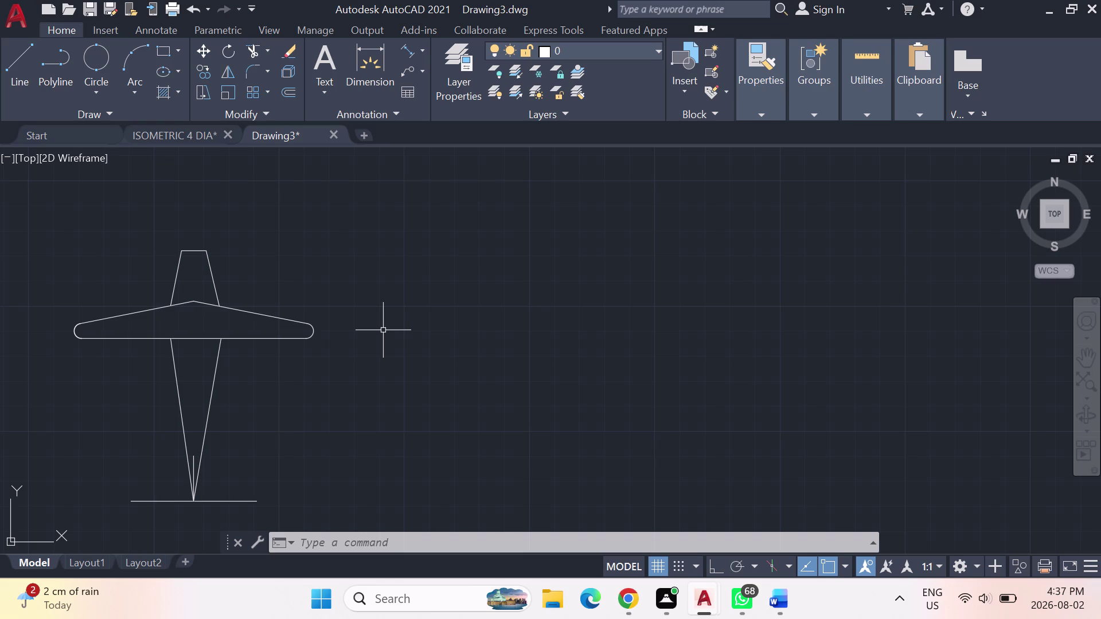
Pan the plane sketch toward the upper left and draw a multiline text box below it.
scroll(down, 3)
middle_drag(297, 377, 297, 378)
scroll(down, 3)
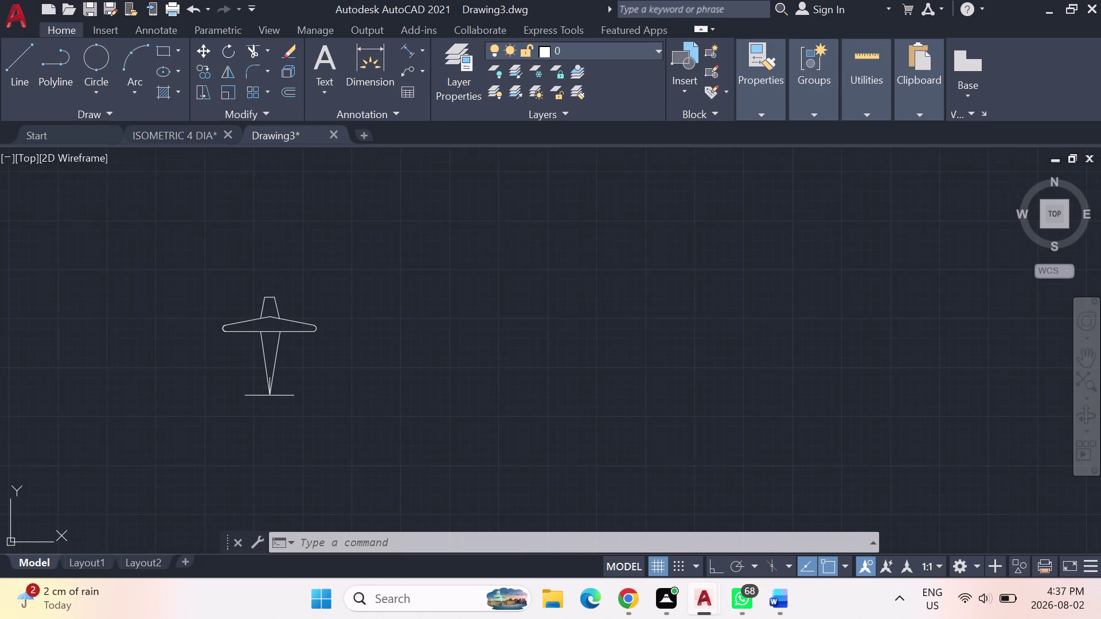
middle_drag(297, 378, 267, 300)
scroll(up, 3)
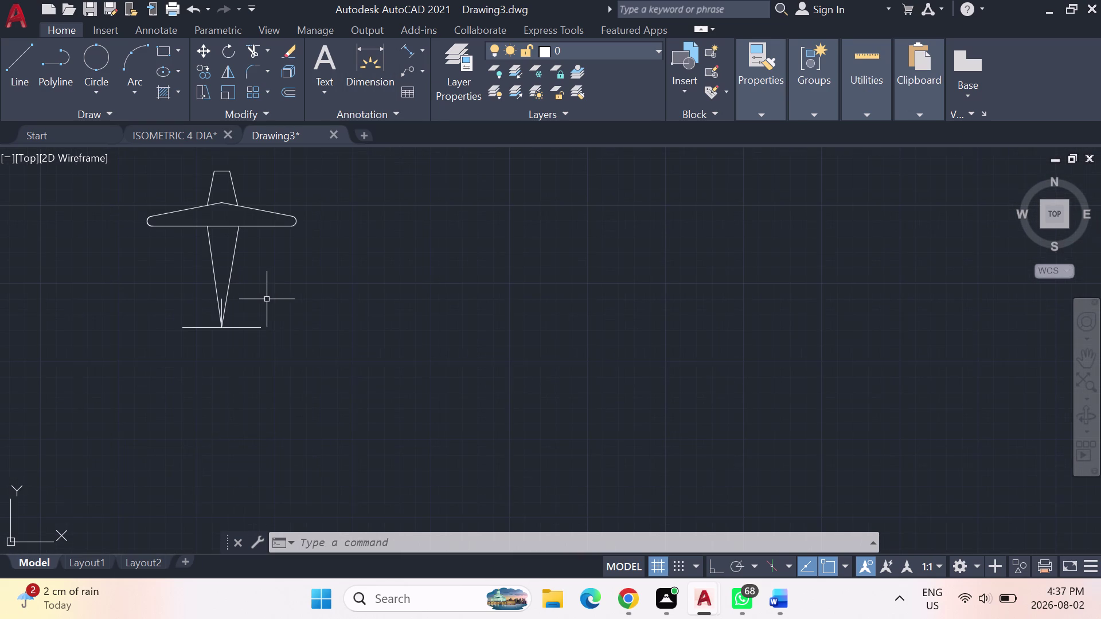
click(325, 53)
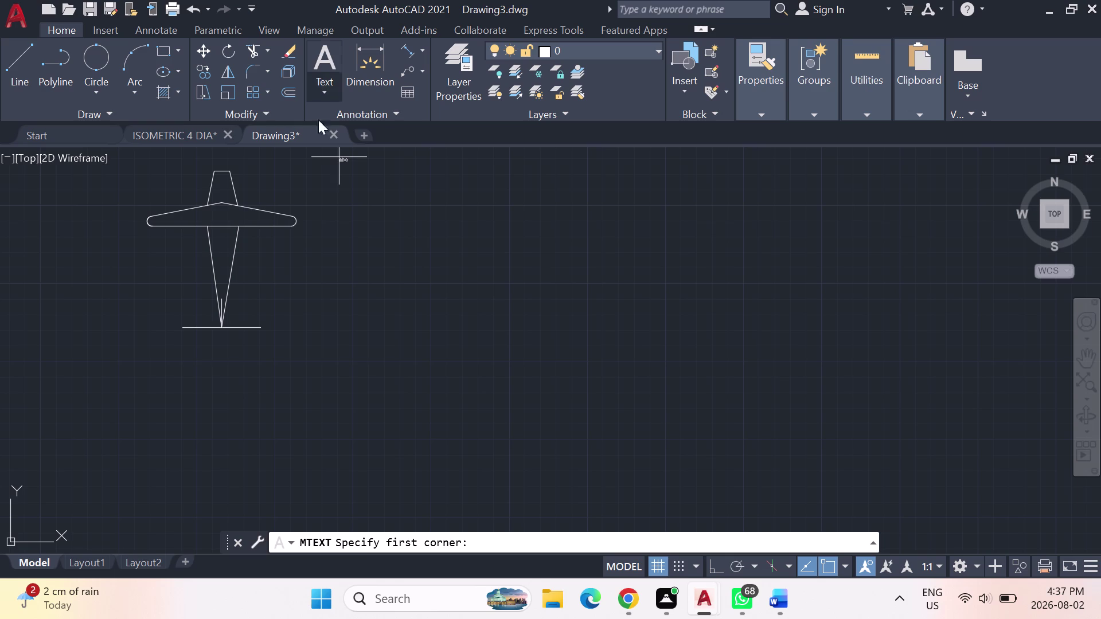
click(149, 352)
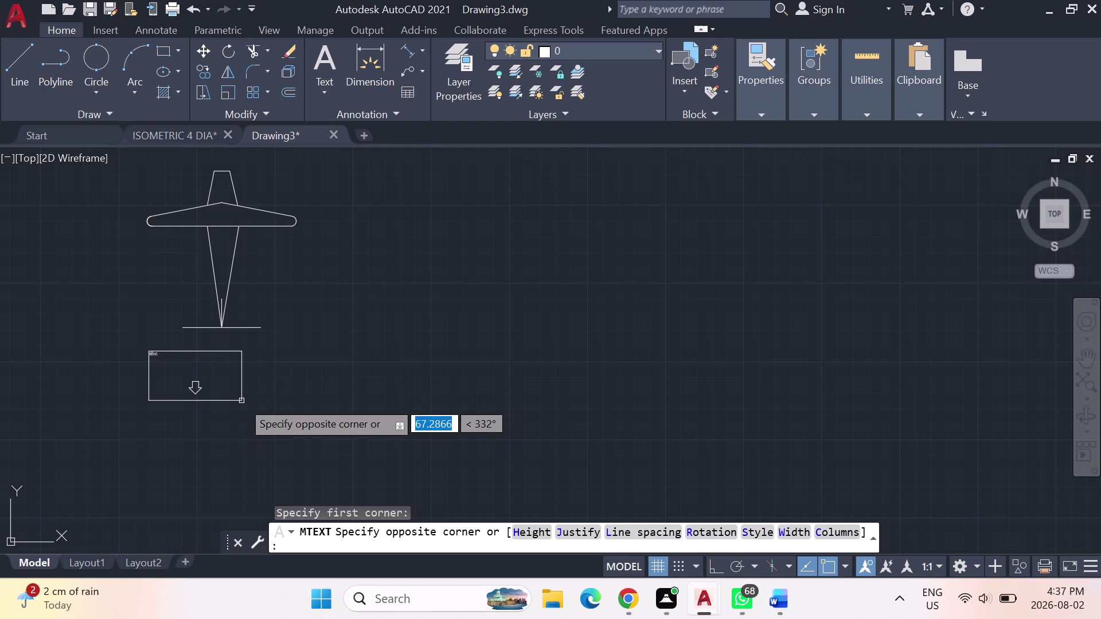
key(Return)
key(Return)
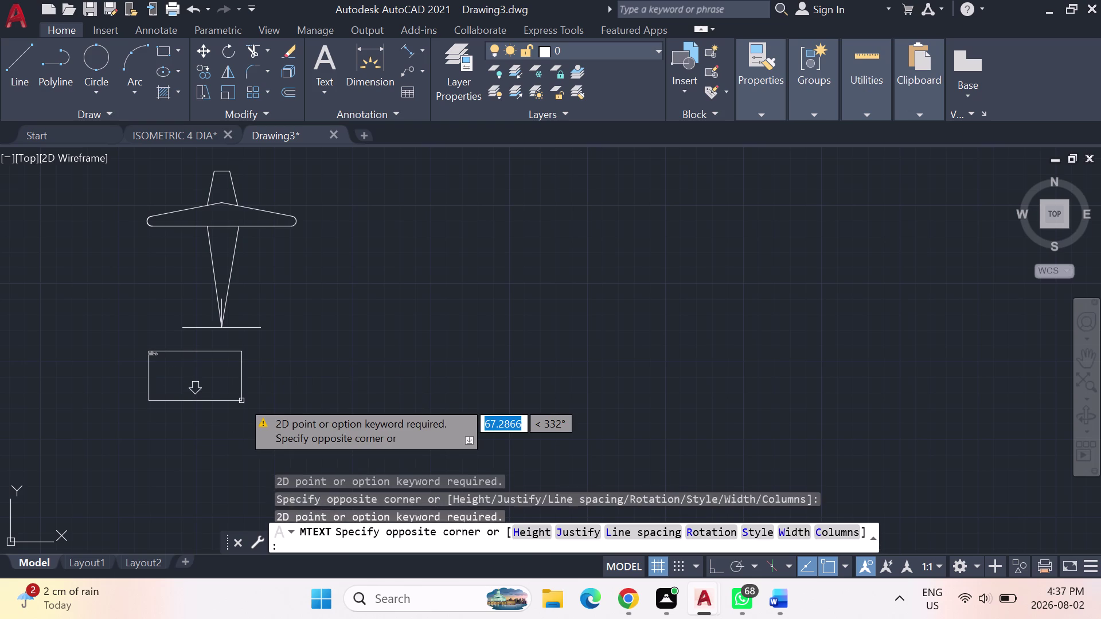
key(Return)
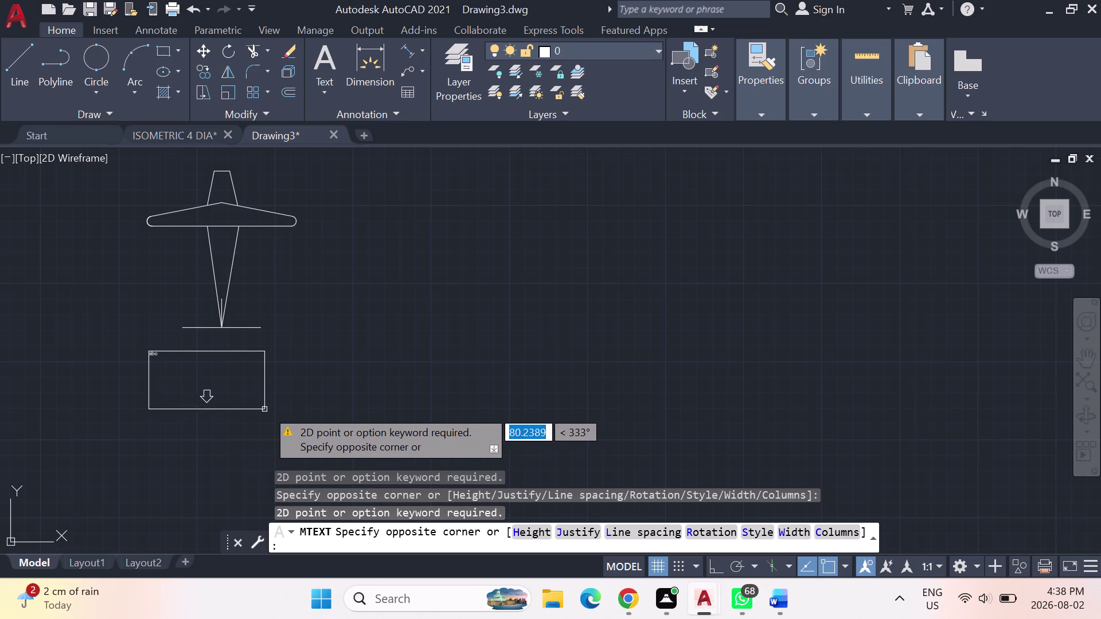
click(309, 413)
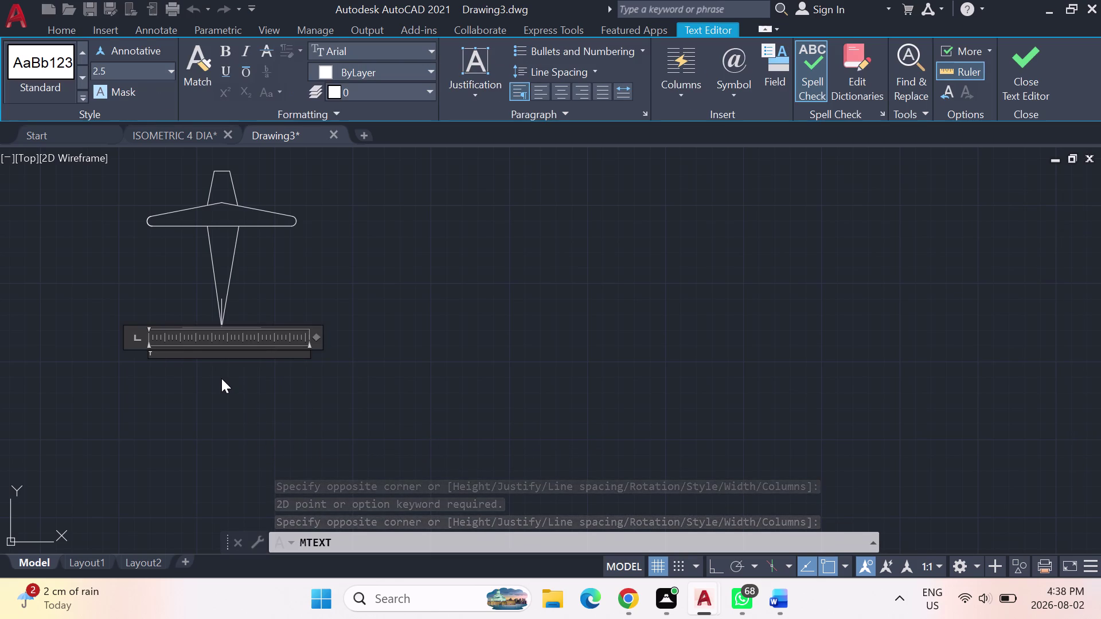
Abandon the unfinished label, discarding its text changes and cancelling the text command.
key(d)
key(Return)
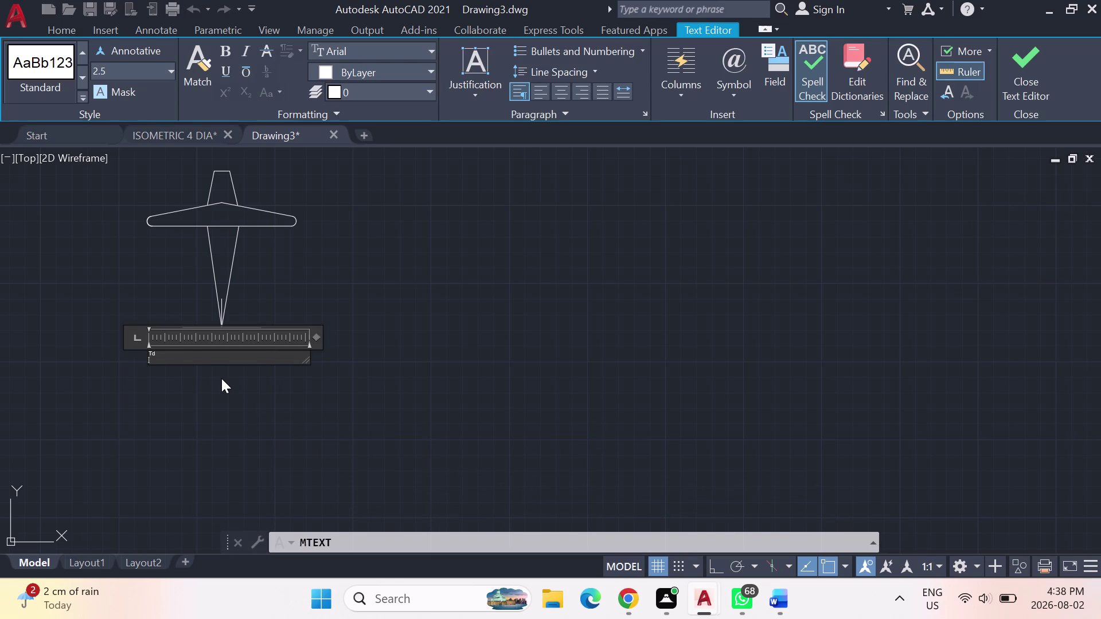
key(Escape)
key(Escape)
key(Escape)
key(Escape)
key(Escape)
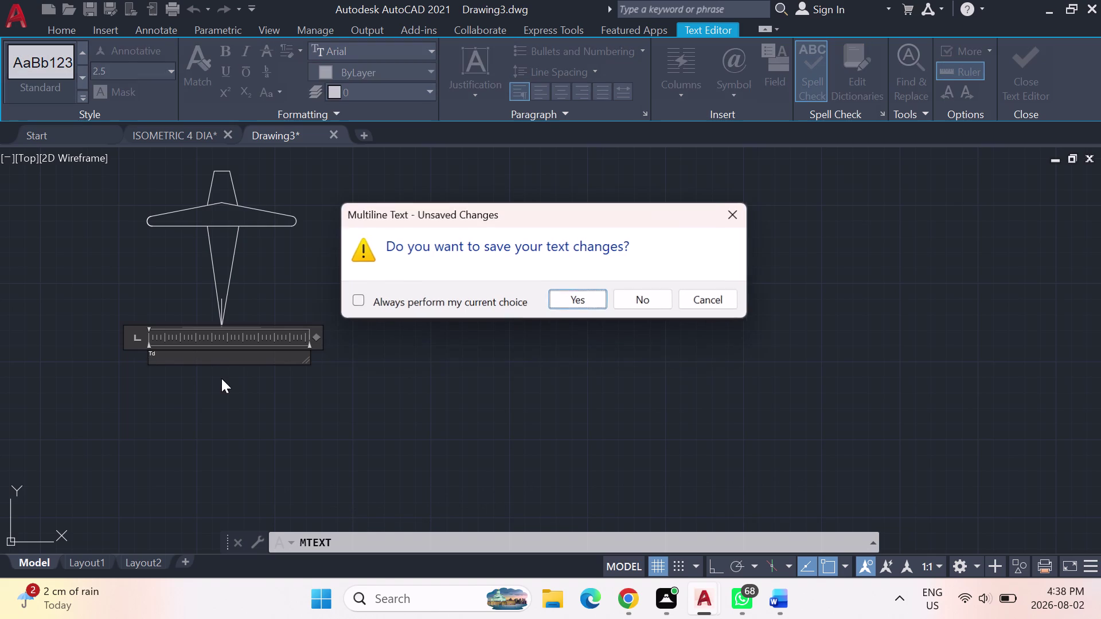
click(654, 304)
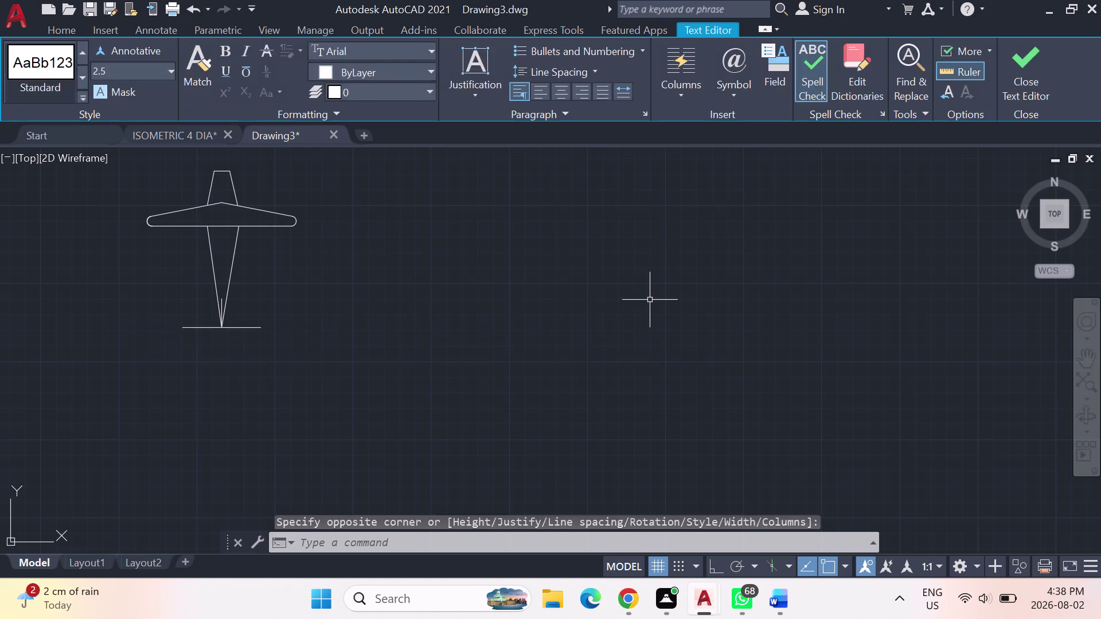
key(Escape)
key(Escape)
Set the ISO-25 dimension style's text height to 4 and make it current.
key(Escape)
key(d)
key(Return)
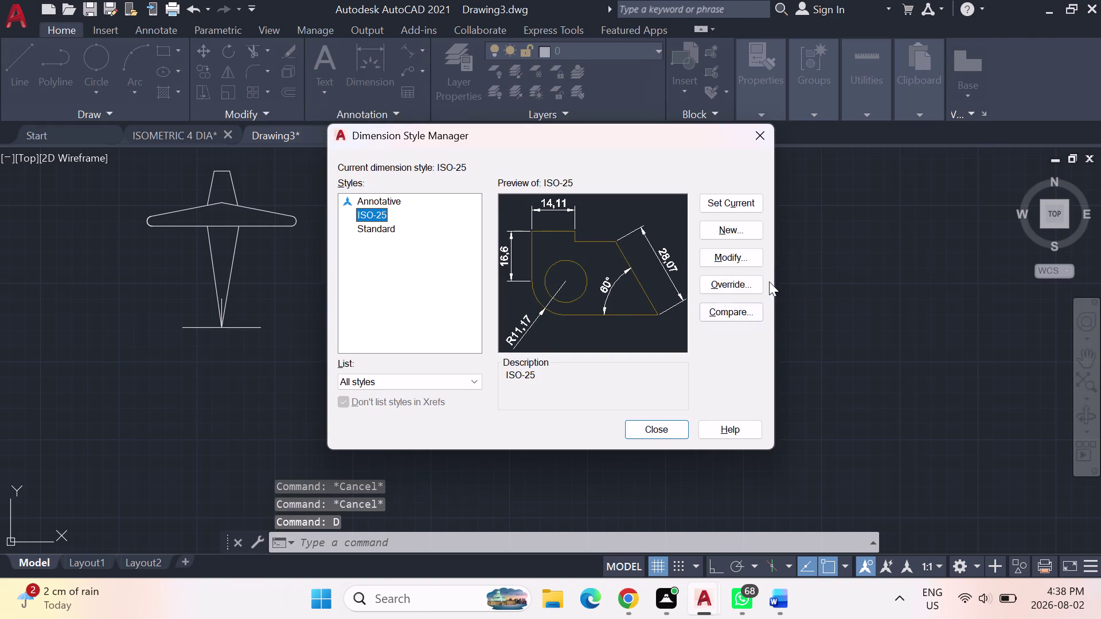
click(757, 252)
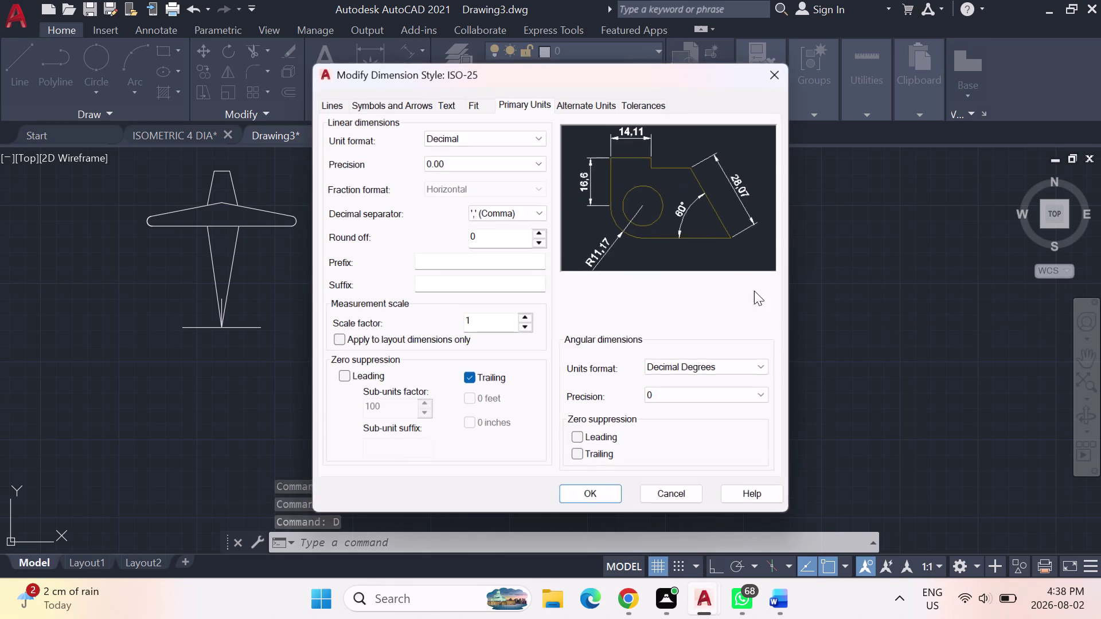
click(456, 103)
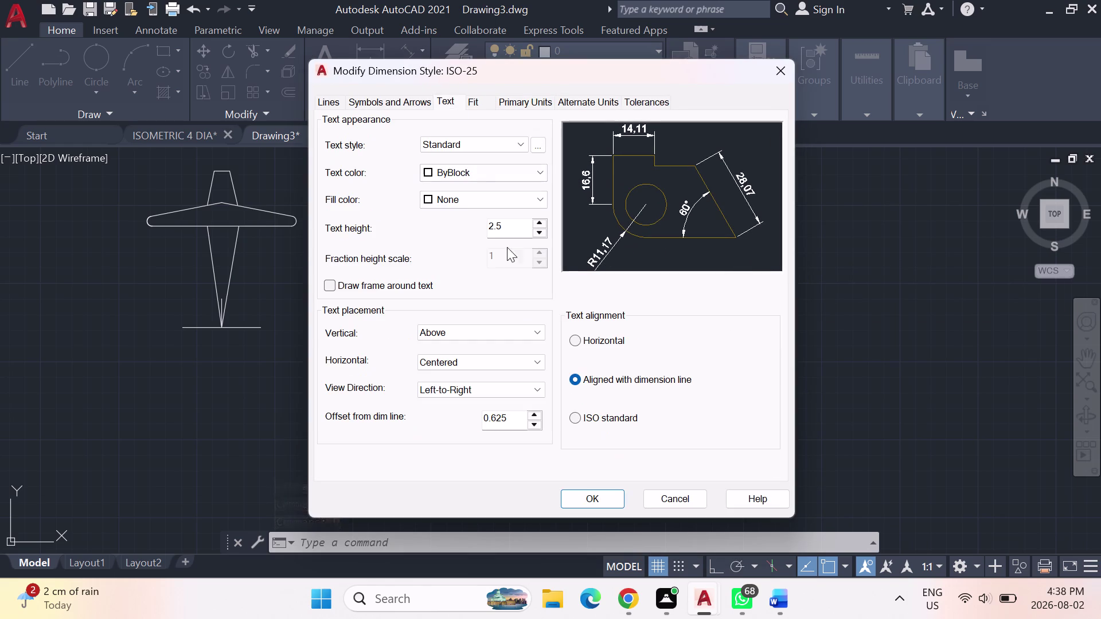
double_click(514, 227)
key(4)
click(586, 499)
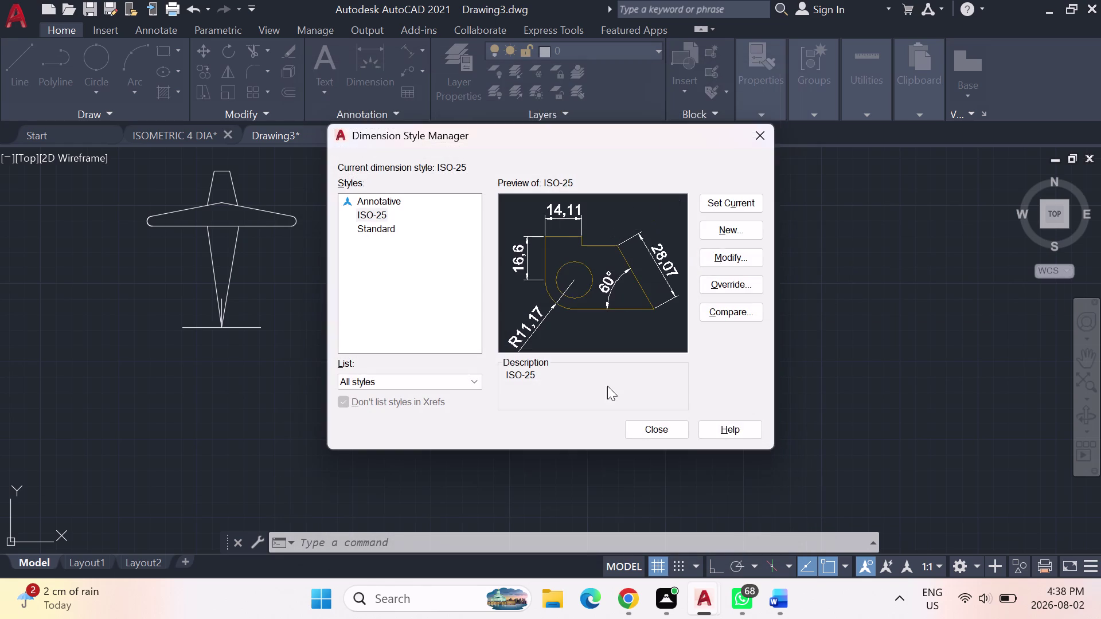
click(712, 202)
click(649, 430)
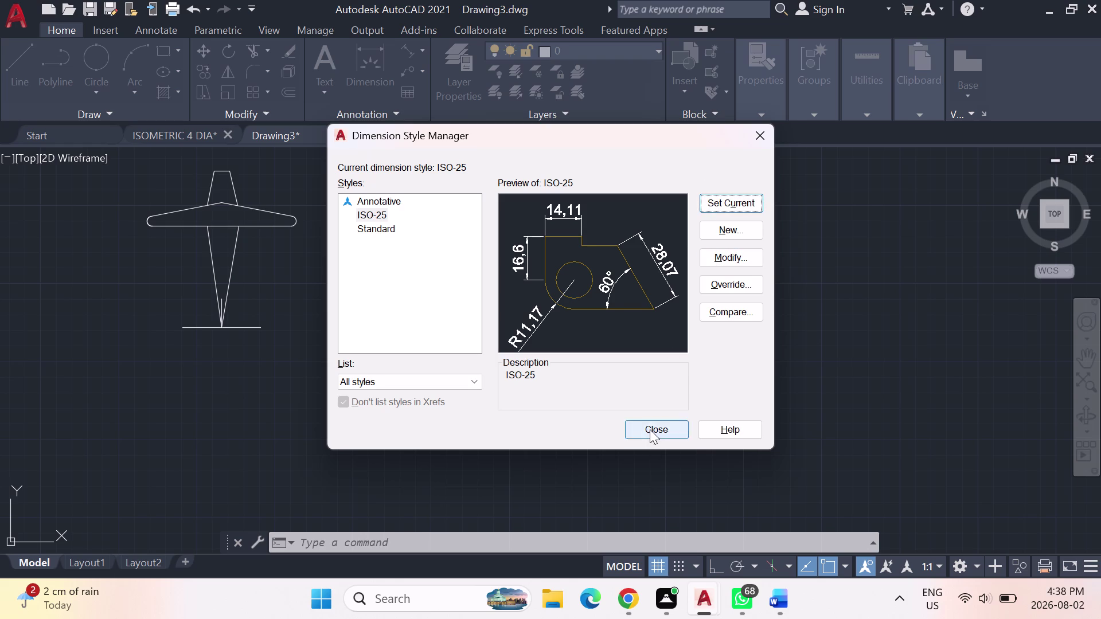
click(329, 47)
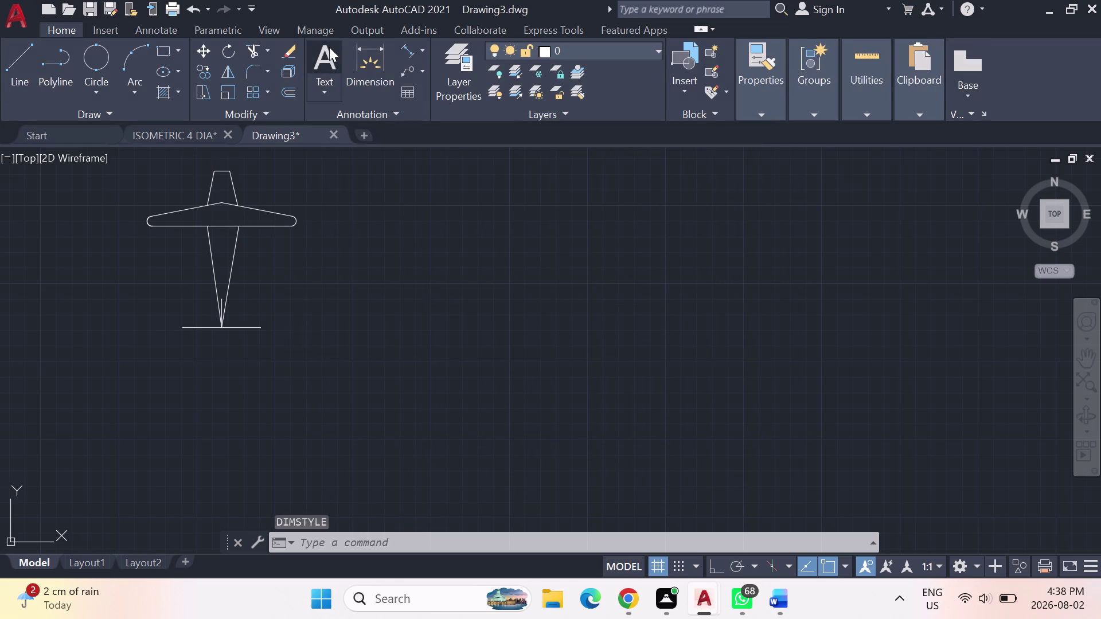
Draw a text box below the tail and type the first line 'Tapered leading edge'.
click(149, 349)
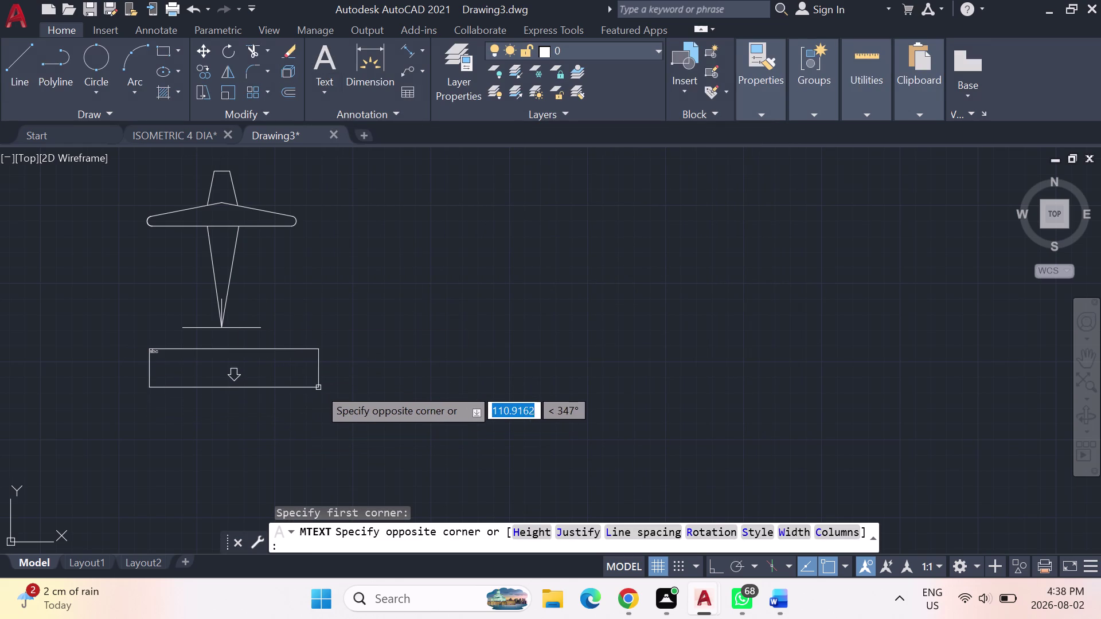
click(320, 392)
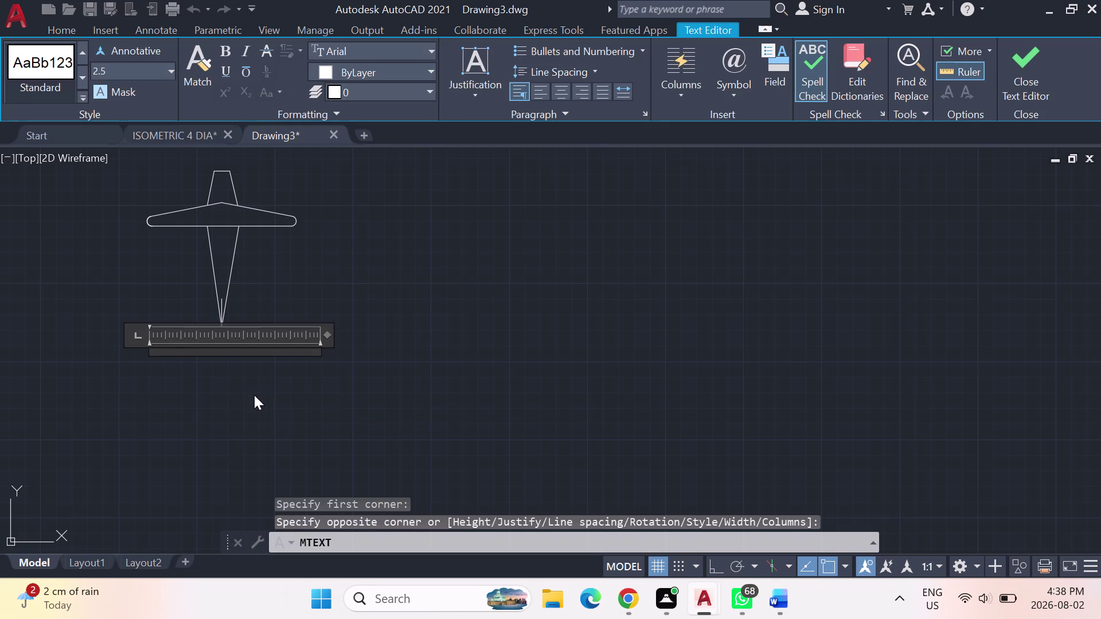
key(t)
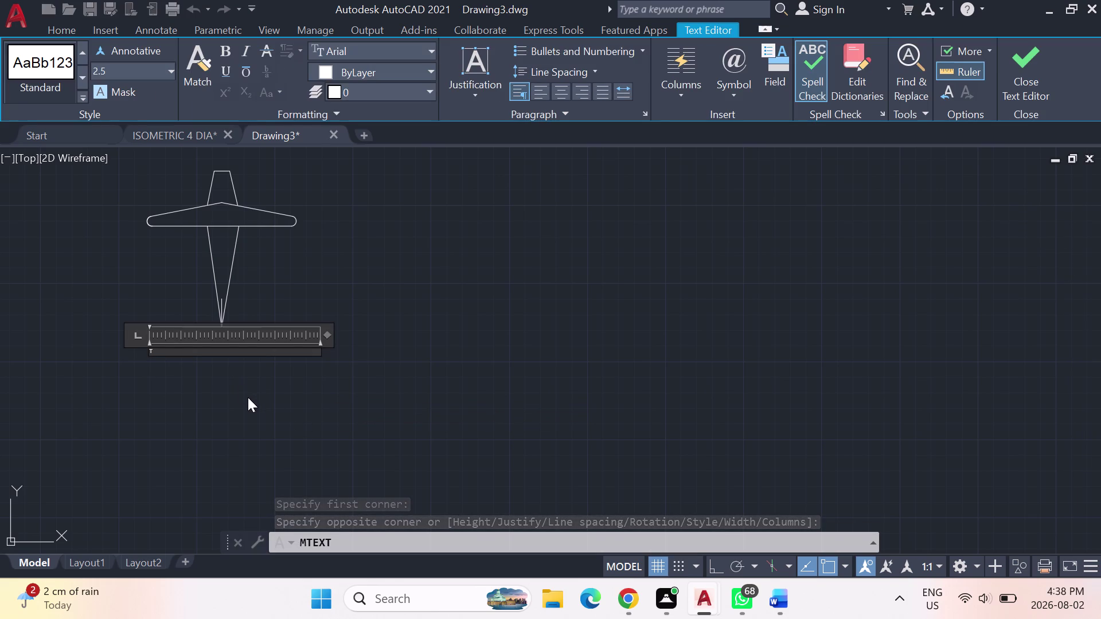
text(a)
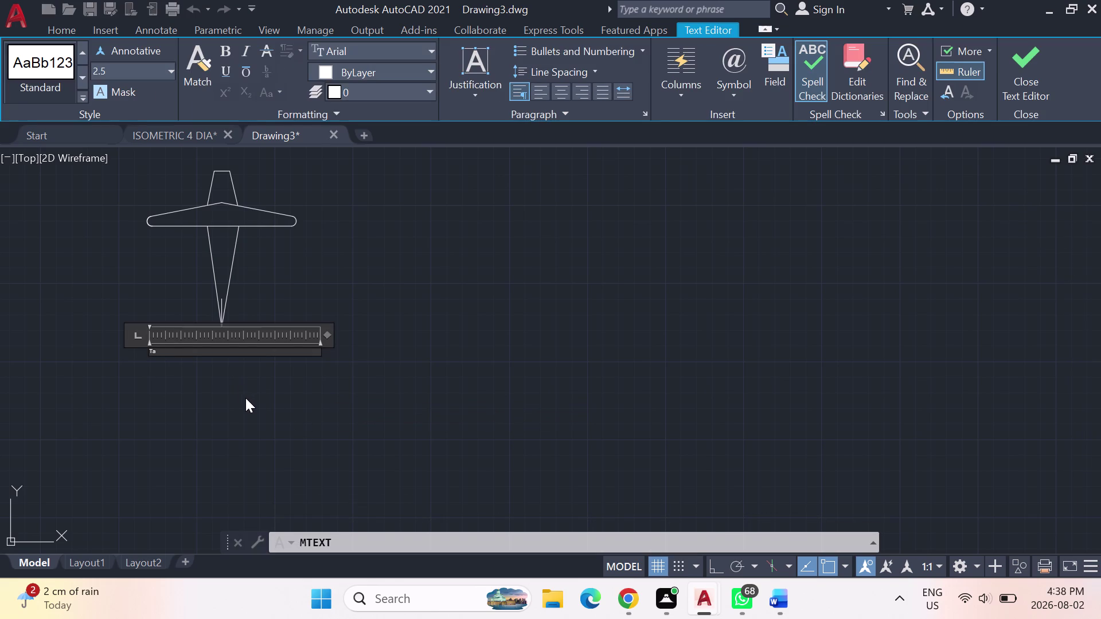
text(p)
key(e)
key(r)
text(ed)
key(space)
text(ladin)
text(g)
key(space)
key(e)
text(dge)
key(Return)
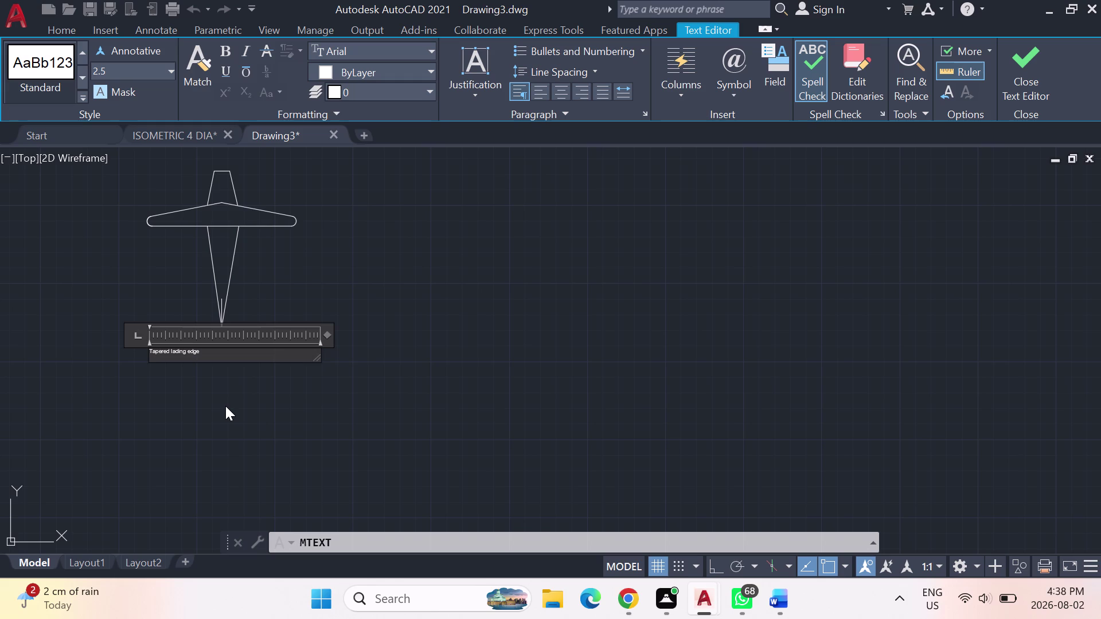
Type the second line 'straight trailing edge', correcting typos along the way.
text(stra)
text(u)
key(BackSpace)
text(ig)
text(h)
text(t)
key(space)
text(tra)
text(in)
key(BackSpace)
text(li)
text(ng)
key(space)
text(edge)
scroll(up, 3)
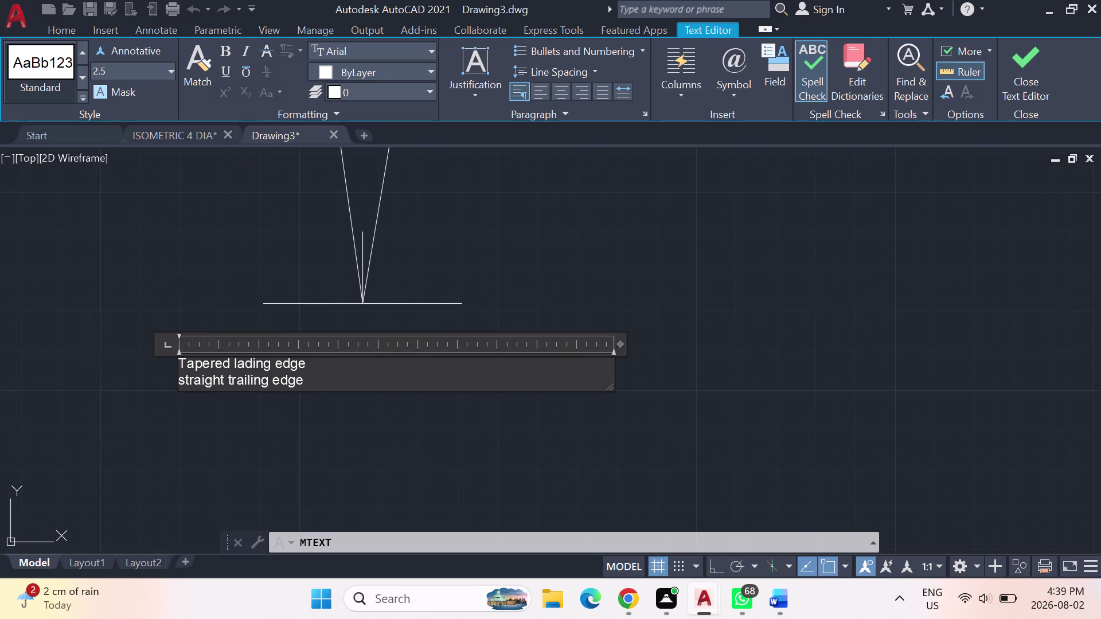
Fix the misspelling of 'leading' and close the text editor.
click(238, 364)
key(e)
click(357, 404)
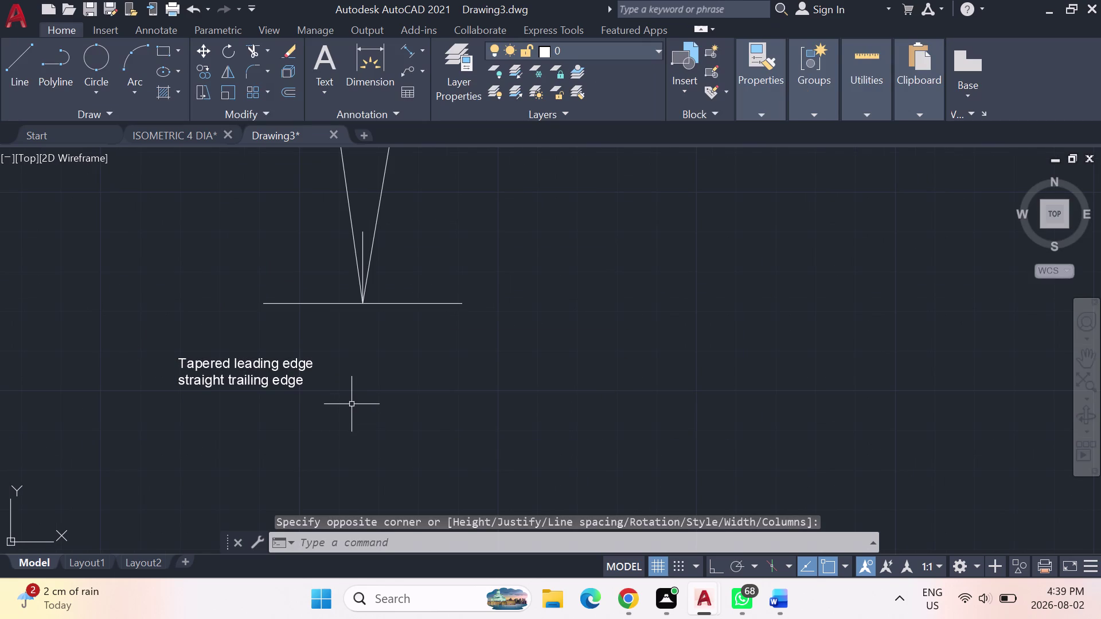
Move the label to sit just under the tail line.
click(208, 366)
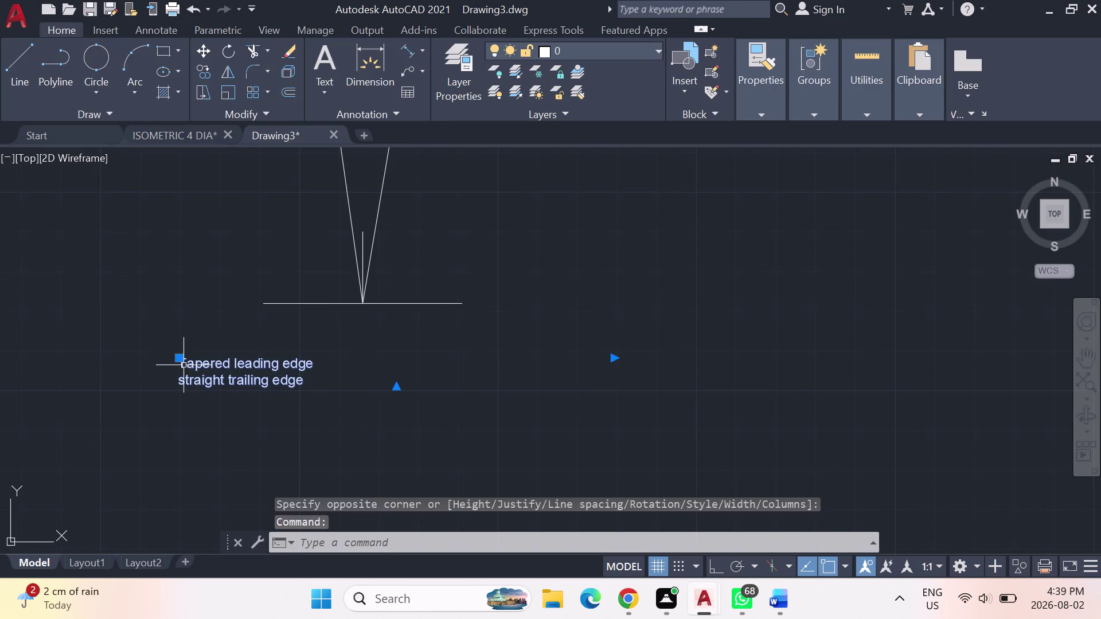
click(174, 357)
drag(177, 355, 228, 363)
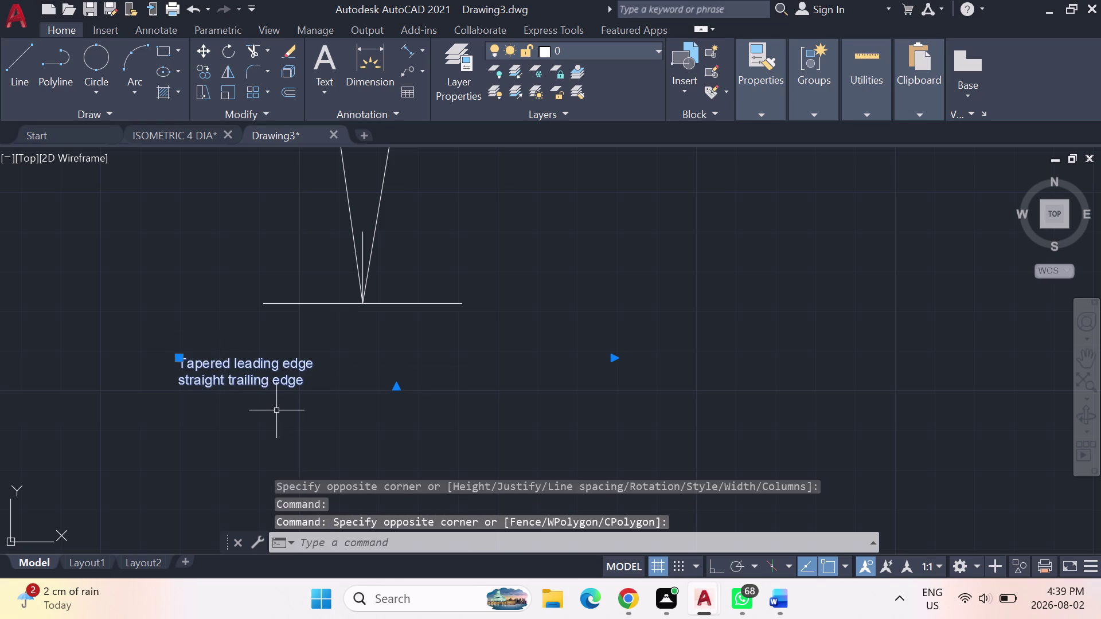
key(m)
key(Return)
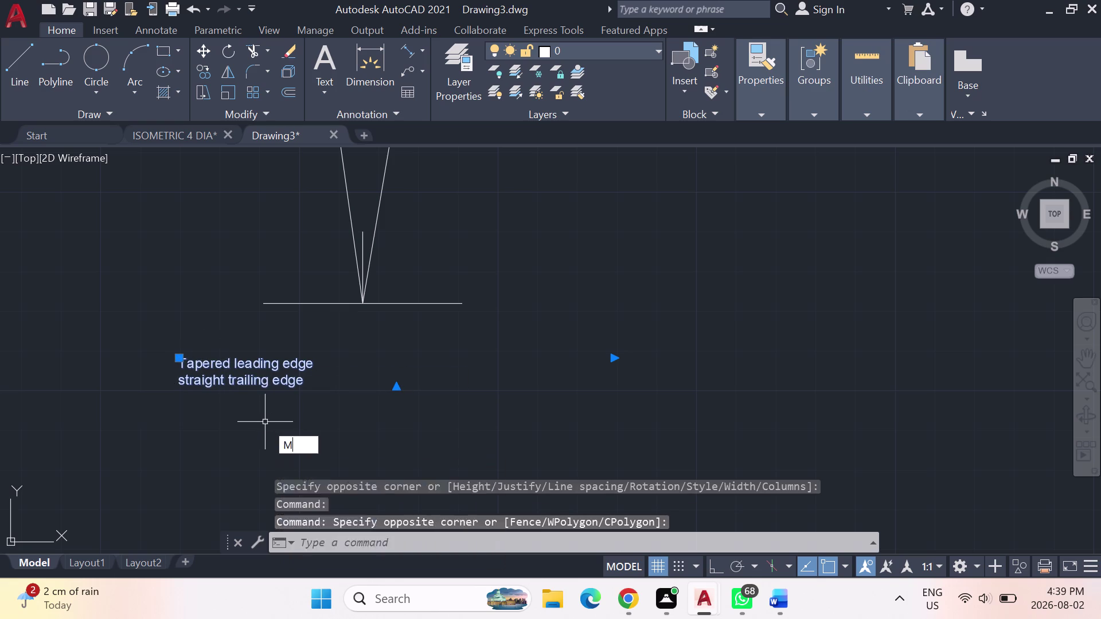
click(176, 353)
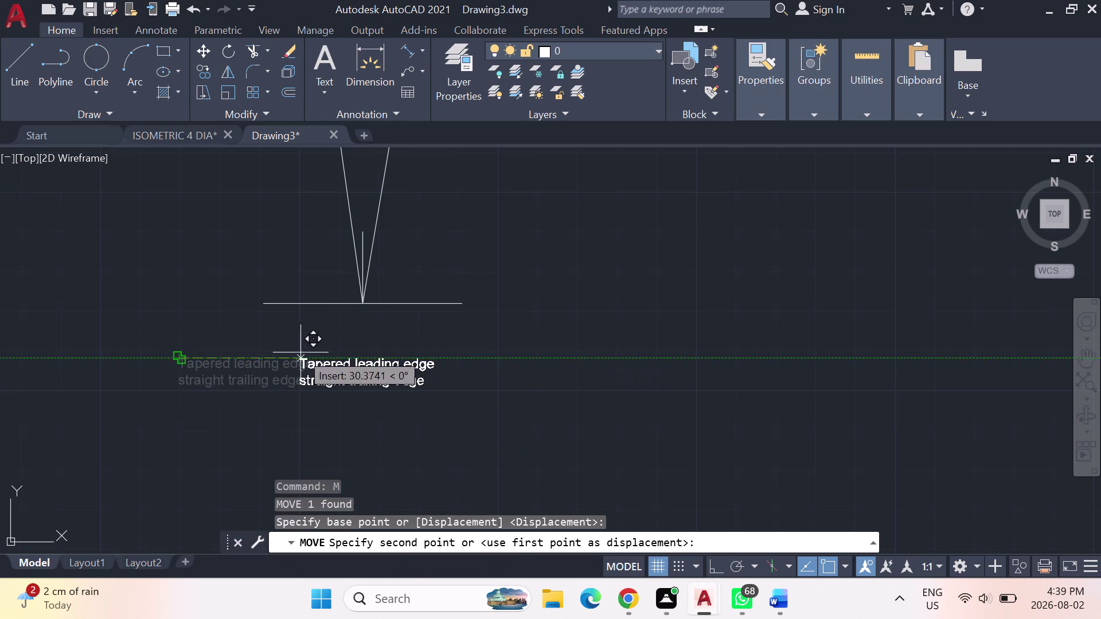
click(298, 328)
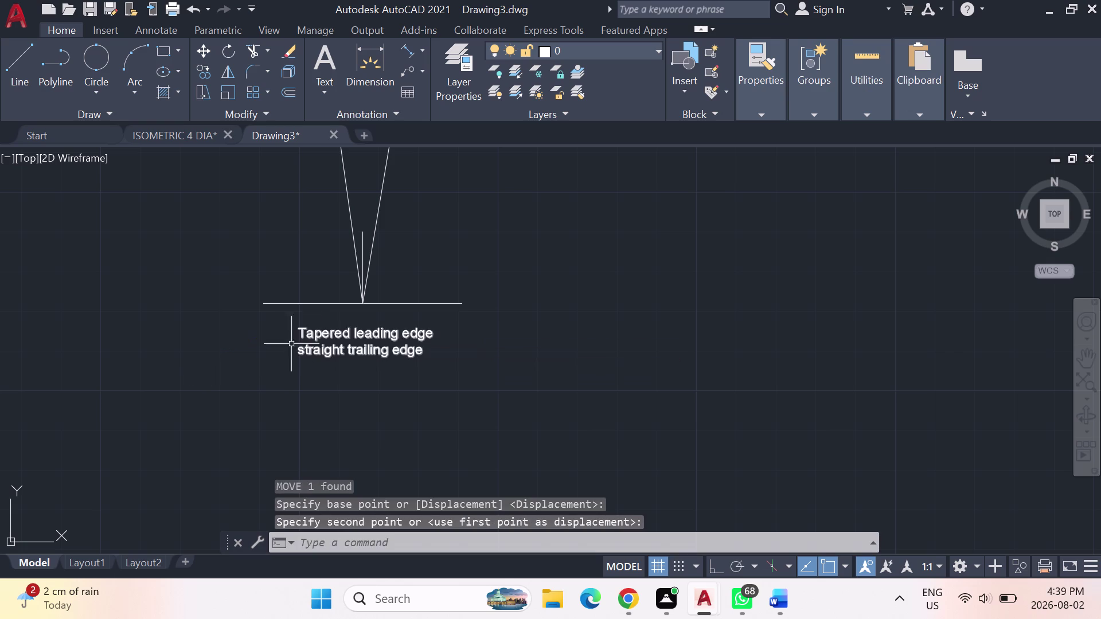
Reposition the label centred below the sketch, then pan the sketch toward the left.
scroll(down, 3)
scroll(up, 3)
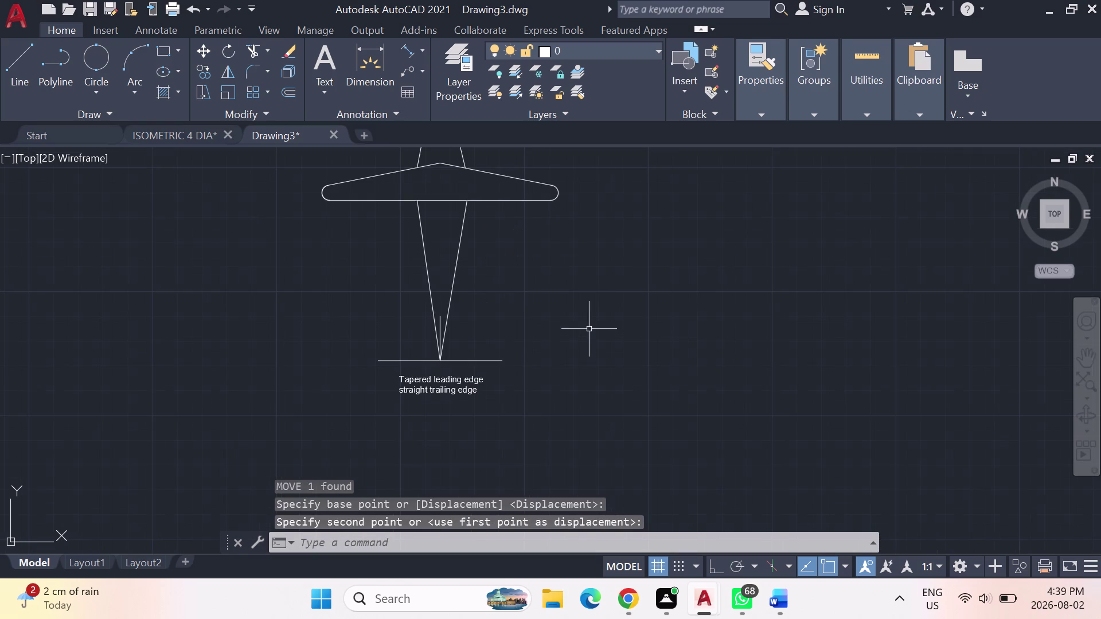
scroll(up, 3)
click(340, 400)
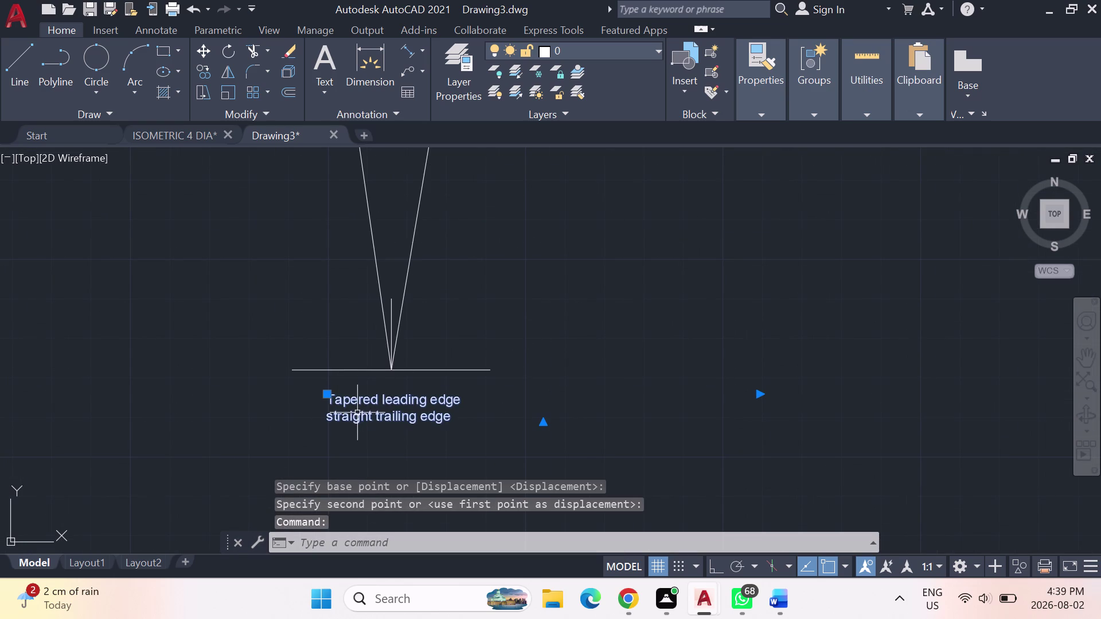
click(358, 411)
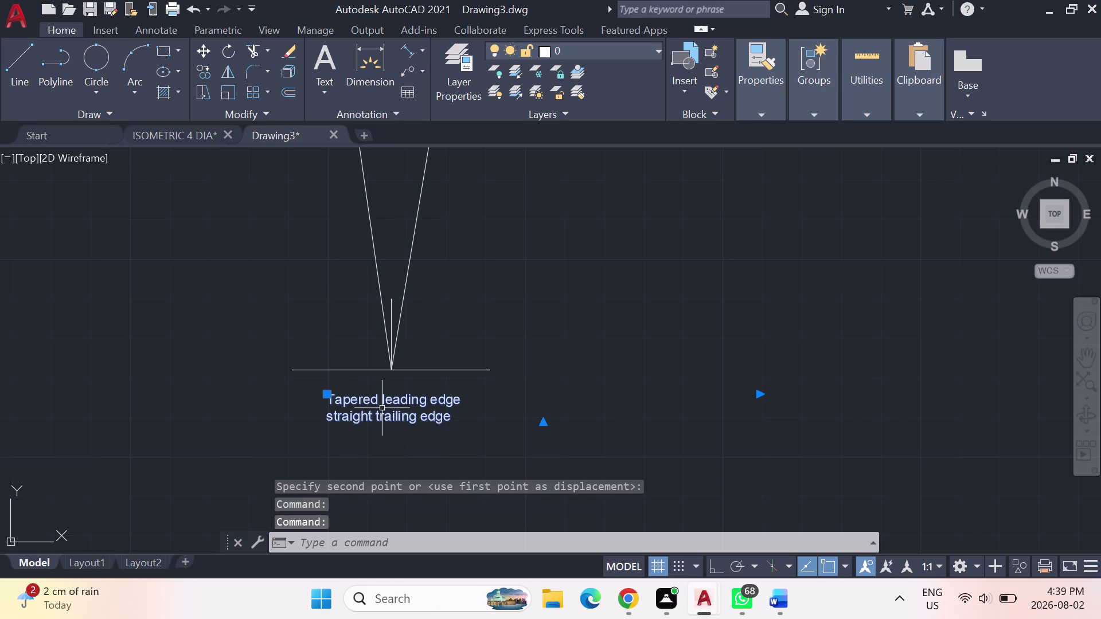
key(Escape)
scroll(down, 3)
middle_drag(661, 340, 482, 409)
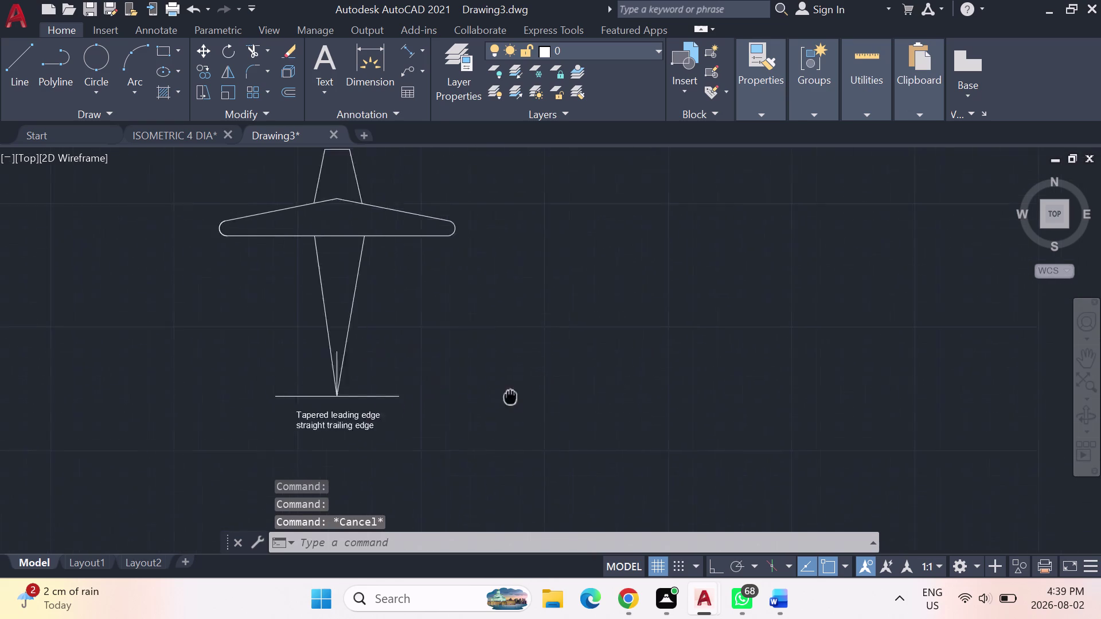
middle_drag(481, 409, 364, 434)
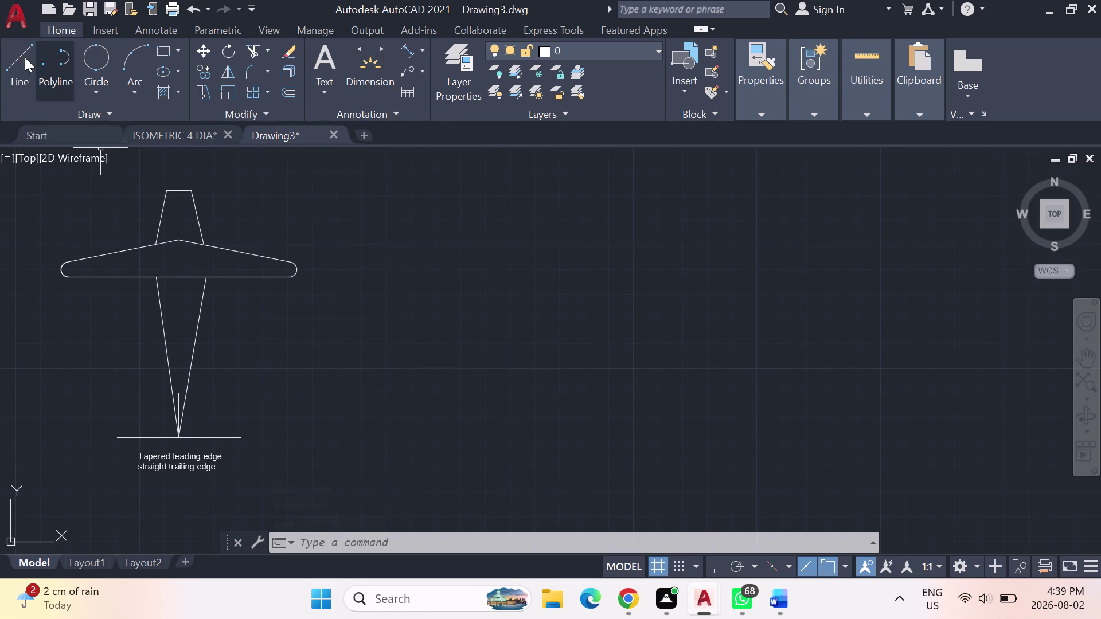
Draw long horizontal lines extending right from the sketch's top corner and base line.
click(12, 57)
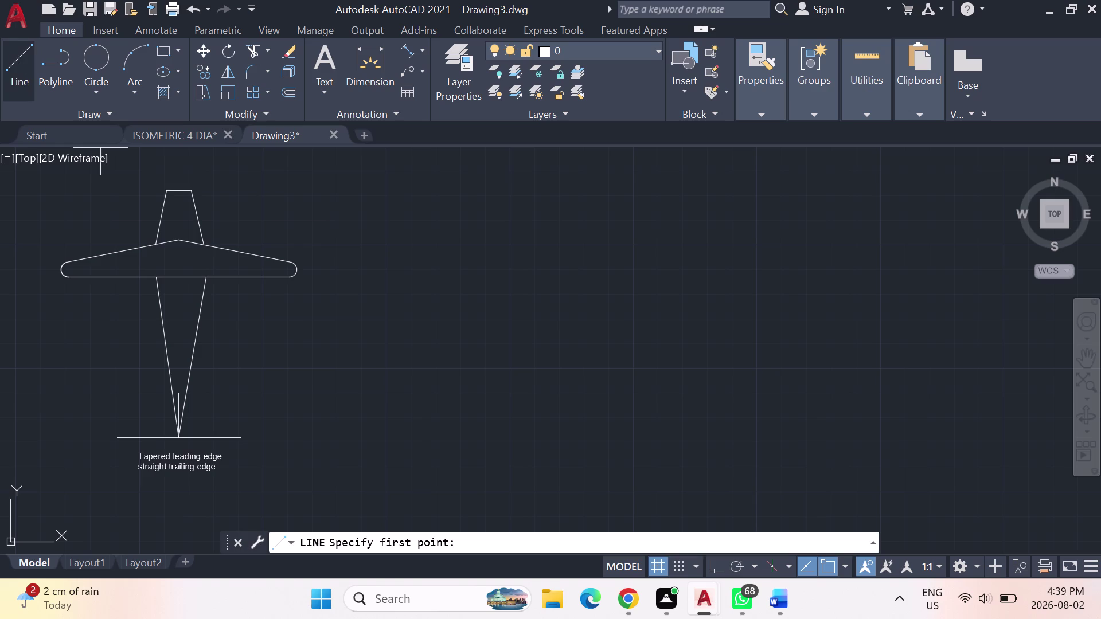
click(170, 194)
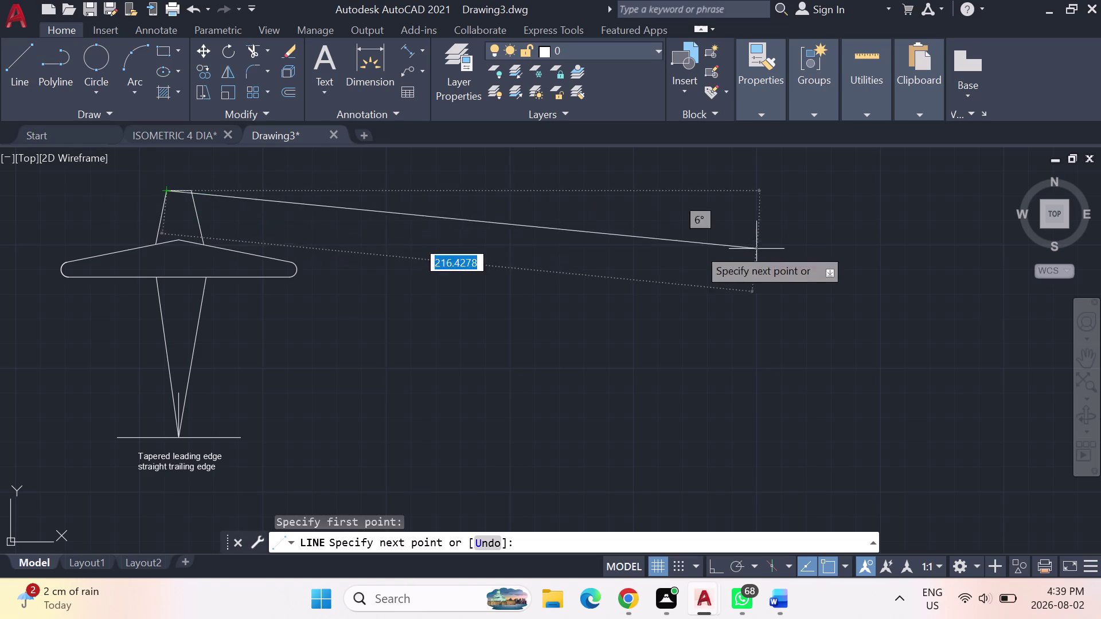
click(999, 190)
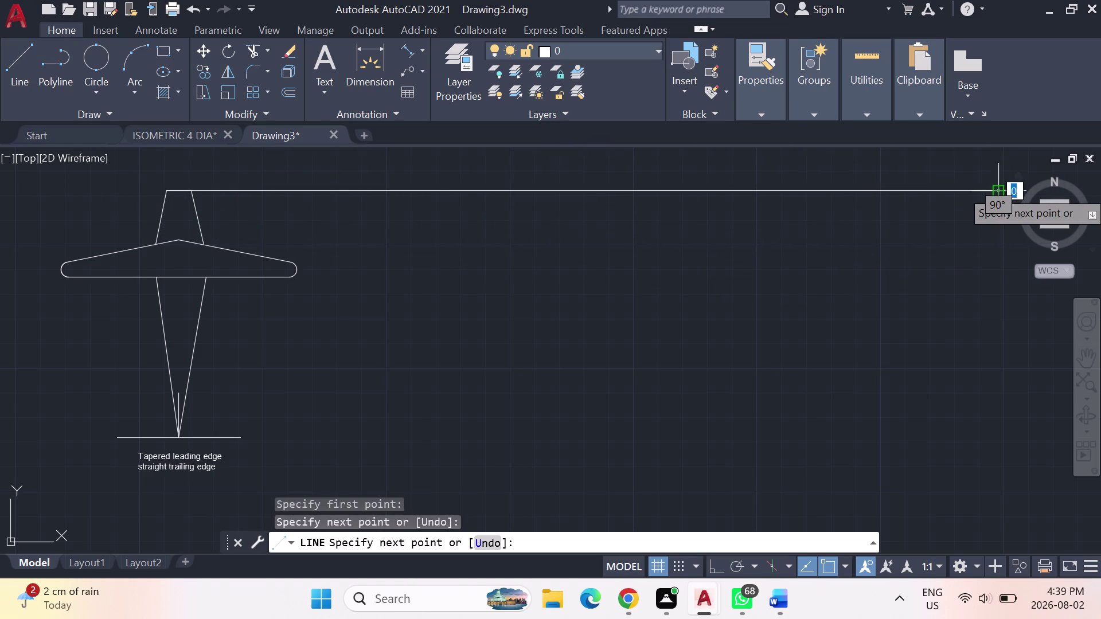
key(Escape)
click(15, 55)
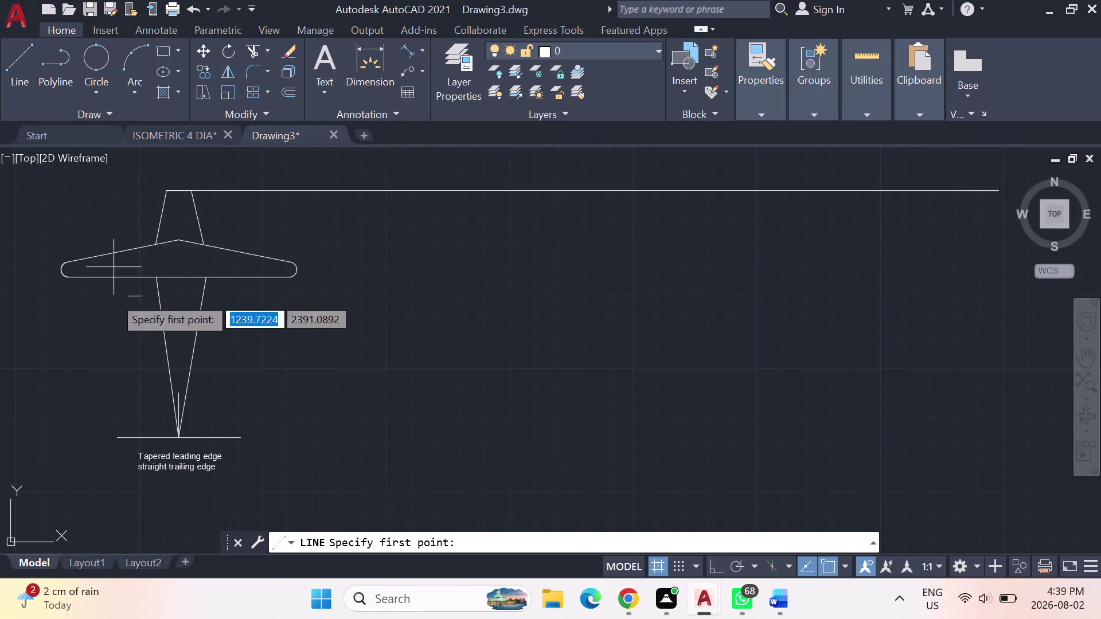
click(118, 438)
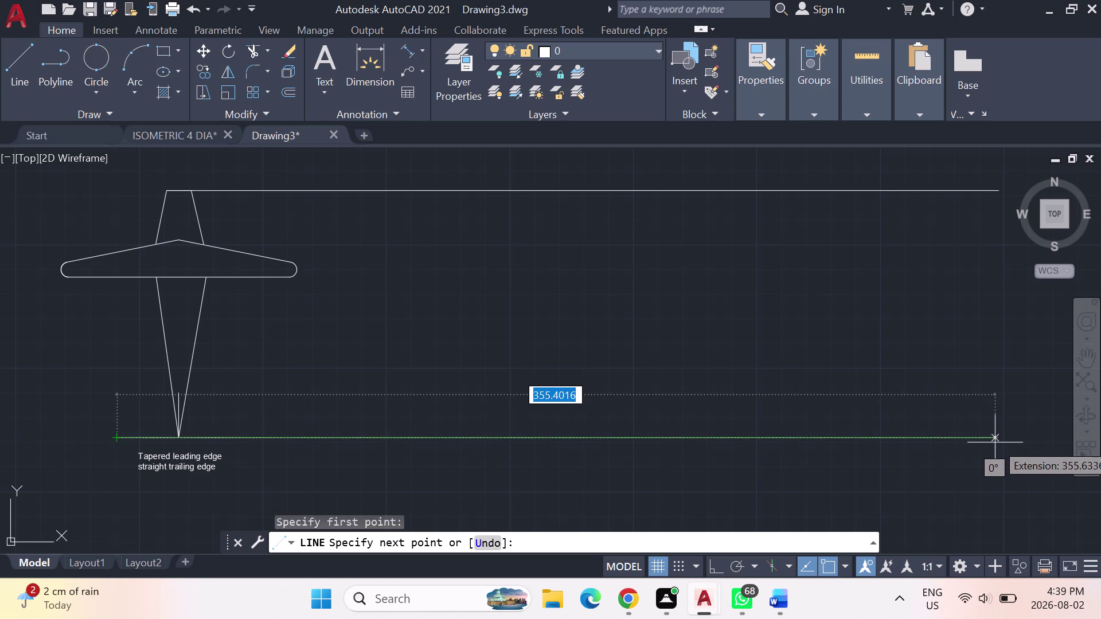
click(995, 443)
key(Escape)
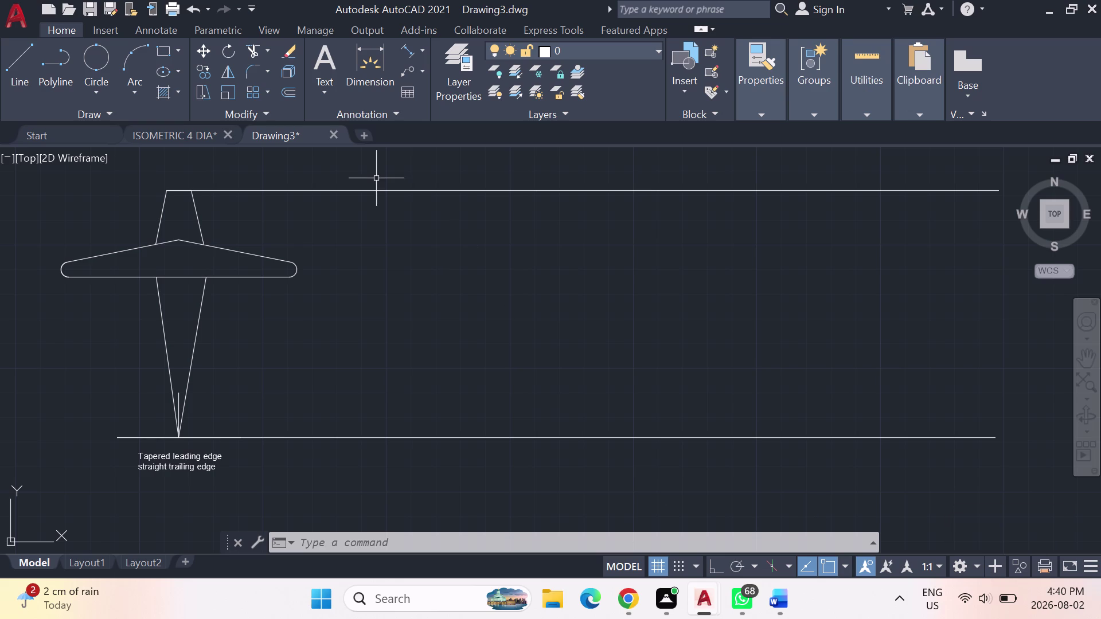
Turn on Ortho and draw a 100-unit line down from the top line.
click(14, 55)
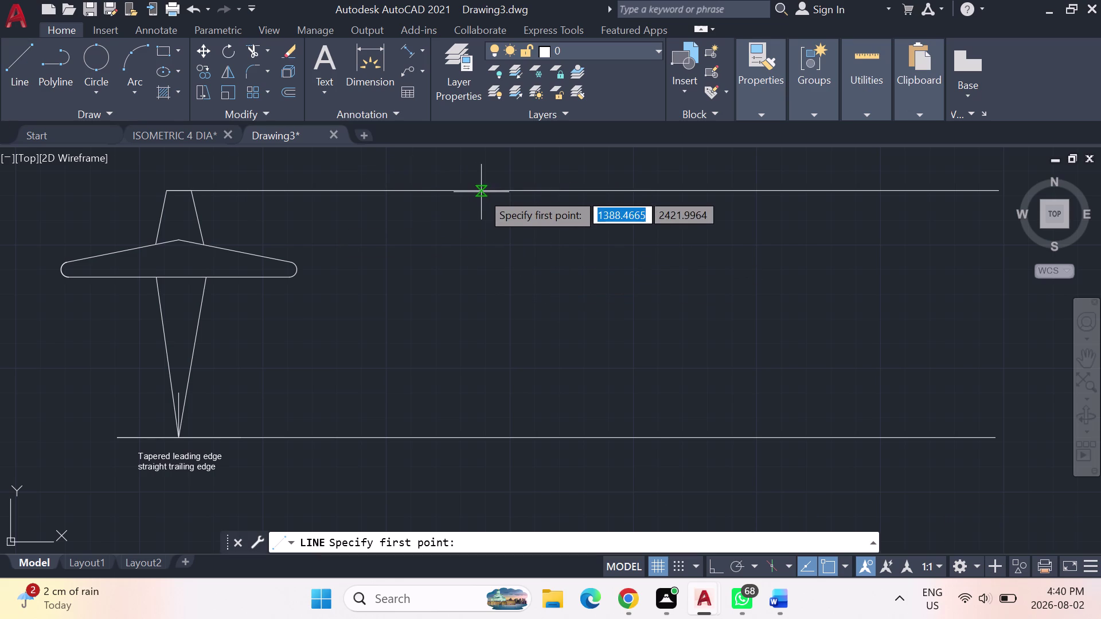
click(472, 191)
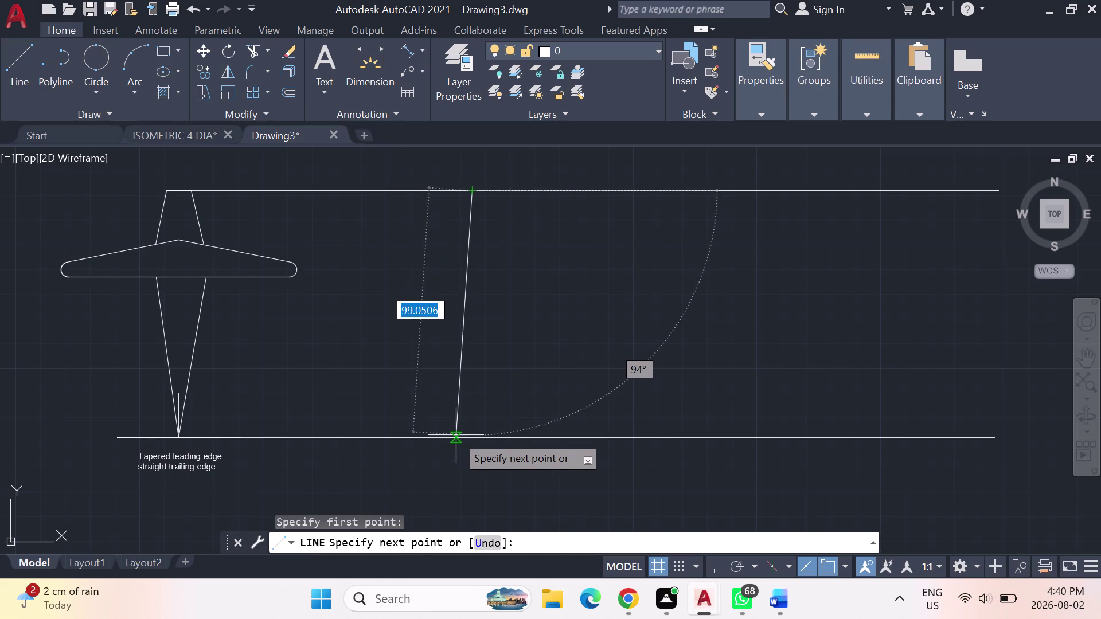
text(100)
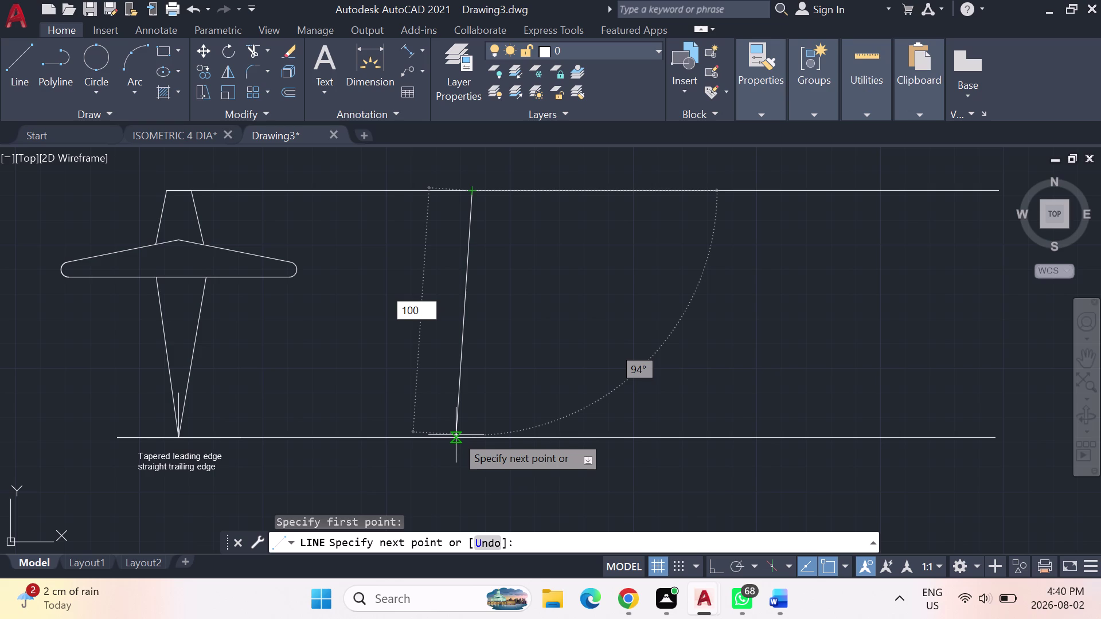
click(710, 574)
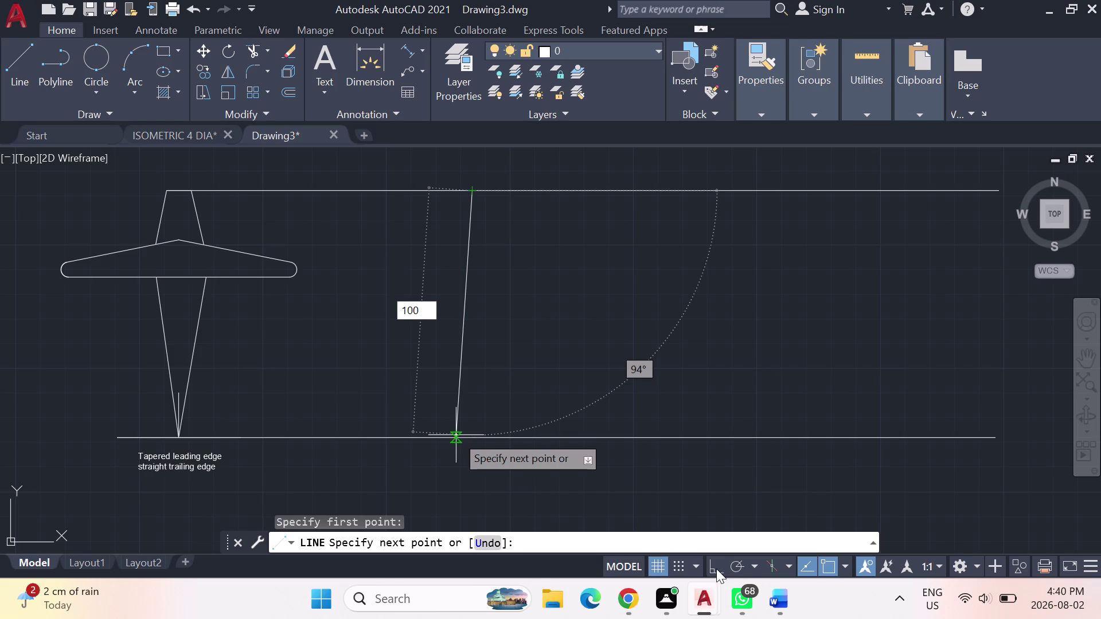
click(717, 569)
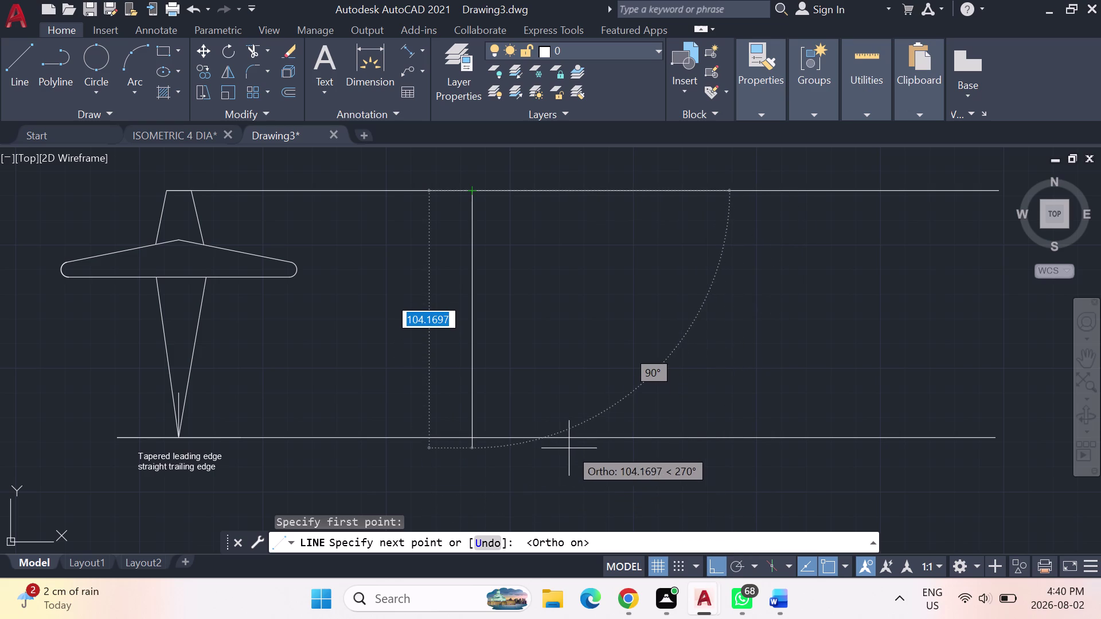
text(100)
key(Return)
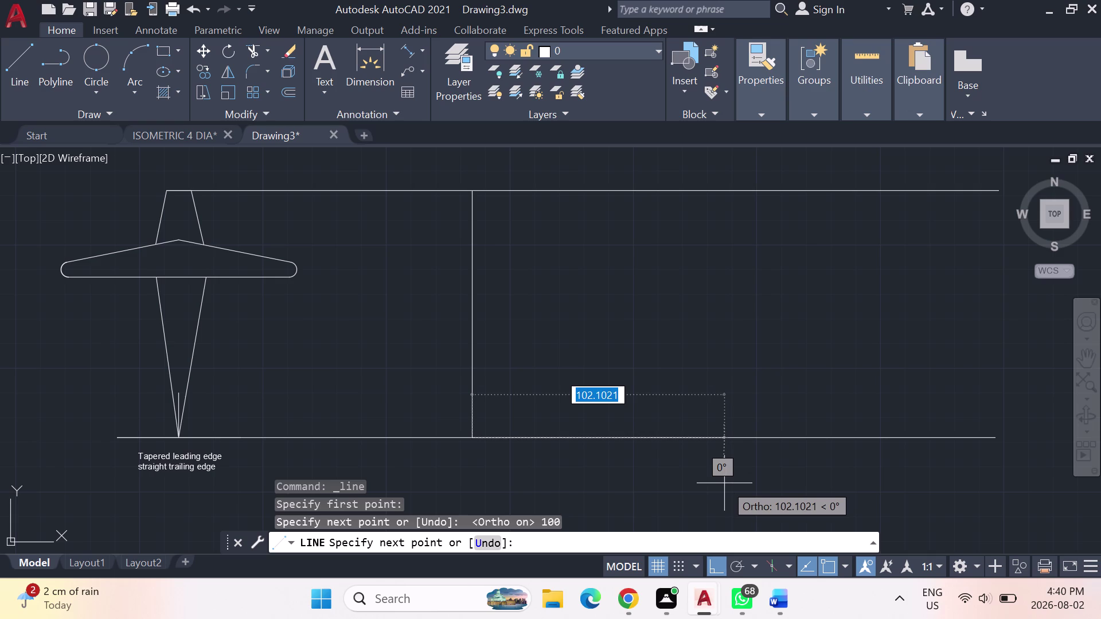
Close the rectangle with lines of 50 right, 100 up and 50 left.
text(50)
key(Return)
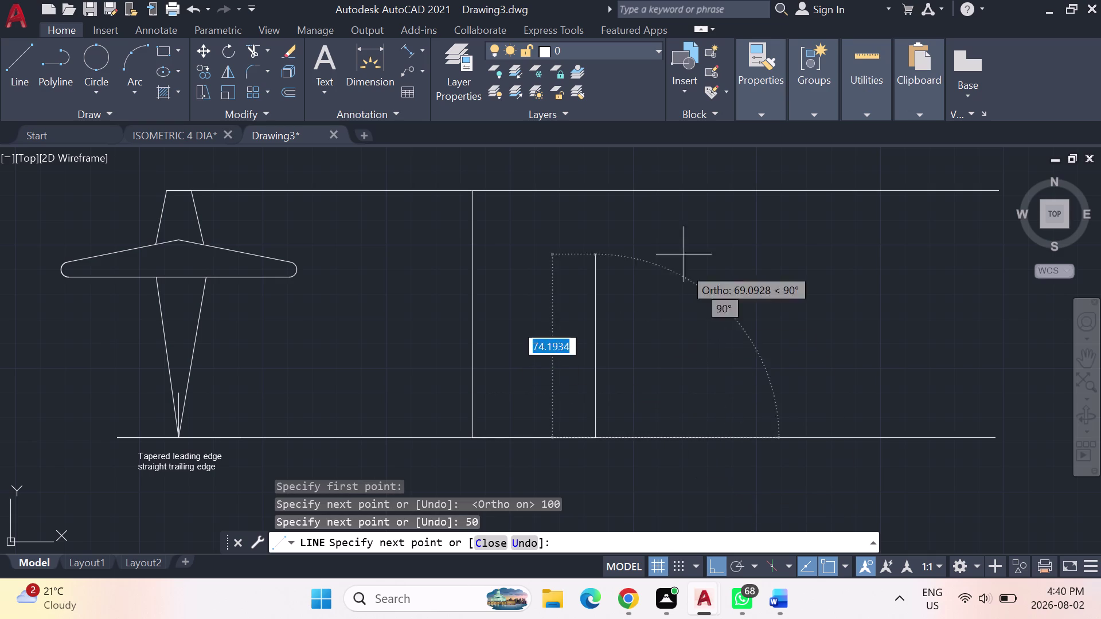
key(1)
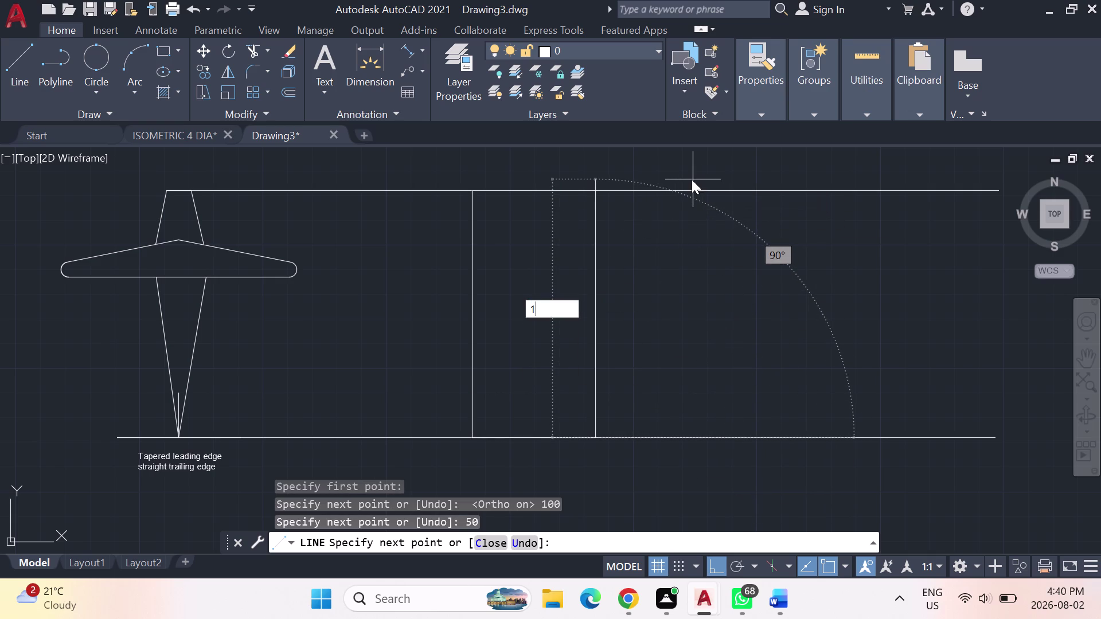
key(0)
key(0)
key(Return)
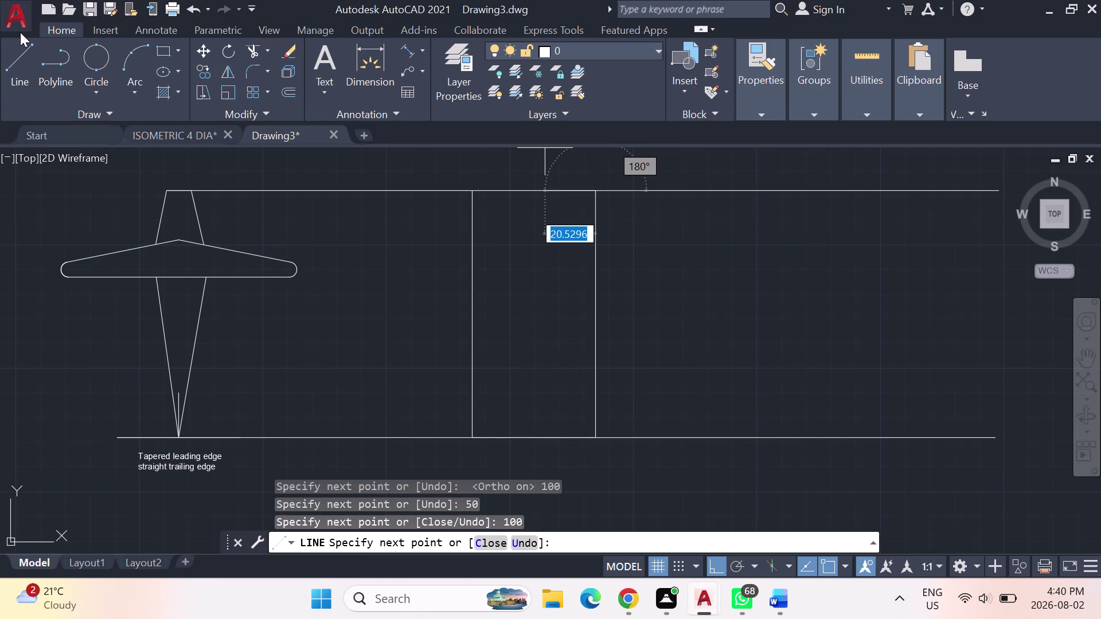
text(50)
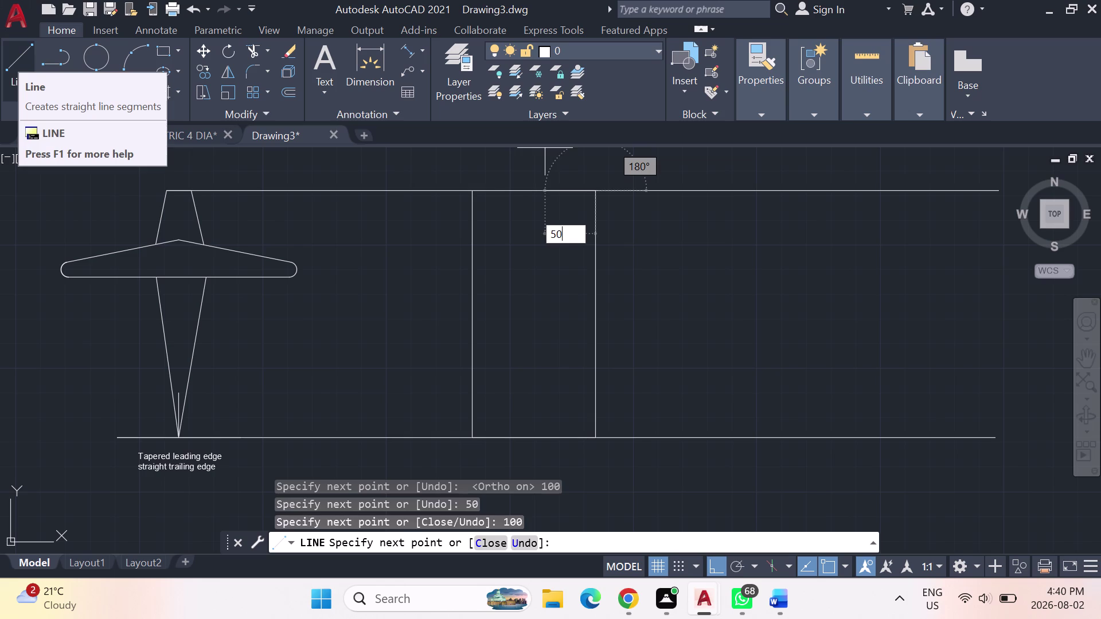
key(Return)
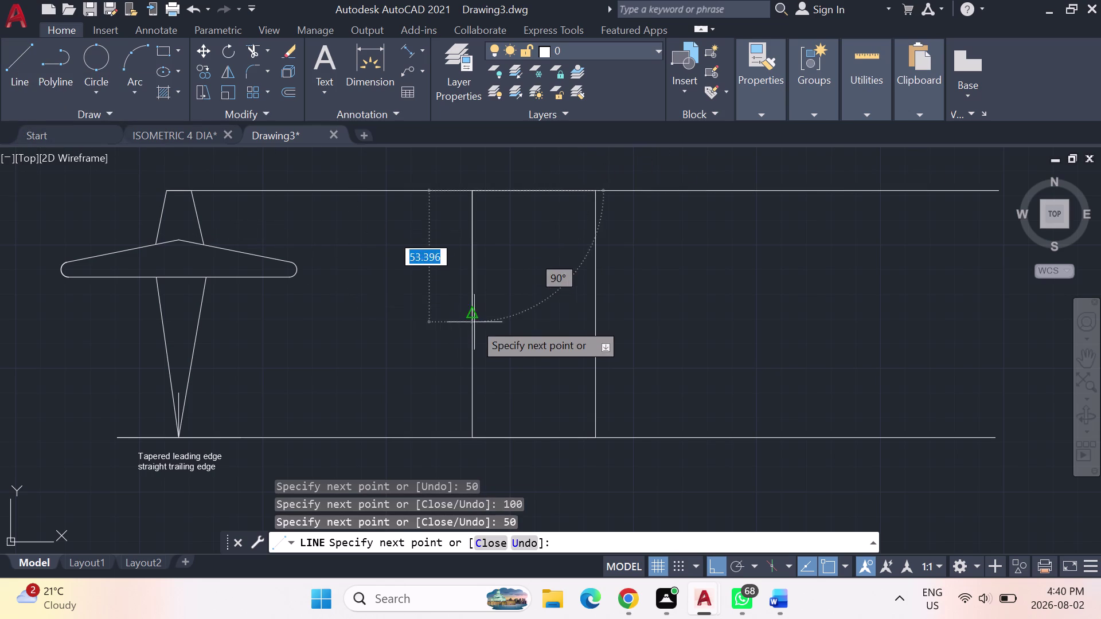
key(Escape)
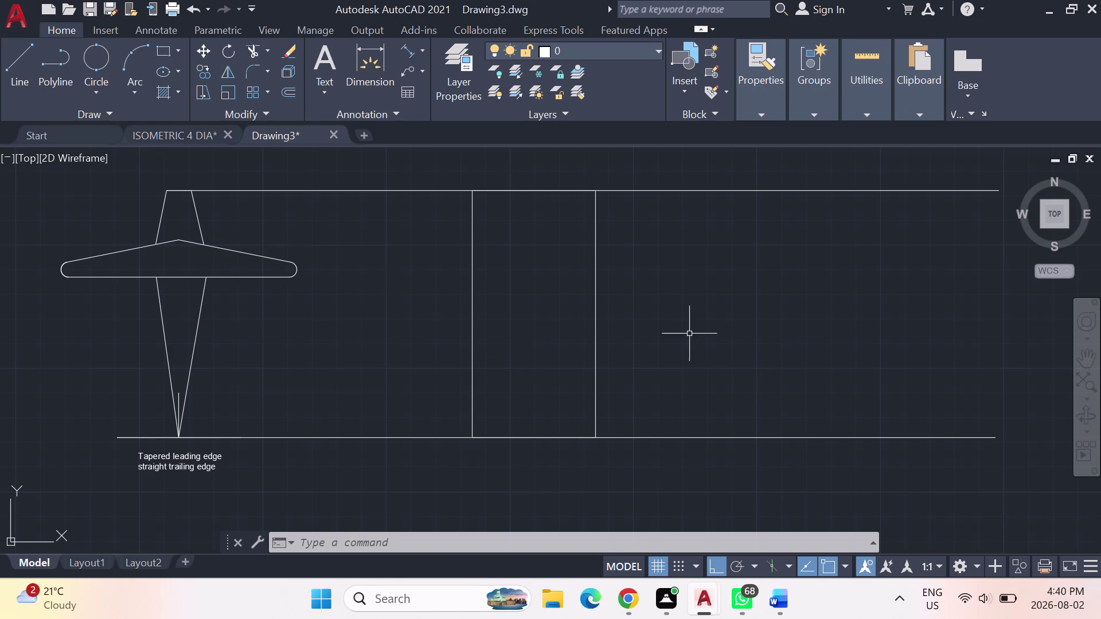
Draw a vertical centre line from the rectangle's top edge to its bottom edge.
click(16, 59)
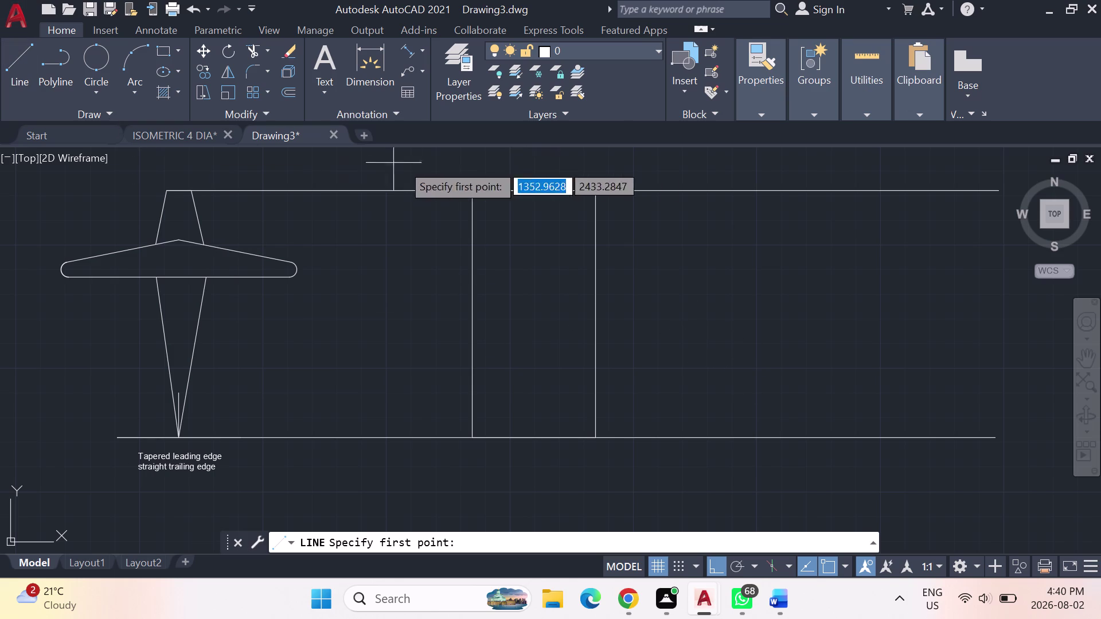
click(20, 57)
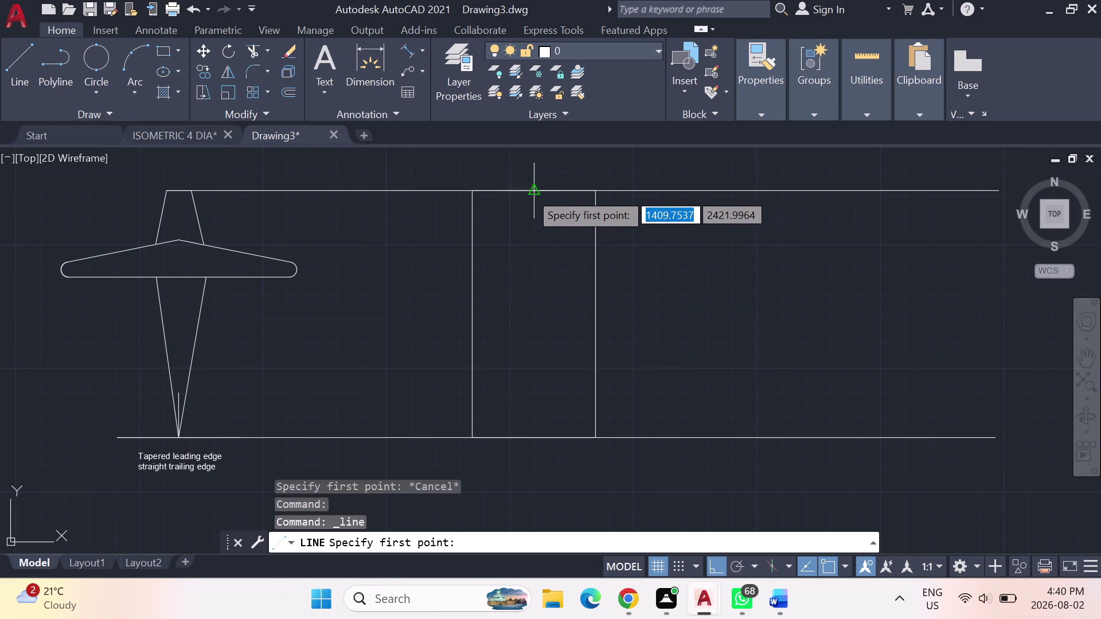
click(534, 192)
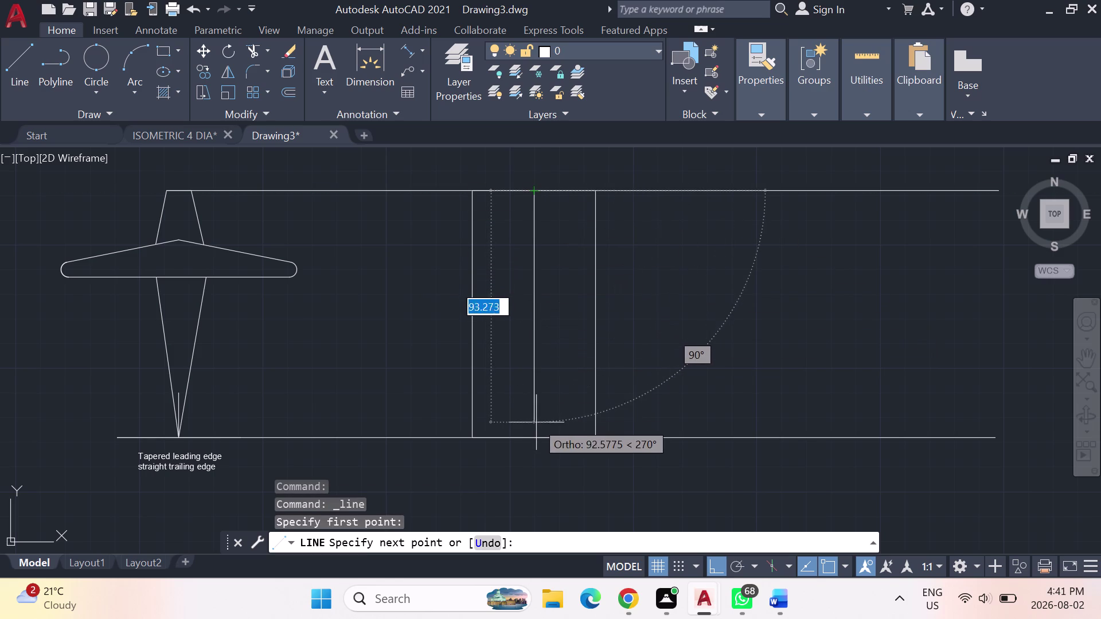
click(538, 435)
key(Escape)
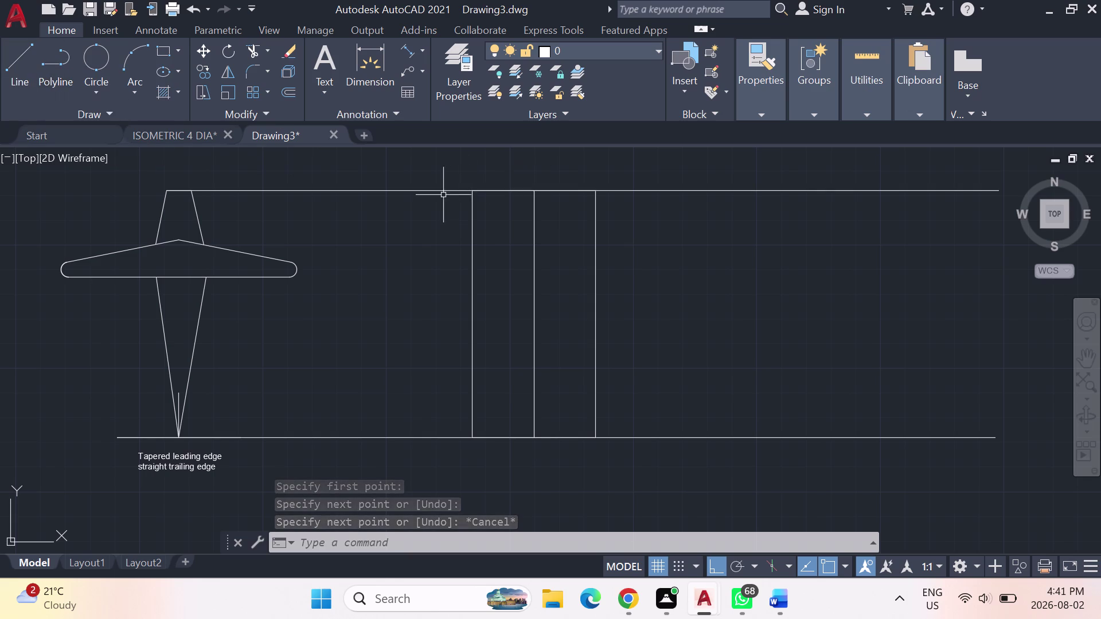
Delete the long top and bottom horizontal guide lines.
click(428, 191)
key(Delete)
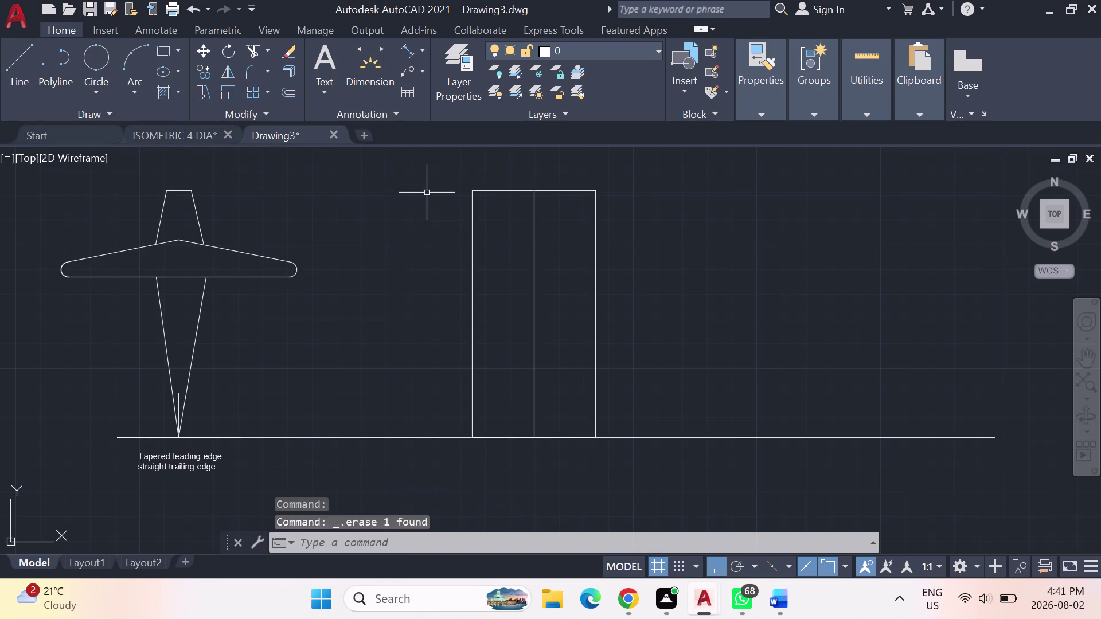
click(374, 439)
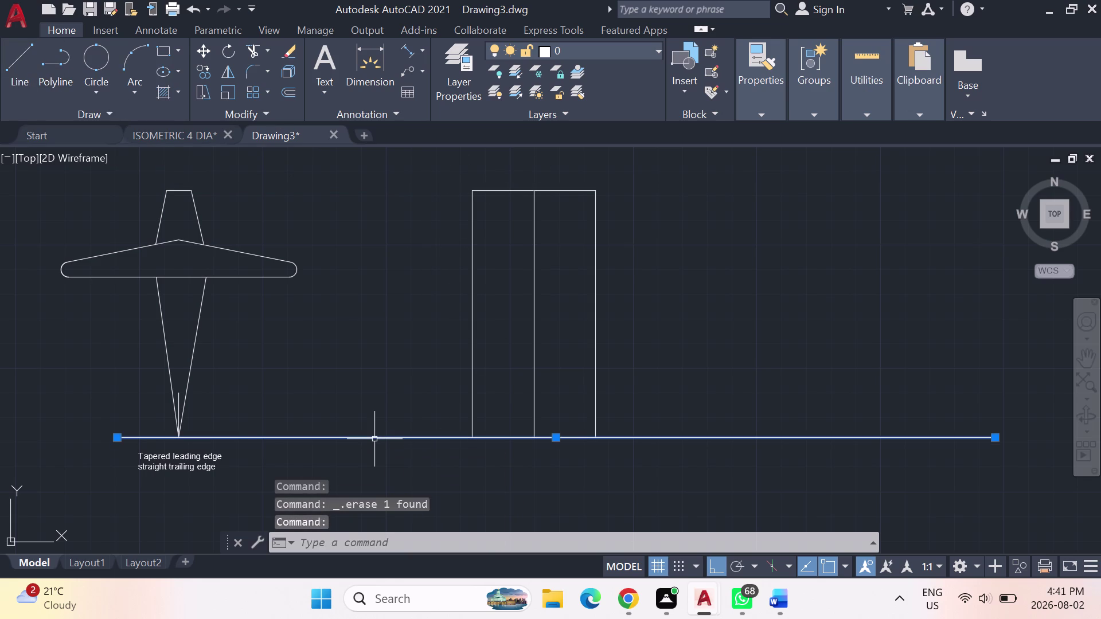
key(Delete)
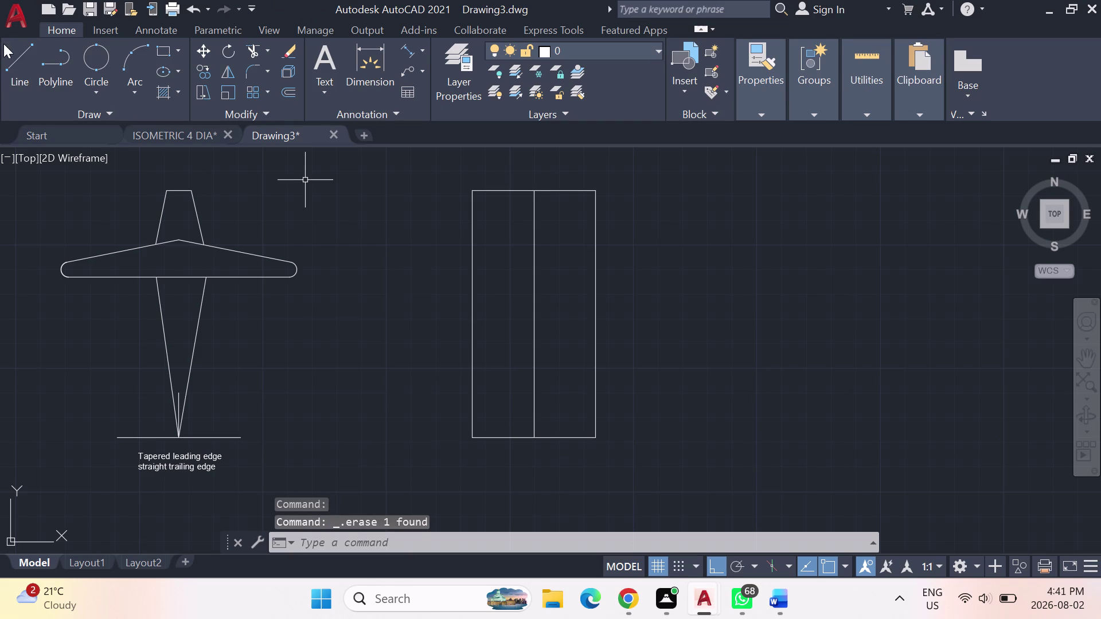
click(7, 51)
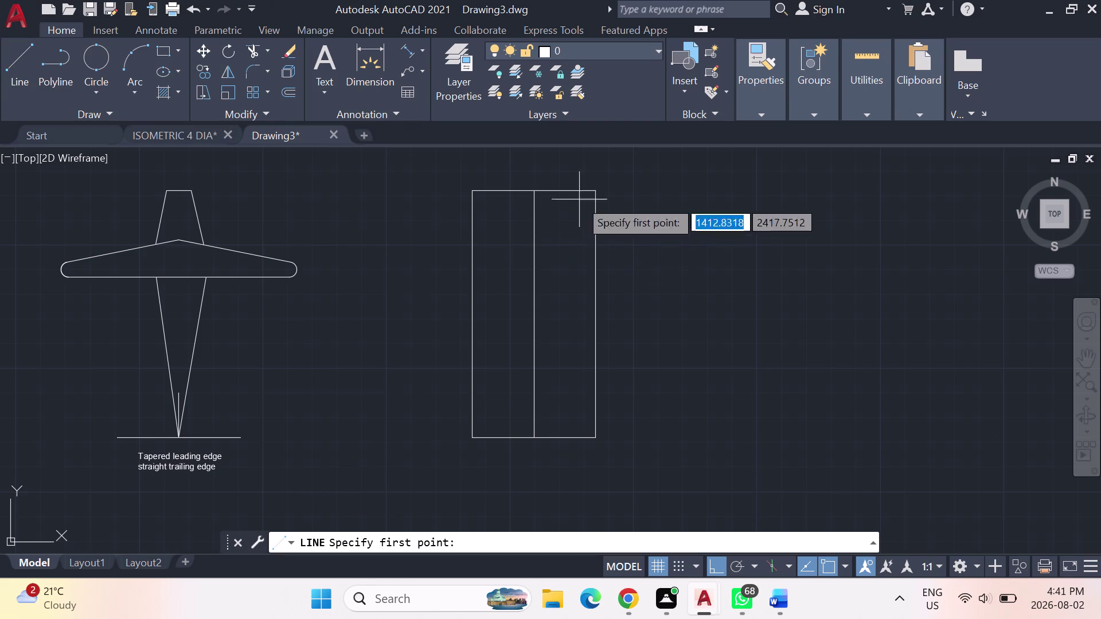
middle_drag(635, 337, 519, 372)
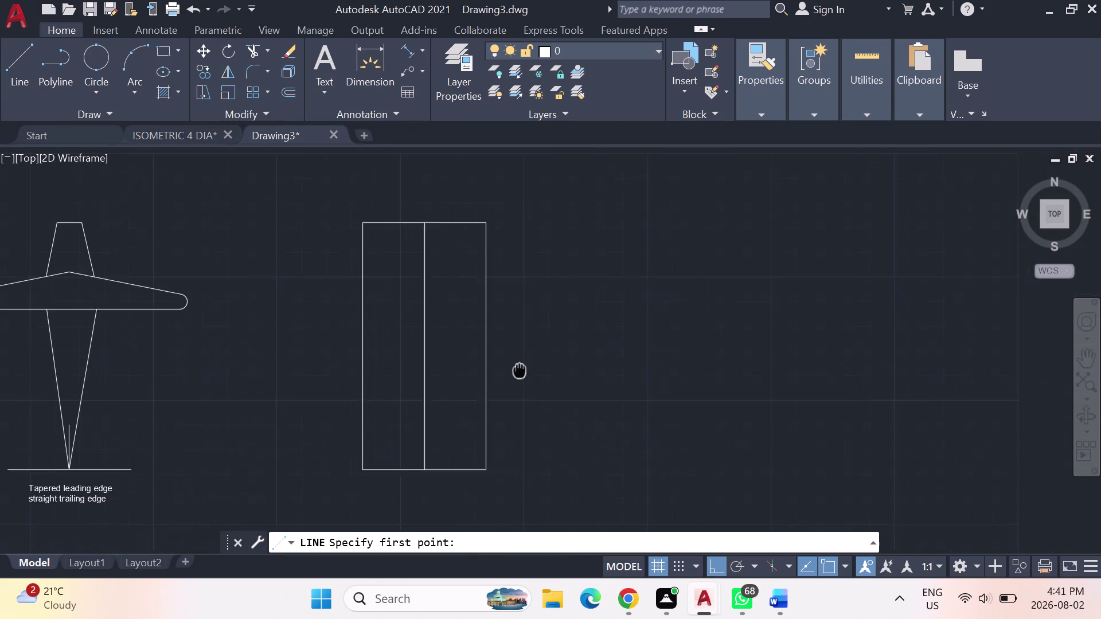
Erase the stray short line at the top of the rectangle.
middle_drag(518, 371, 517, 373)
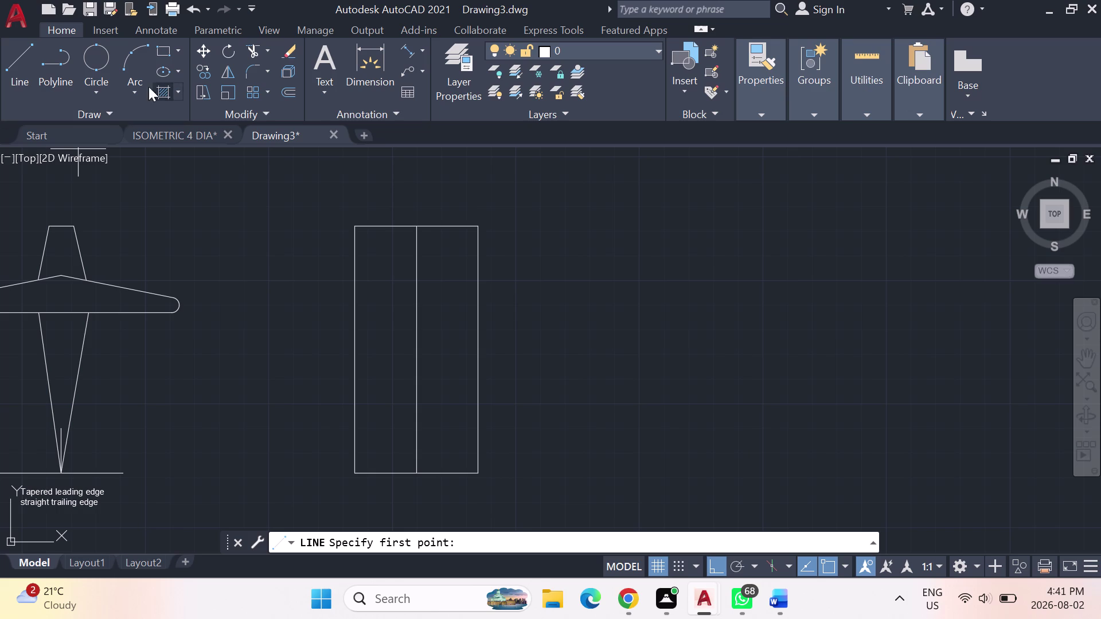
click(391, 226)
key(Escape)
key(Escape)
key(Escape)
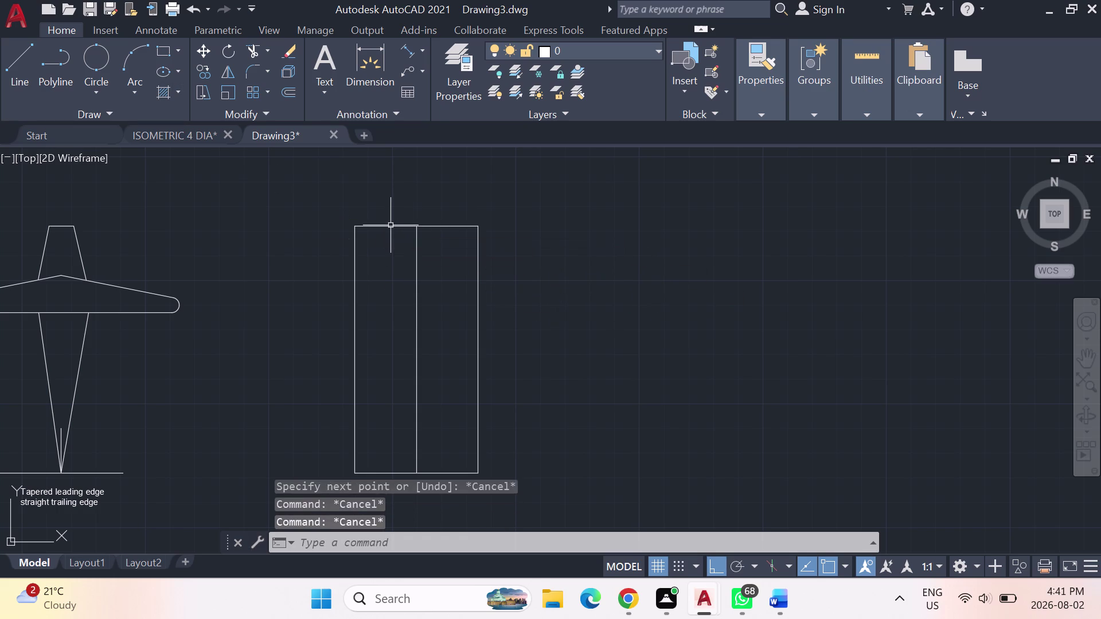
click(391, 225)
key(Delete)
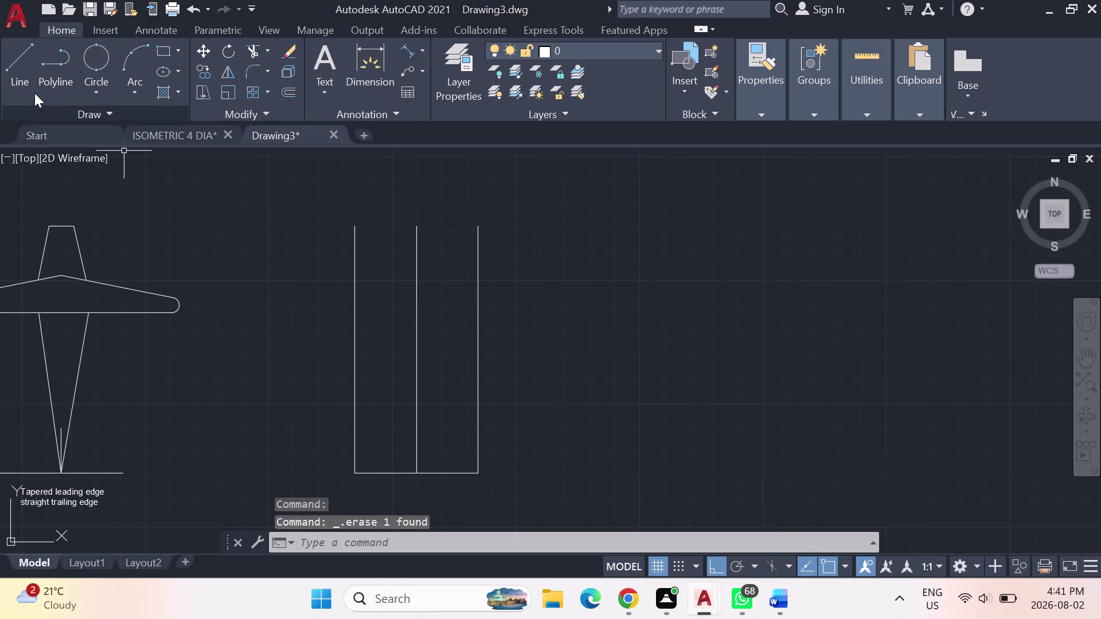
Draw three 5-unit horizontal stubs from the top of the centre line.
click(7, 51)
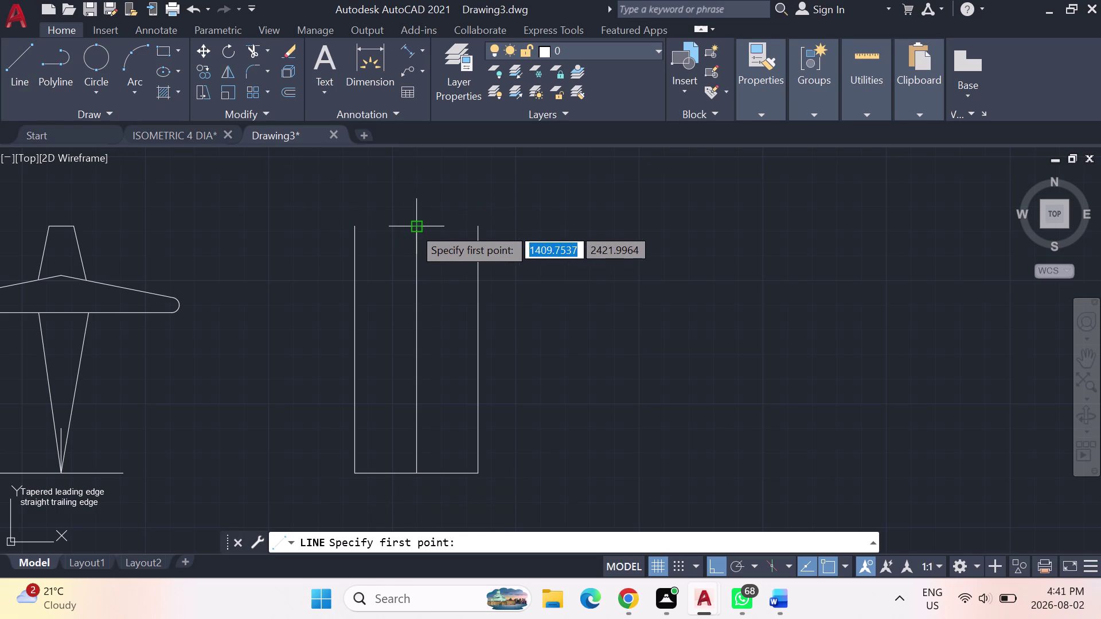
click(413, 227)
key(5)
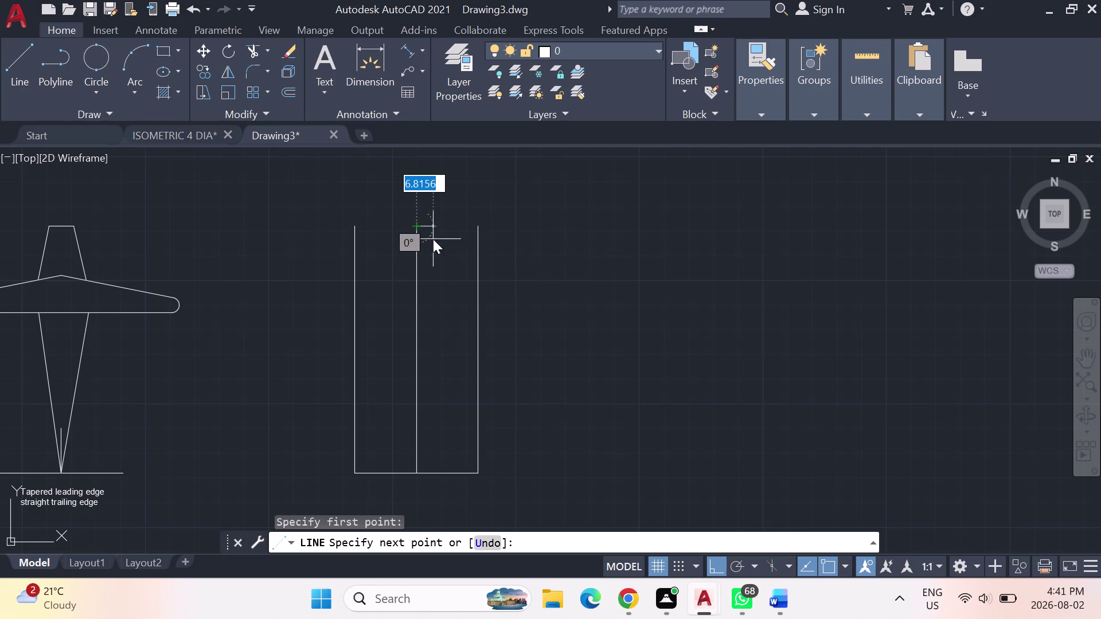
key(Return)
key(Escape)
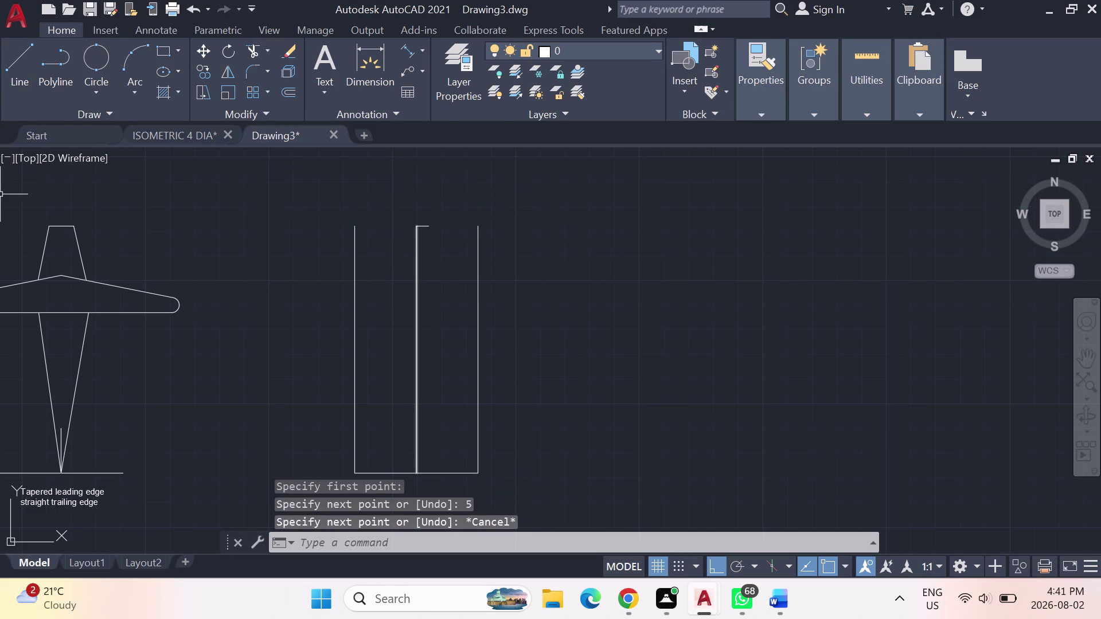
click(7, 77)
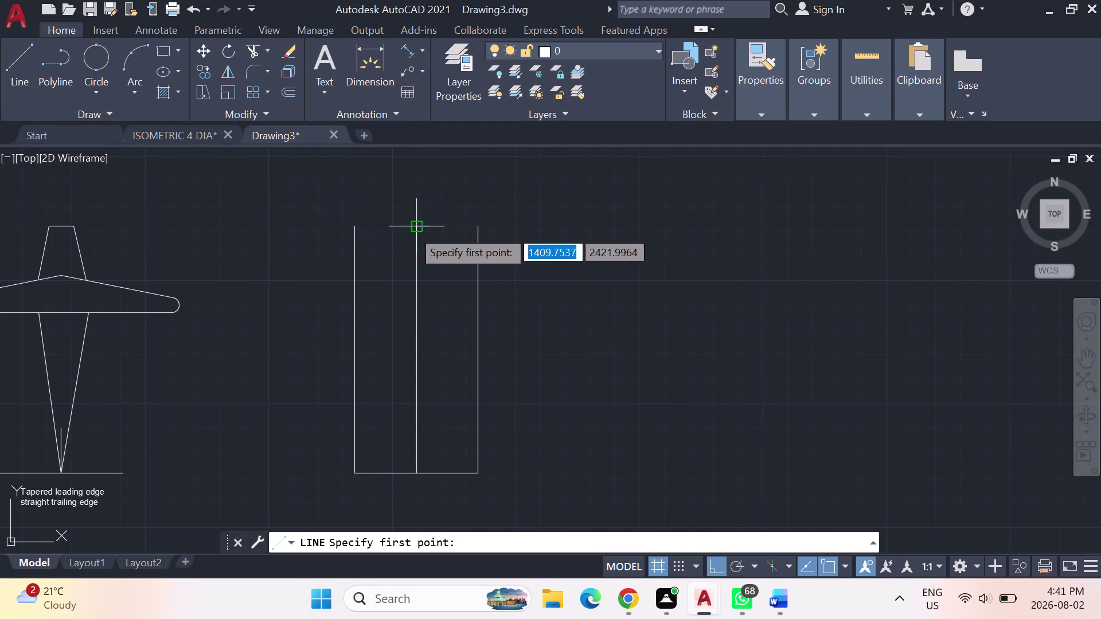
click(416, 231)
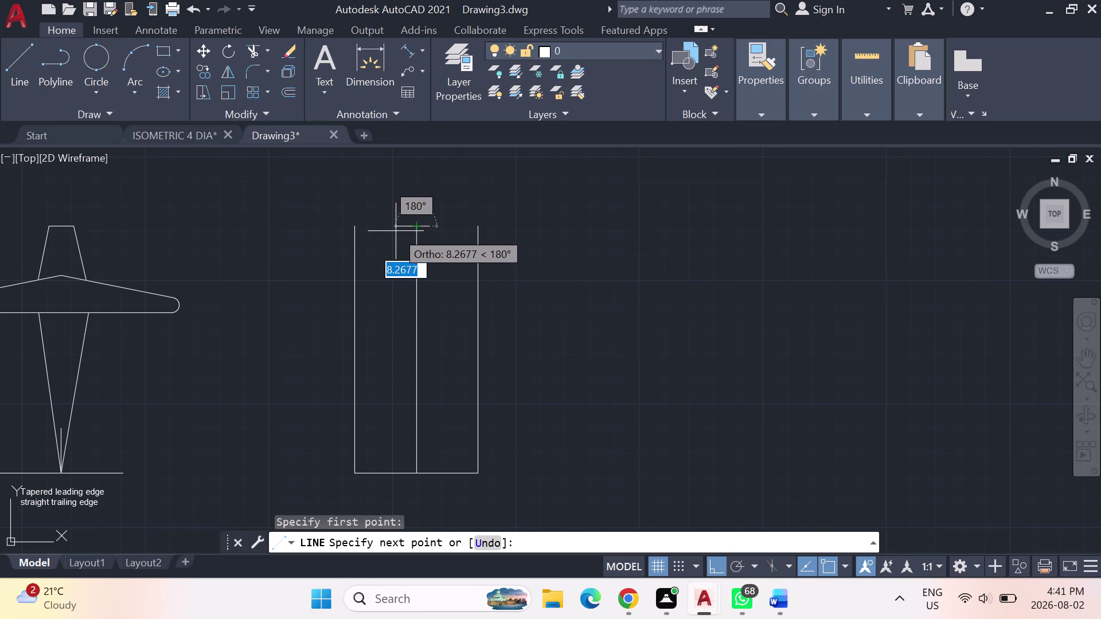
key(5)
key(Return)
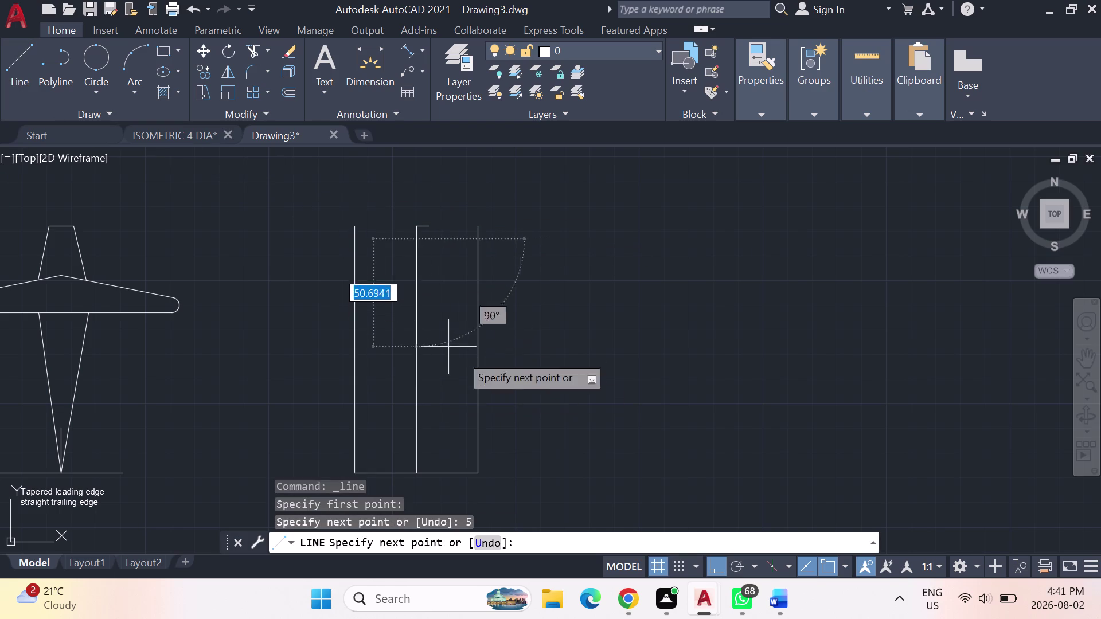
key(Escape)
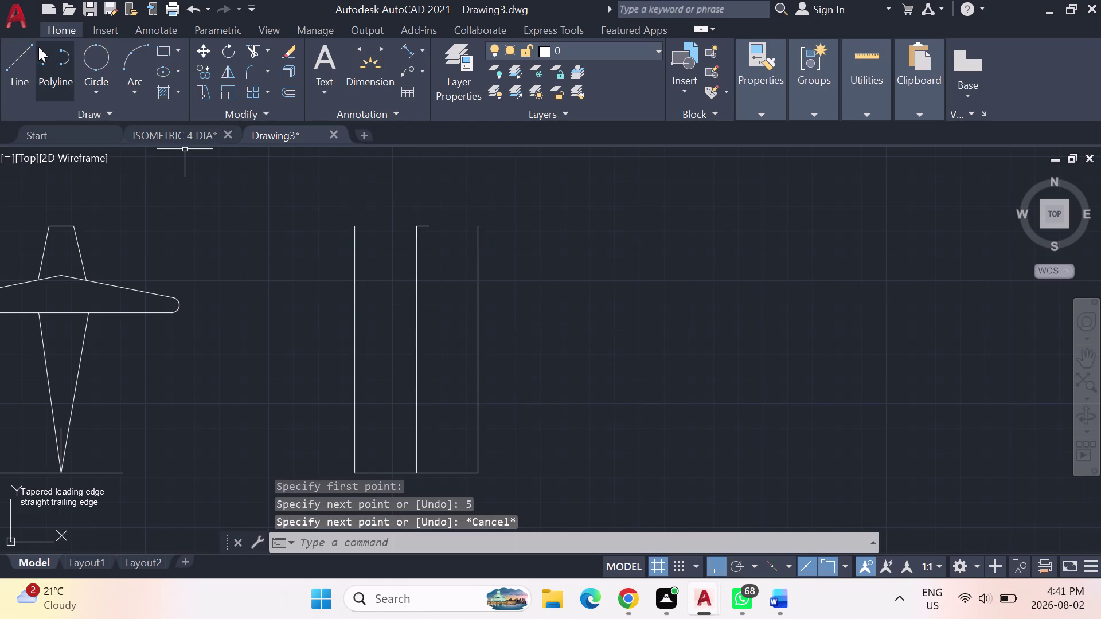
click(4, 73)
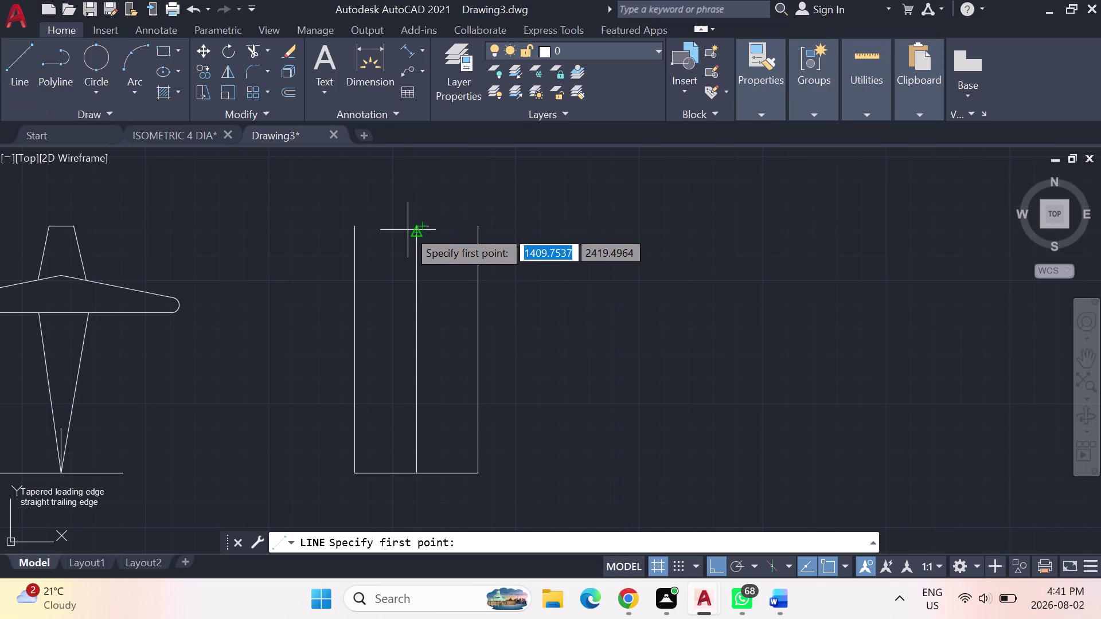
click(417, 229)
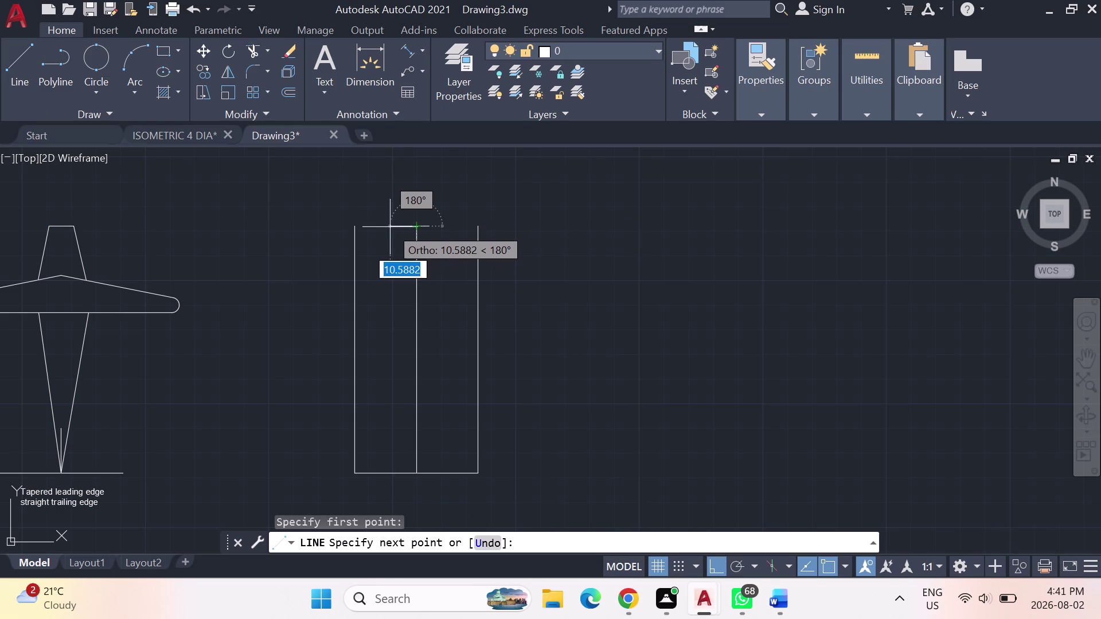
key(5)
key(Return)
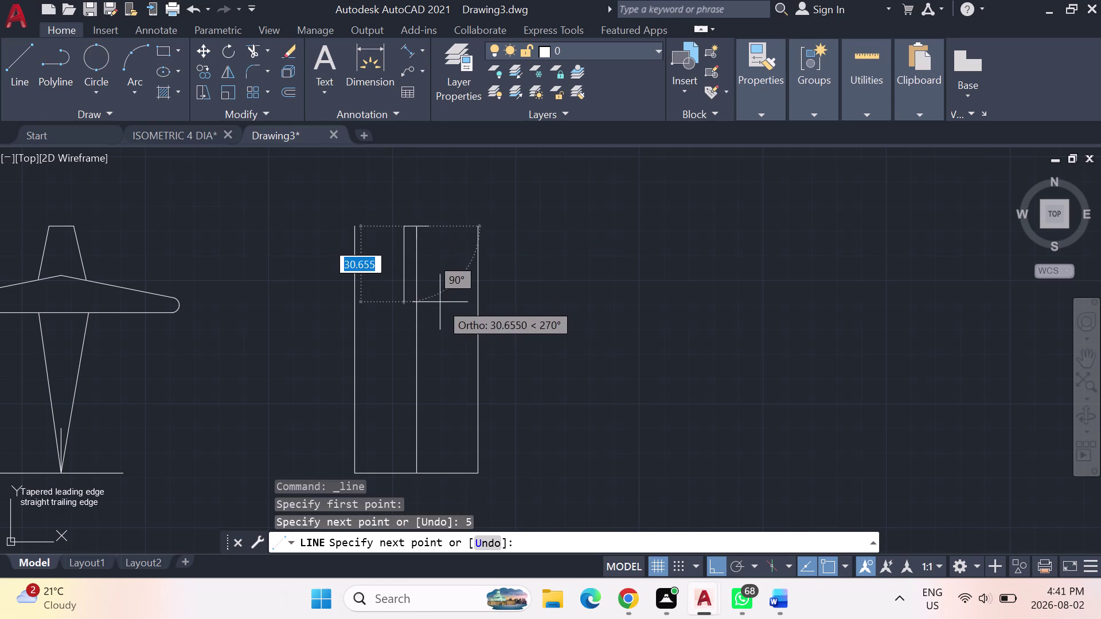
key(Escape)
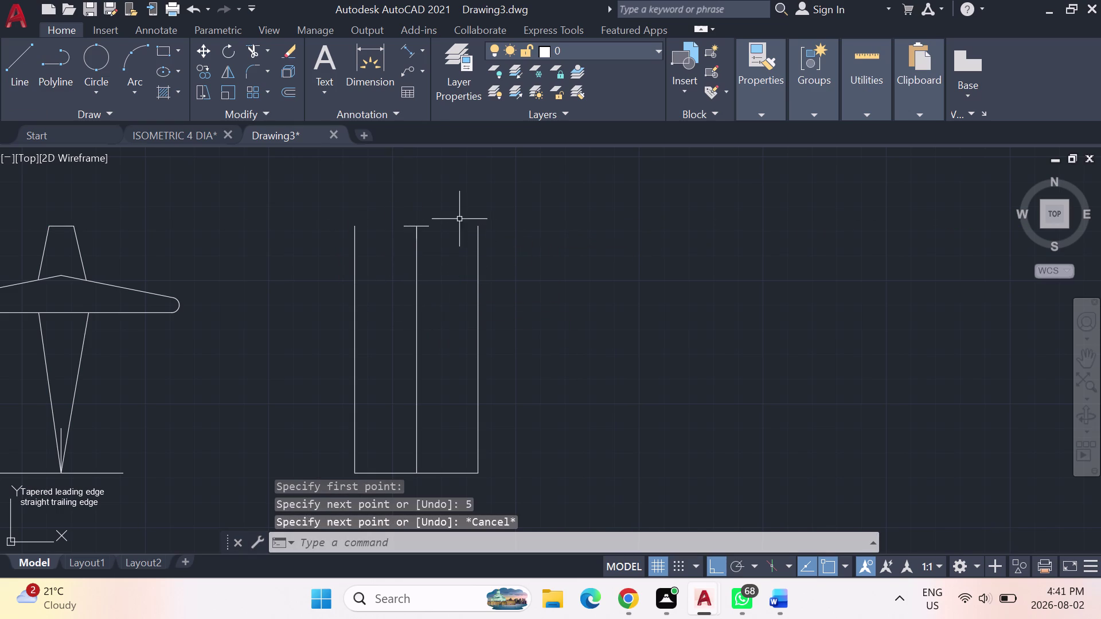
Draw the top edge line joining the rectangle's top-left and top-right corners.
scroll(up, 3)
scroll(up, 3)
scroll(down, 3)
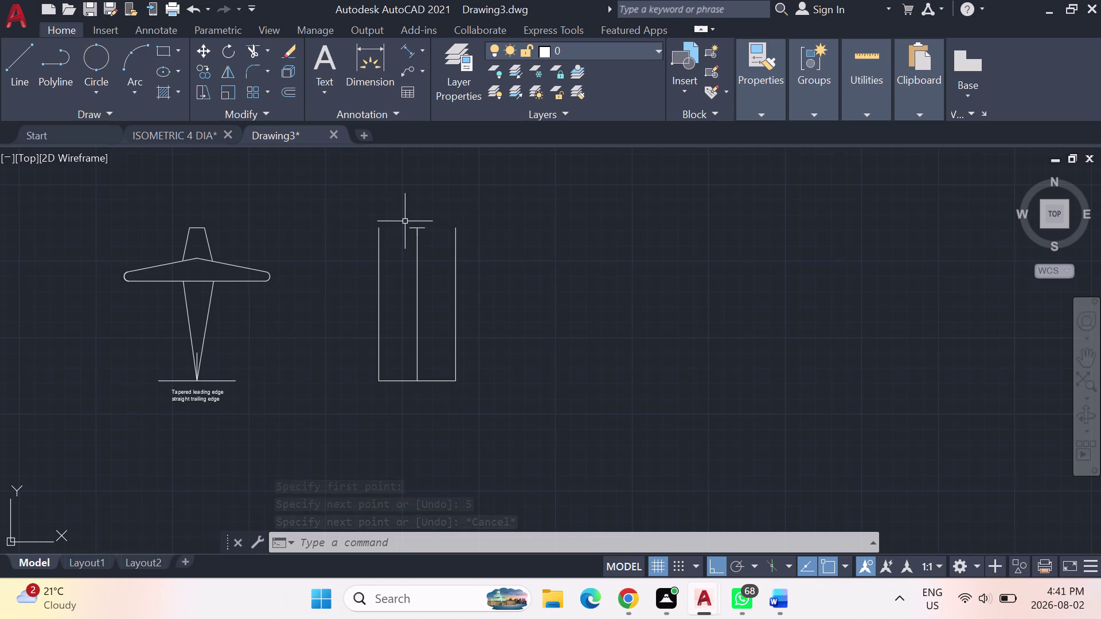
scroll(up, 3)
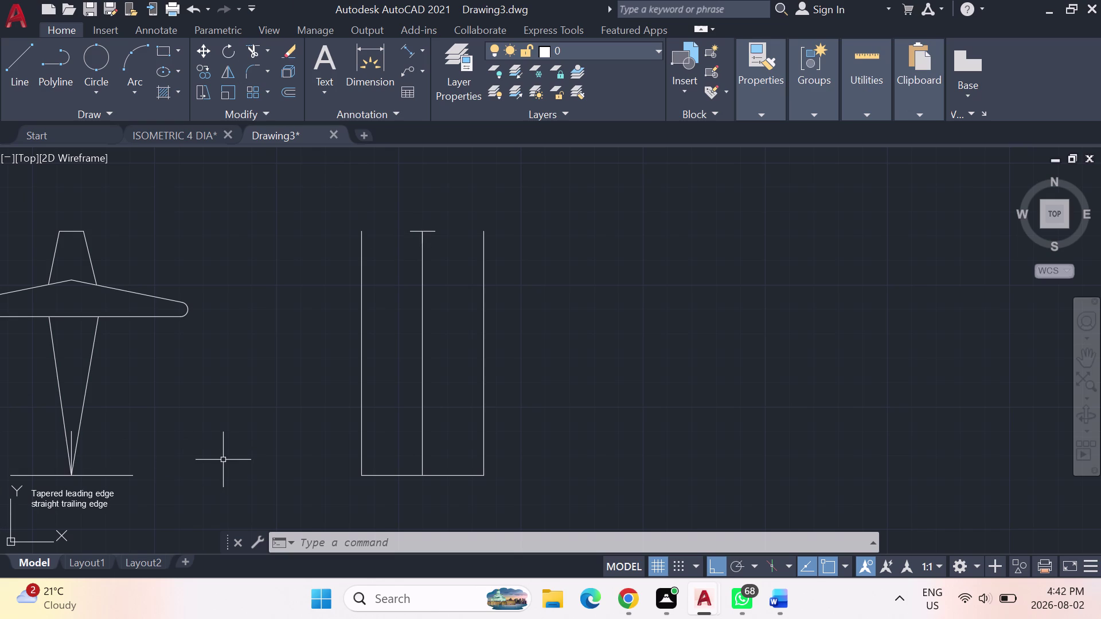
click(24, 63)
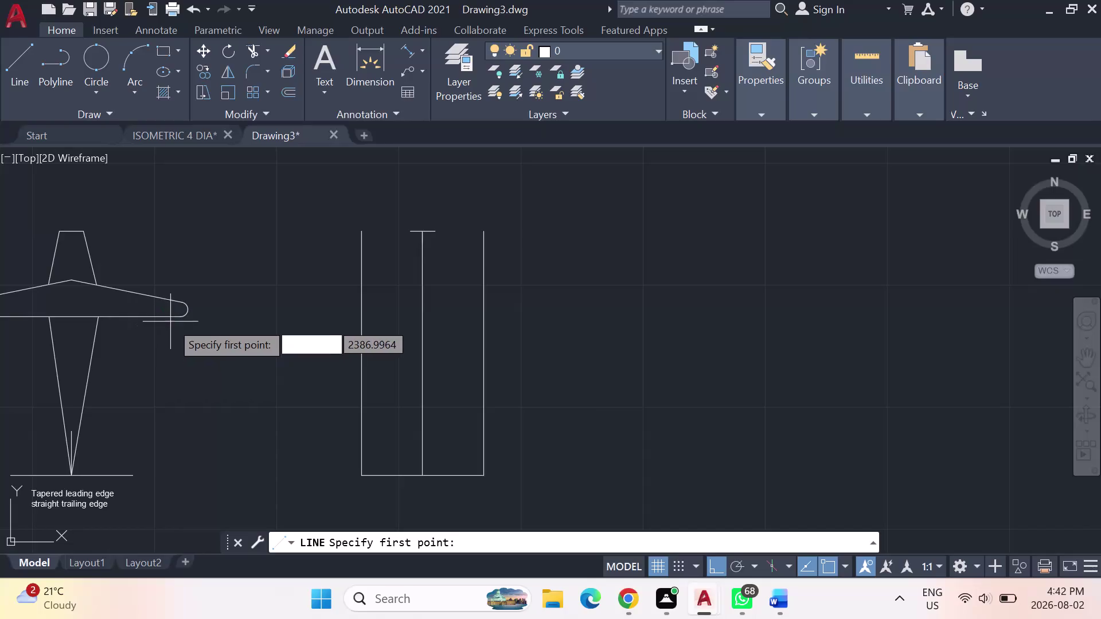
key(Escape)
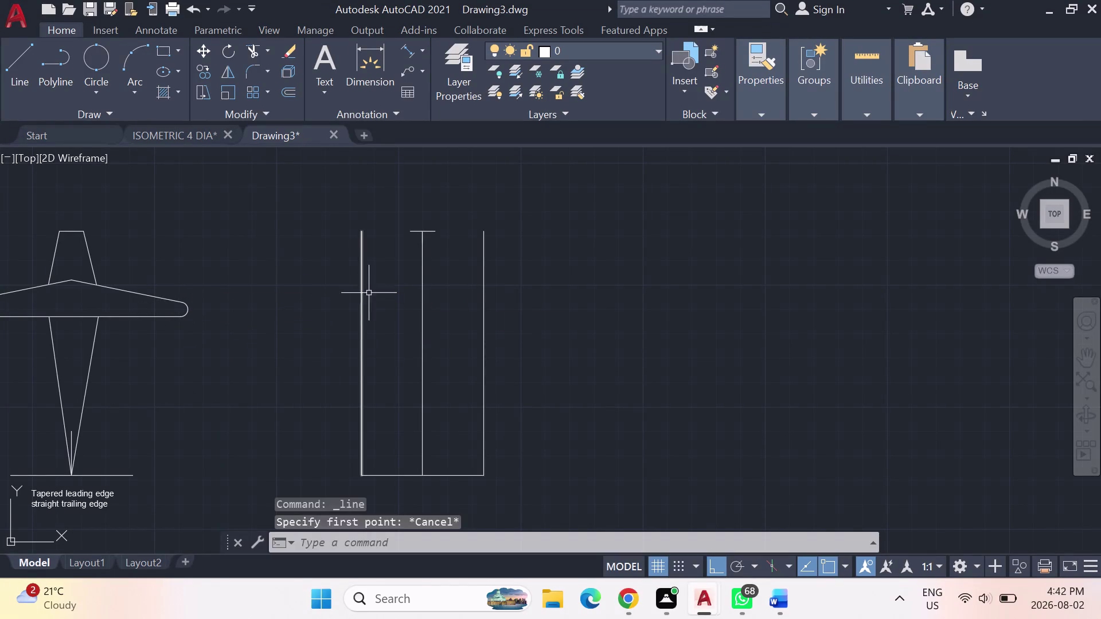
key(Escape)
key(Escape)
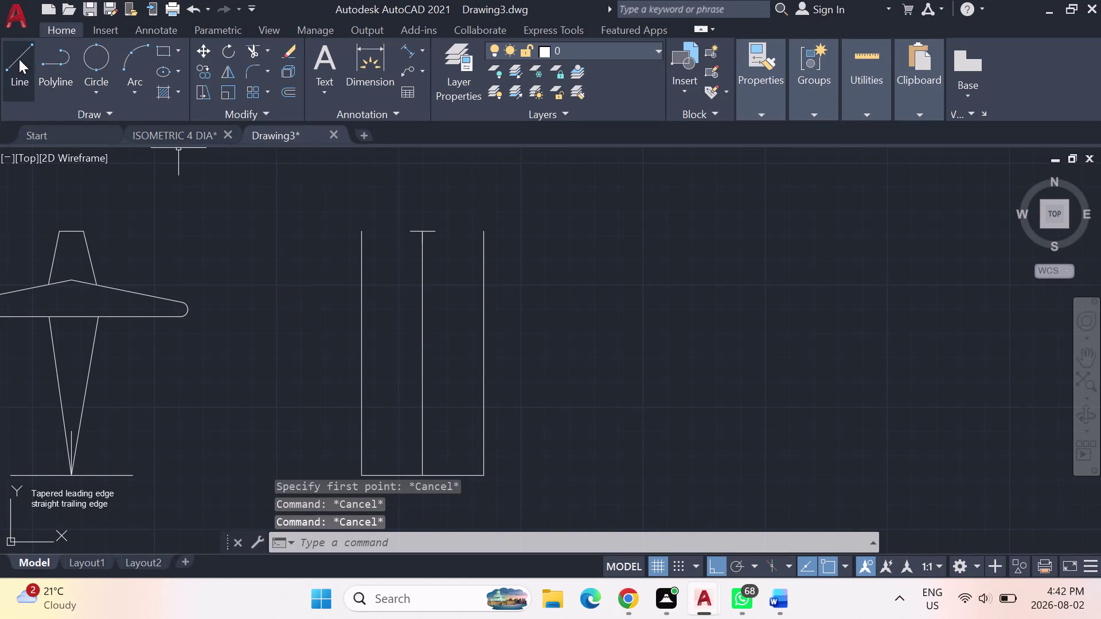
click(9, 55)
click(360, 235)
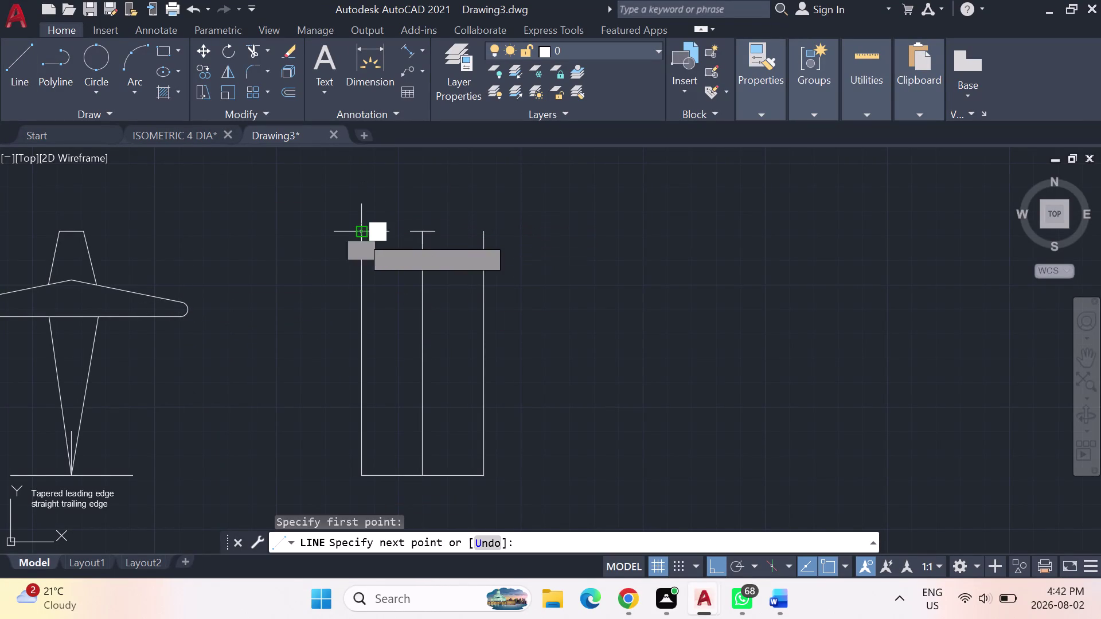
click(480, 234)
key(Escape)
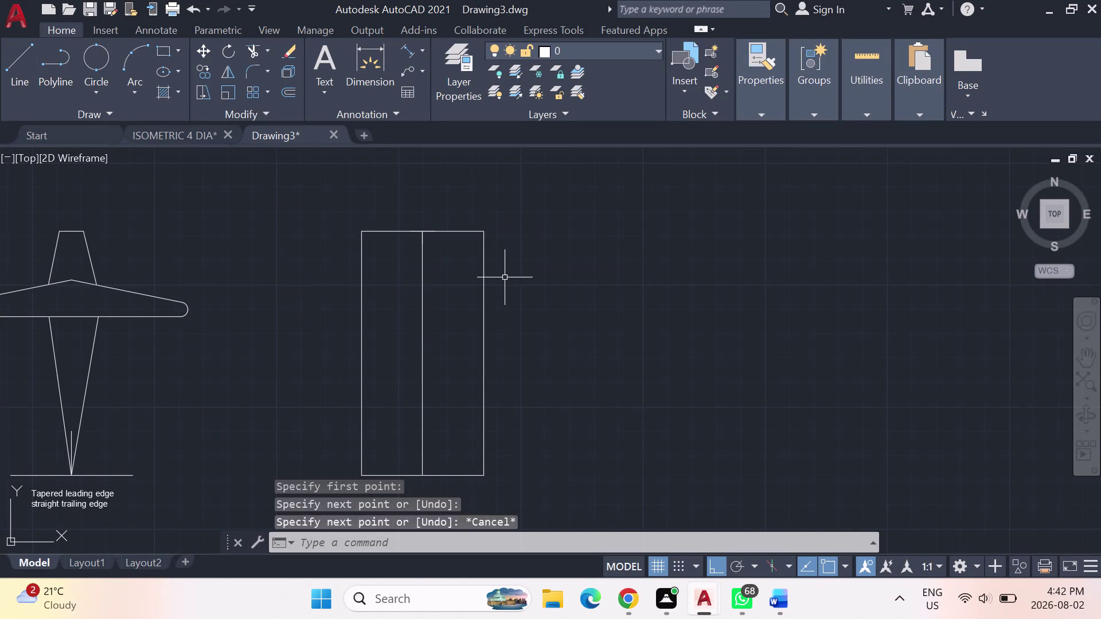
key(Escape)
key(Escape)
text(off)
key(Return)
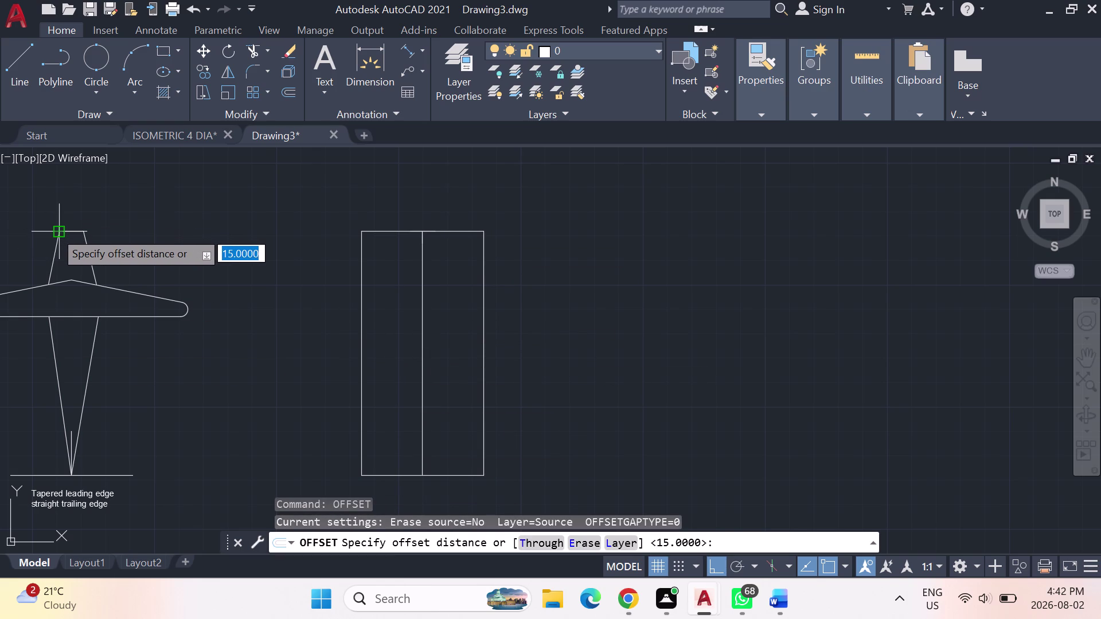
Make a first Offset attempt with the default distance, then cancel it.
click(773, 115)
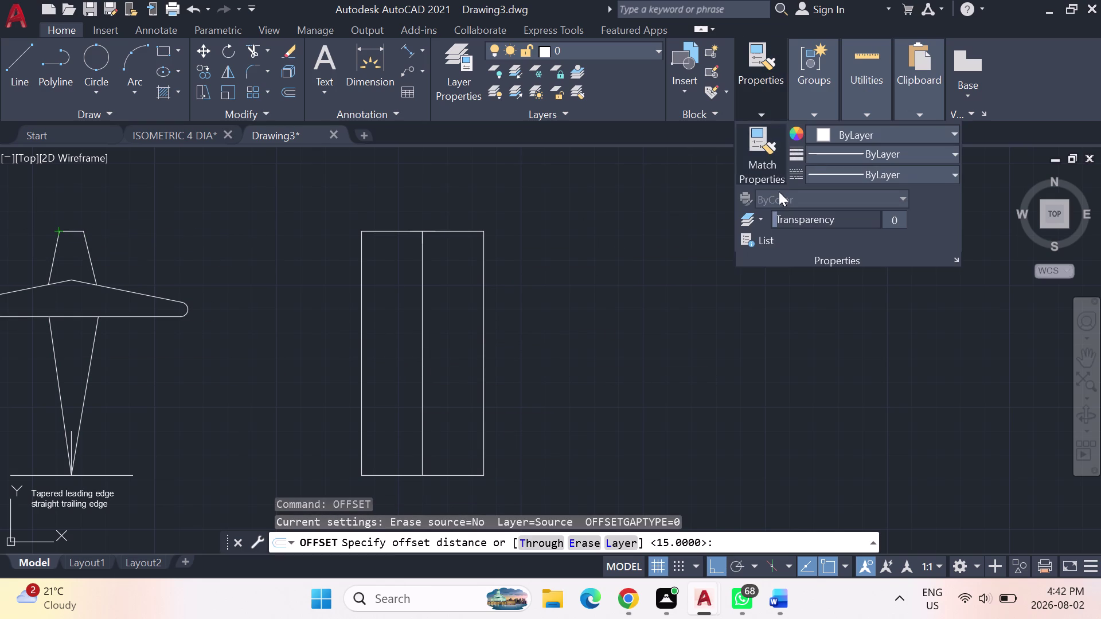
click(678, 377)
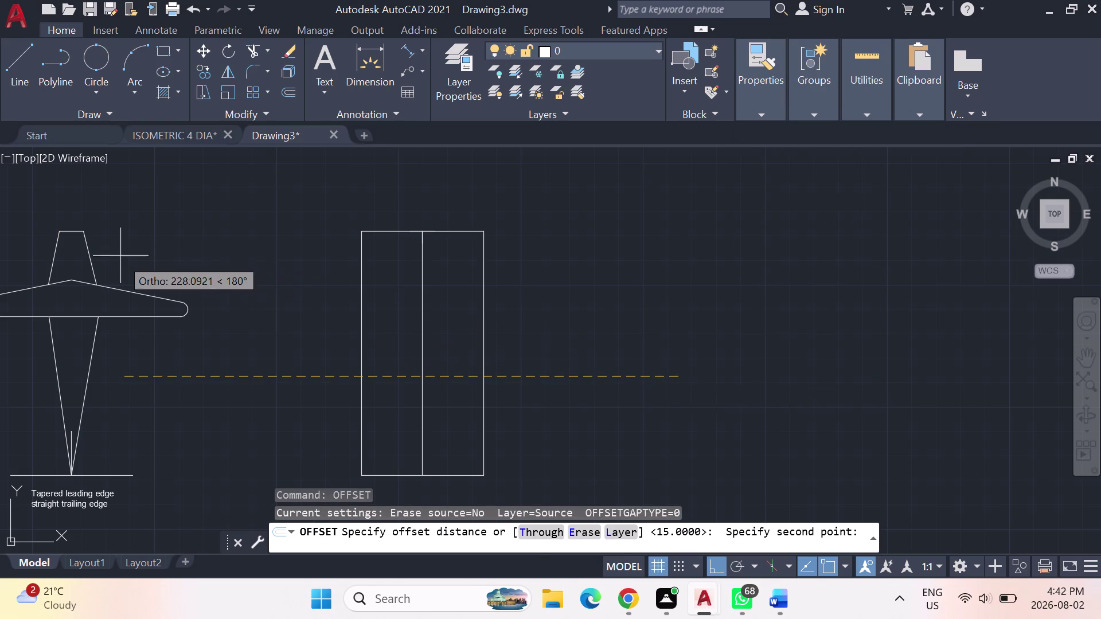
key(Escape)
key(Escape)
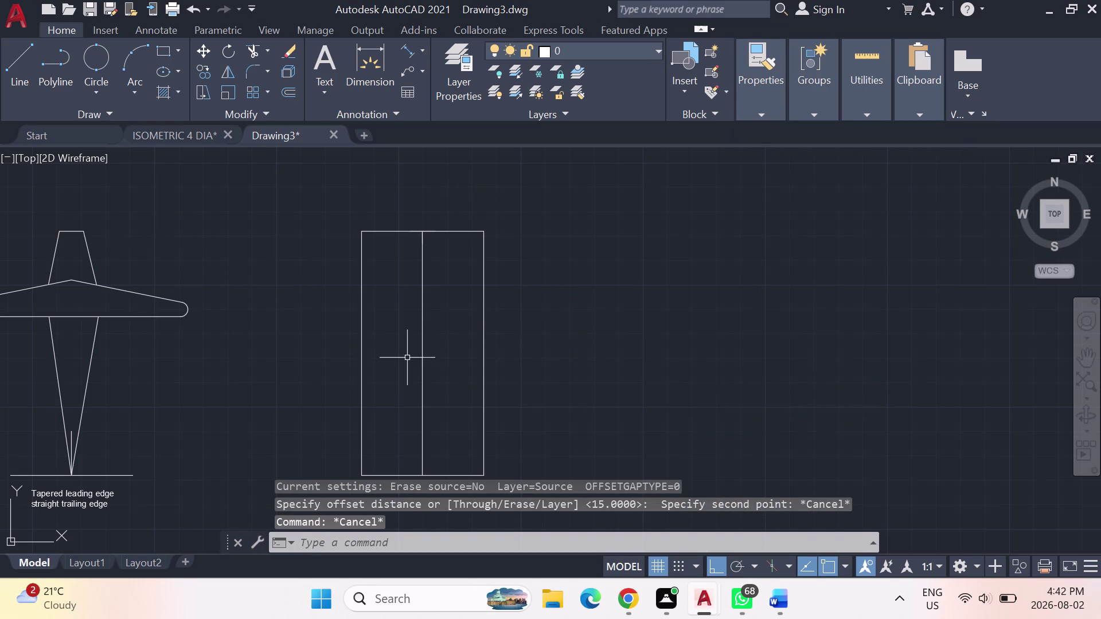
key(o)
key(f)
key(f)
key(Return)
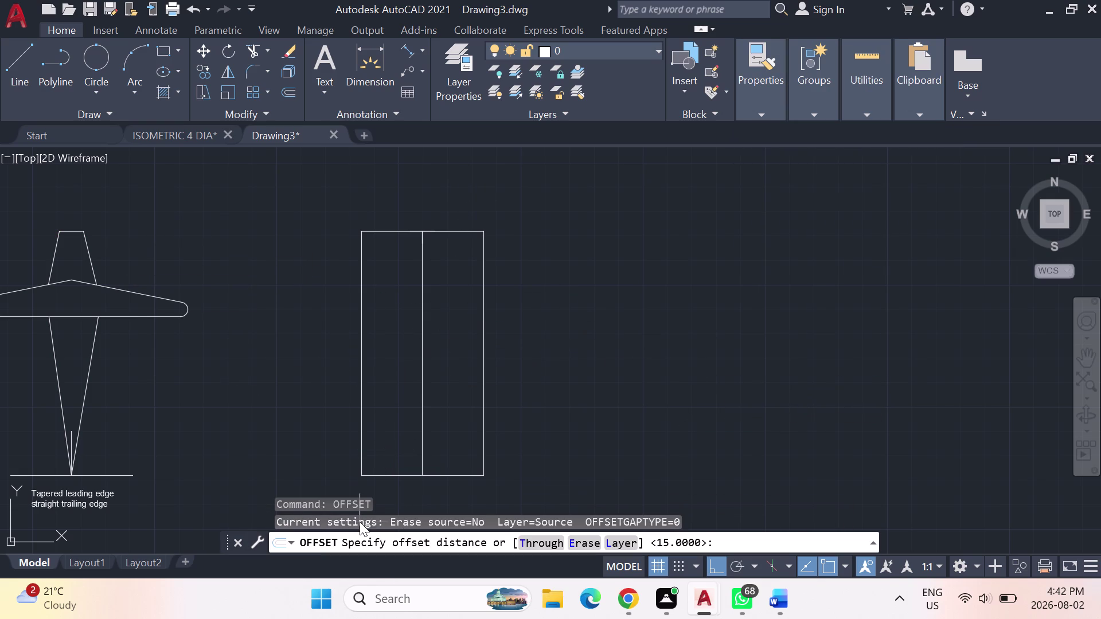
key(Return)
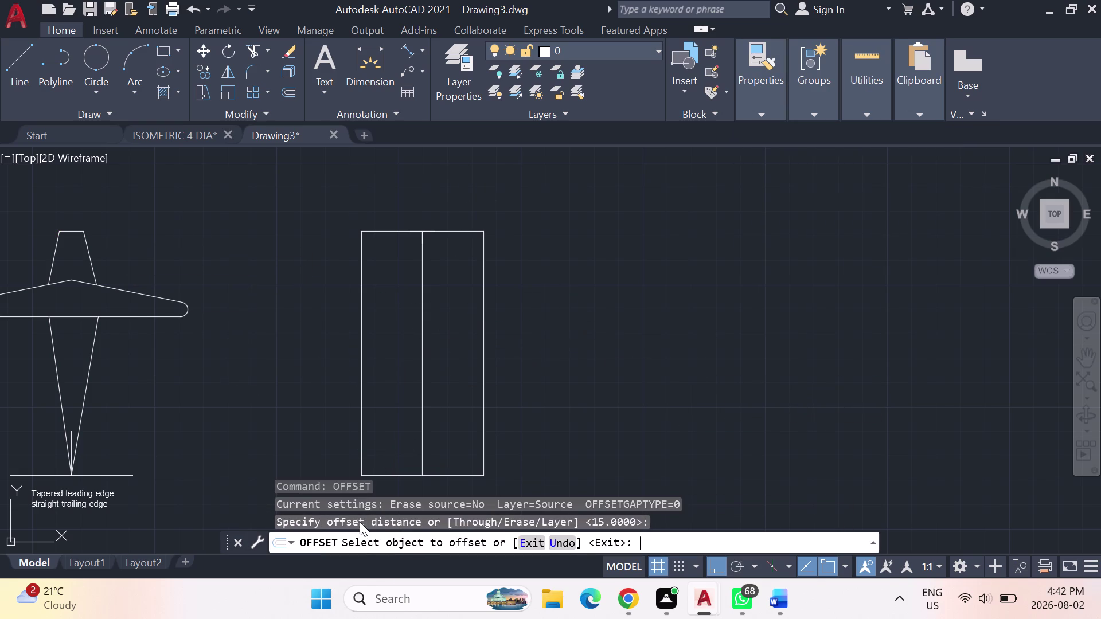
key(Escape)
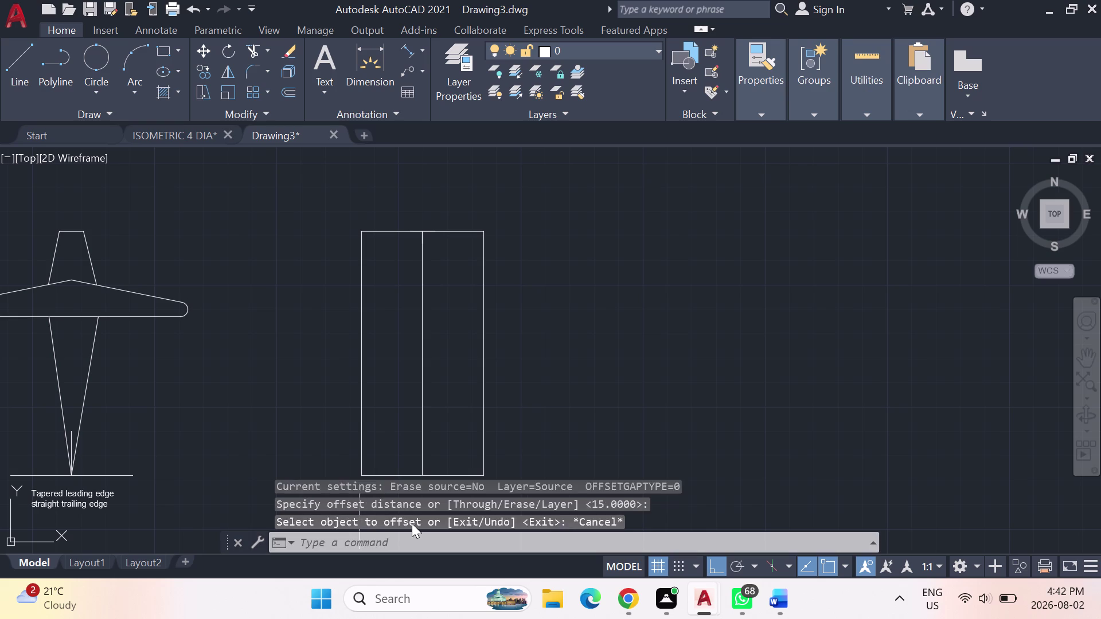
Offset the rectangle's top edge 20 units downward.
key(Escape)
key(Escape)
key(Escape)
key(o)
key(f)
key(f)
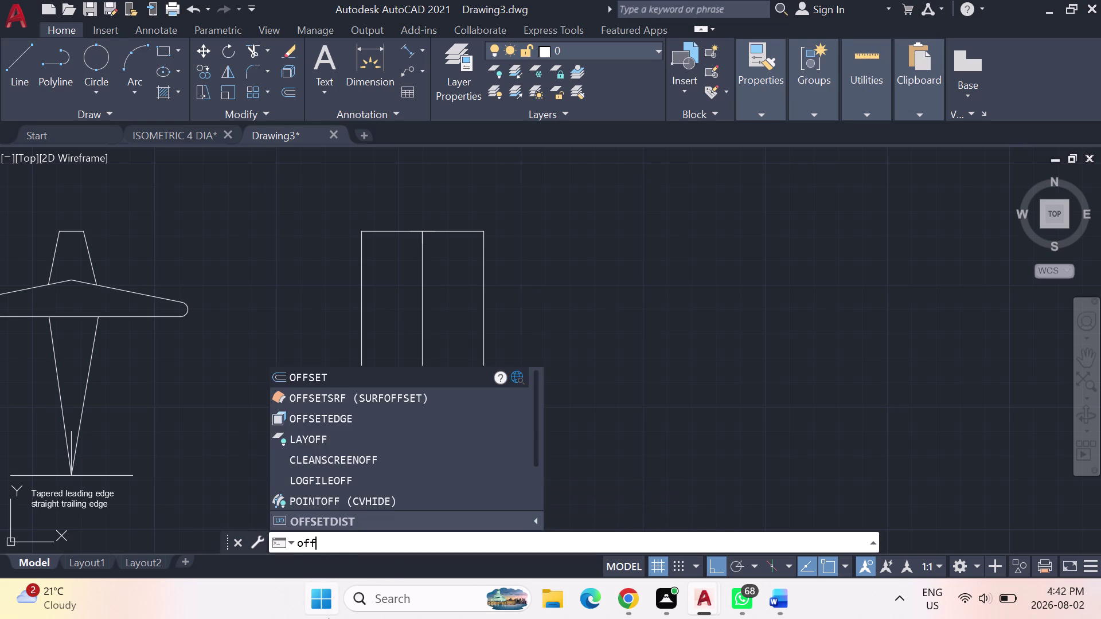
key(Return)
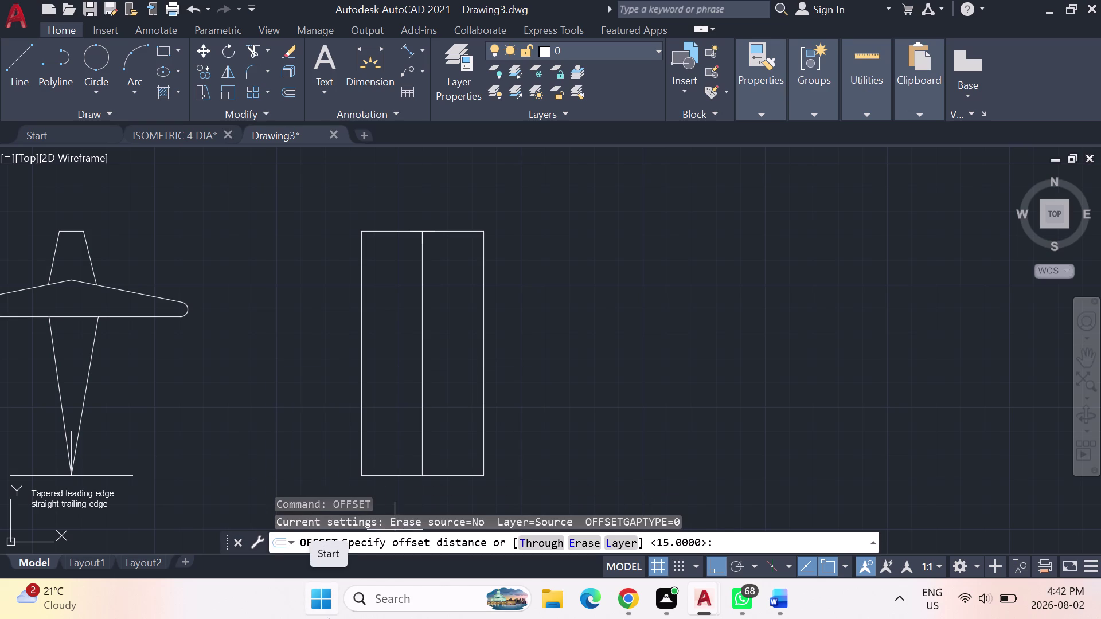
text(20)
key(Return)
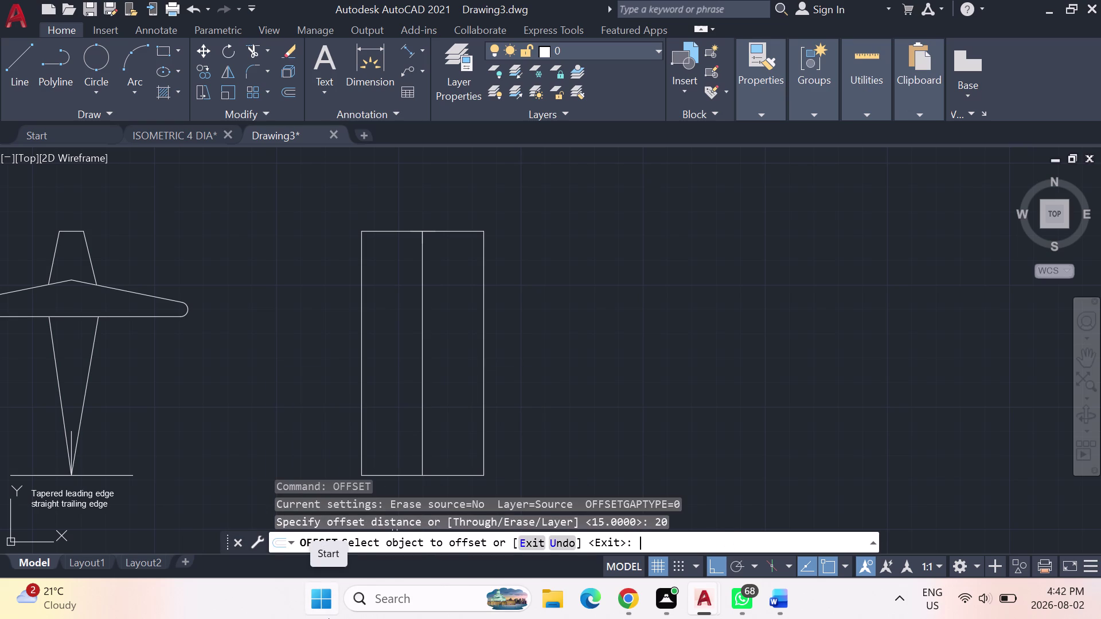
click(456, 233)
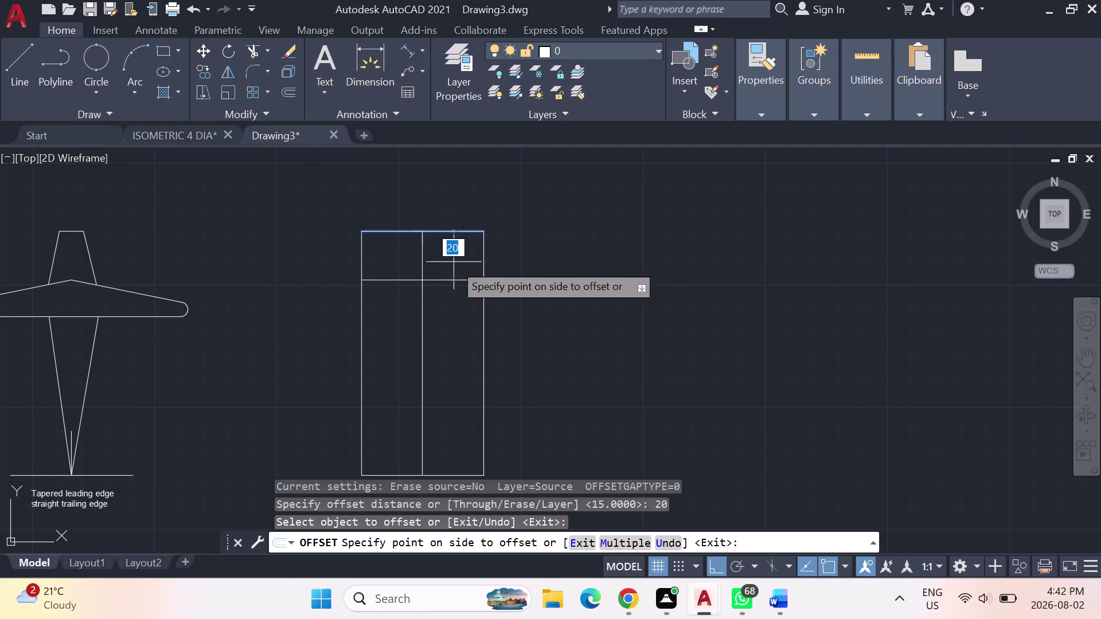
click(456, 295)
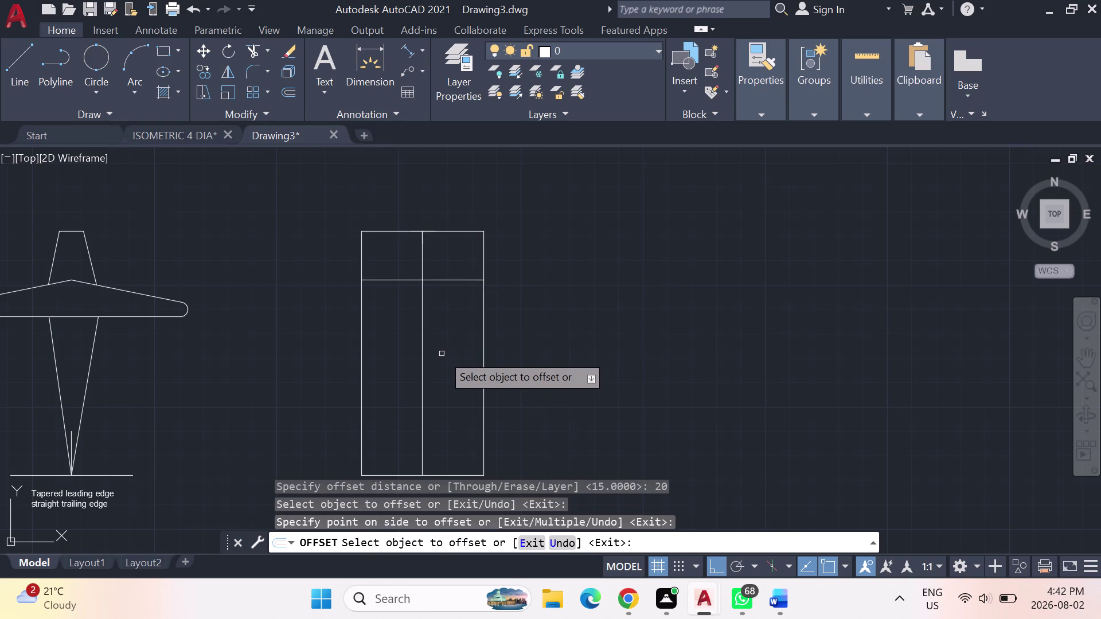
key(Escape)
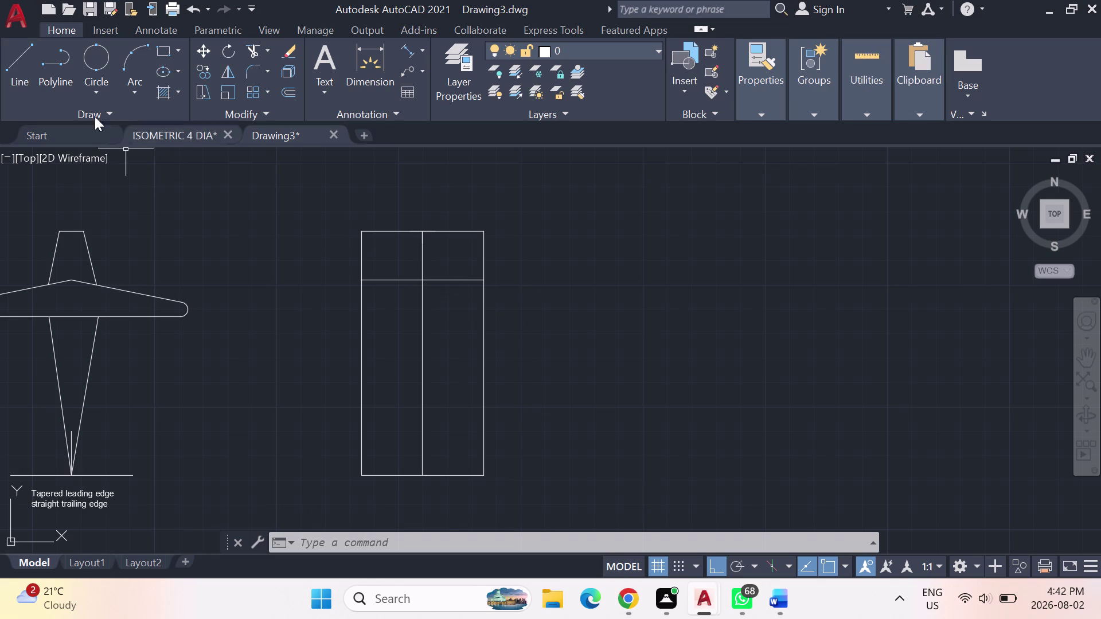
Abandon a stray line and start Offset with a distance of 5.
click(13, 55)
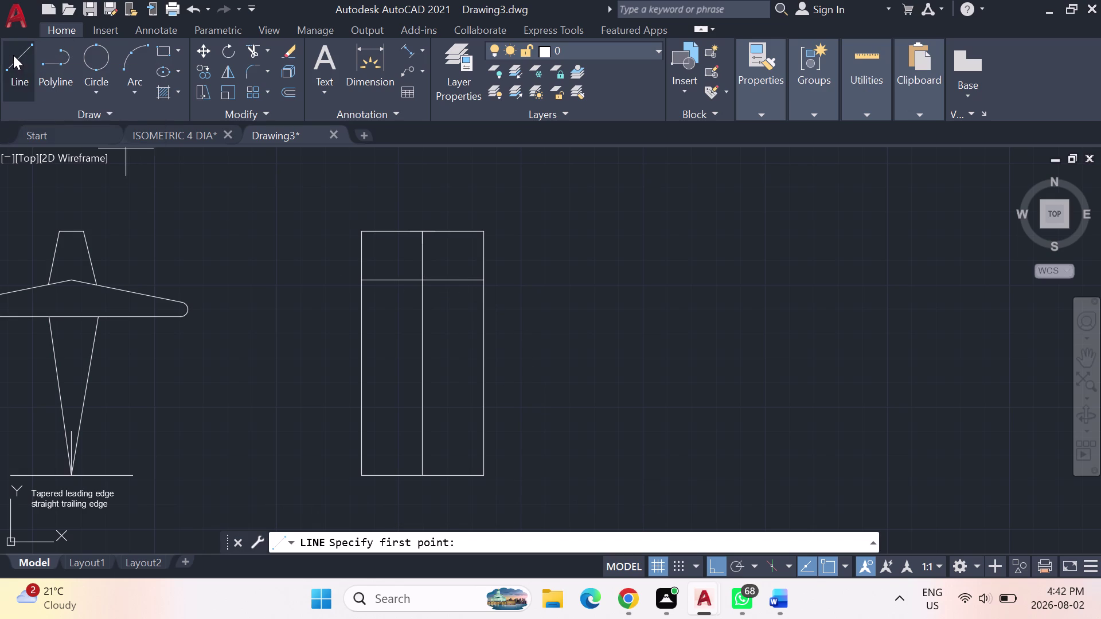
click(421, 278)
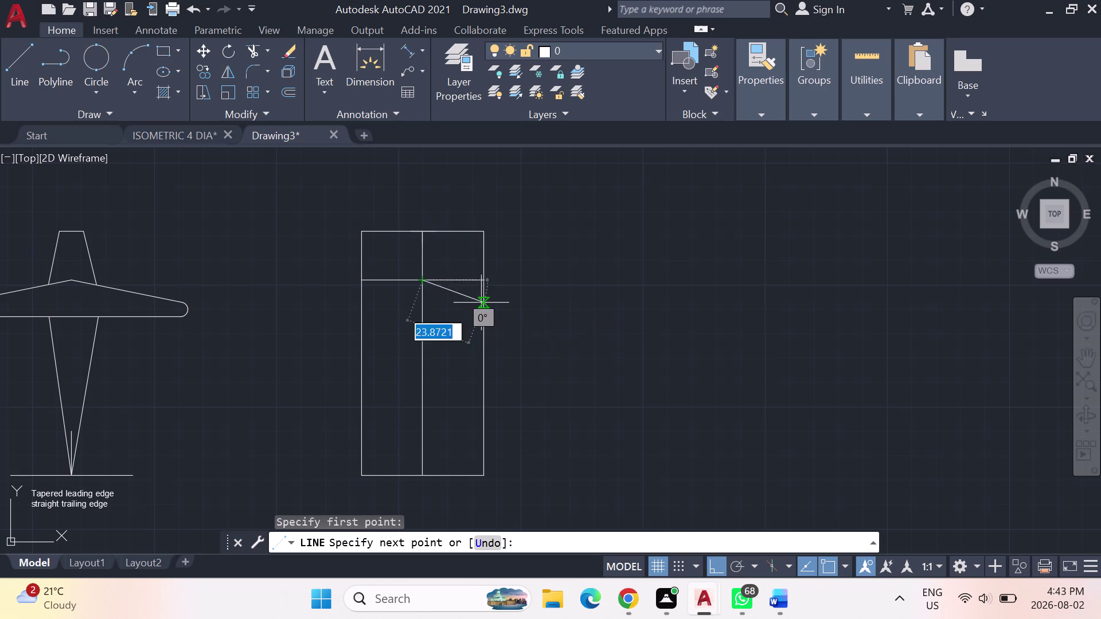
key(Escape)
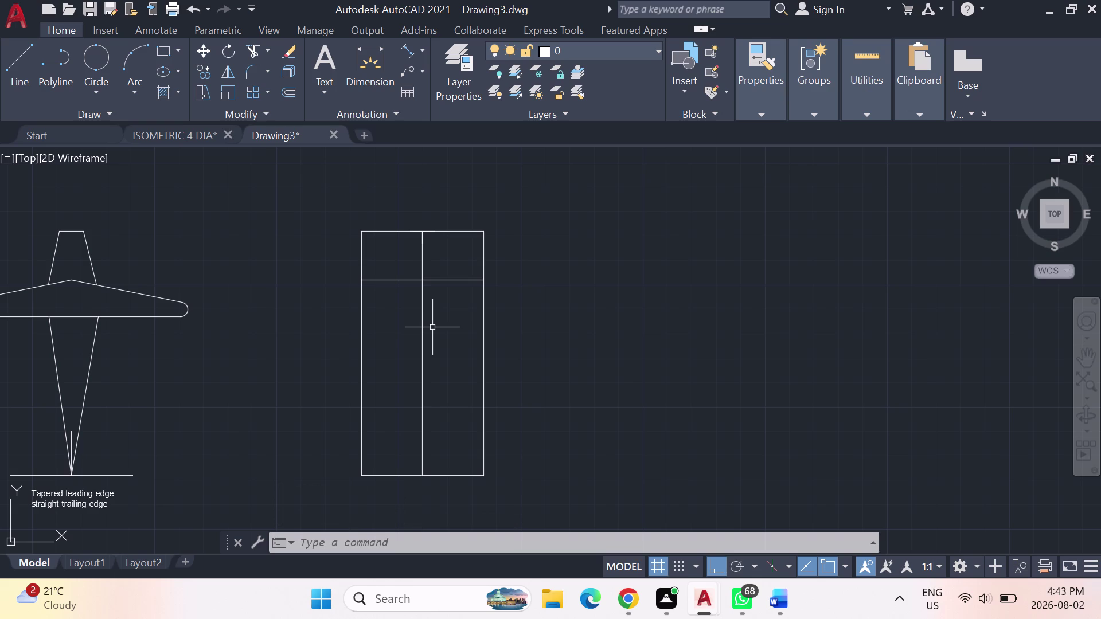
key(Escape)
text(of)
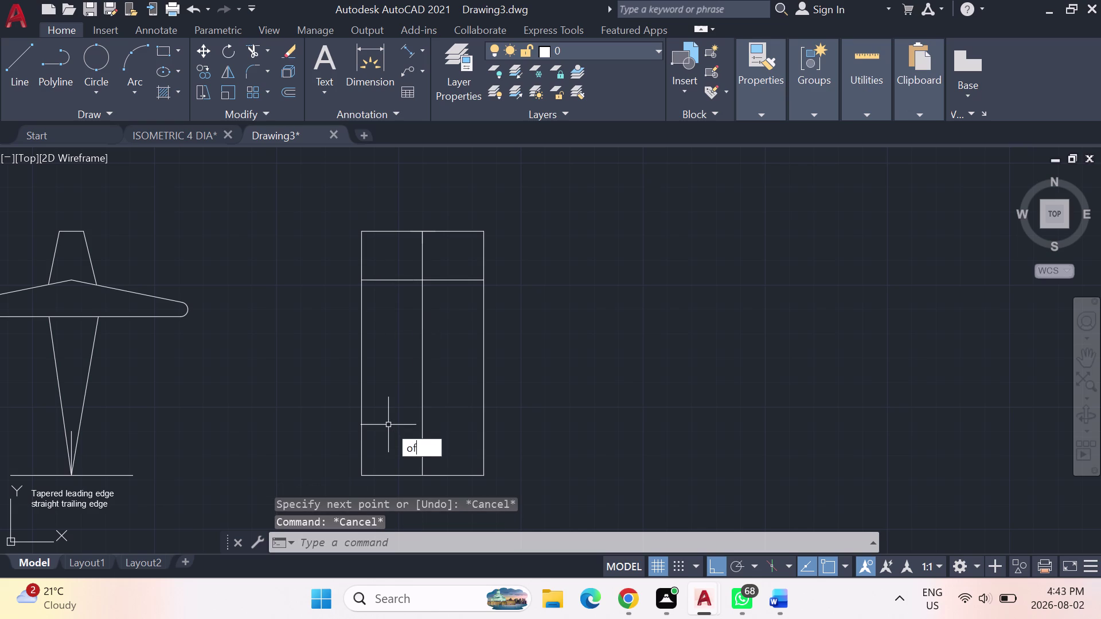
text(f)
key(Return)
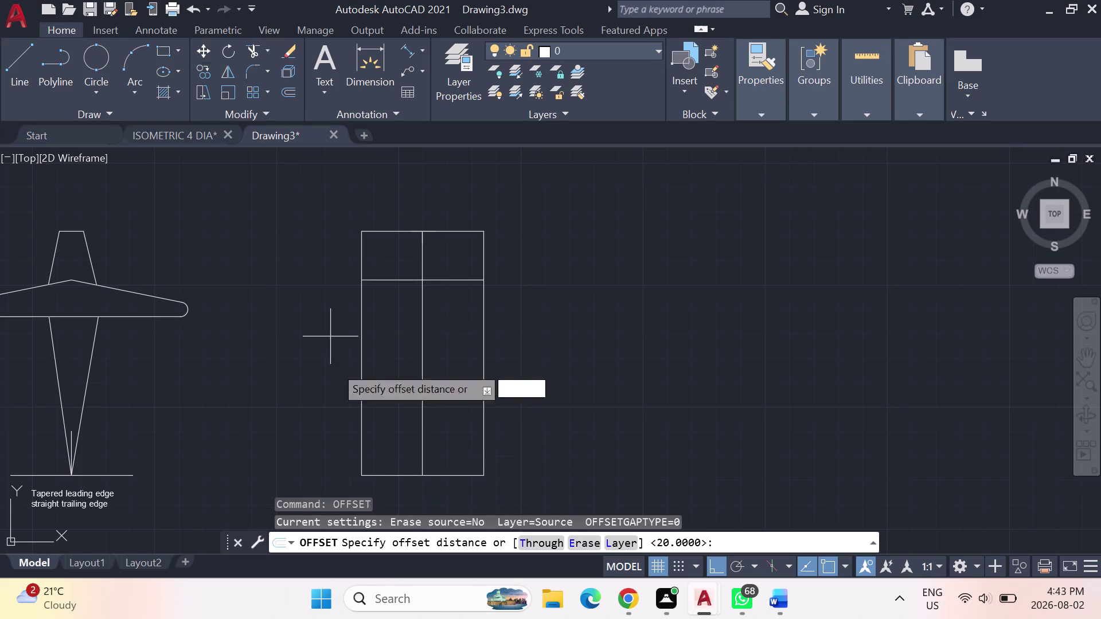
key(5)
key(Return)
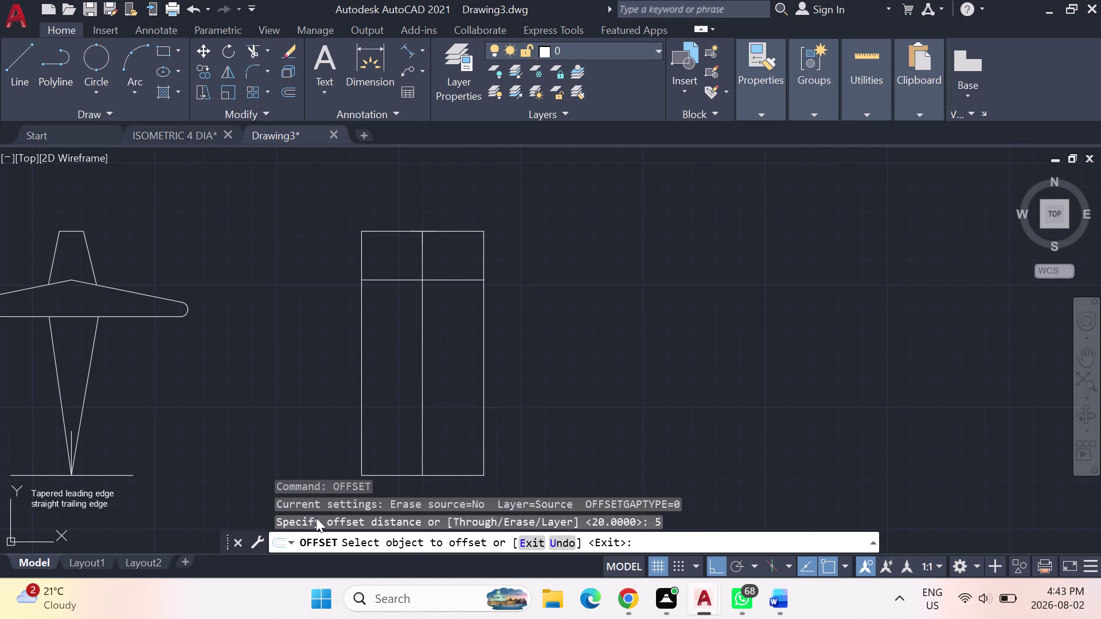
Offset three successive horizontal lines, each 5 units below the previous one.
click(390, 281)
click(390, 299)
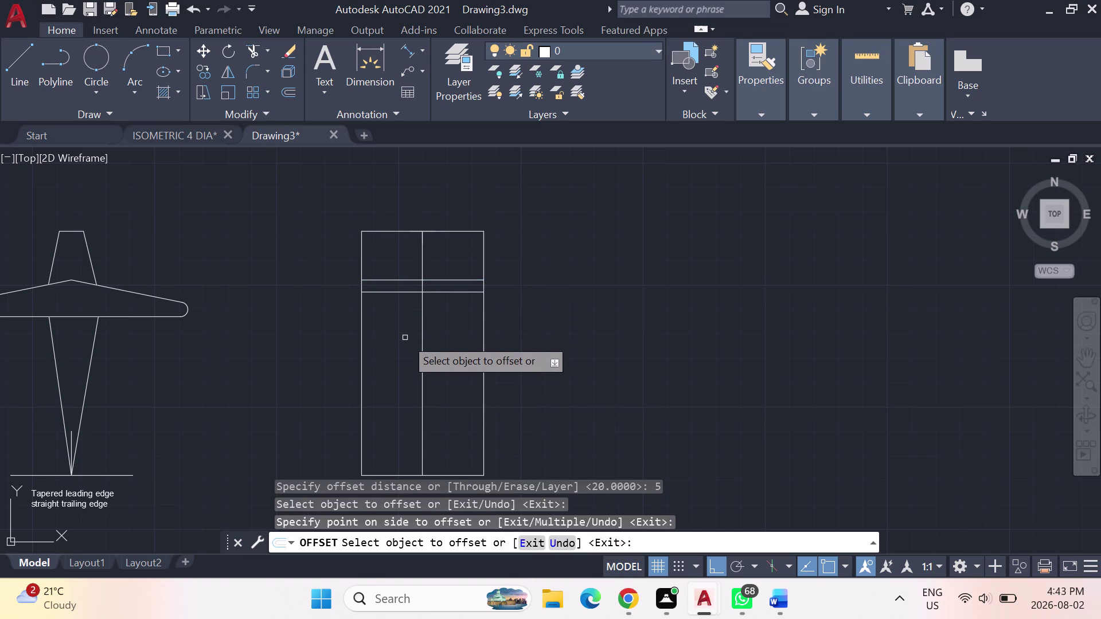
click(374, 293)
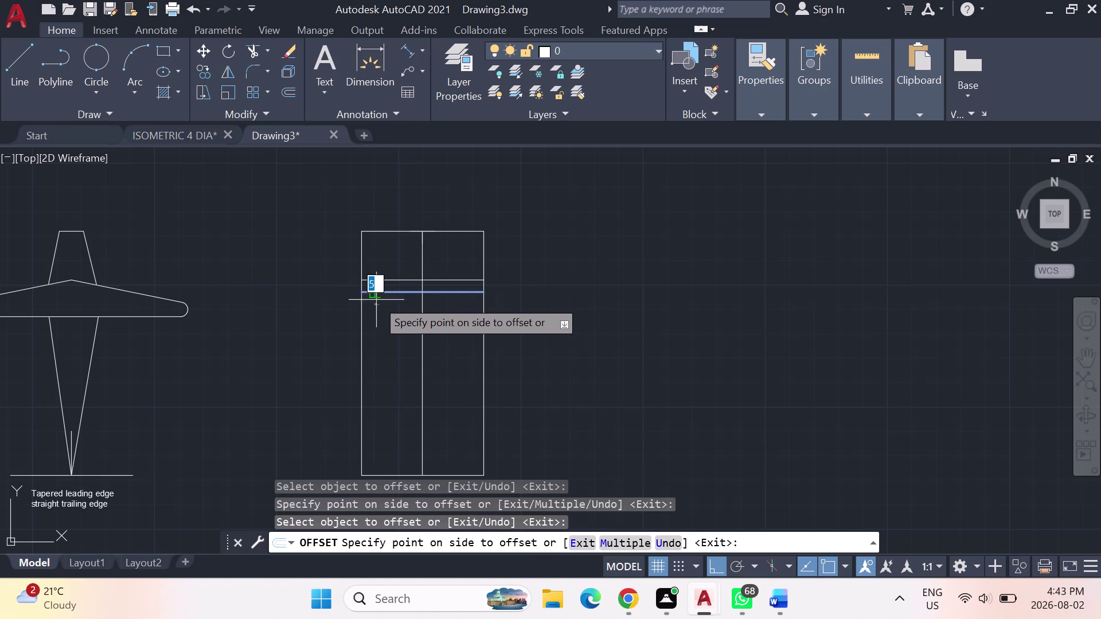
click(381, 319)
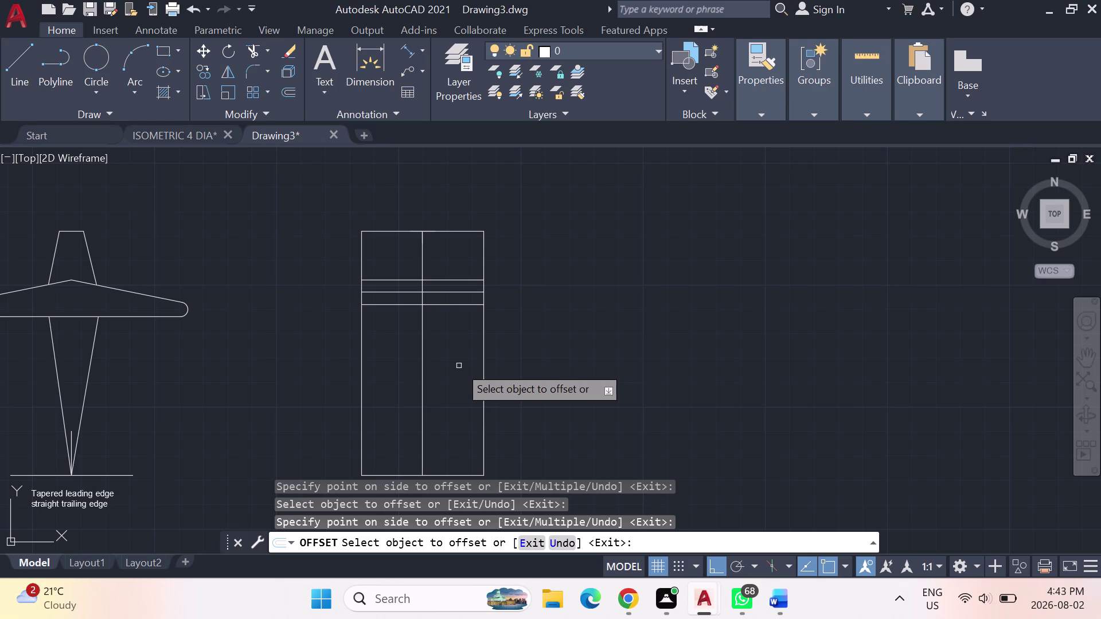
click(403, 306)
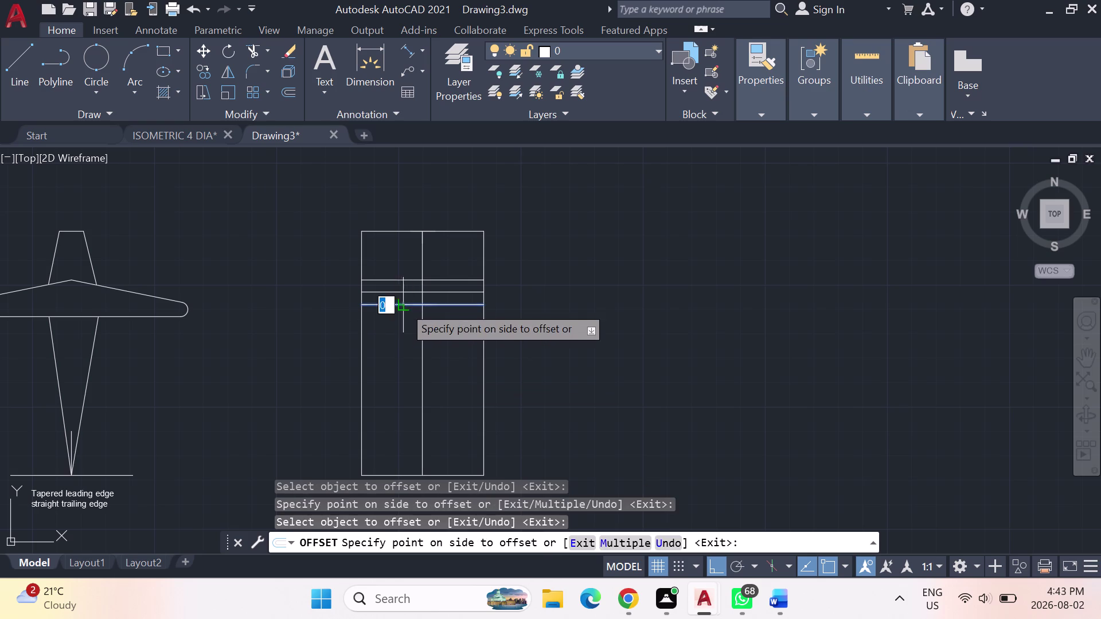
click(402, 321)
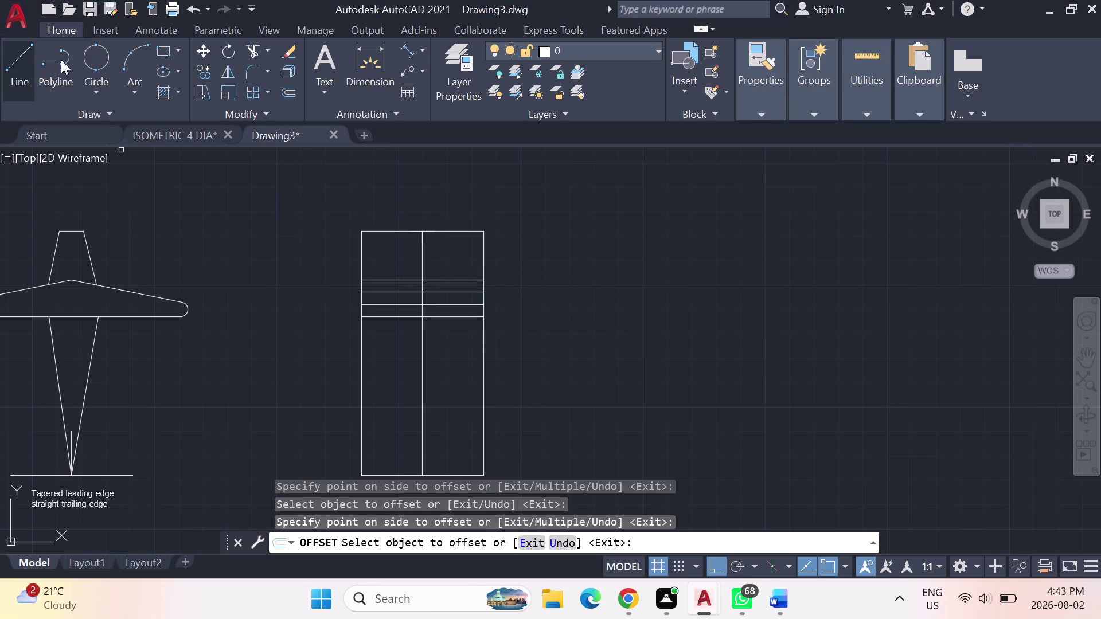
key(Escape)
key(Escape)
key(Escape)
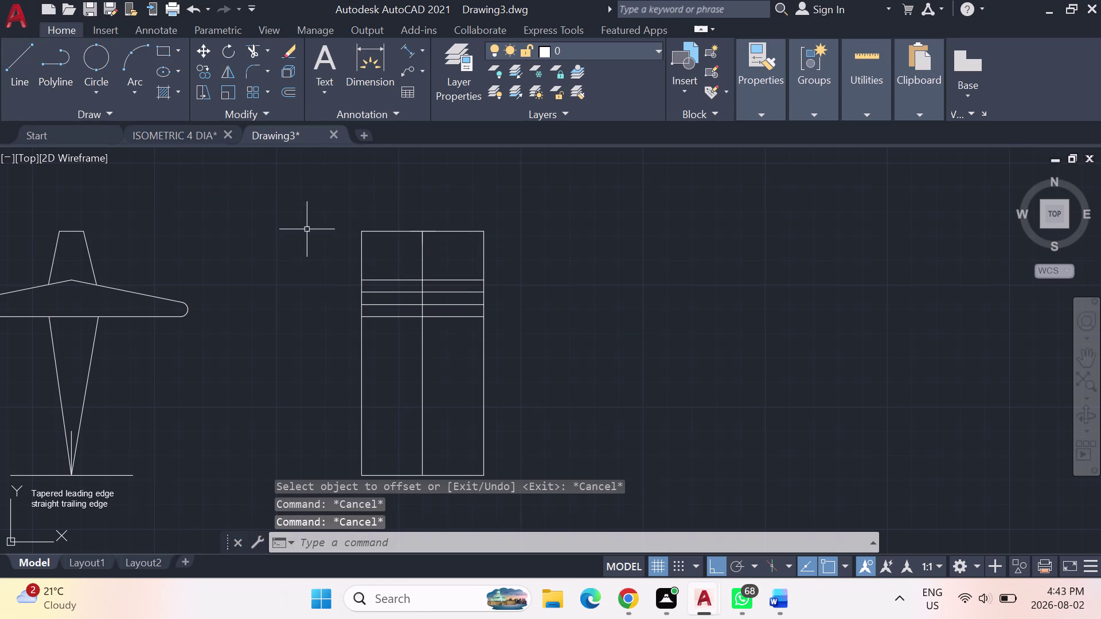
Draw a short vertical stub up from the bottom centre of the box.
click(12, 70)
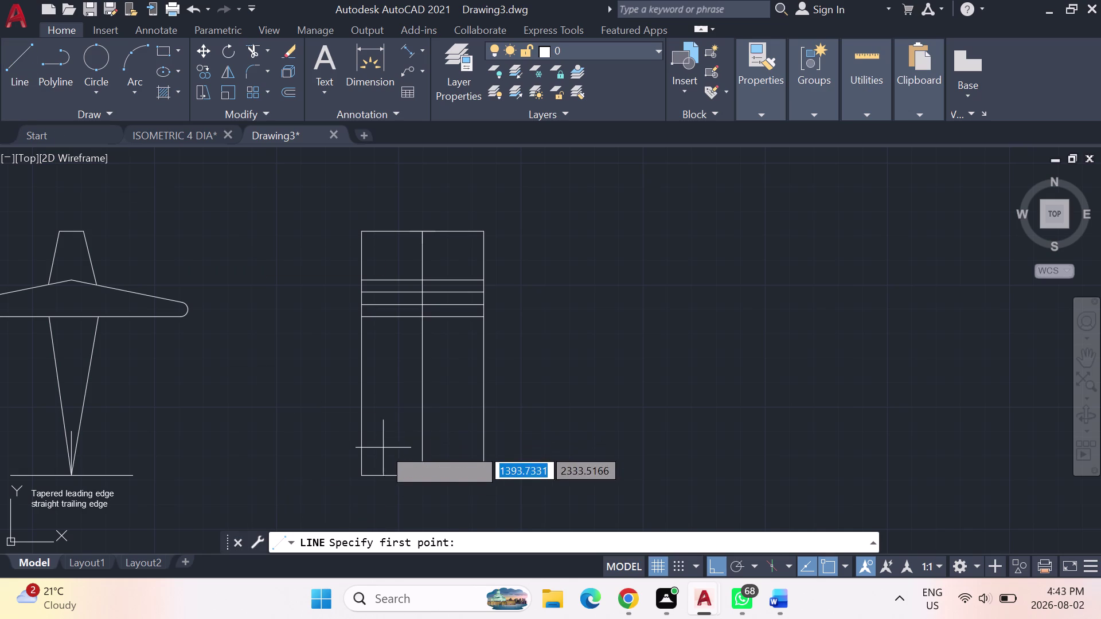
click(425, 471)
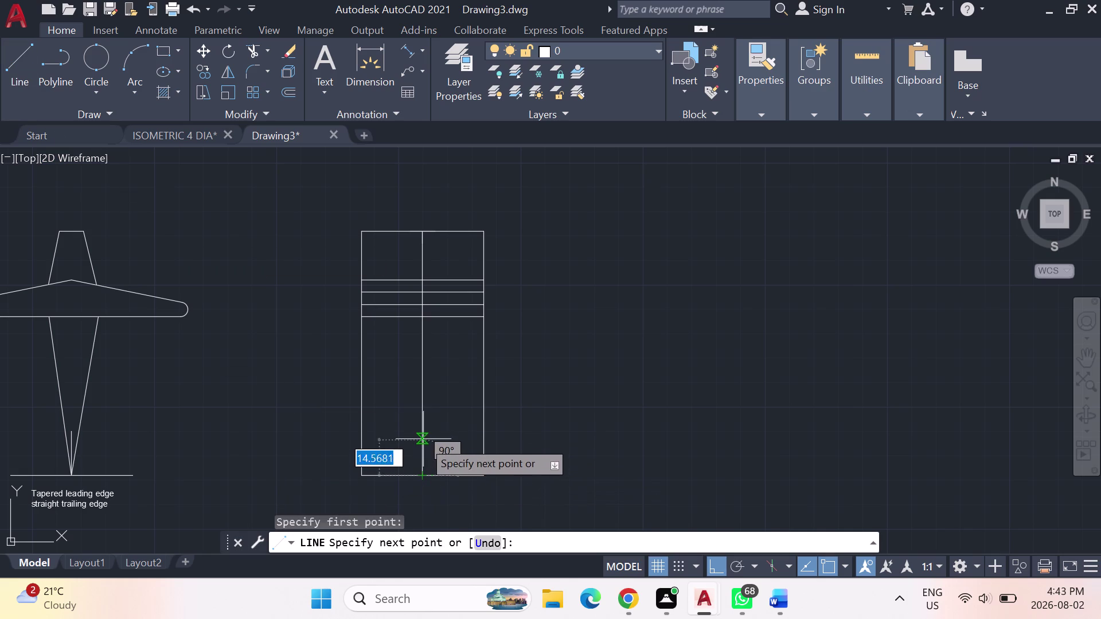
click(425, 431)
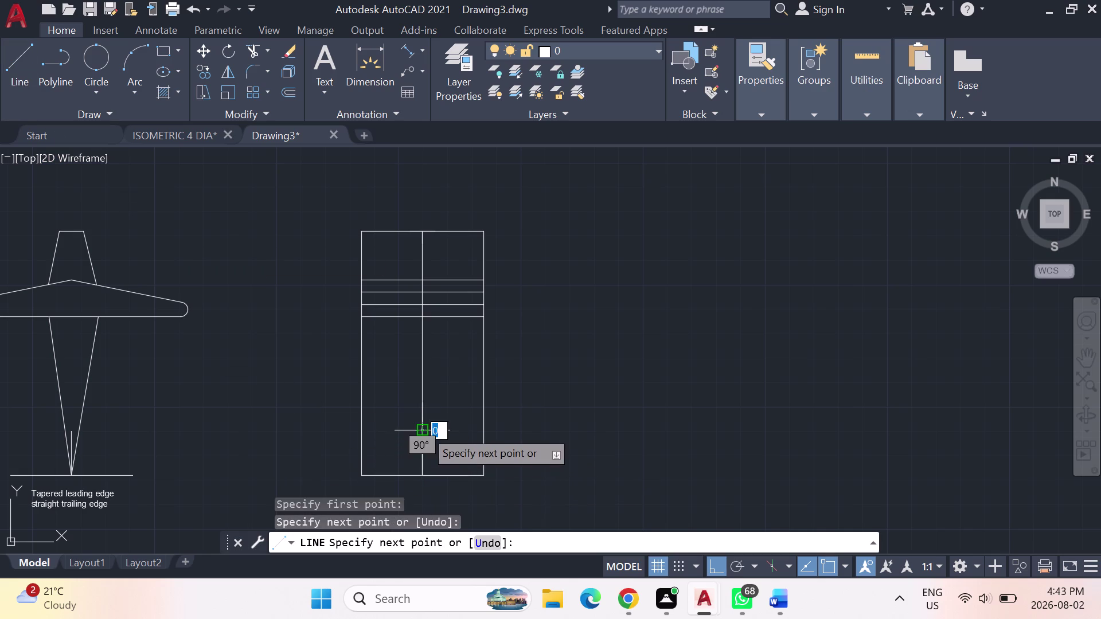
key(Escape)
Erase the long centre line and the rectangle's top edge.
click(423, 367)
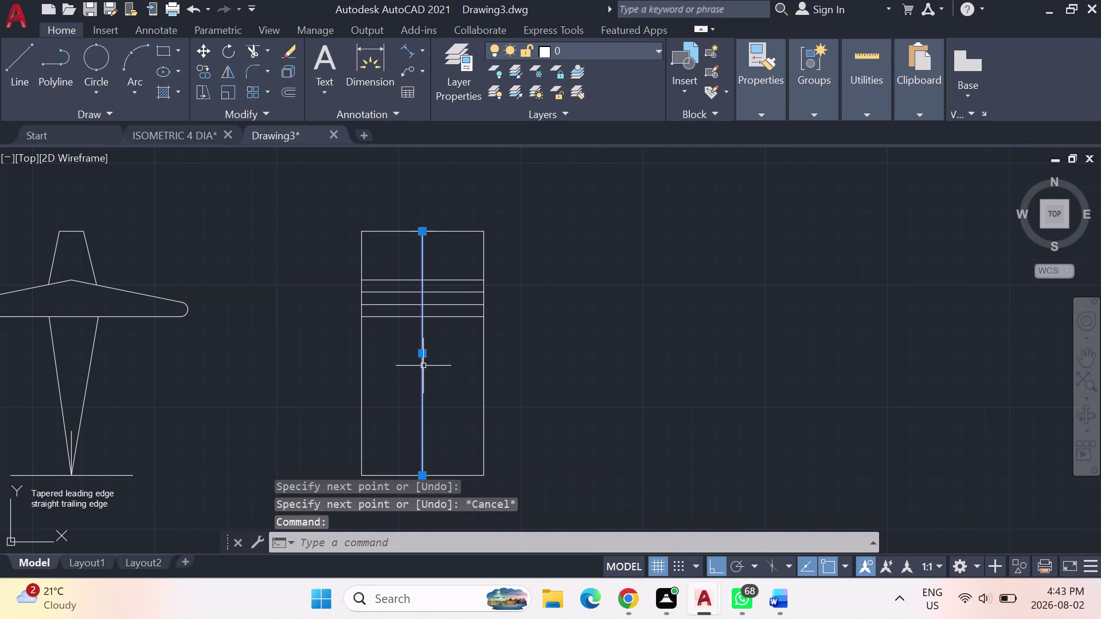
key(Delete)
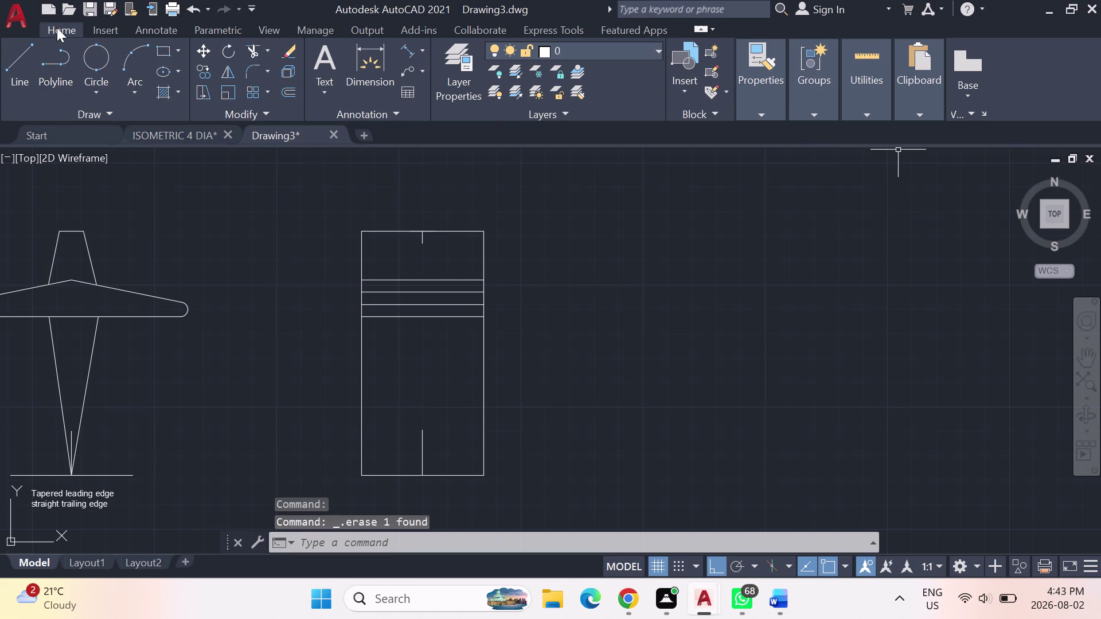
click(365, 231)
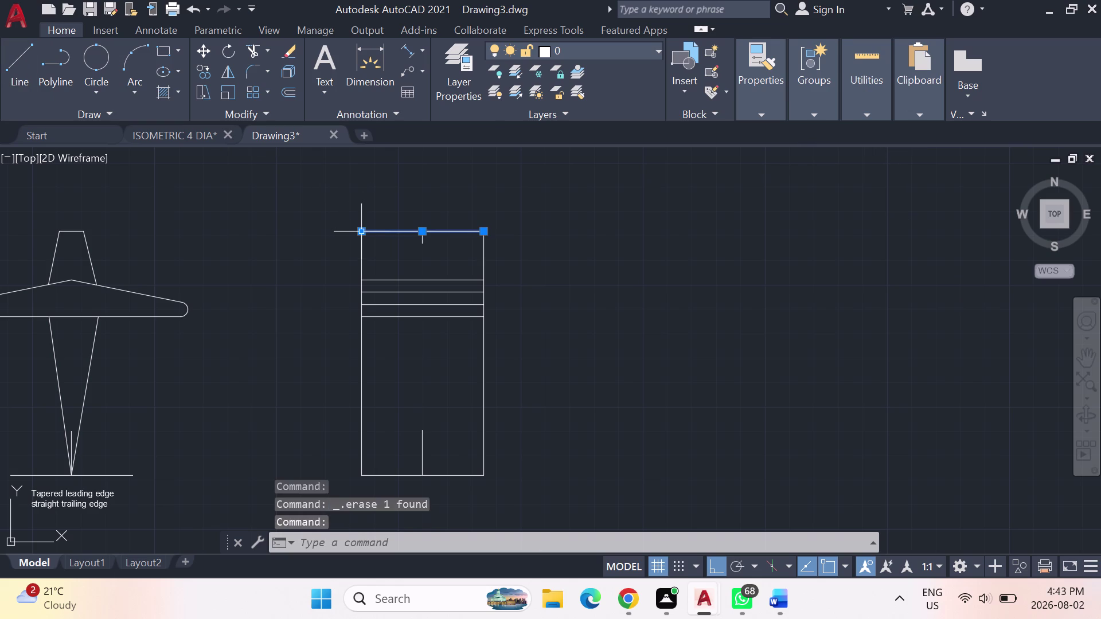
key(Delete)
key(Delete)
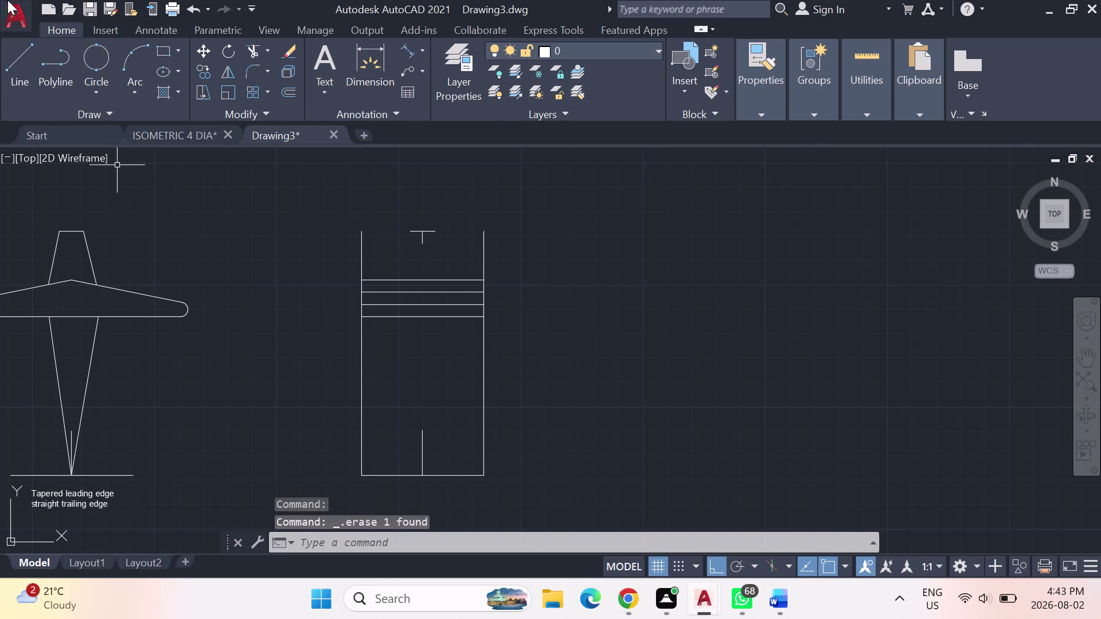
click(18, 56)
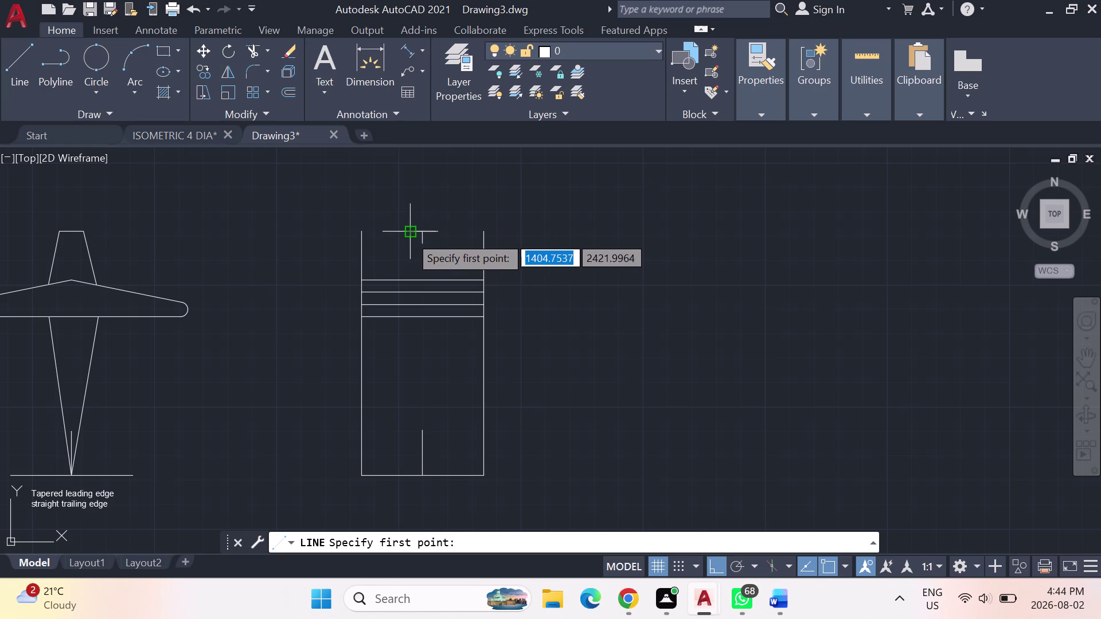
Draw left and right slanted lines from the top marks down to the first cross line.
click(409, 235)
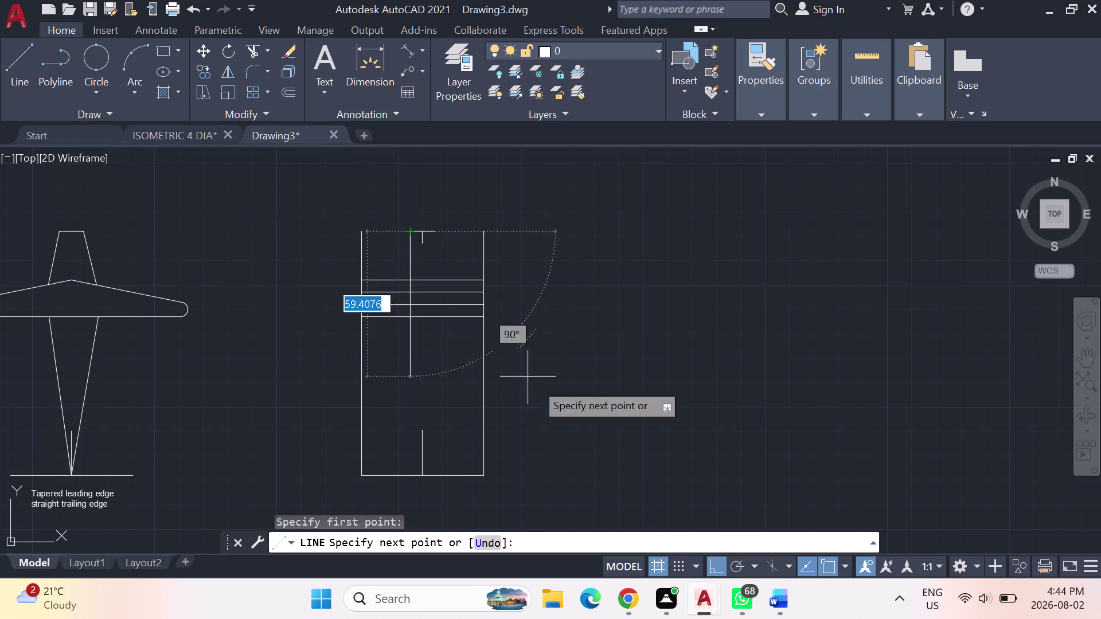
click(722, 571)
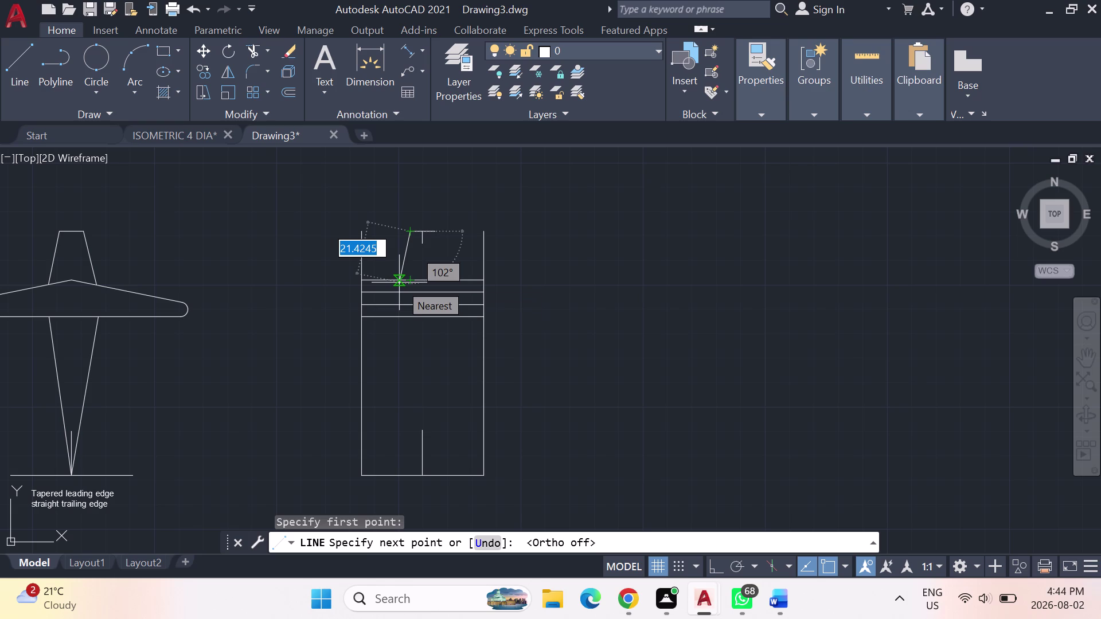
click(399, 283)
key(Escape)
click(25, 61)
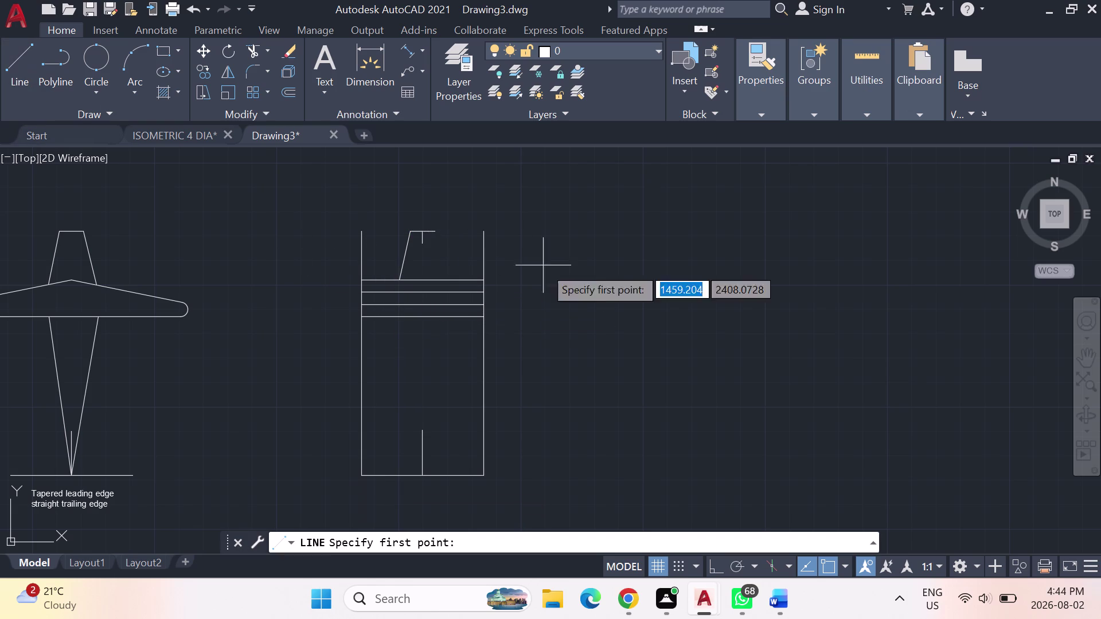
click(435, 235)
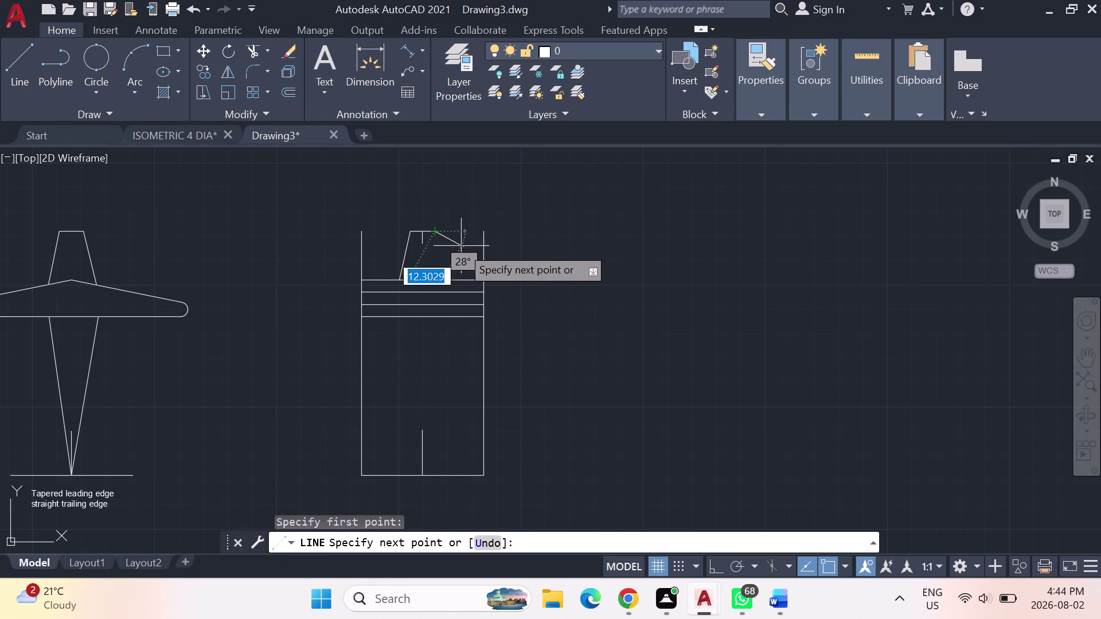
click(449, 280)
key(Escape)
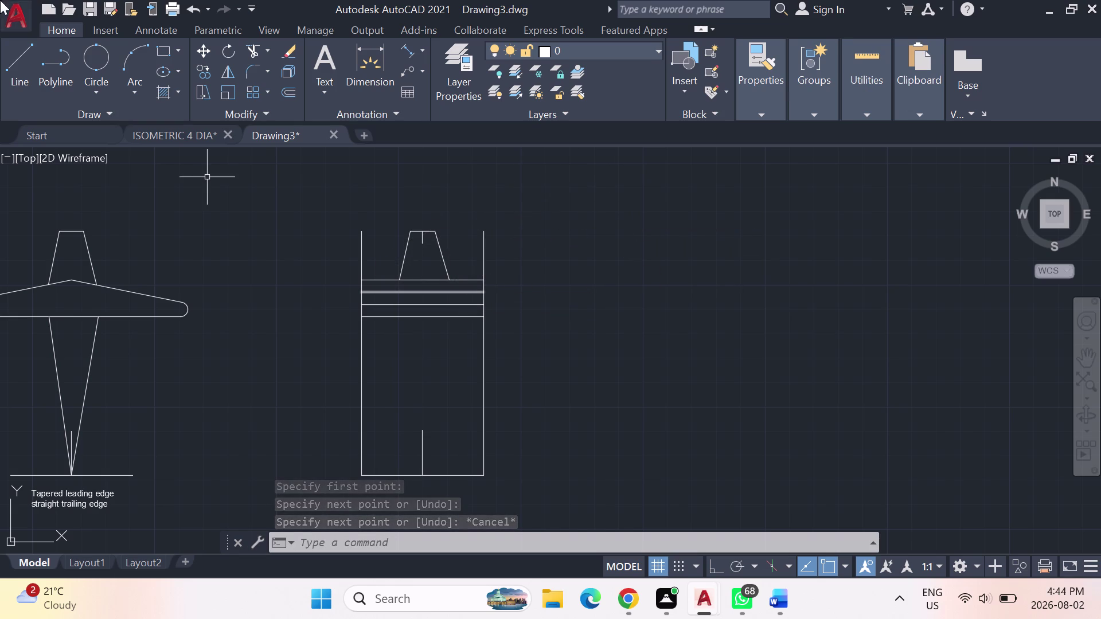
click(16, 74)
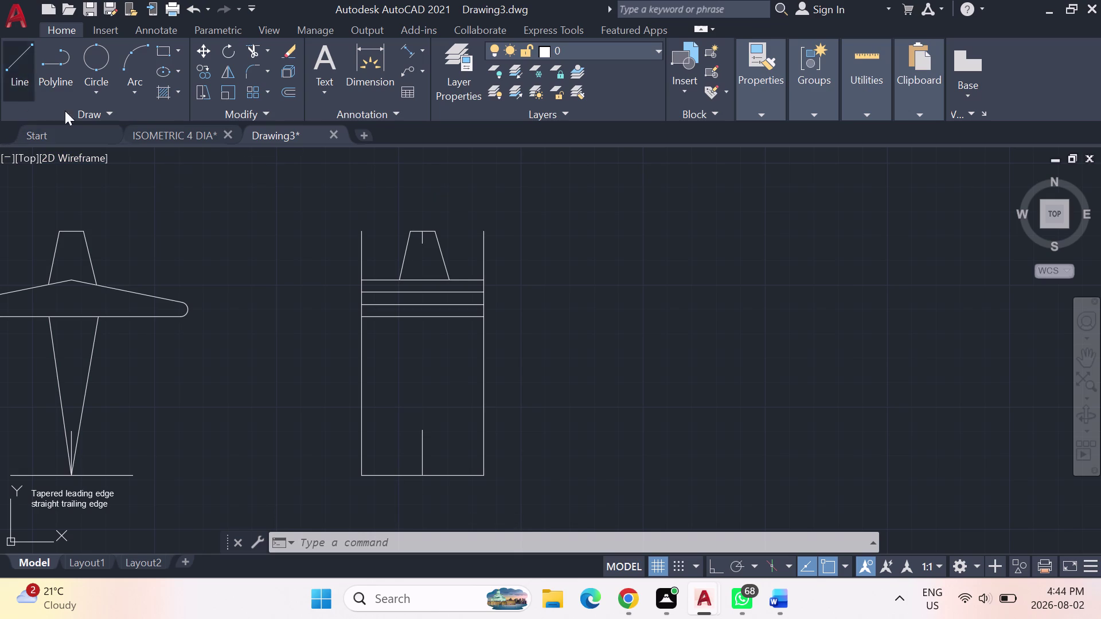
Draw the upper wing edges from the centre of the first cross line out to both sides.
key(Escape)
key(Escape)
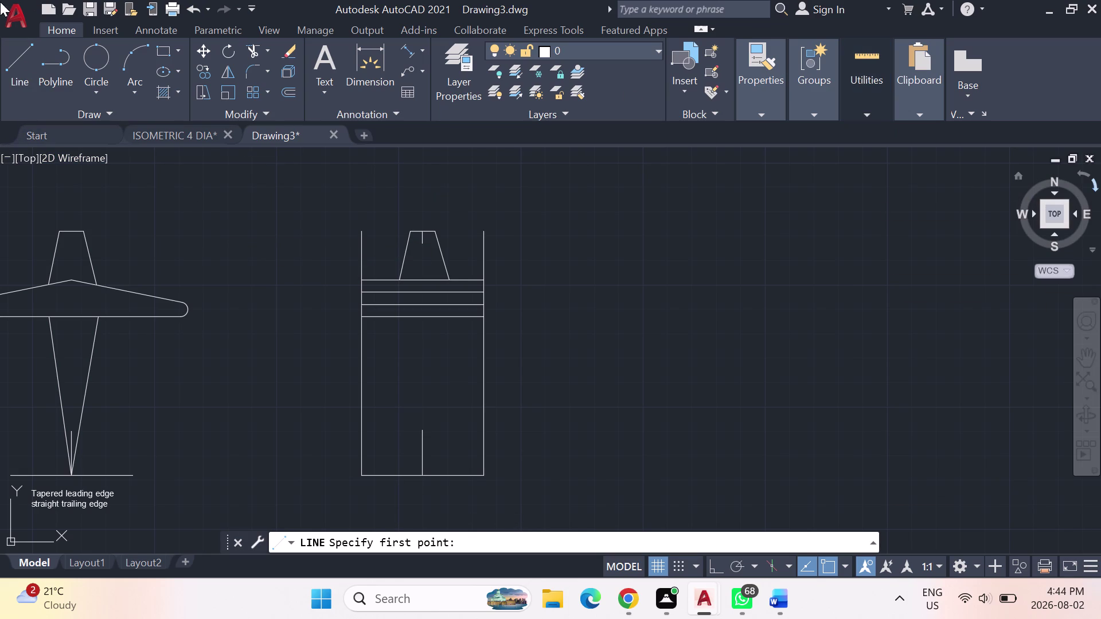
key(Escape)
click(23, 55)
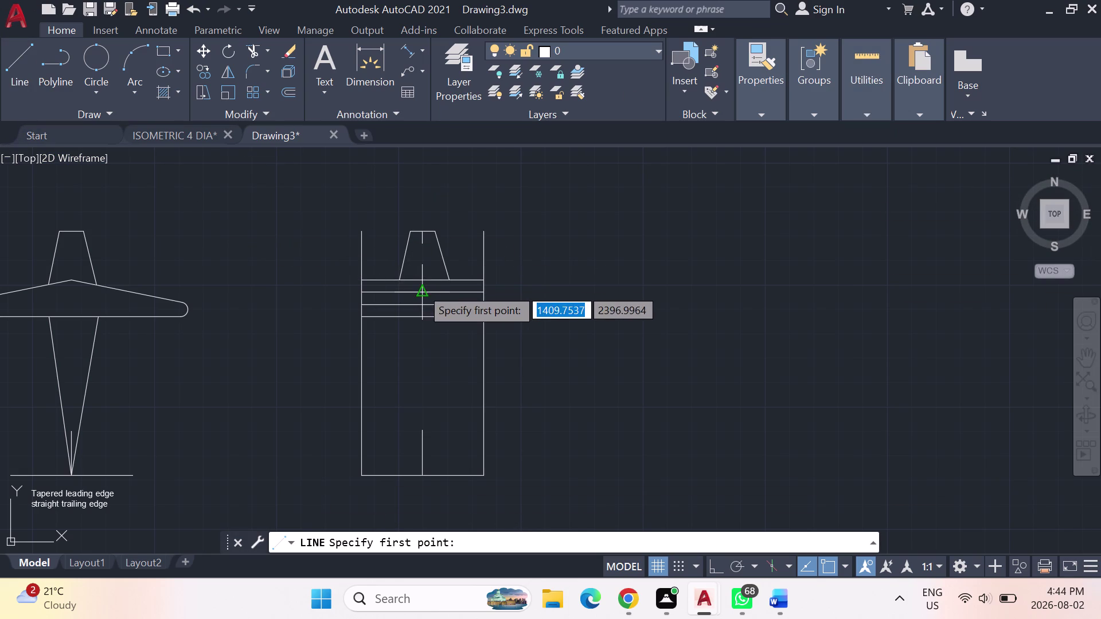
click(423, 280)
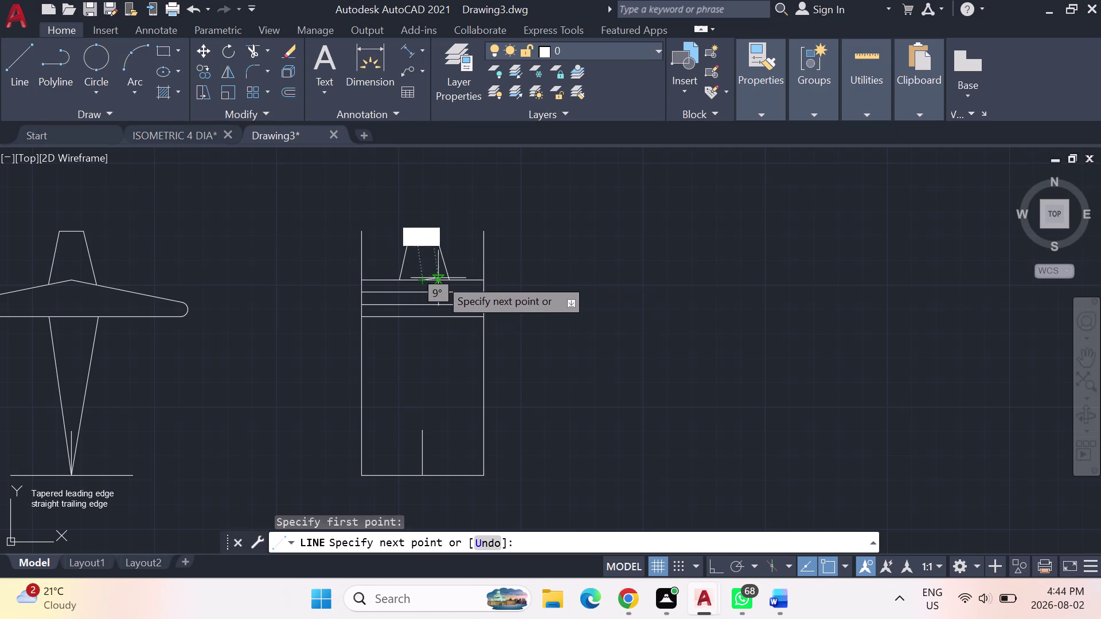
click(481, 293)
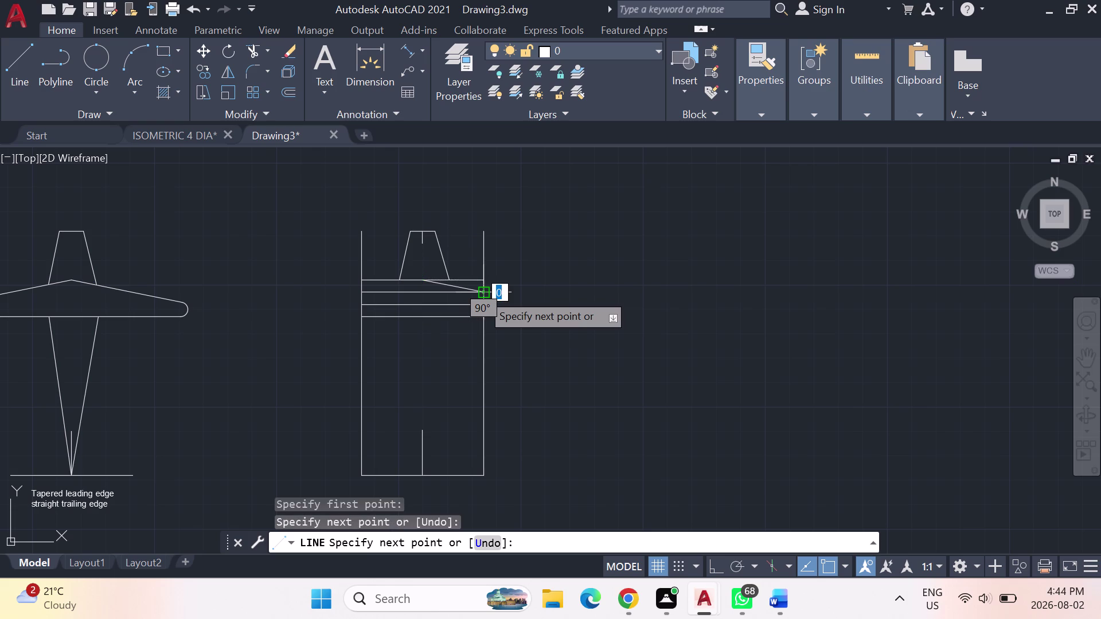
key(Escape)
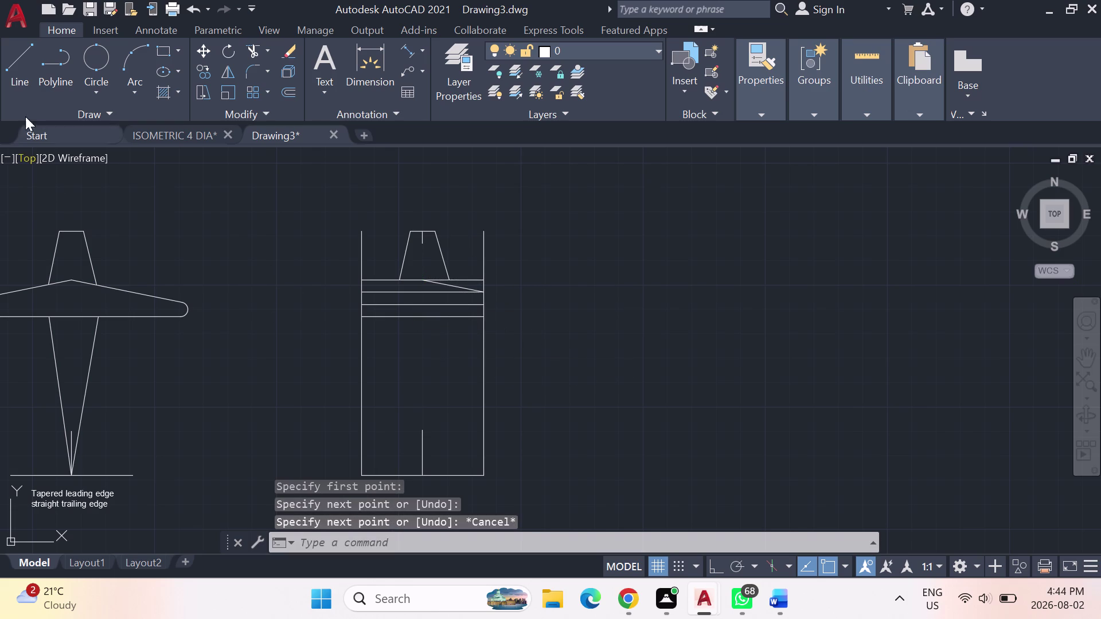
click(16, 59)
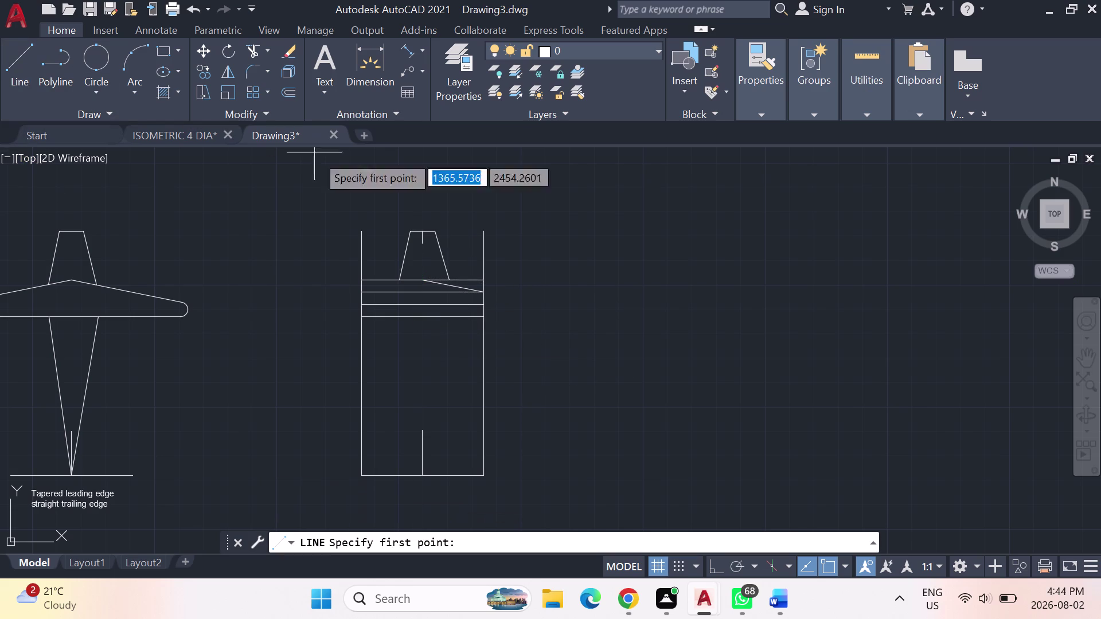
click(418, 283)
click(366, 298)
key(Escape)
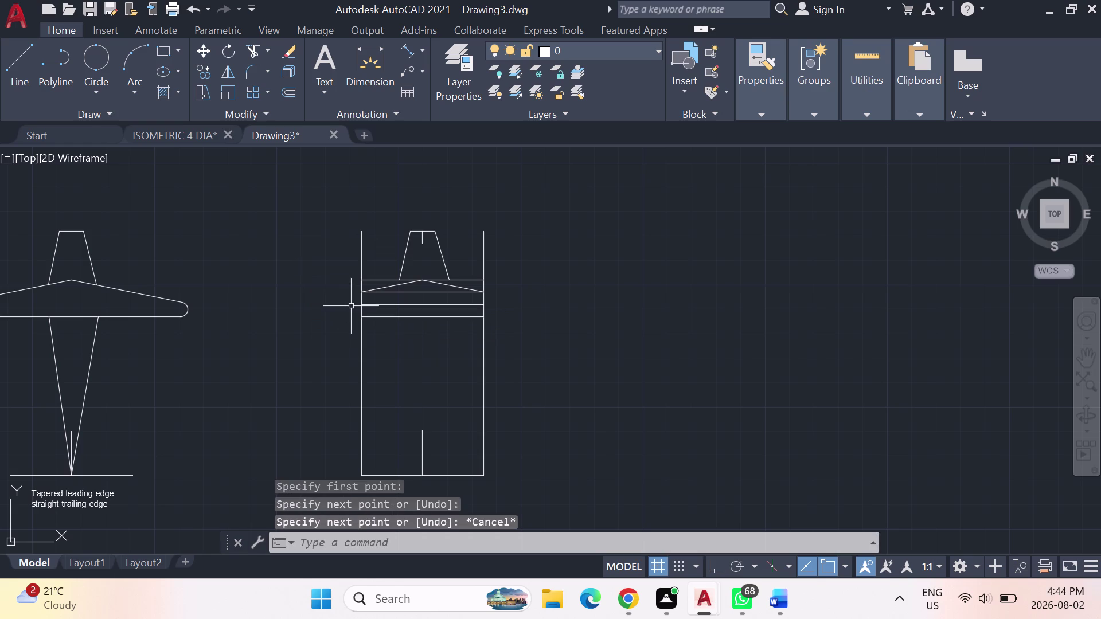
Draw the lower wing edges from the centre of the lower guide out to both sides.
click(27, 65)
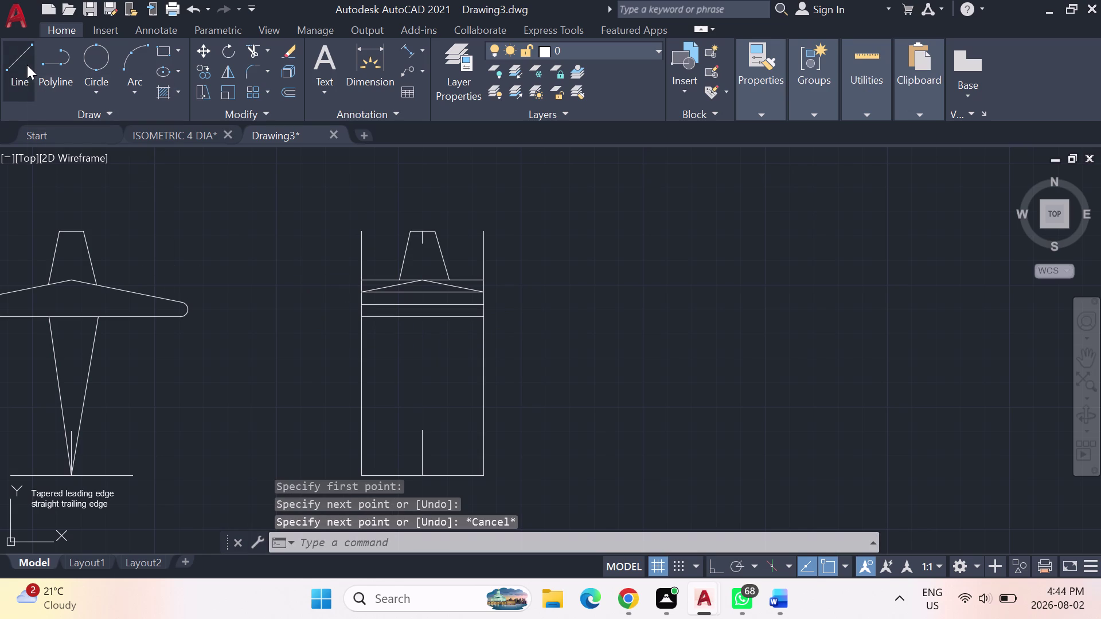
click(419, 319)
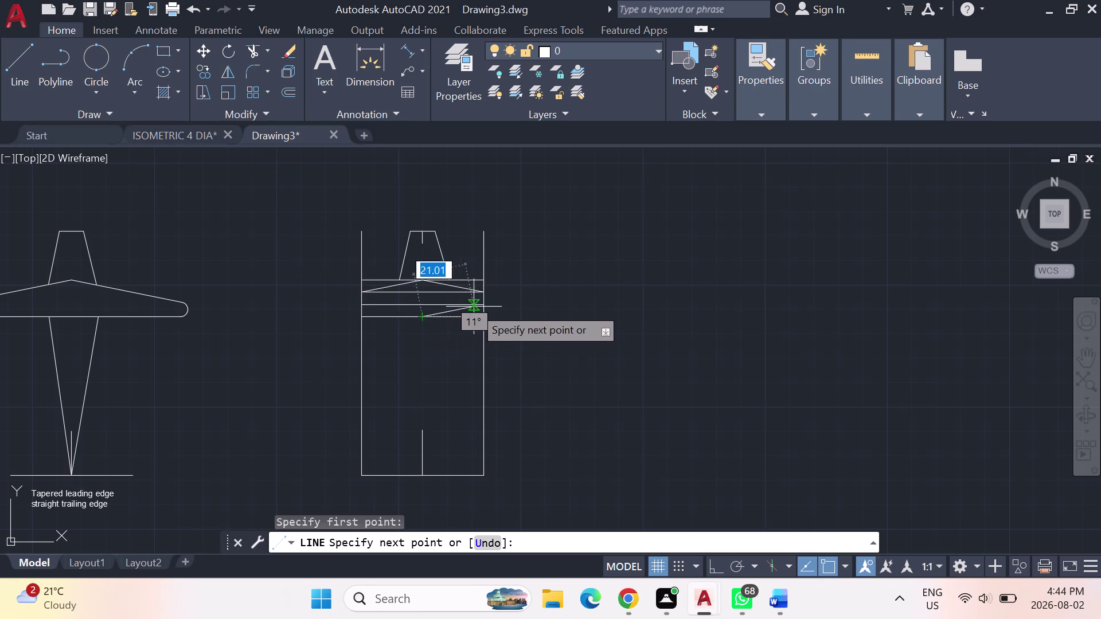
click(478, 305)
key(Escape)
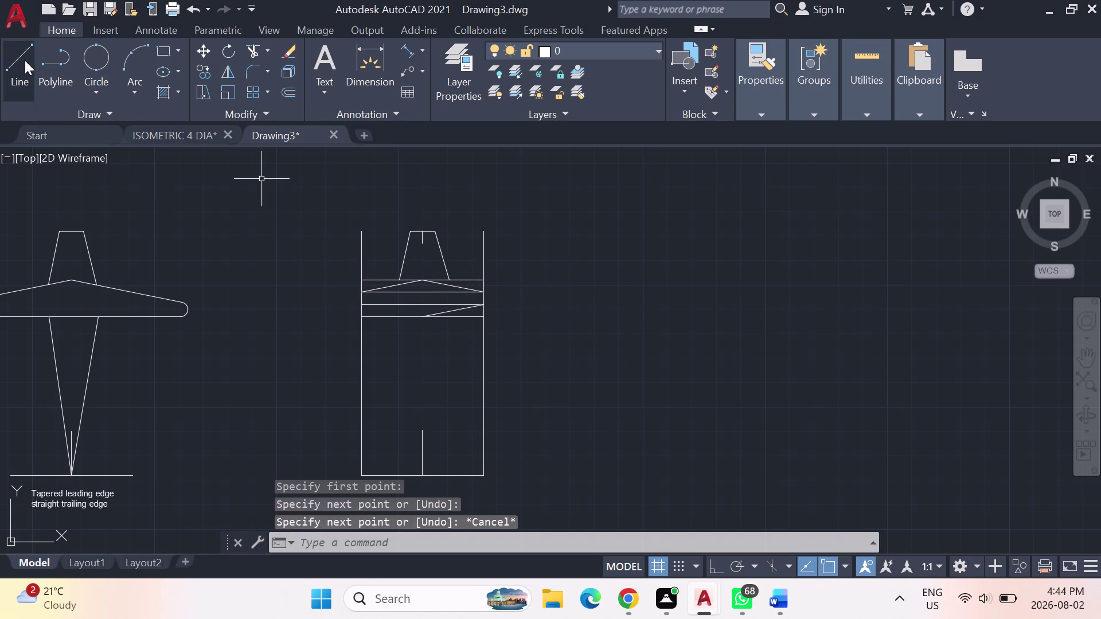
click(32, 64)
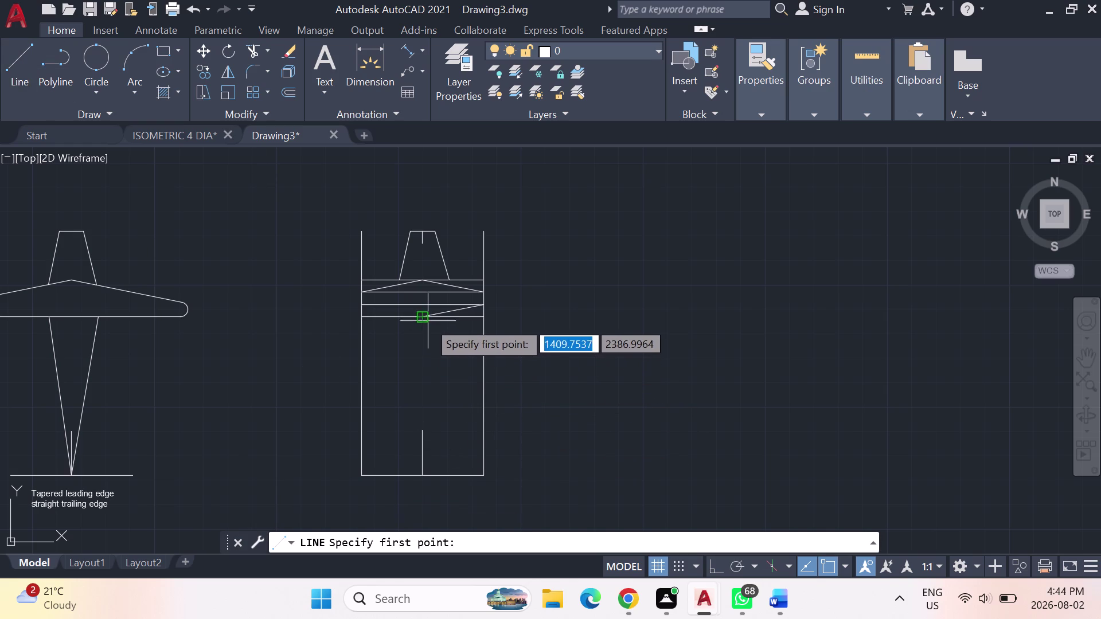
click(427, 320)
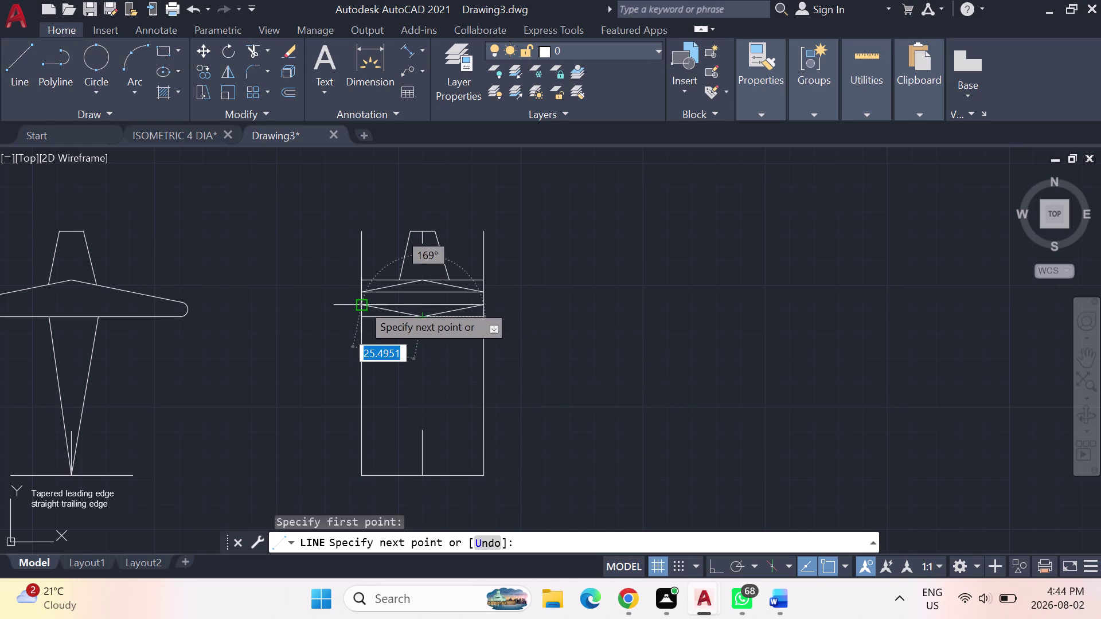
click(362, 305)
key(Escape)
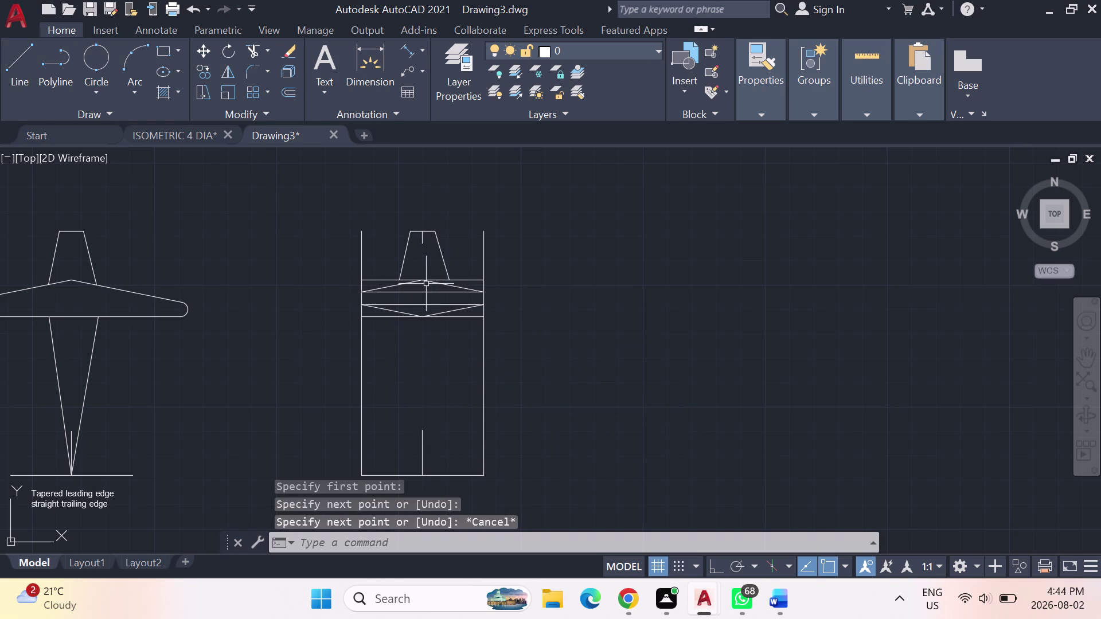
Erase the four horizontal guide lines inside the box.
click(424, 293)
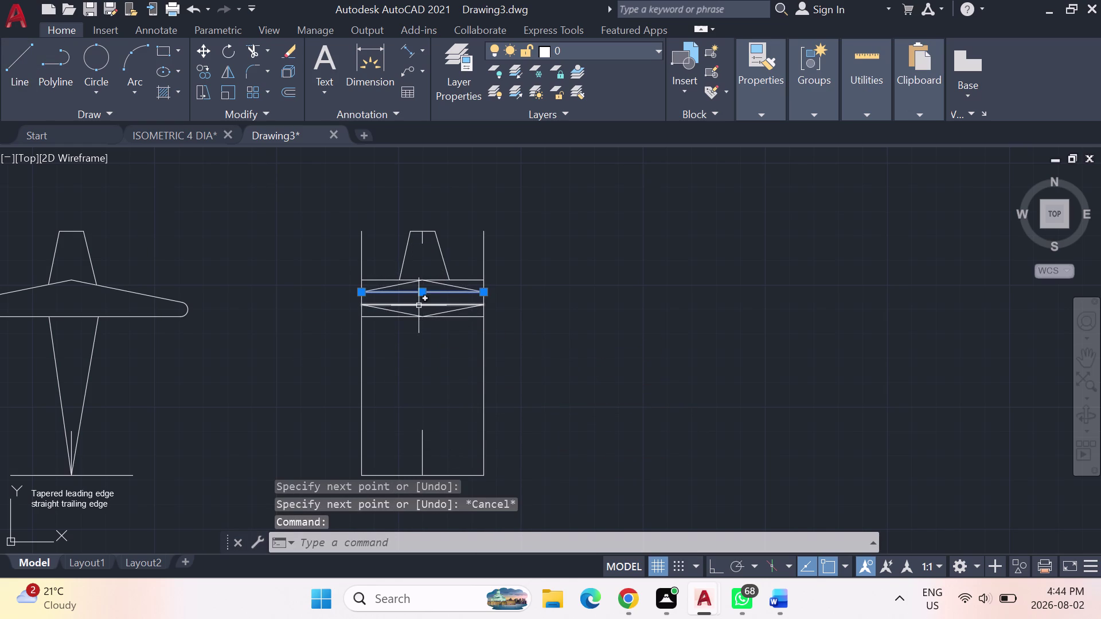
click(419, 306)
key(Delete)
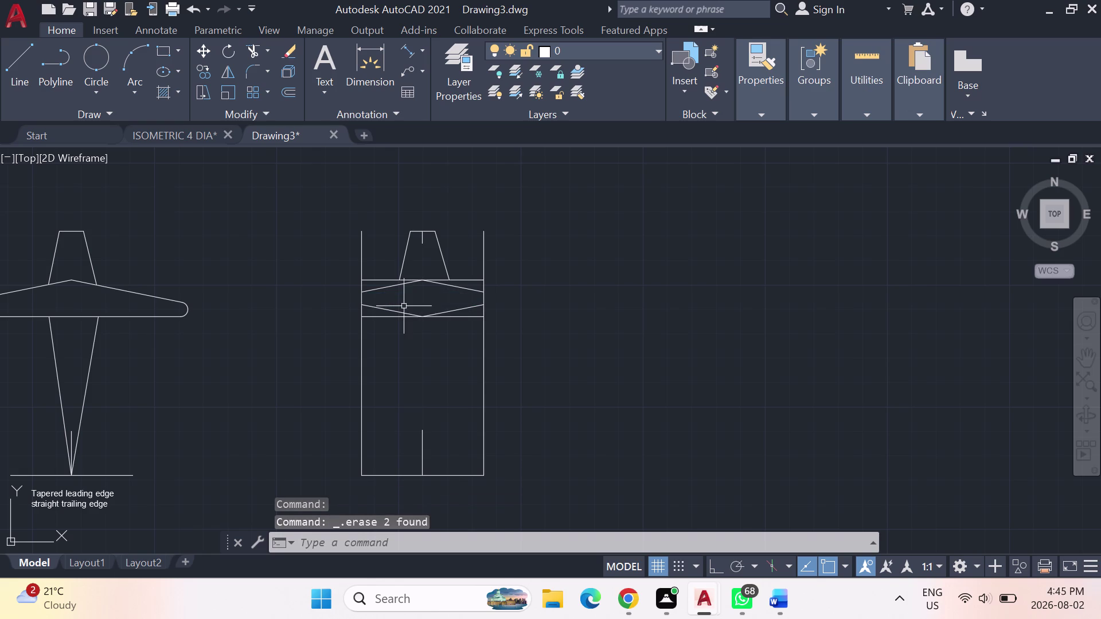
click(390, 280)
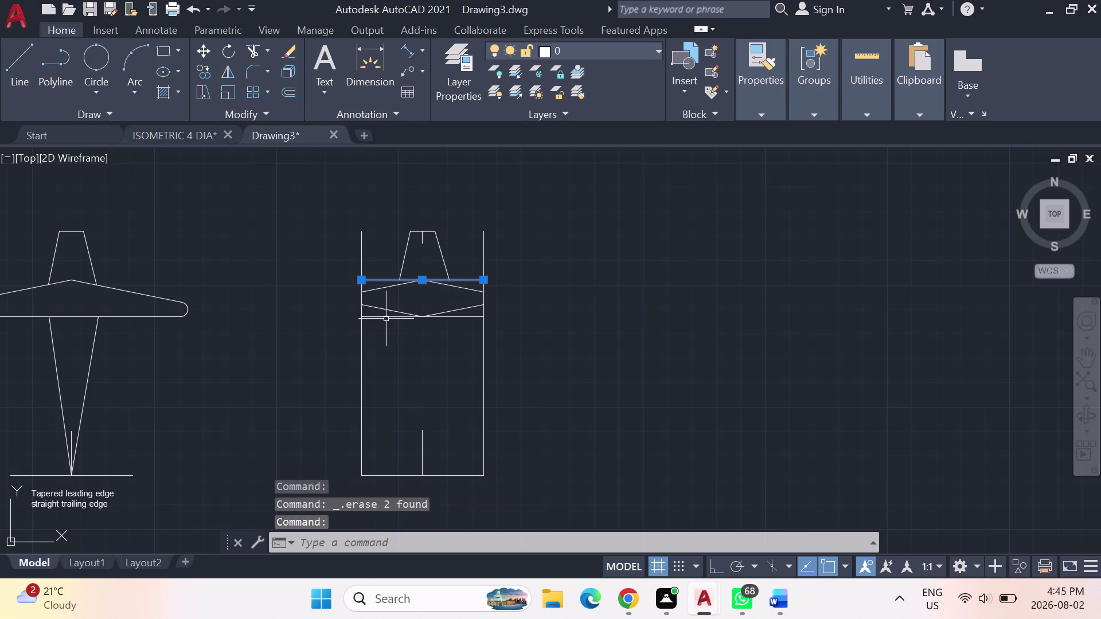
click(381, 317)
key(Delete)
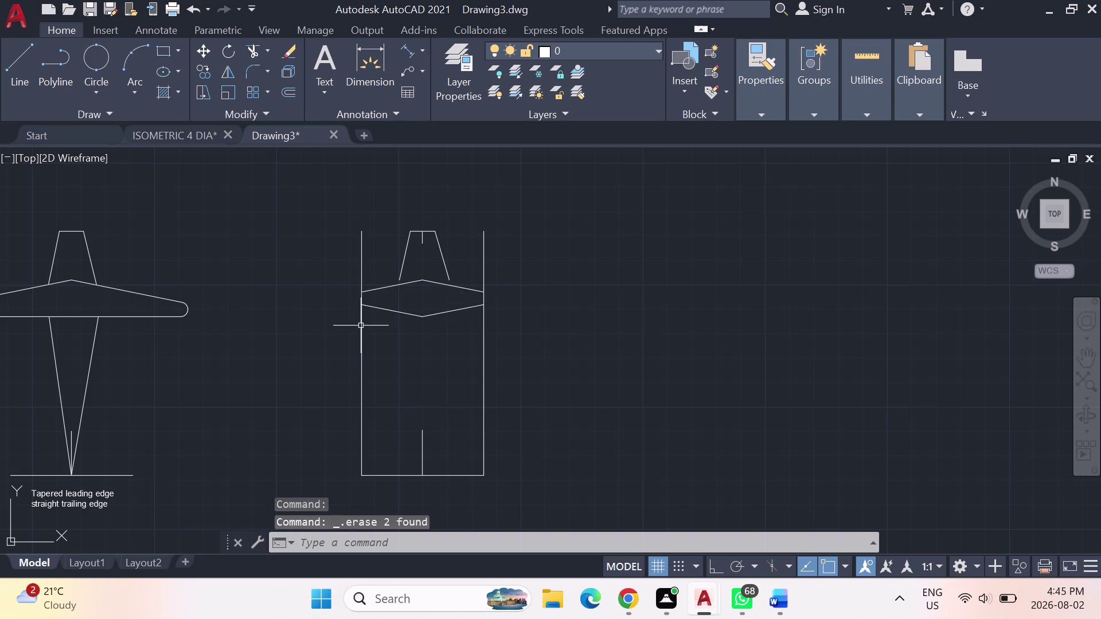
key(Escape)
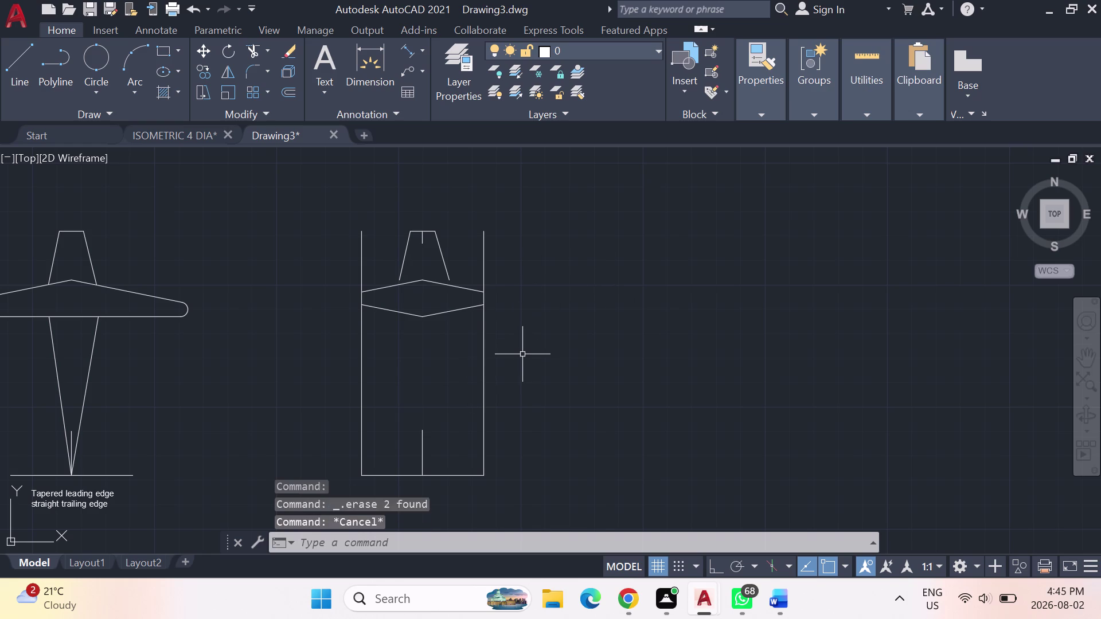
Fillet the right and left wing tips with 3-unit rounds where upper and lower edges meet.
key(Escape)
text(fillet)
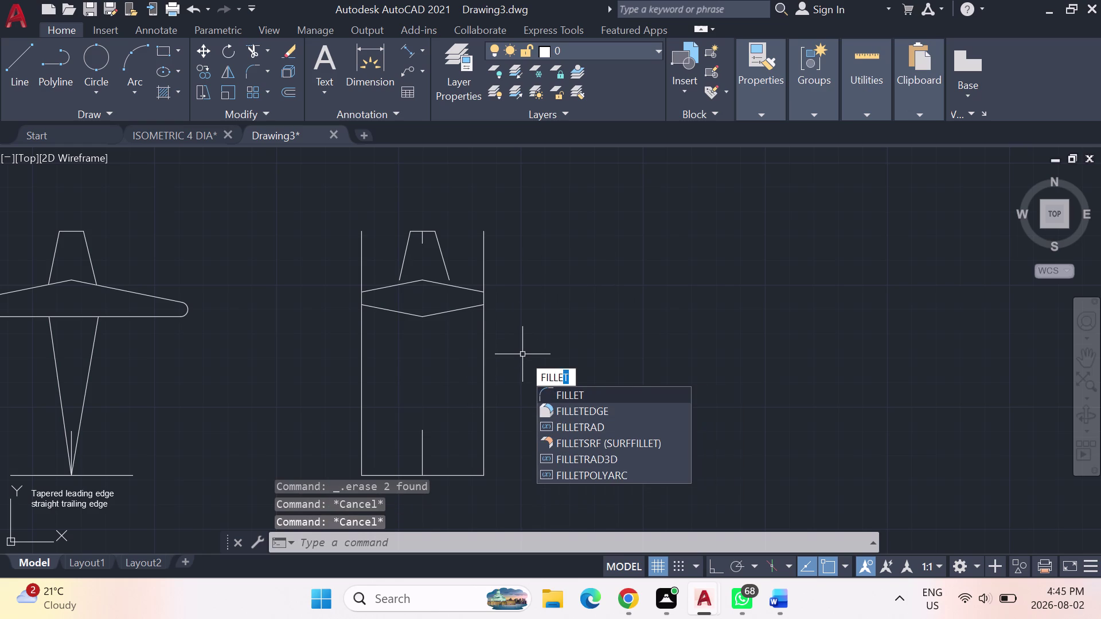
key(Return)
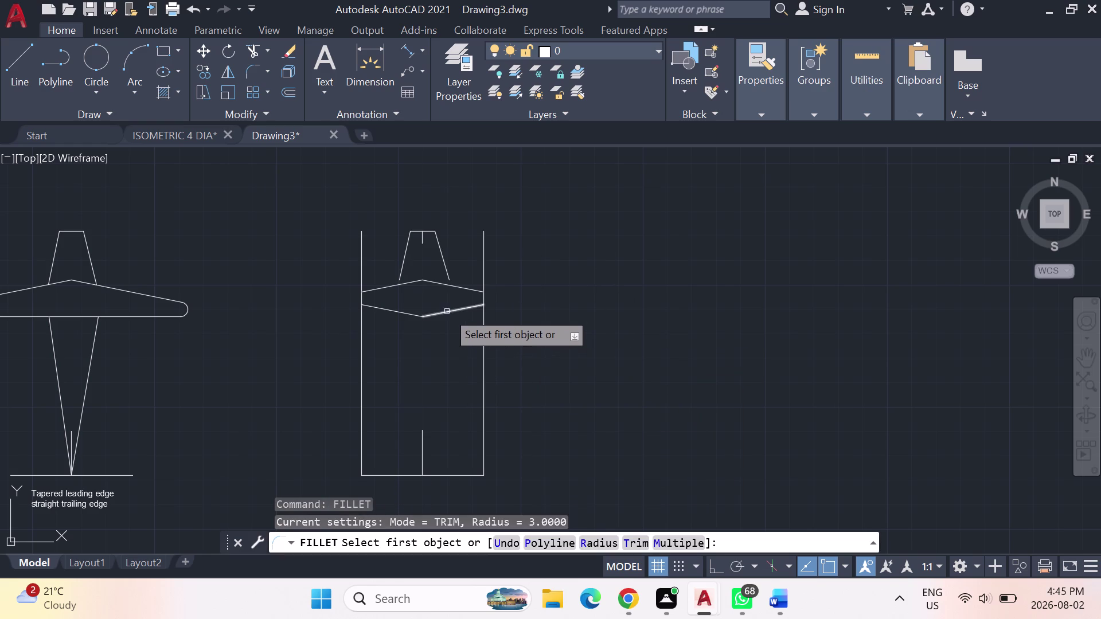
click(448, 314)
click(460, 287)
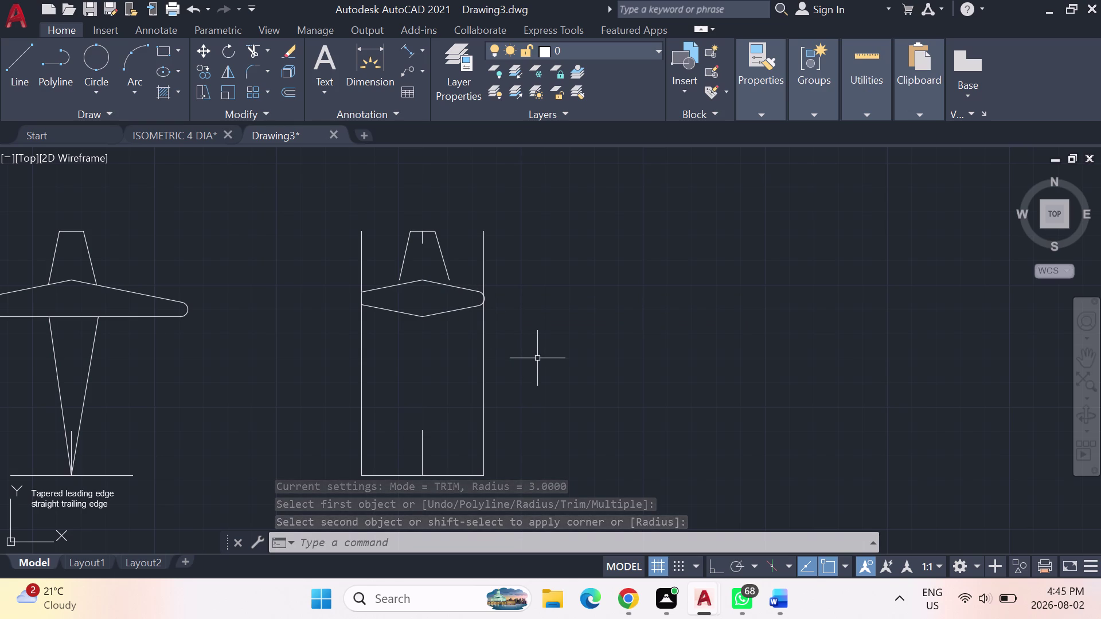
key(Return)
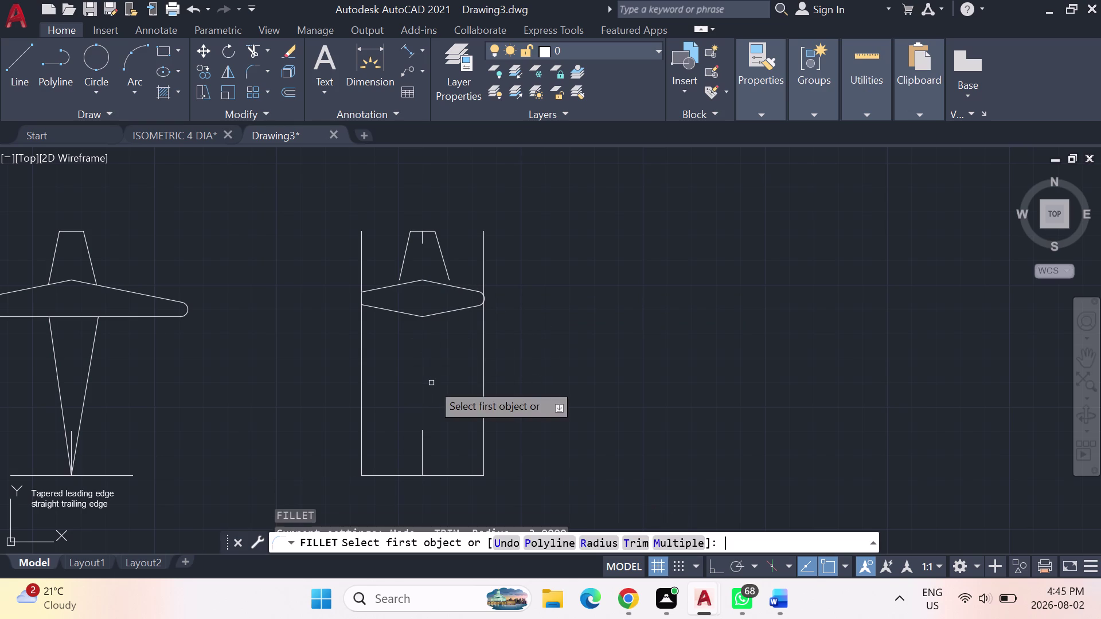
click(393, 312)
click(383, 290)
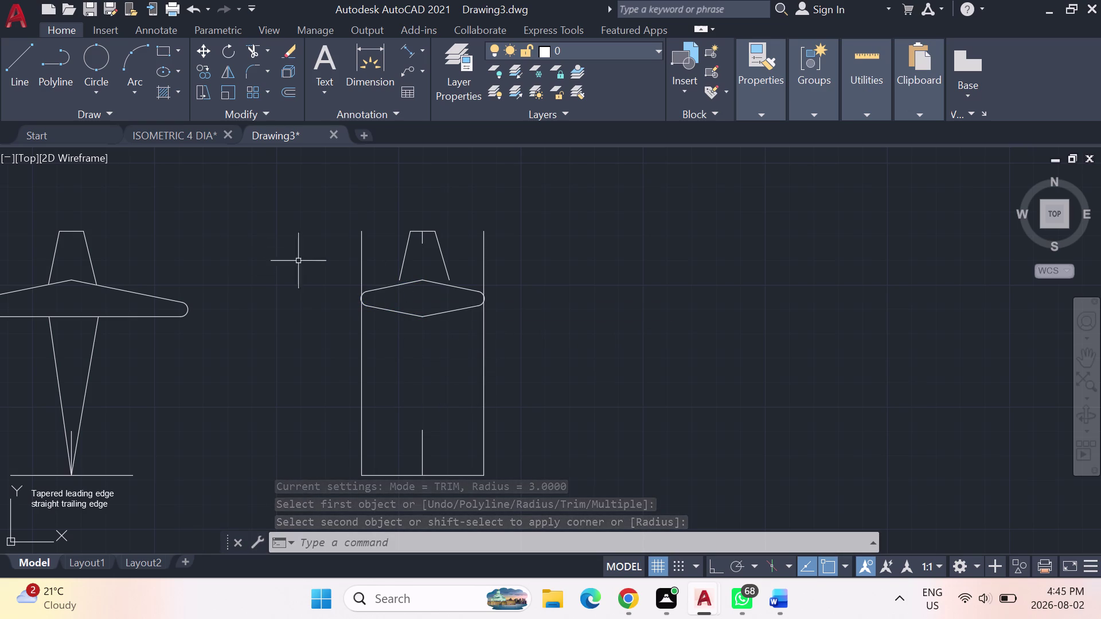
Extend the left and right nose lines down to the wing.
text(ex)
key(Return)
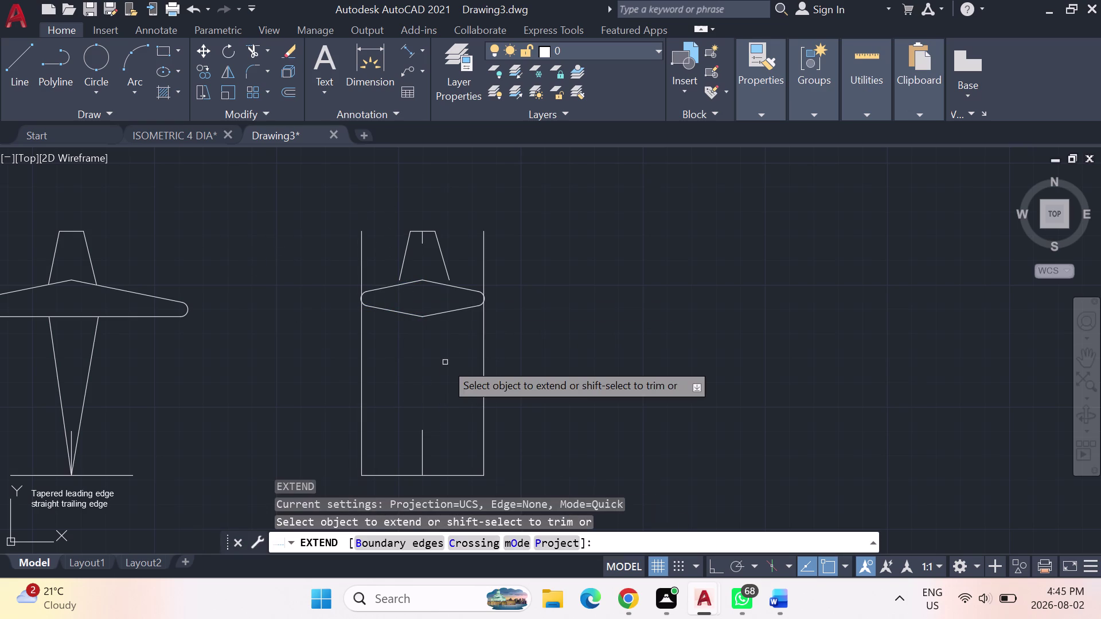
click(400, 267)
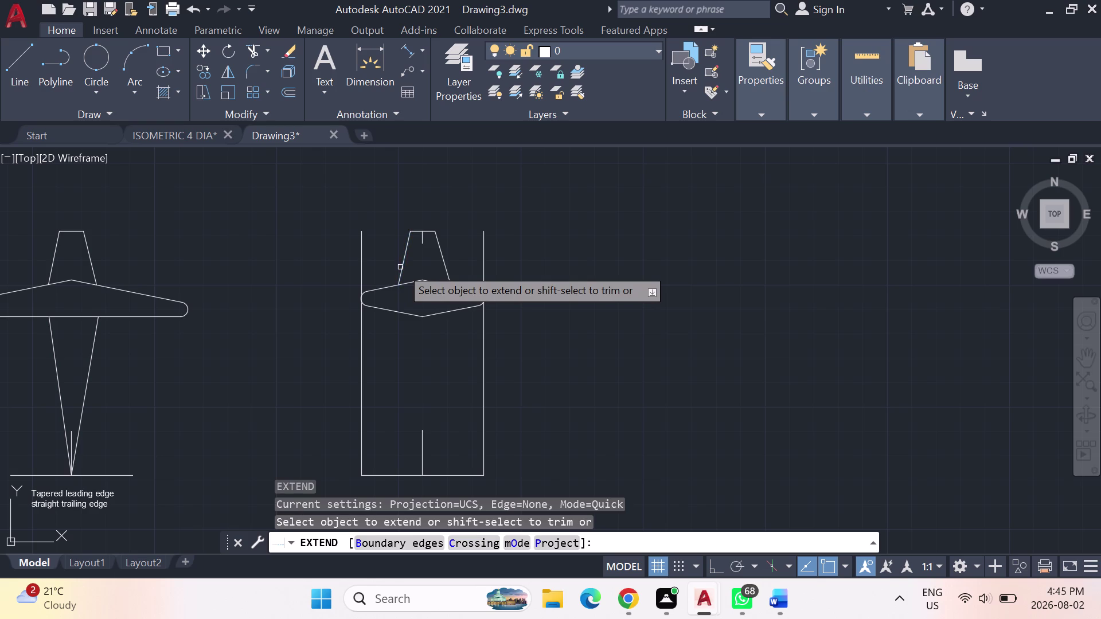
click(443, 264)
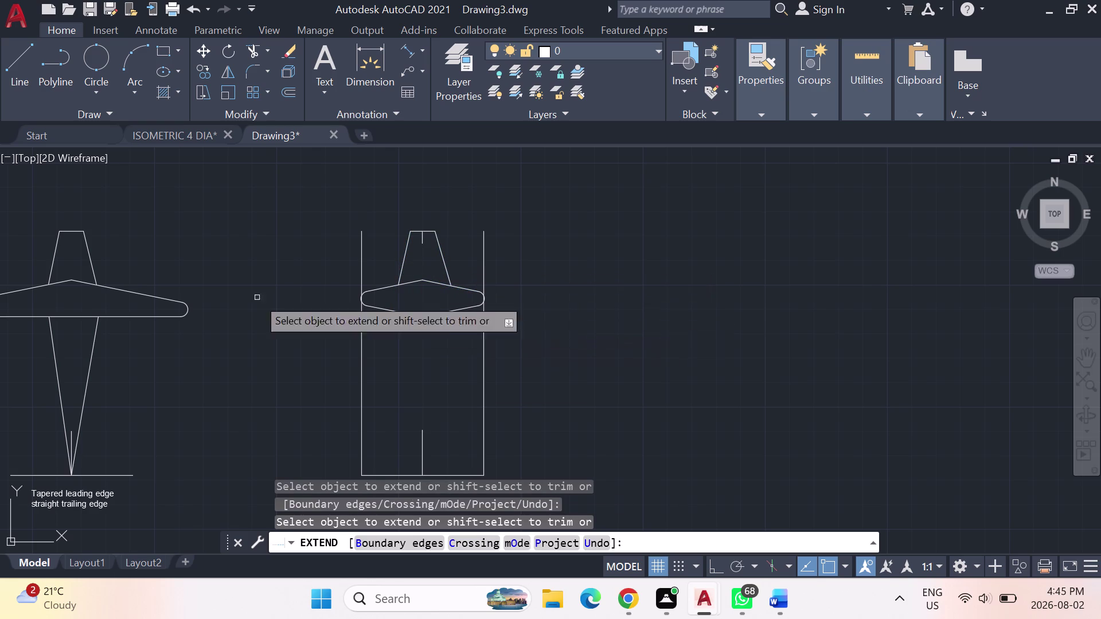
Draw the tapered fuselage edges from under the wing to the bottom-centre tail point.
click(9, 69)
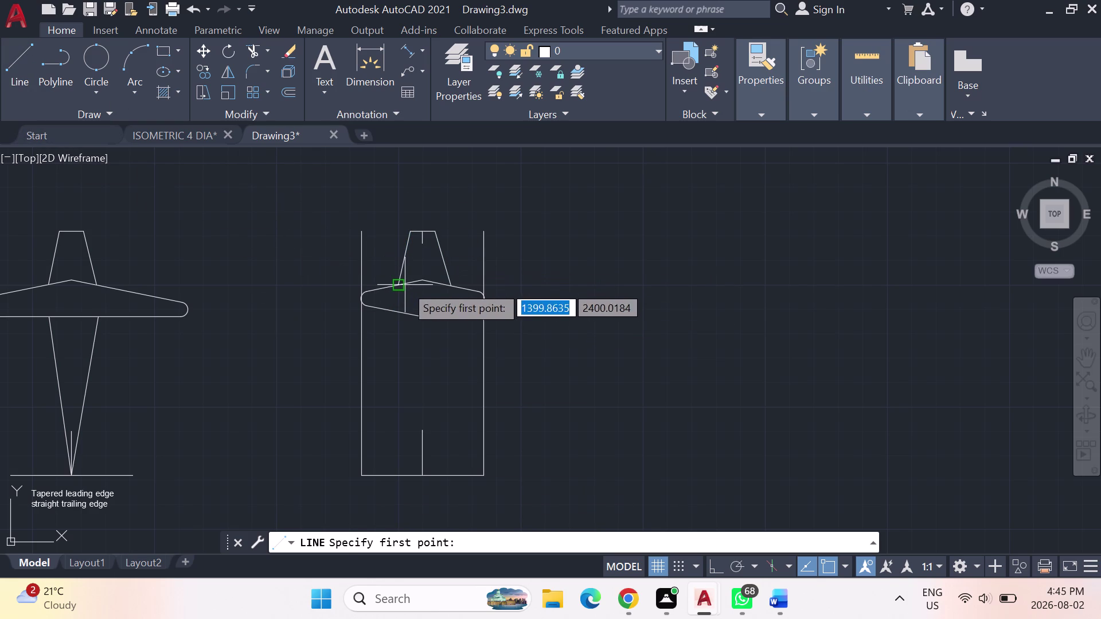
click(401, 314)
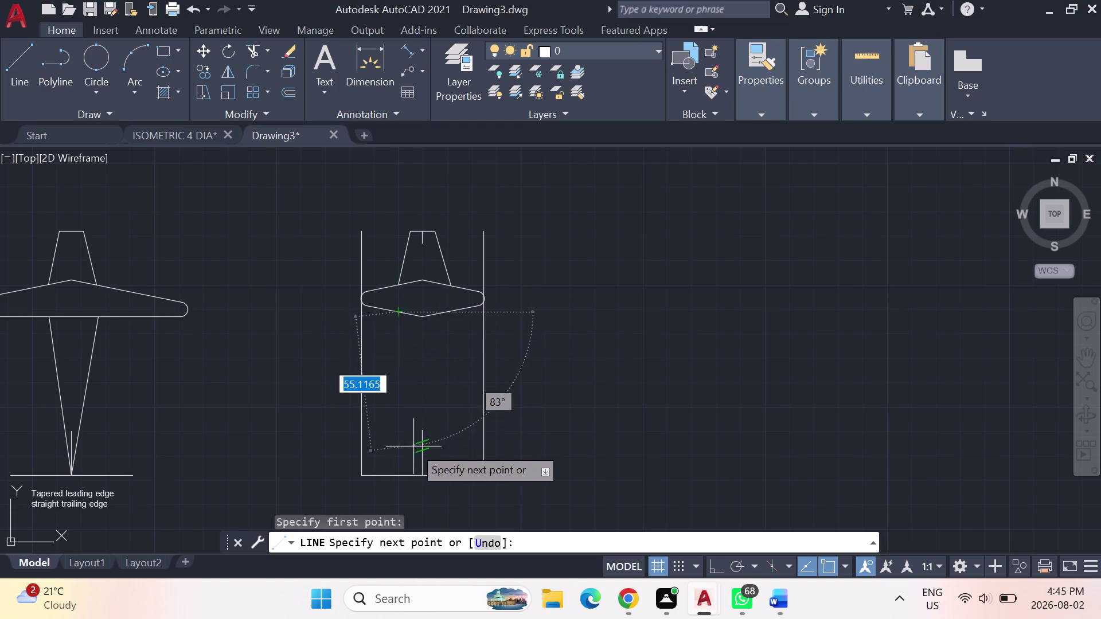
click(420, 471)
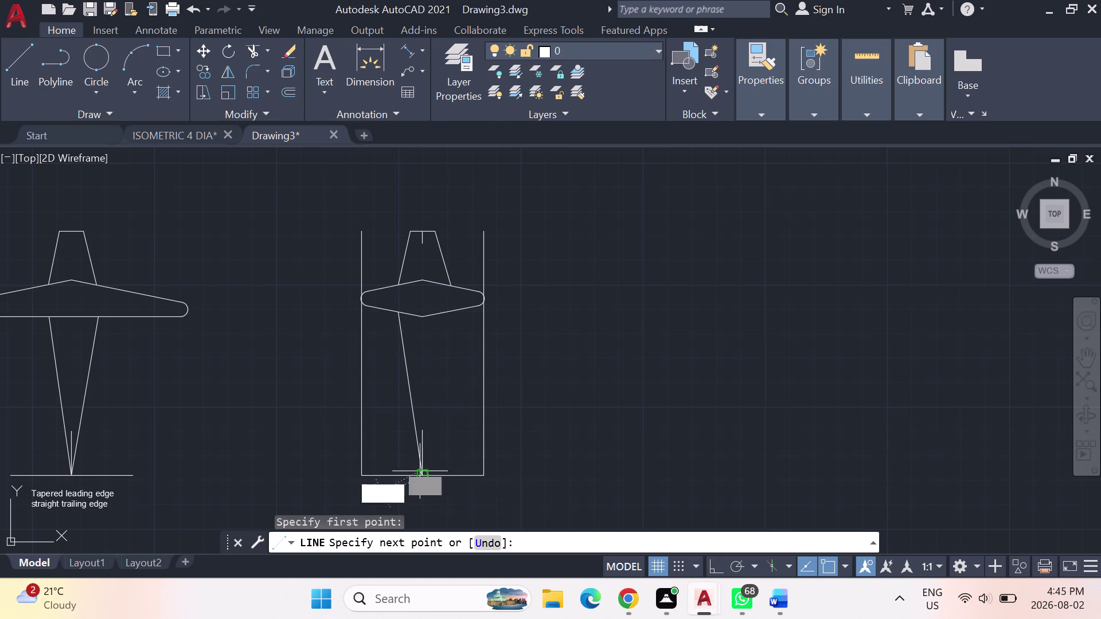
click(452, 312)
key(Escape)
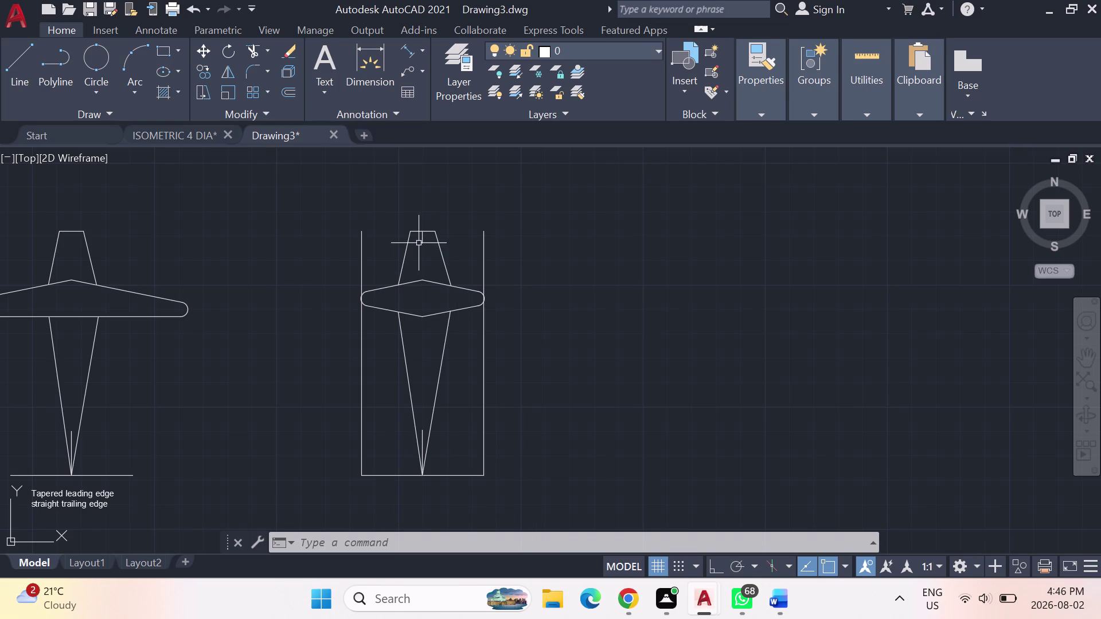
click(421, 241)
key(Delete)
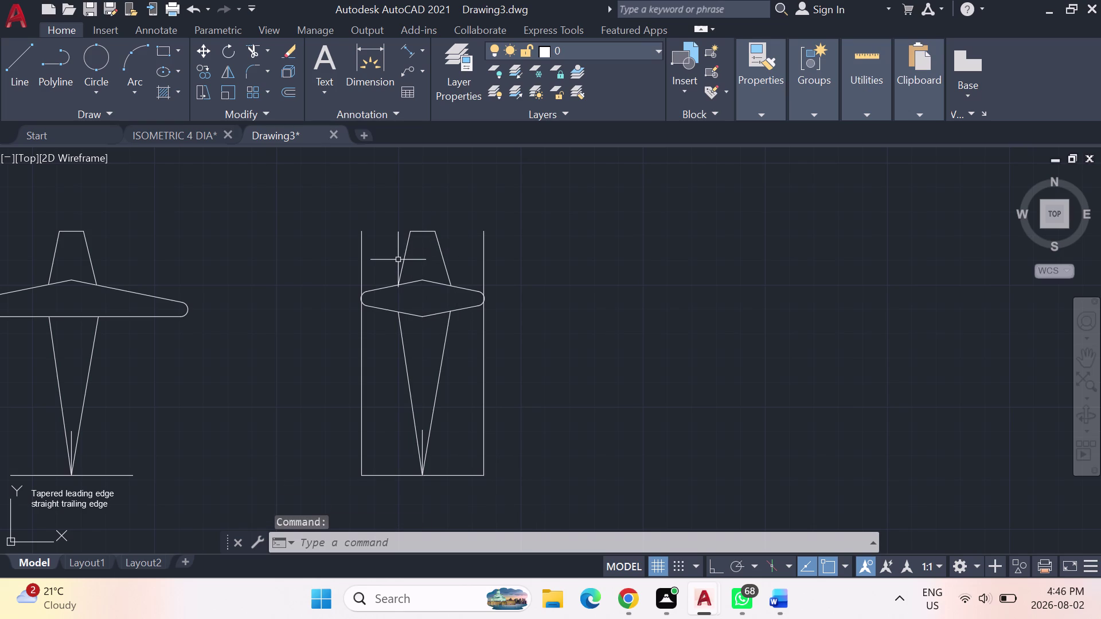
click(361, 254)
key(Delete)
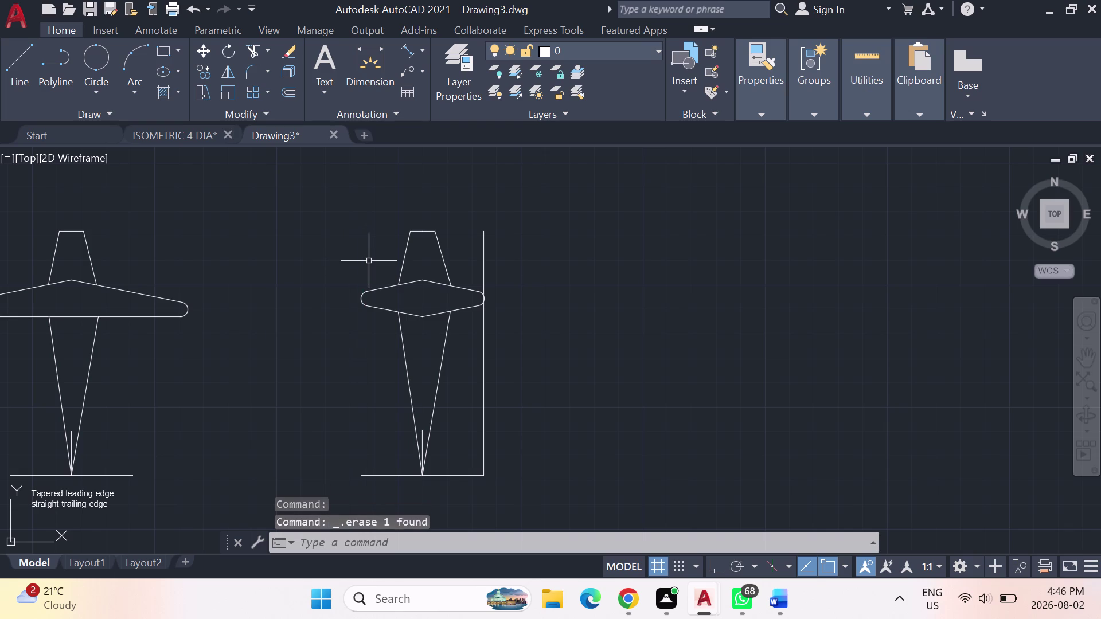
click(484, 259)
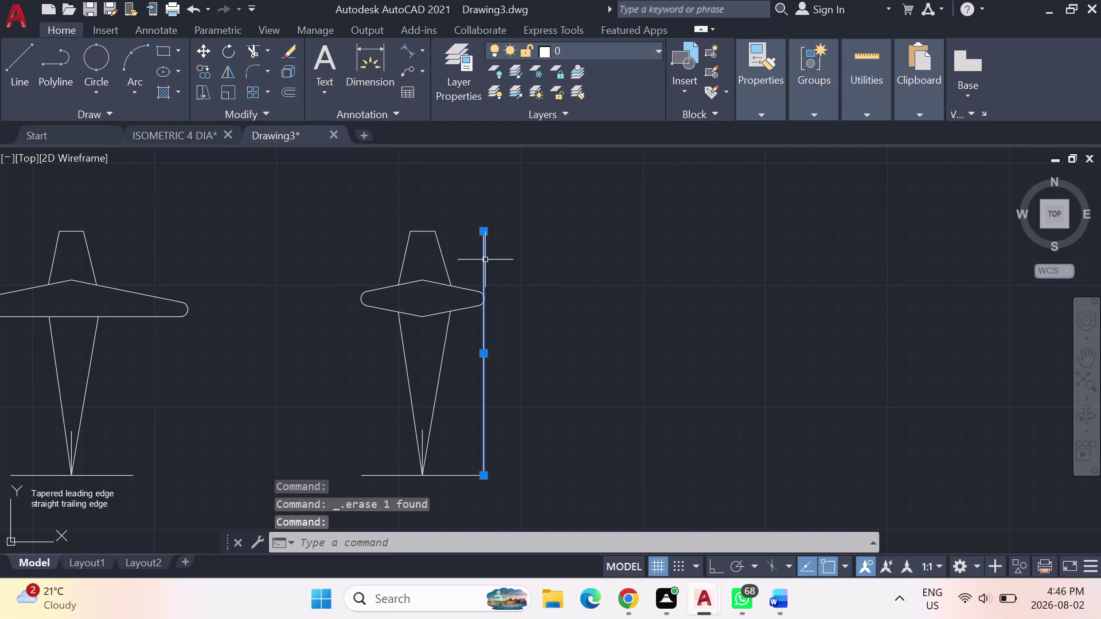
key(Delete)
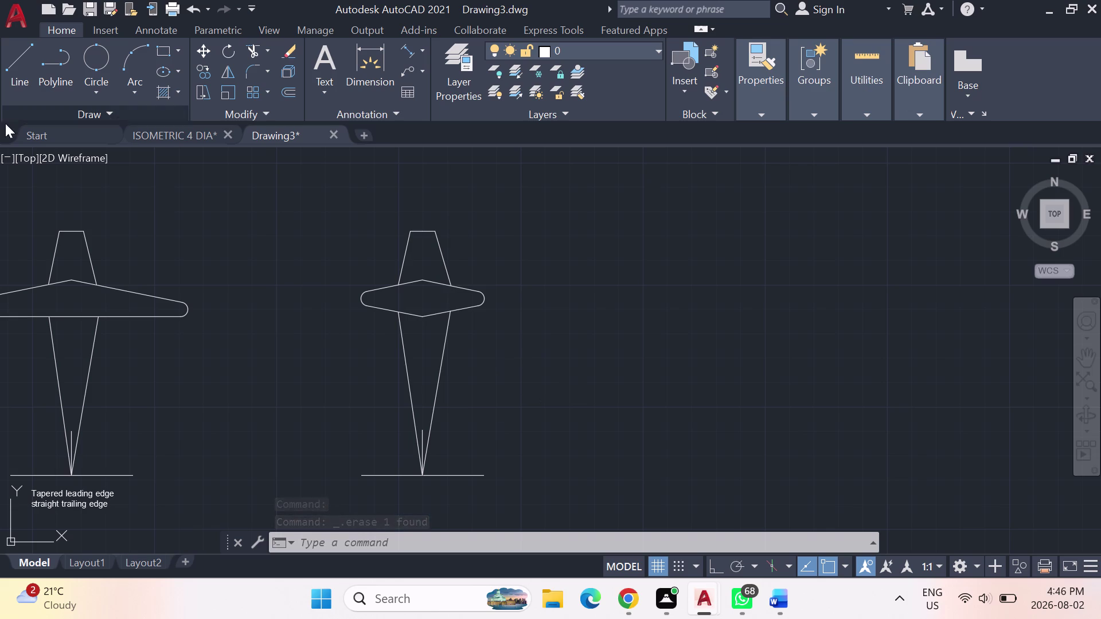
middle_drag(114, 404, 220, 360)
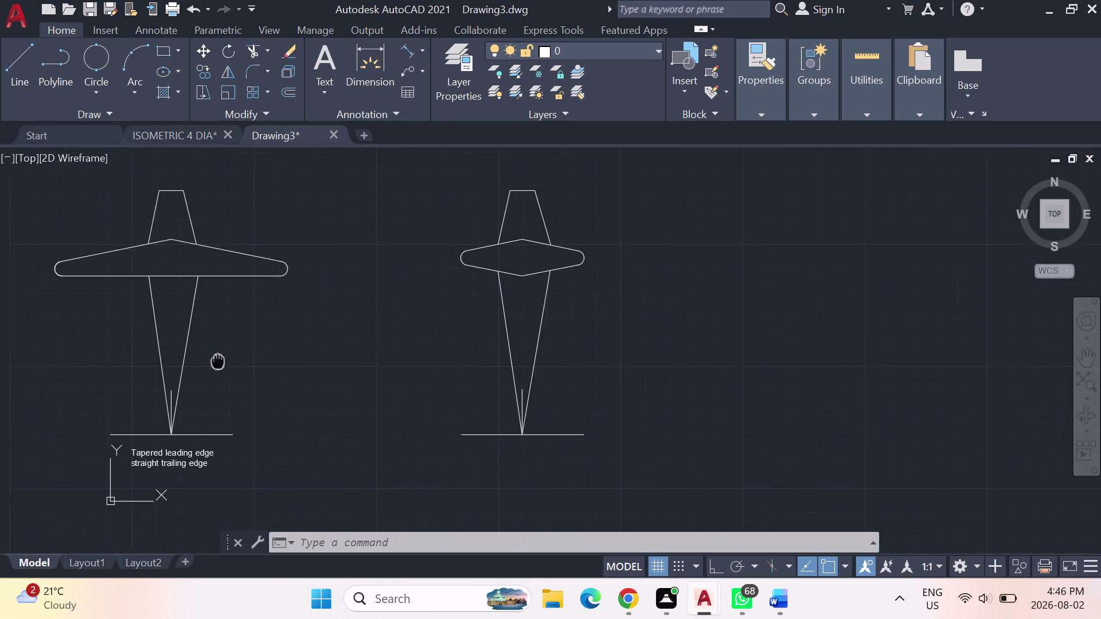
middle_drag(220, 360, 240, 355)
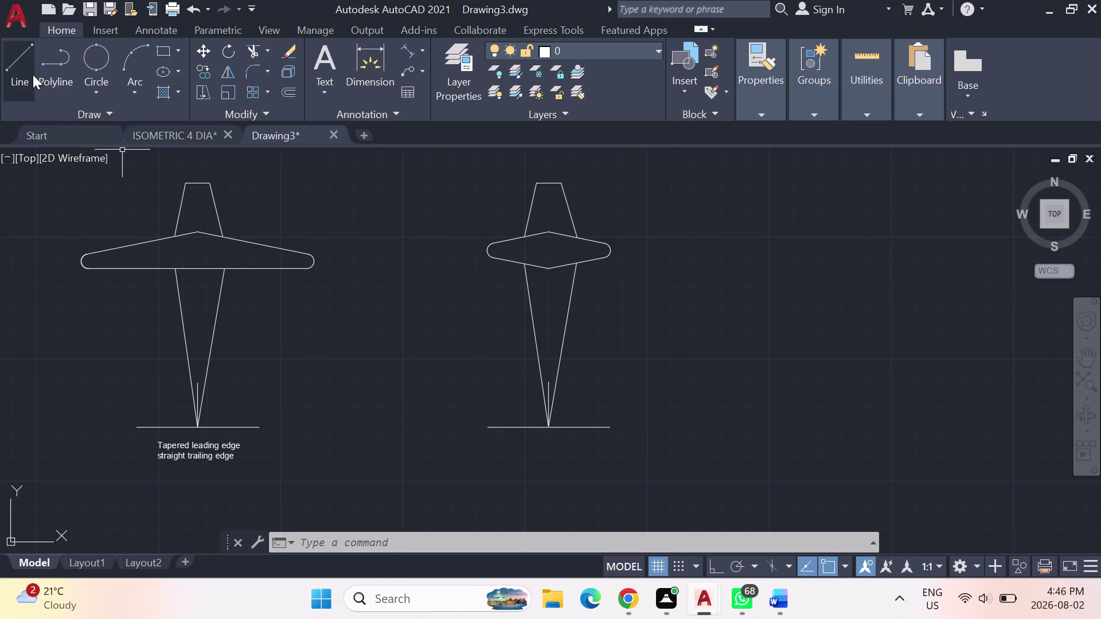
Draw the right tailplane leading edge slanting outward from the fuselage.
click(26, 63)
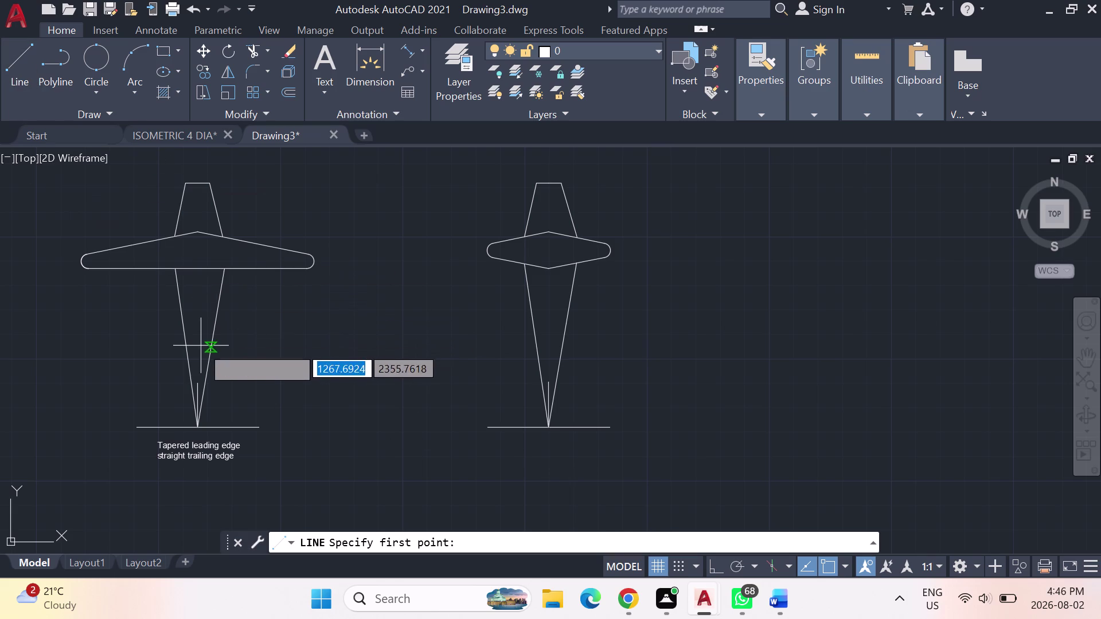
click(212, 396)
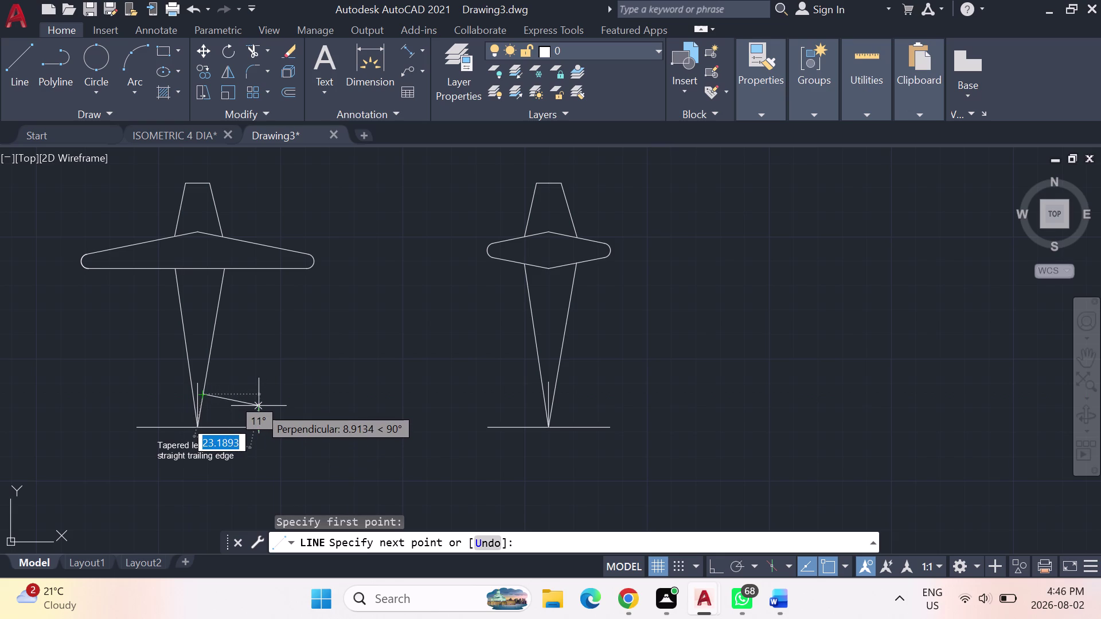
click(259, 406)
key(Escape)
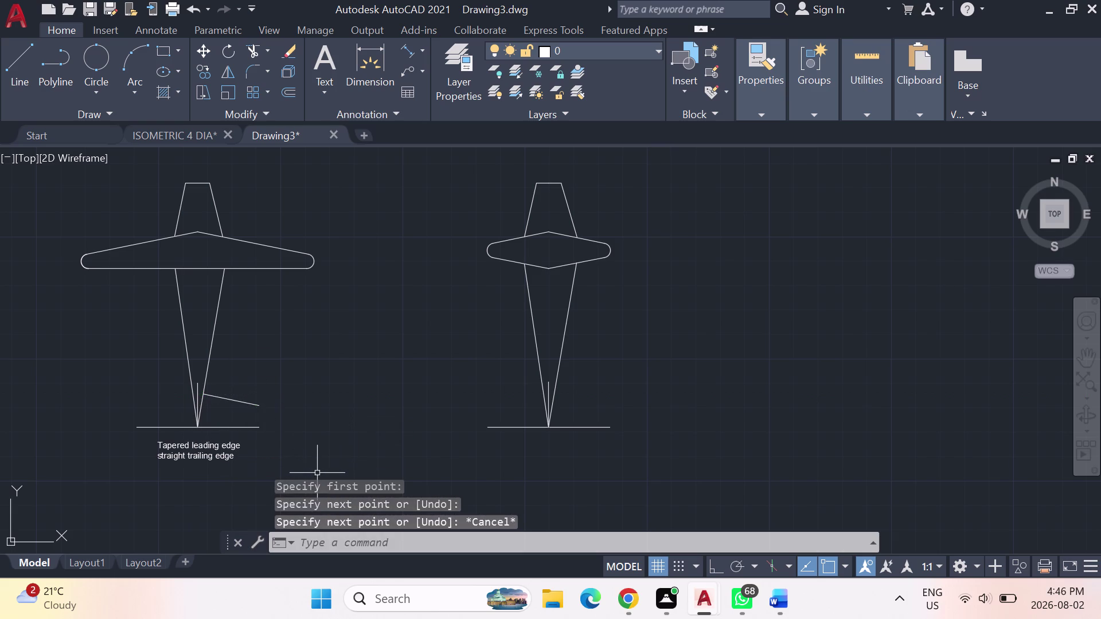
Draw the left tailplane leading edge from the fuselage toward the trailing edge.
click(7, 67)
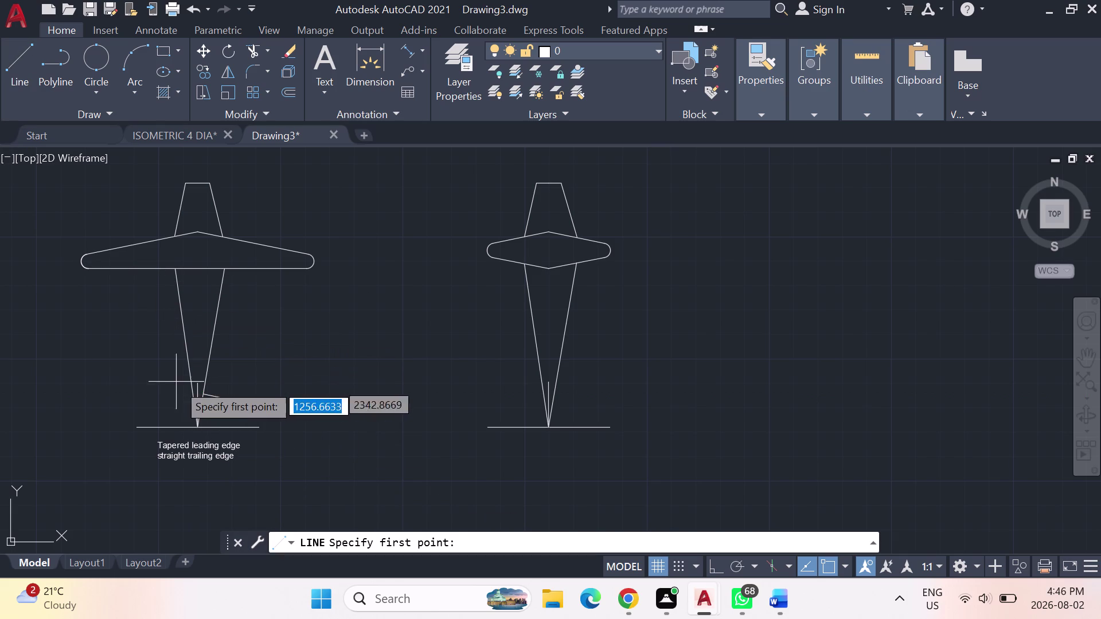
scroll(up, 3)
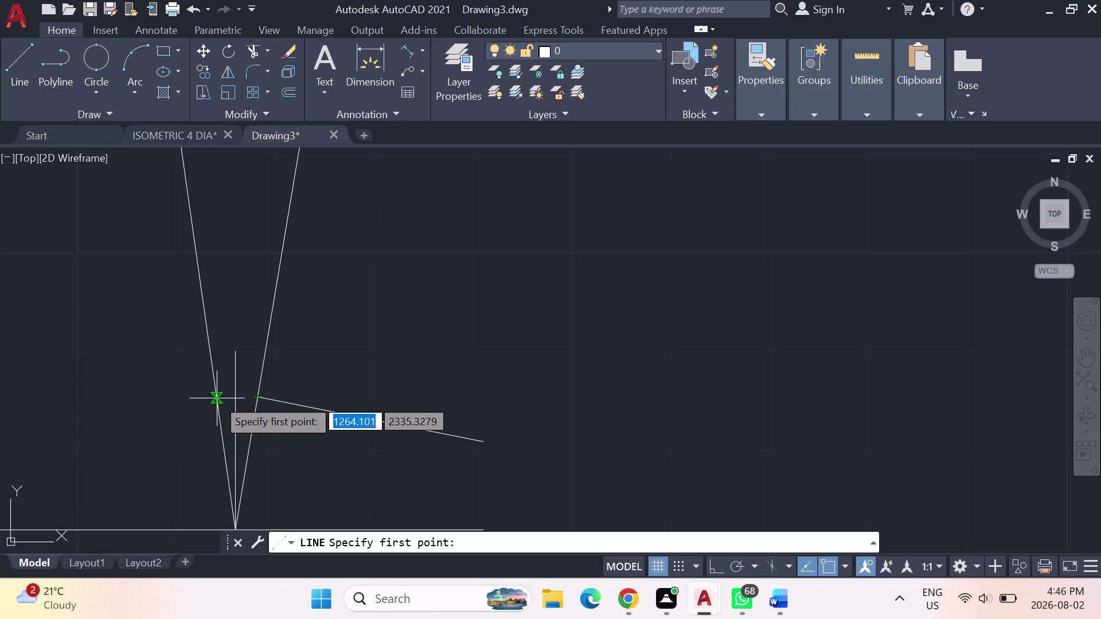
scroll(up, 3)
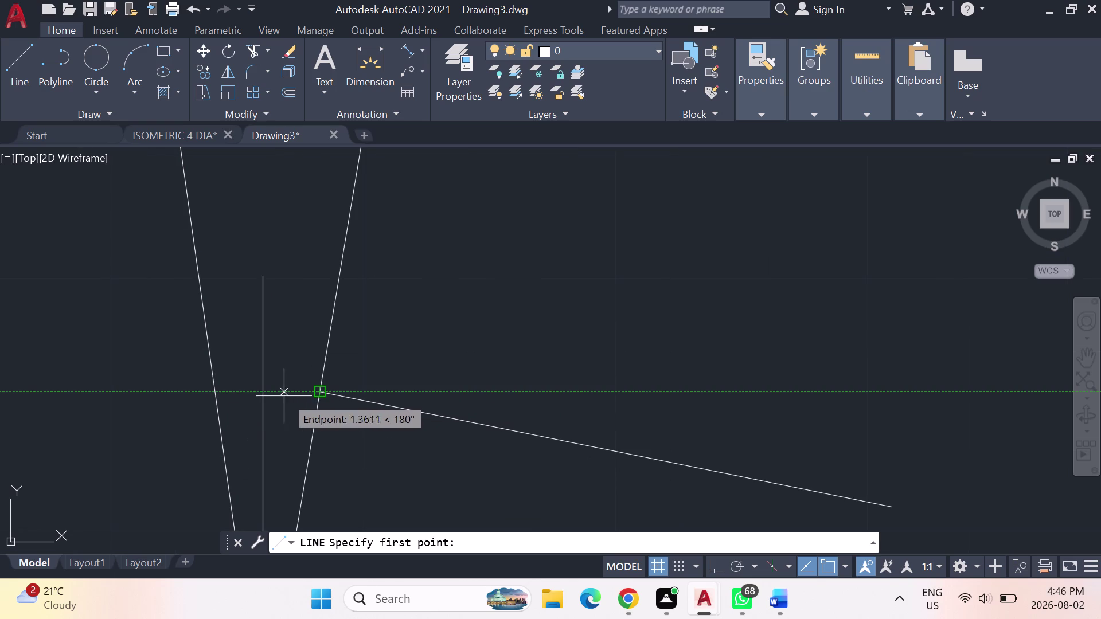
click(218, 395)
middle_drag(157, 417, 288, 177)
scroll(down, 3)
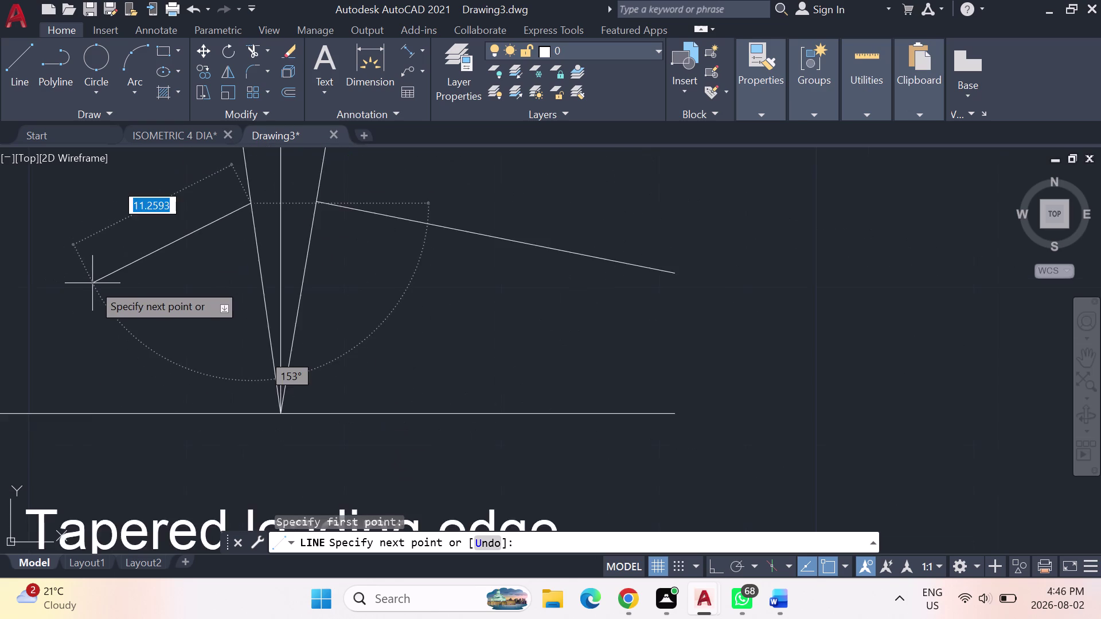
scroll(down, 3)
middle_drag(94, 283, 320, 258)
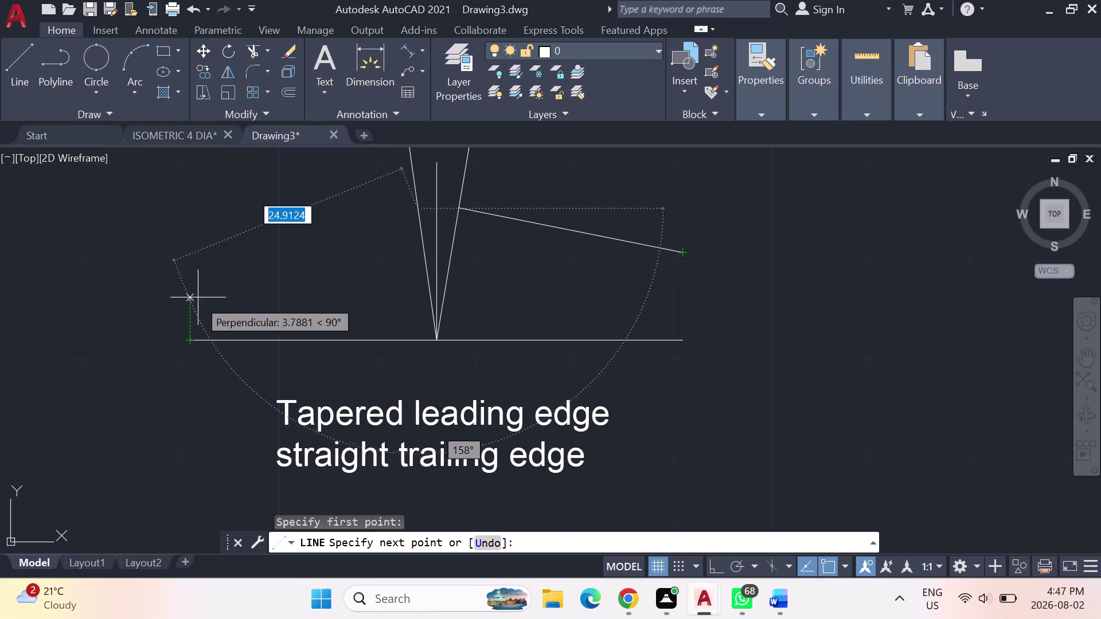
click(188, 259)
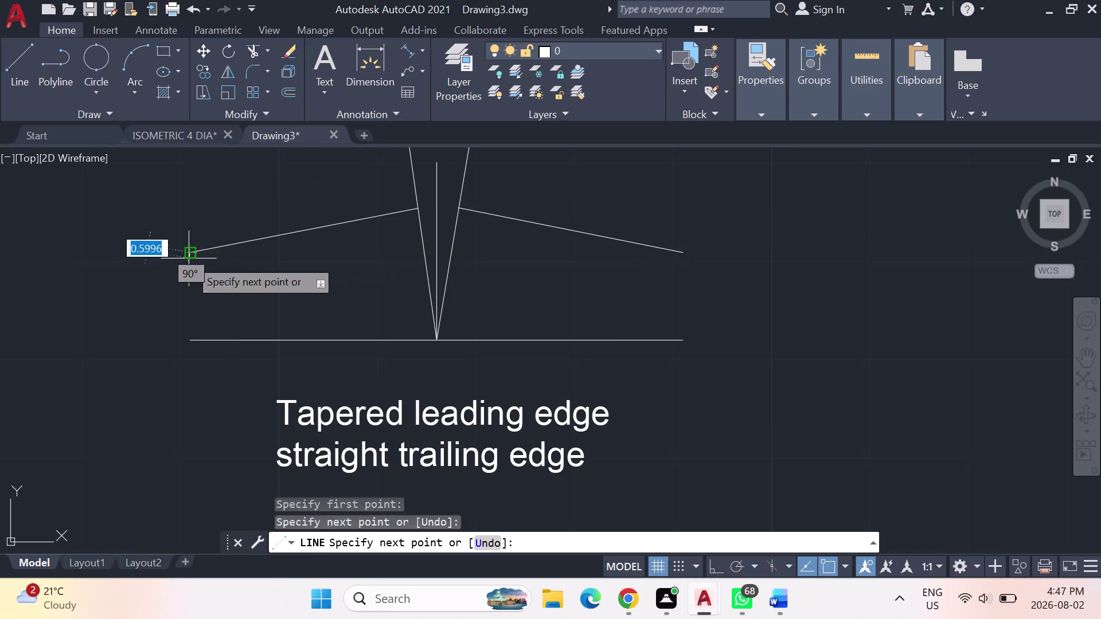
key(Escape)
key(Escape)
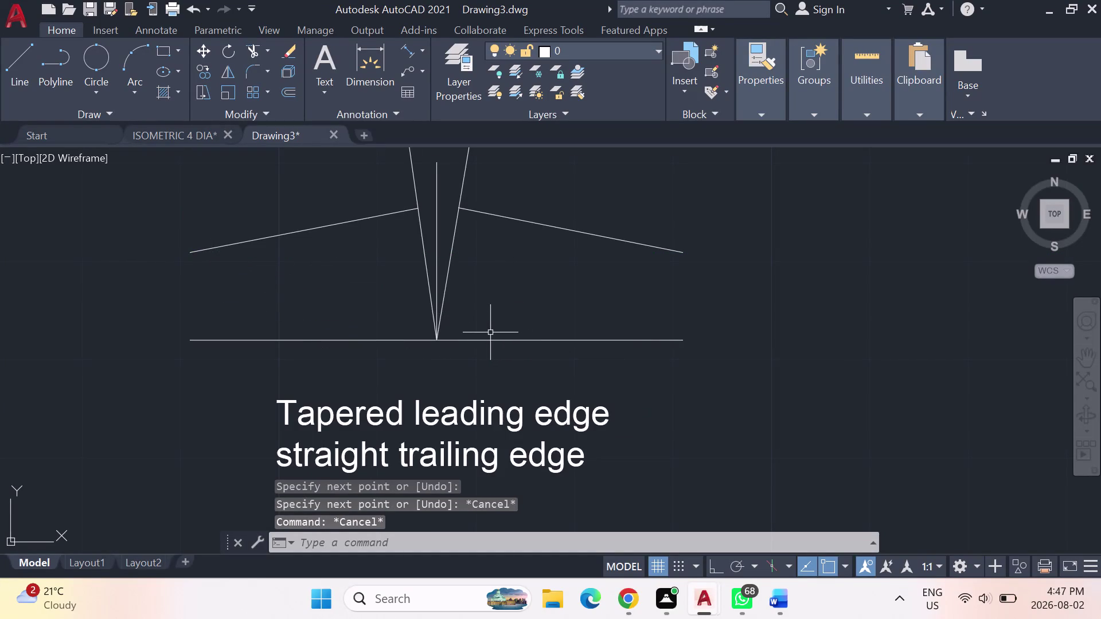
Fillet the left and right tailplane tips of the left planform into the trailing edge.
text(fill)
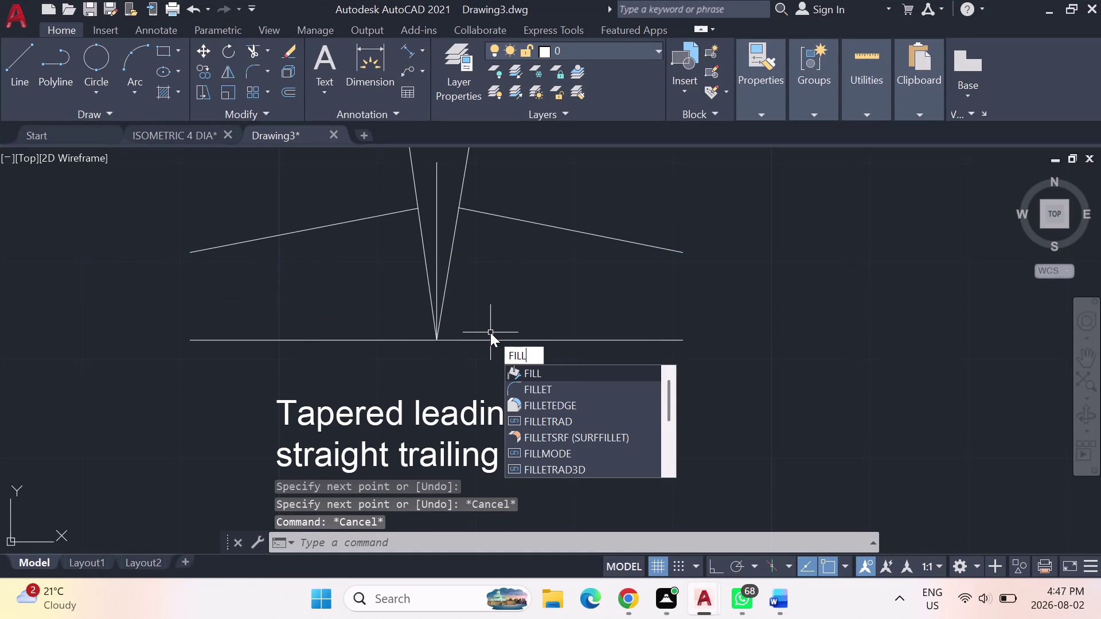
key(Down)
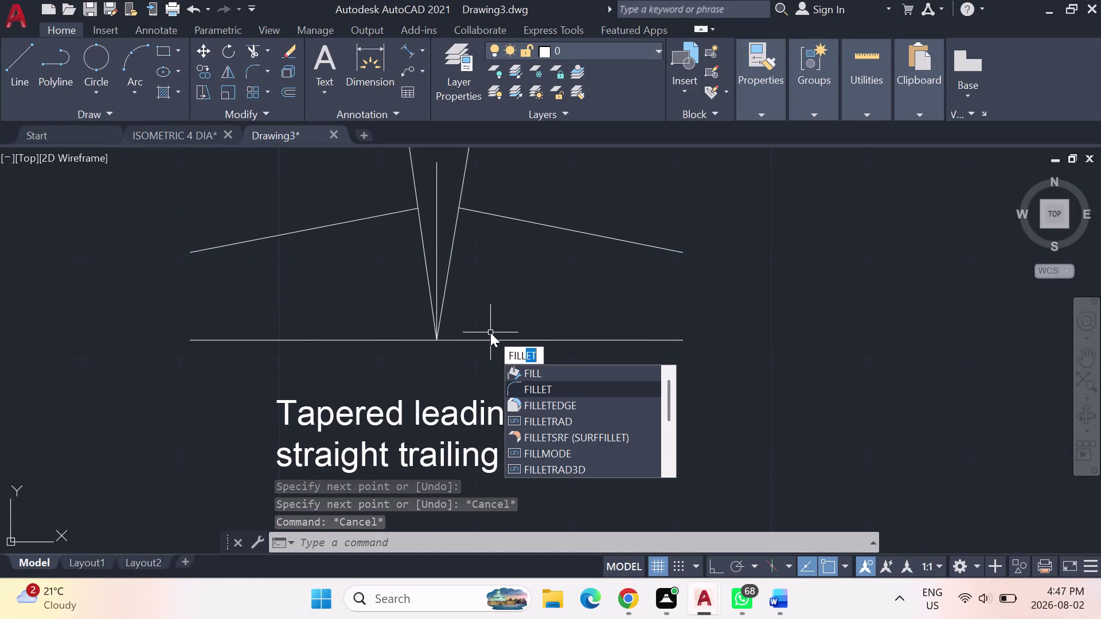
key(Return)
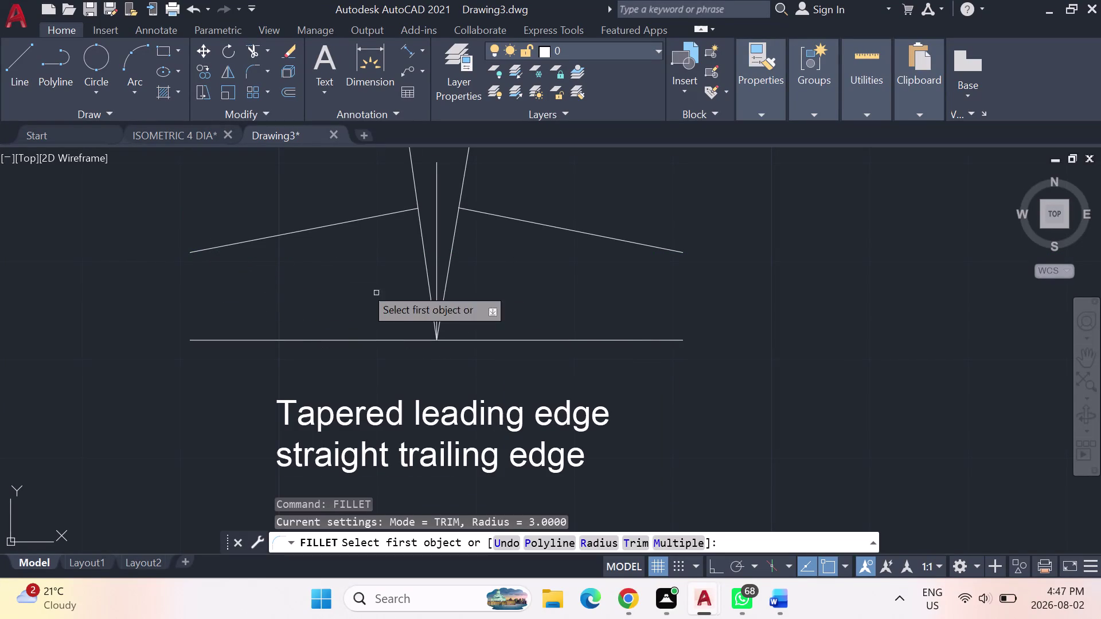
click(227, 247)
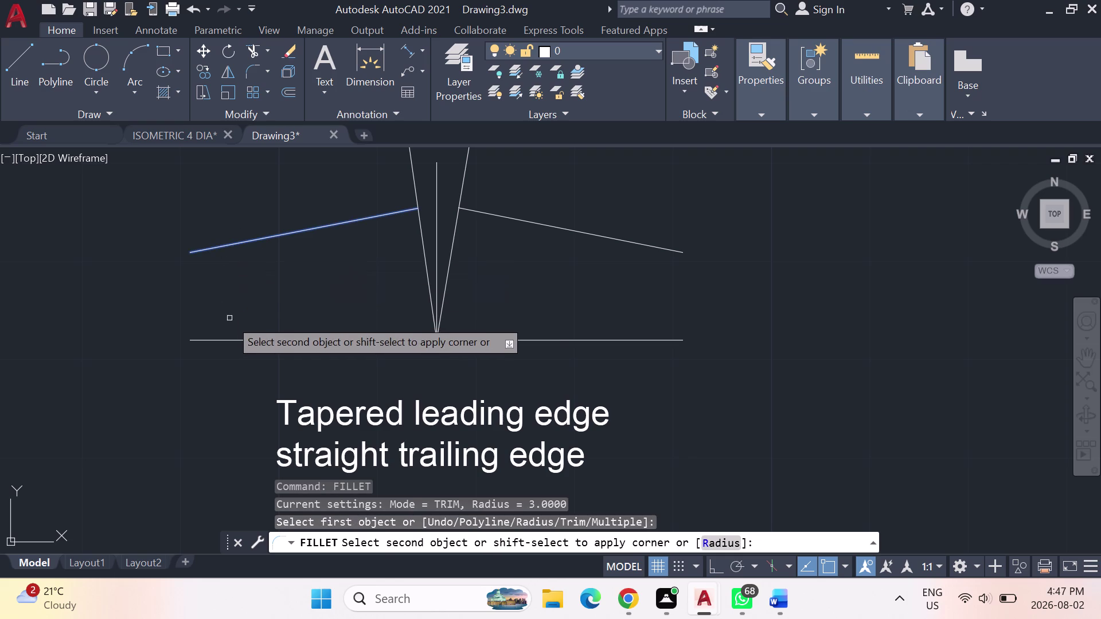
click(230, 339)
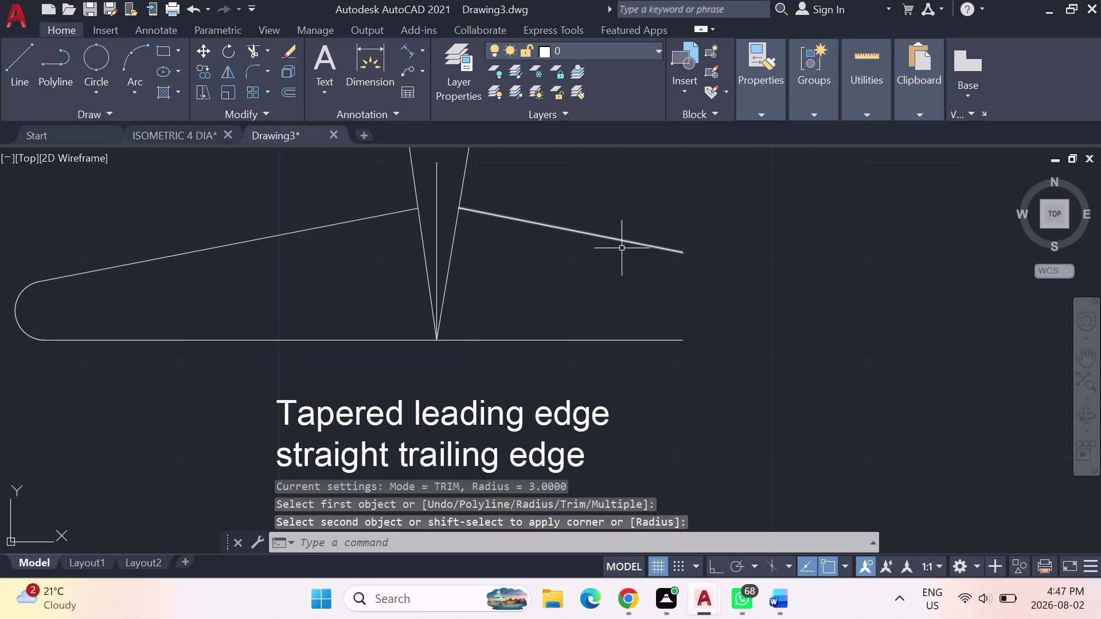
key(Return)
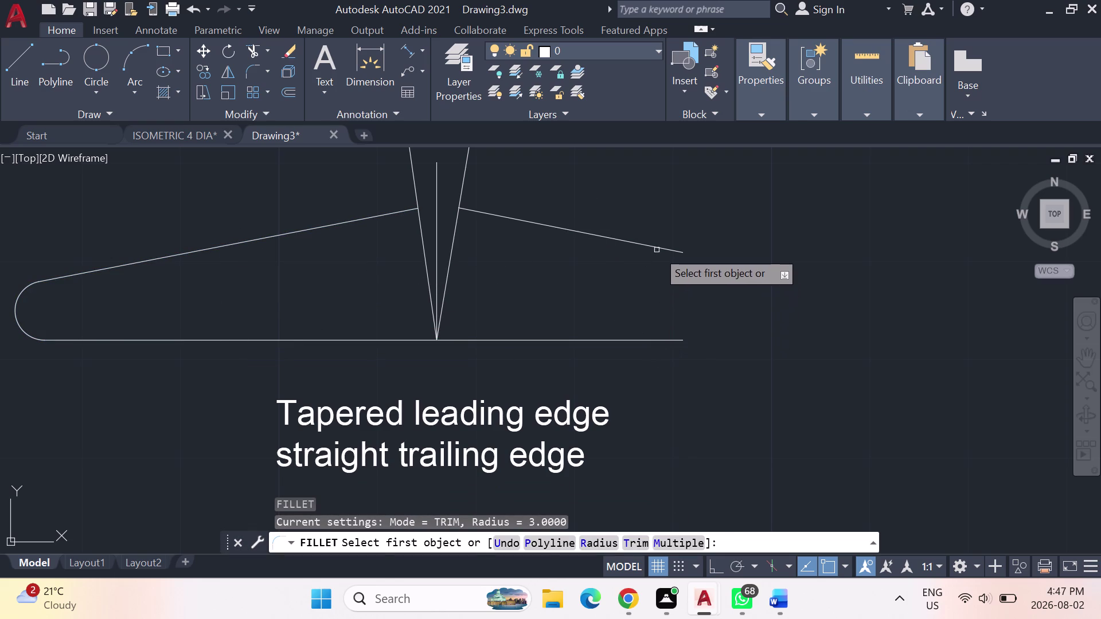
click(656, 246)
click(646, 340)
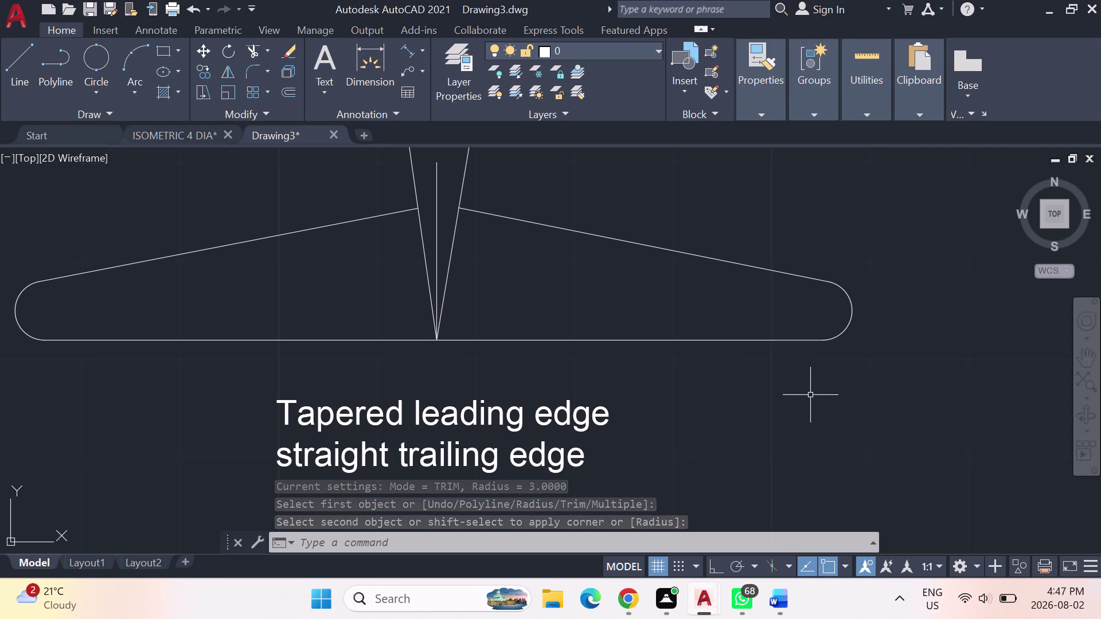
scroll(down, 3)
scroll(down, 3)
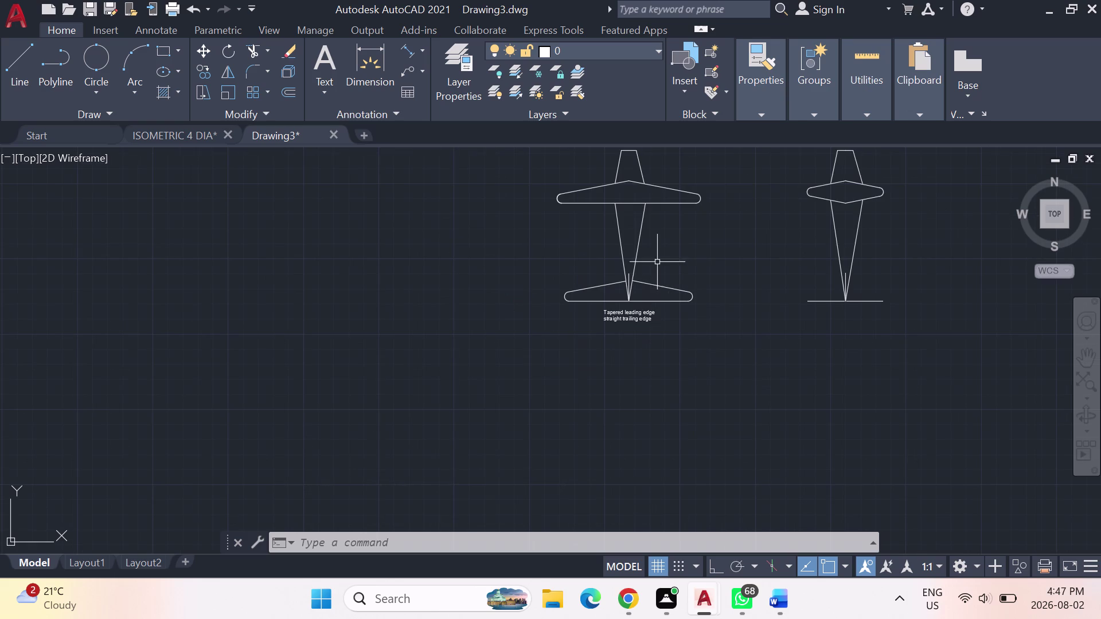
middle_drag(659, 258, 416, 329)
scroll(up, 3)
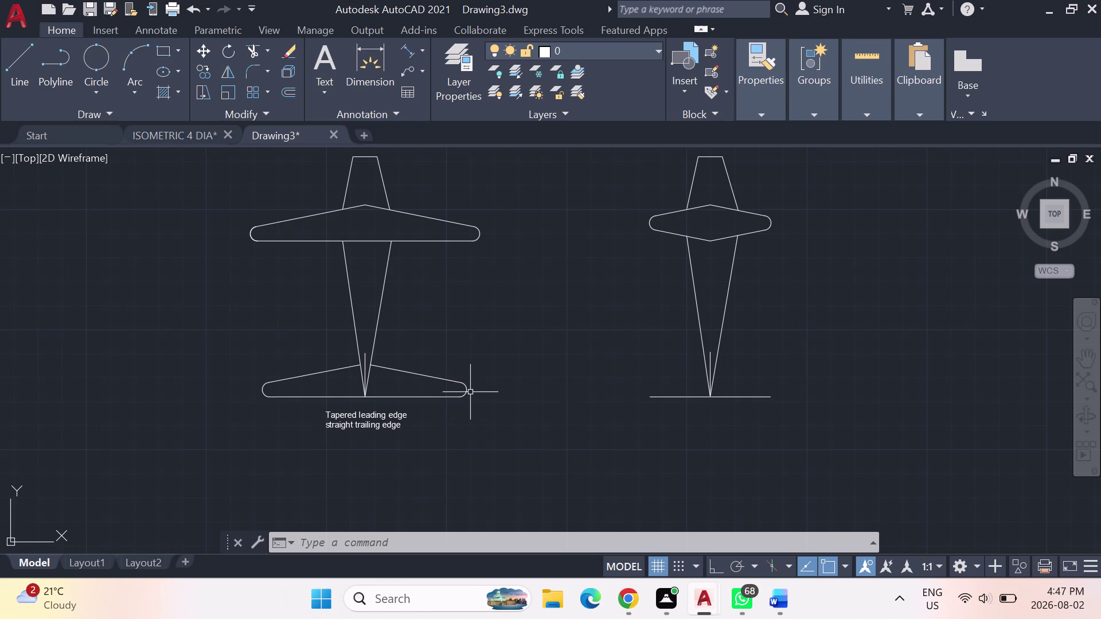
scroll(up, 3)
drag(502, 442, 443, 380)
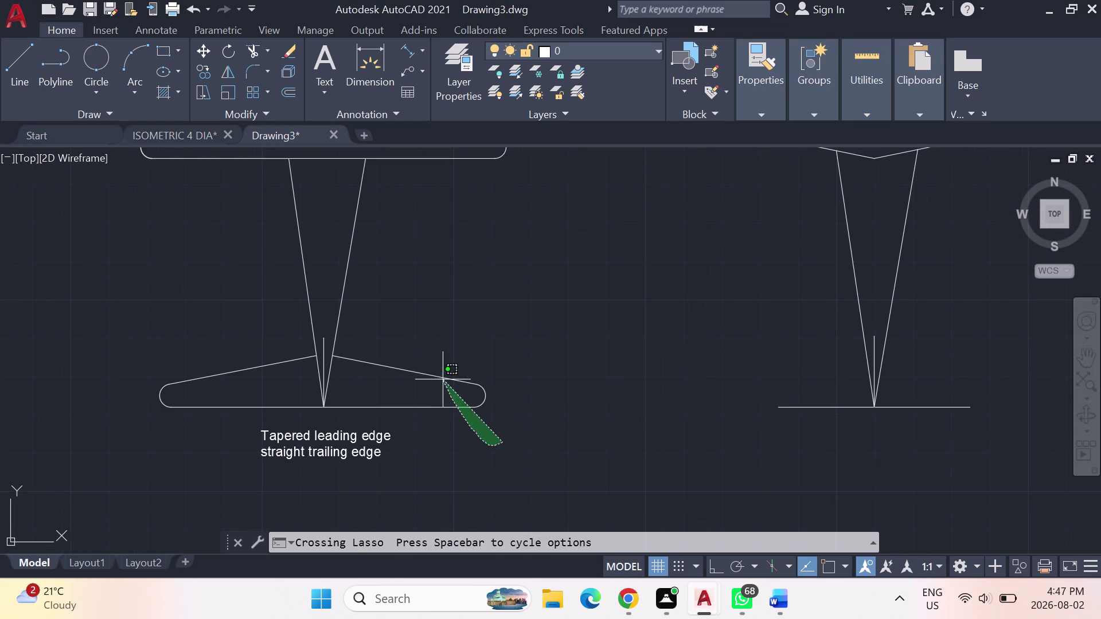
drag(443, 381, 472, 344)
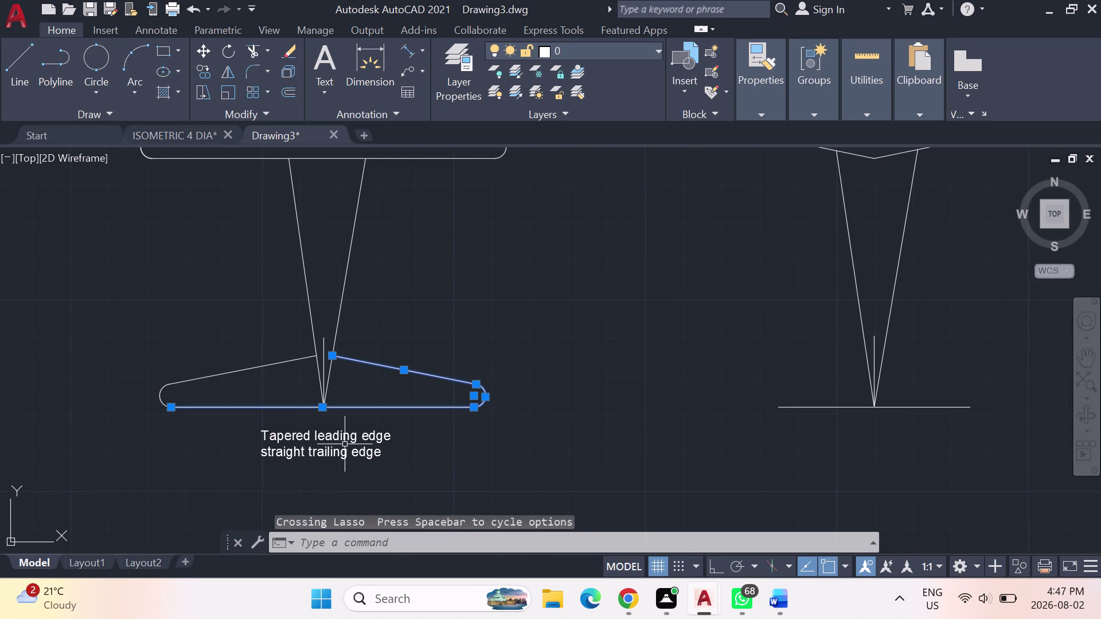
key(Escape)
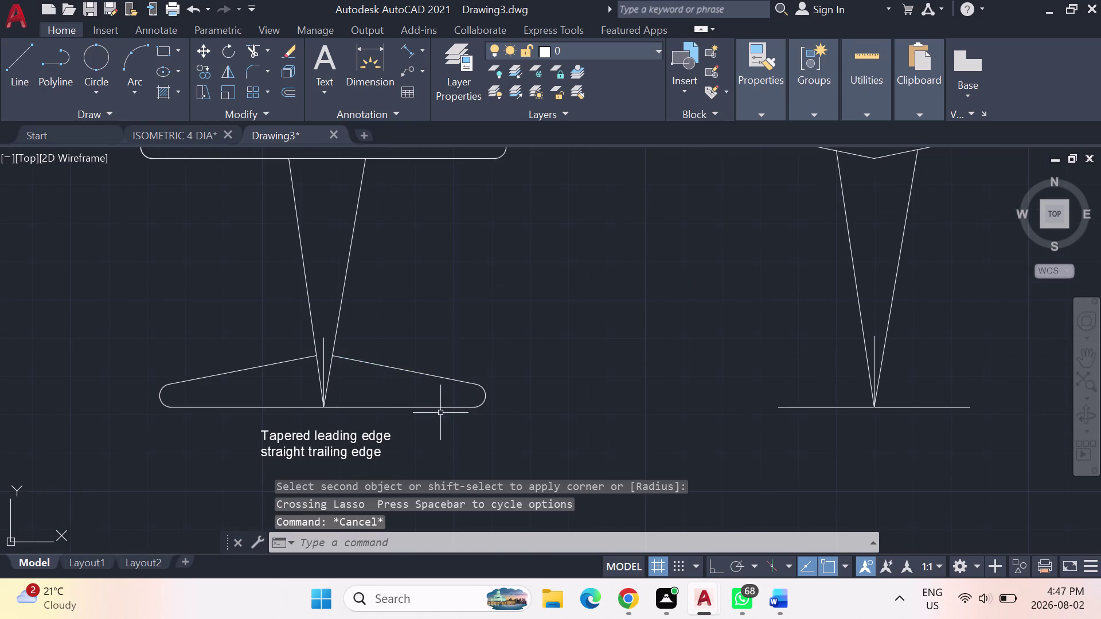
click(386, 406)
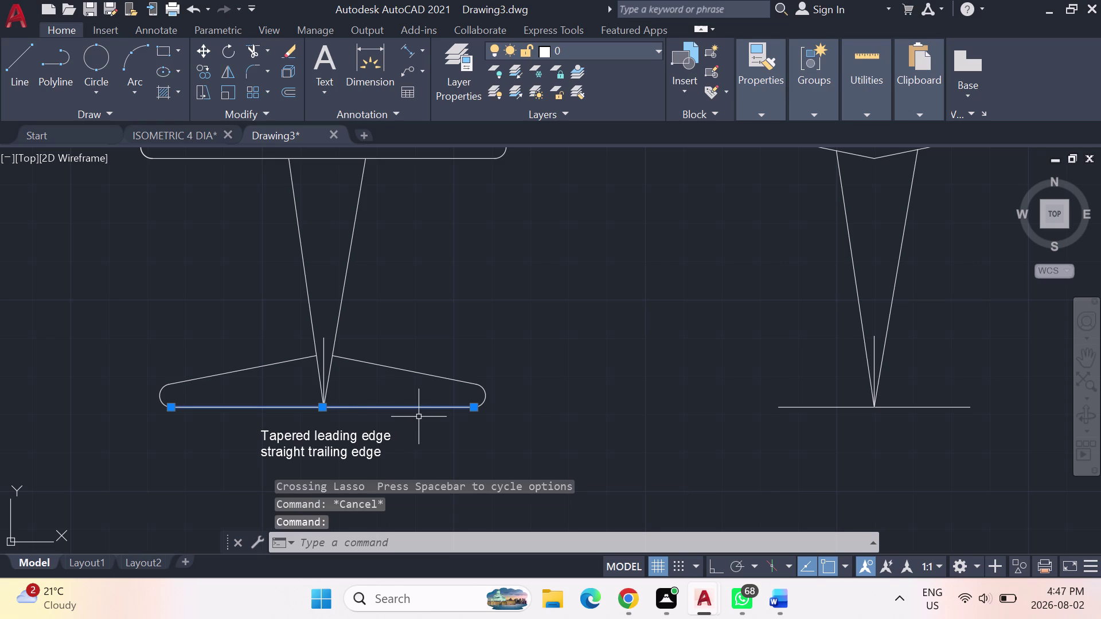
key(b)
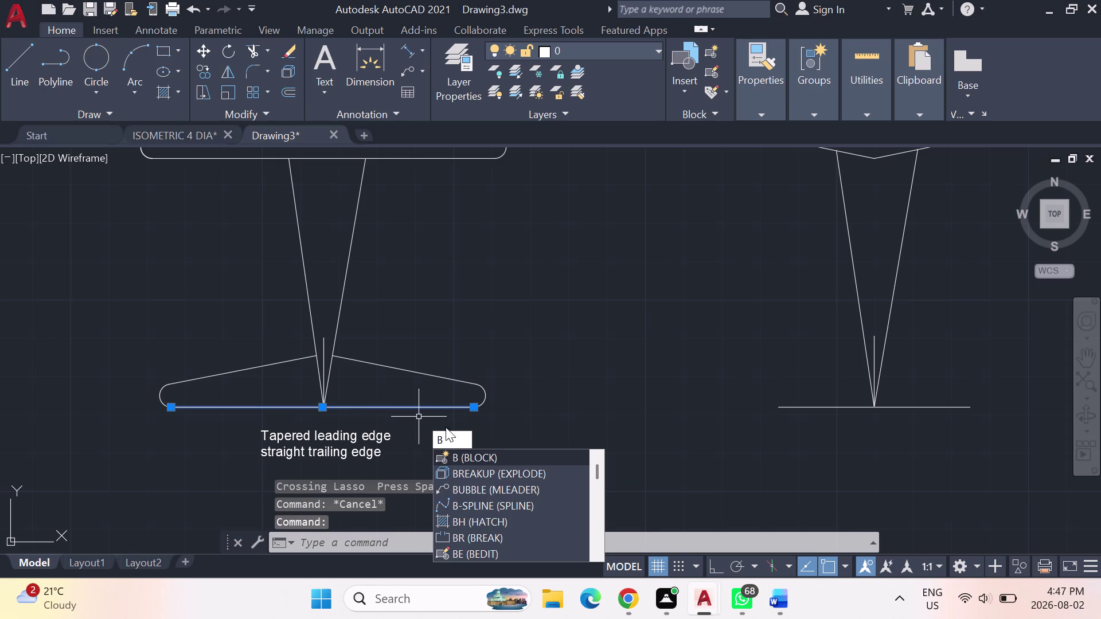
click(493, 472)
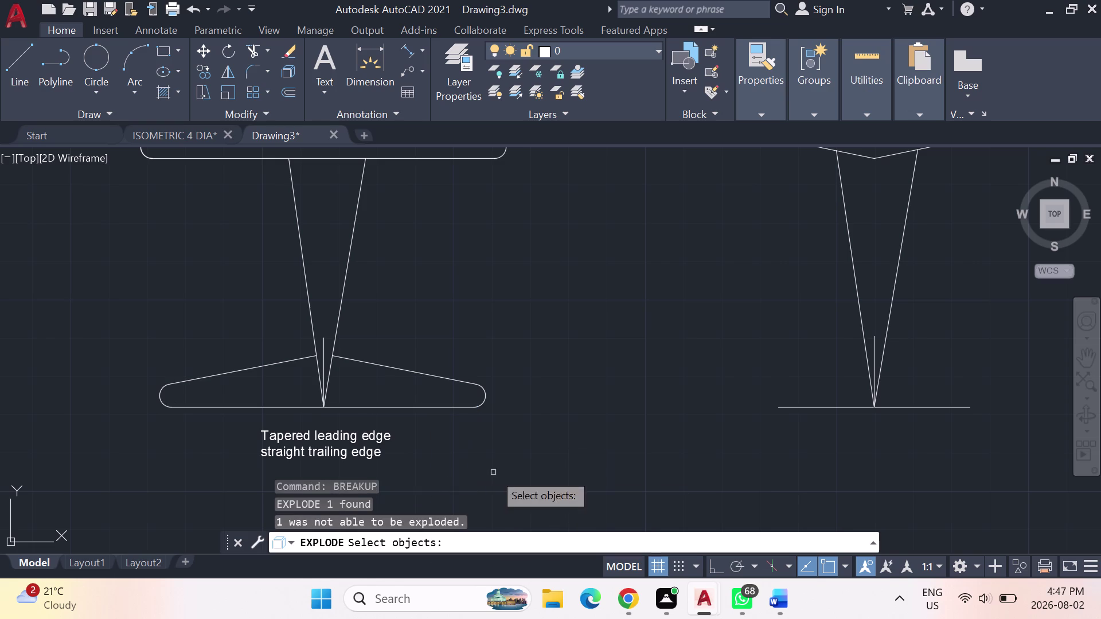
scroll(up, 3)
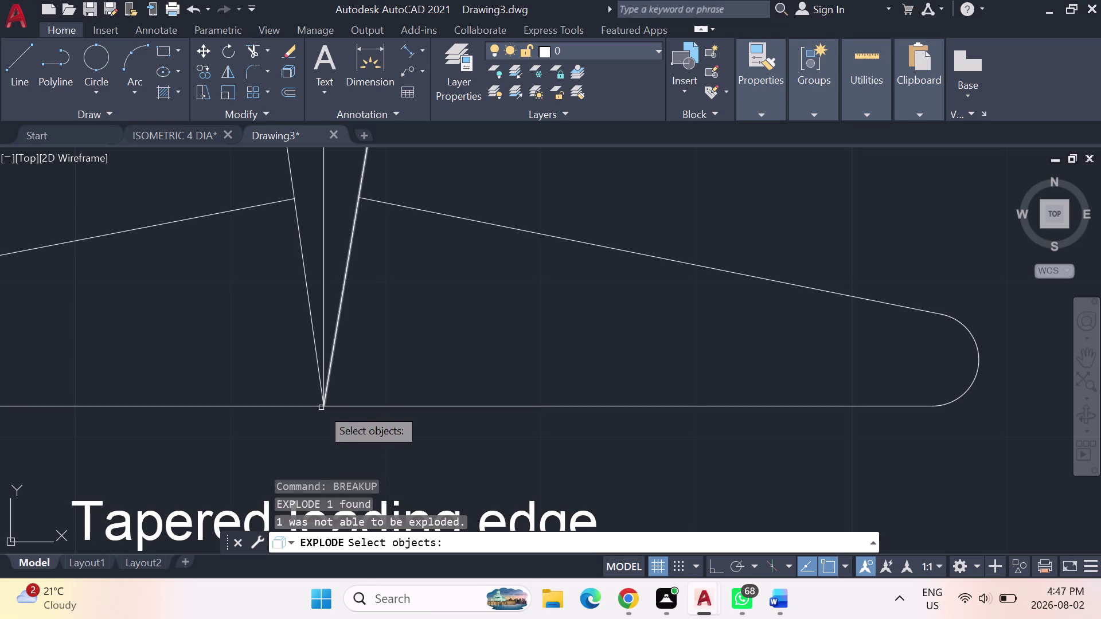
click(321, 408)
click(334, 406)
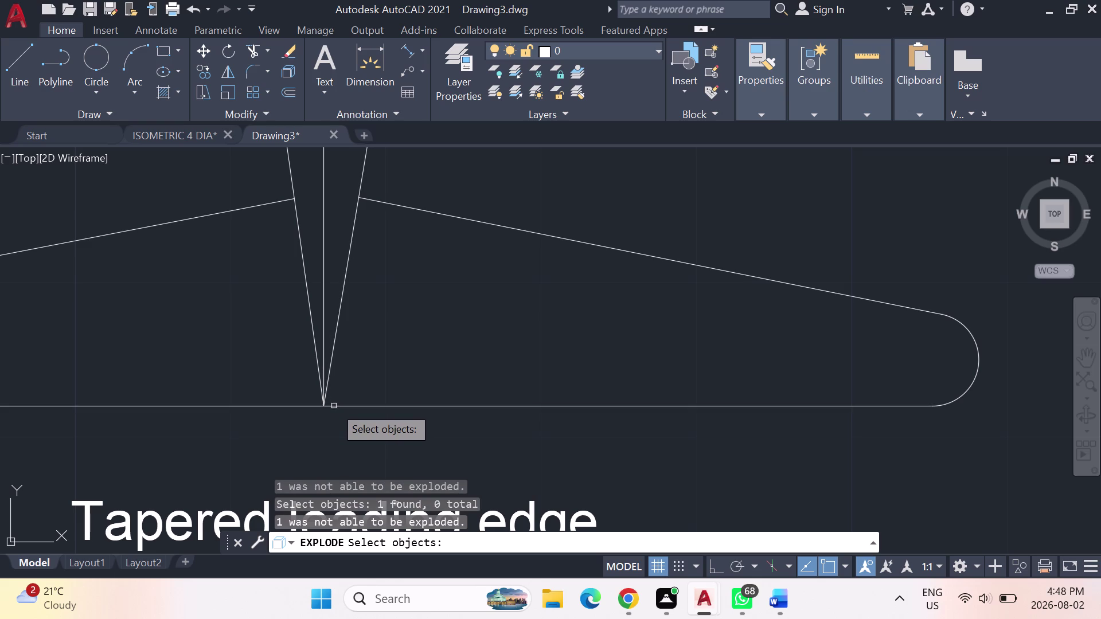
click(333, 406)
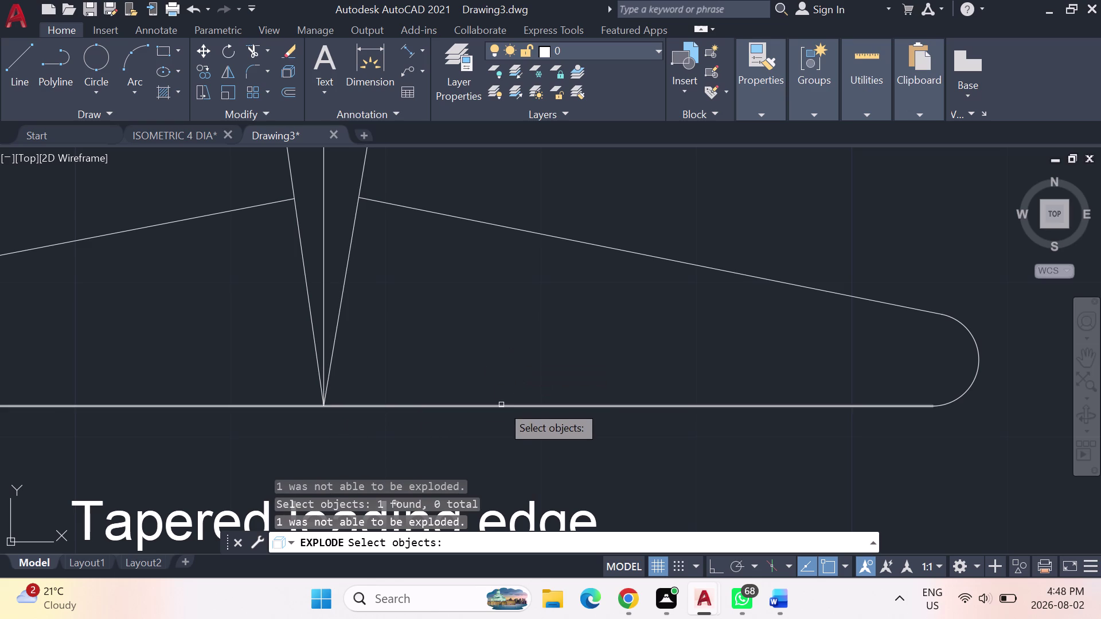
key(Return)
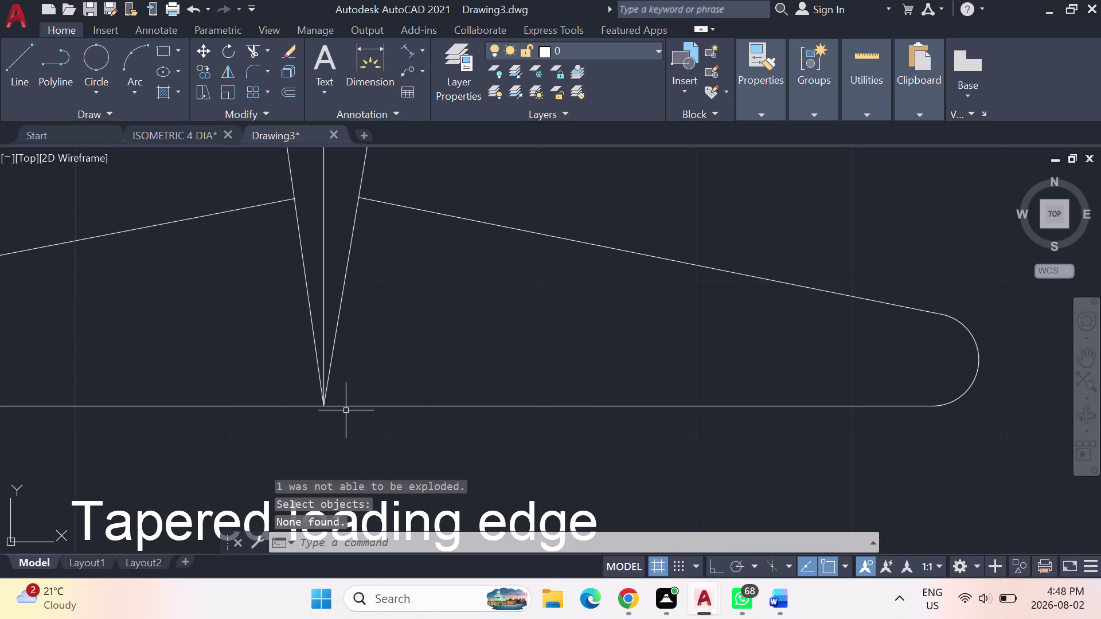
click(339, 408)
click(339, 409)
key(Escape)
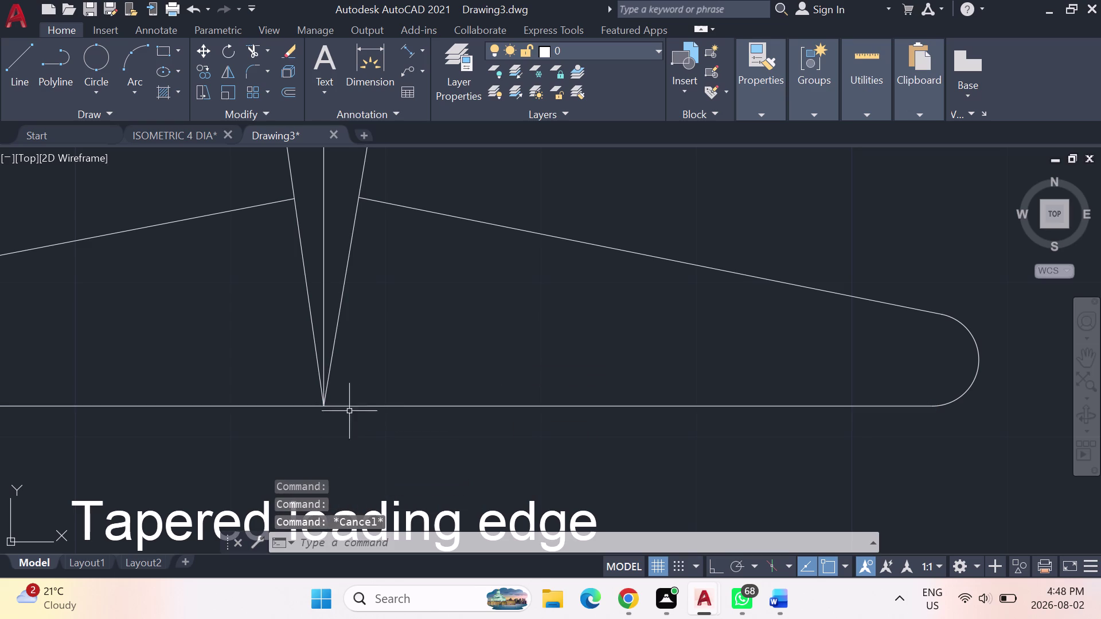
key(Escape)
key(Escape)
key(Escape)
key(Escape)
text(e)
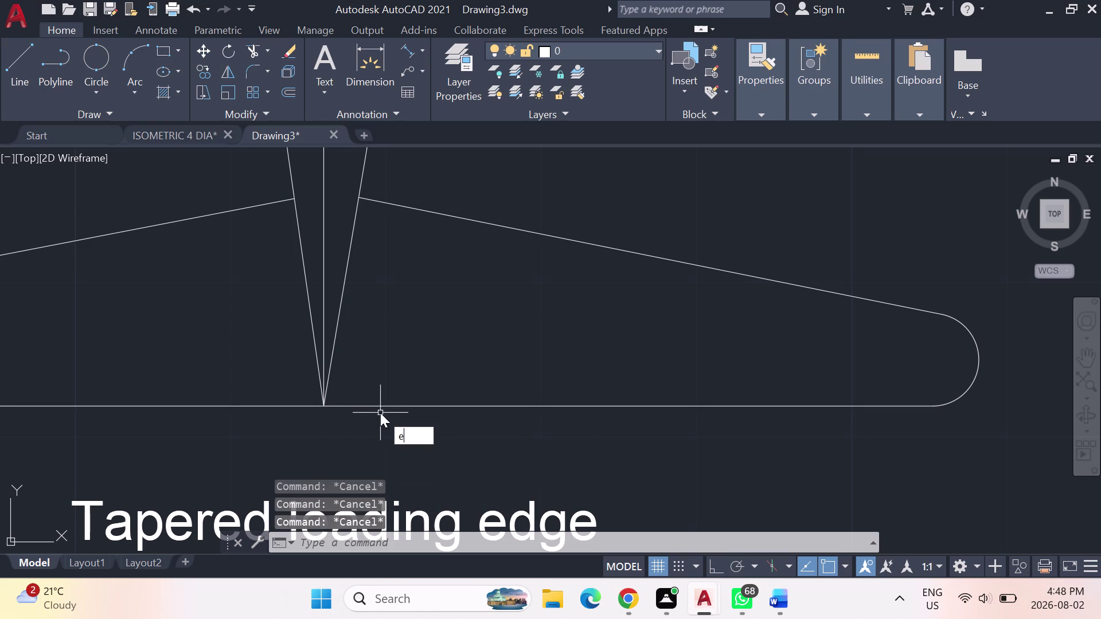
text(x)
key(Return)
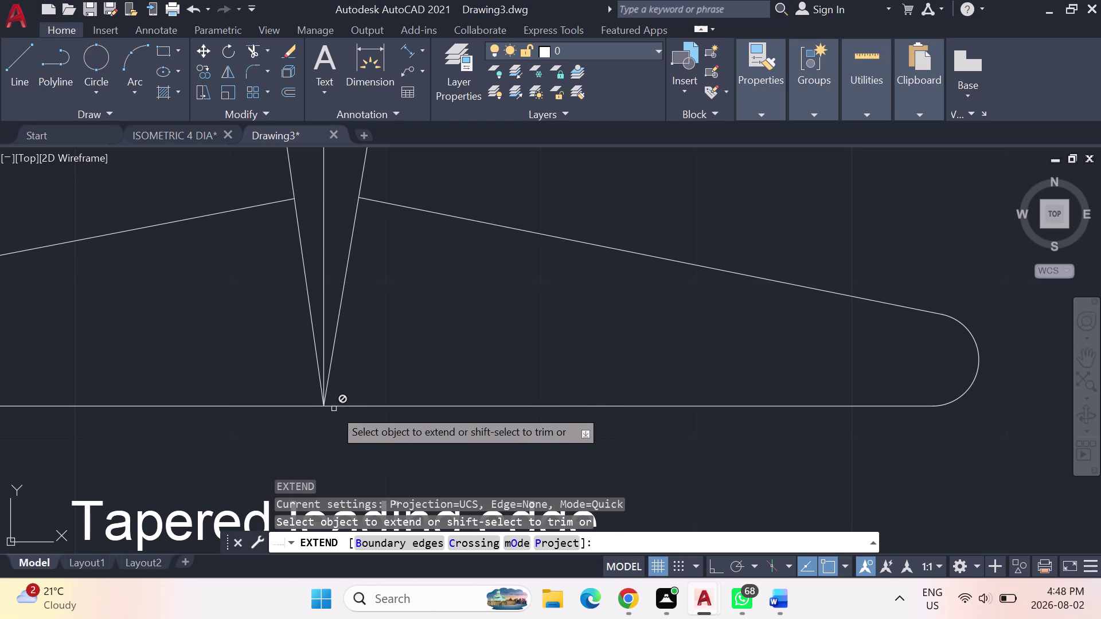
click(333, 409)
key(Escape)
key(Escape)
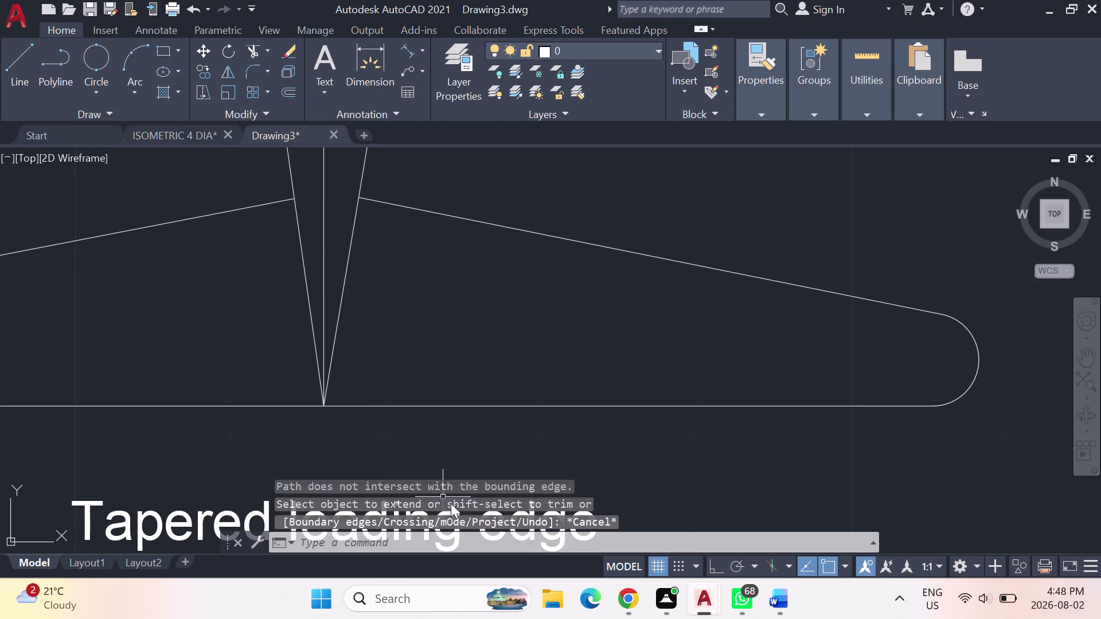
key(Escape)
key(Escape)
scroll(down, 3)
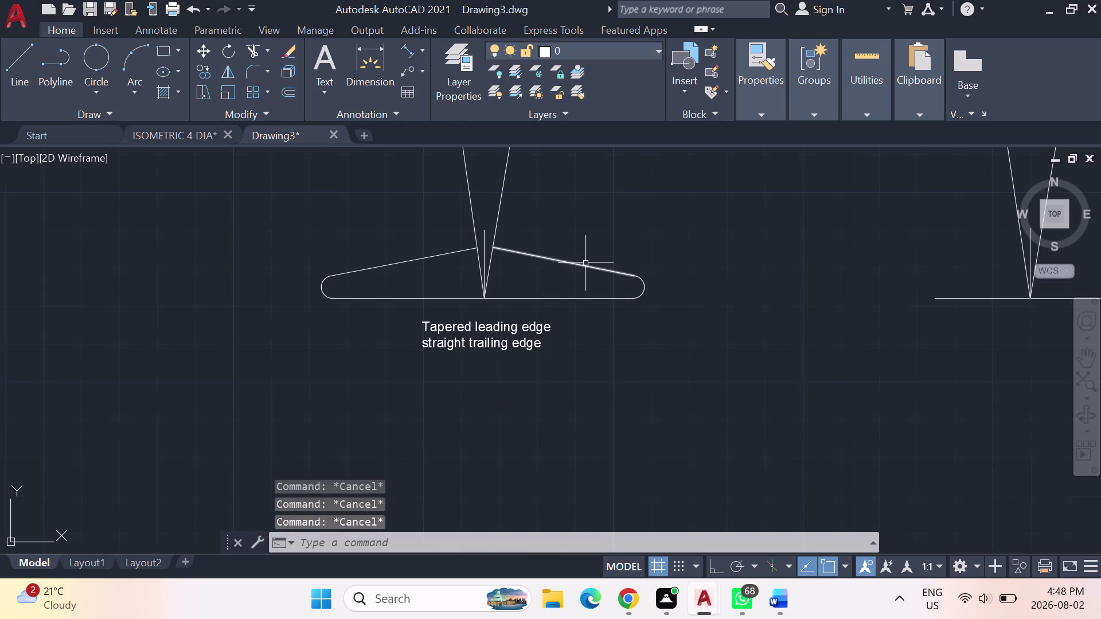
Cancel the running command and clear a trial selection near the tail.
key(Escape)
key(Escape)
key(Escape)
drag(644, 371, 642, 371)
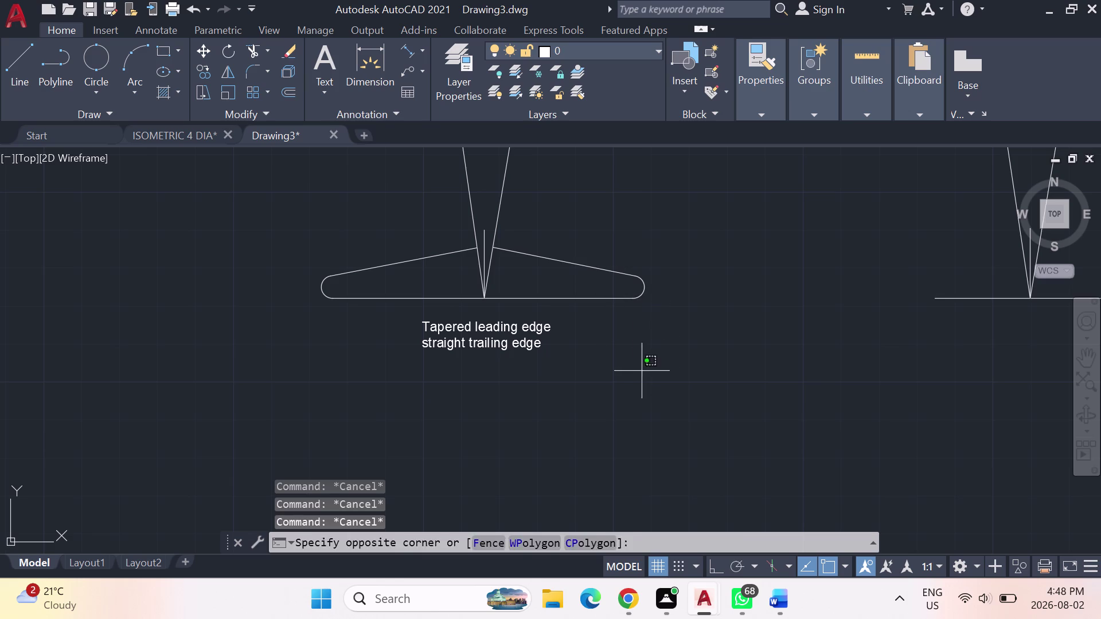
drag(642, 371, 641, 255)
key(Escape)
key(Escape)
key(Escape)
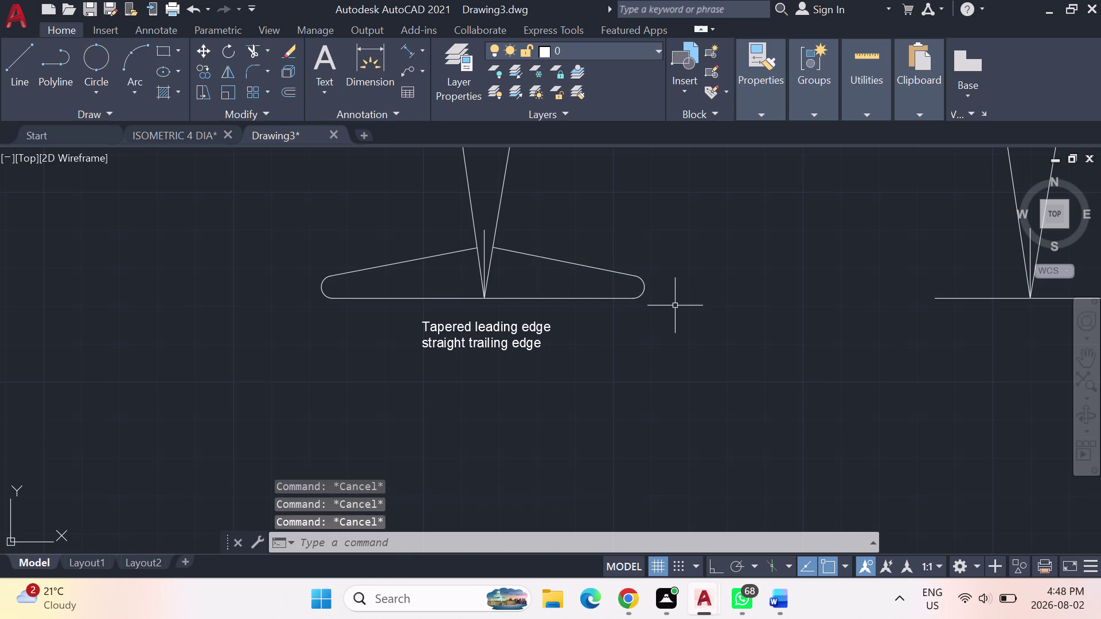
Break the tail wing's trailing edge at the fuselage centre line.
text(breal)
key(BackSpace)
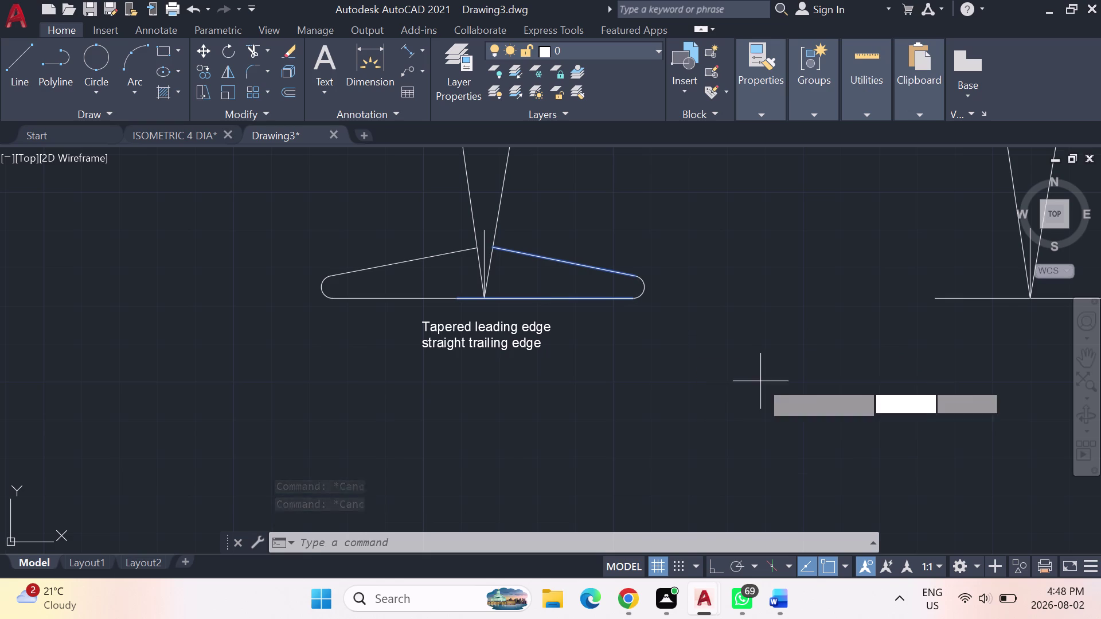
Select the tail wing's right-half edges and try scaling them by -2.
click(637, 286)
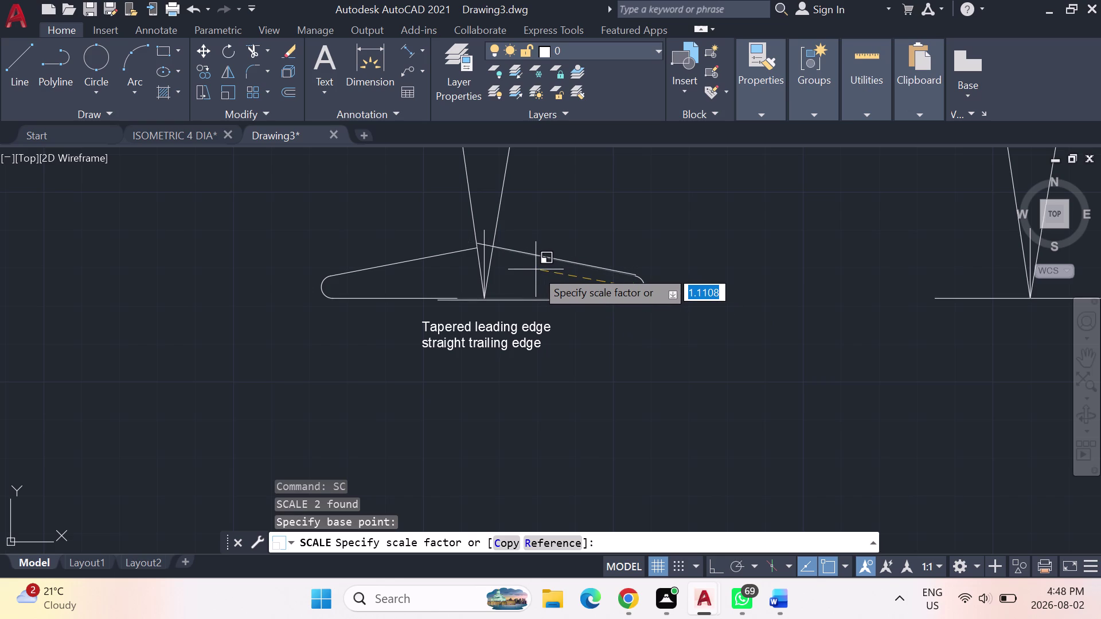
text(-2)
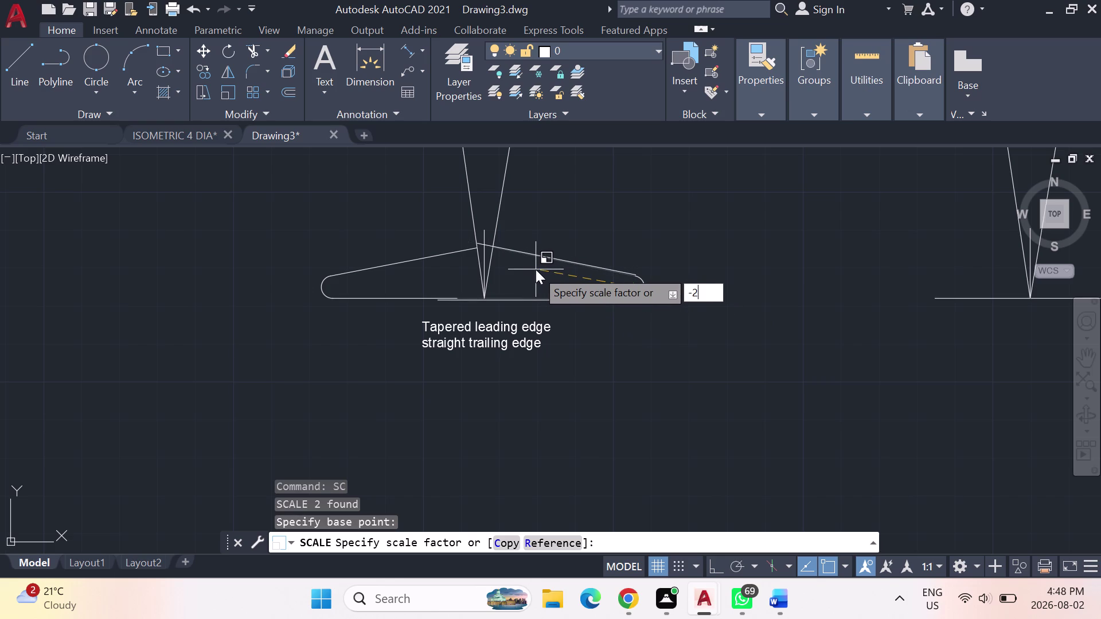
key(Return)
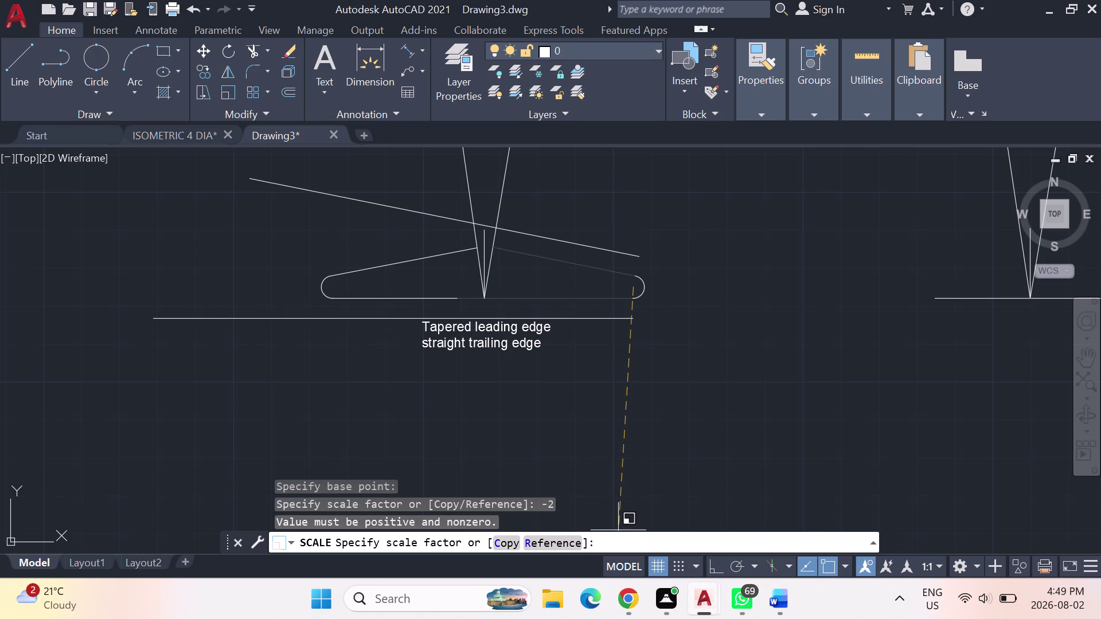
Retry the scale with the Reference option and length -2, then reframe both sketches.
click(560, 540)
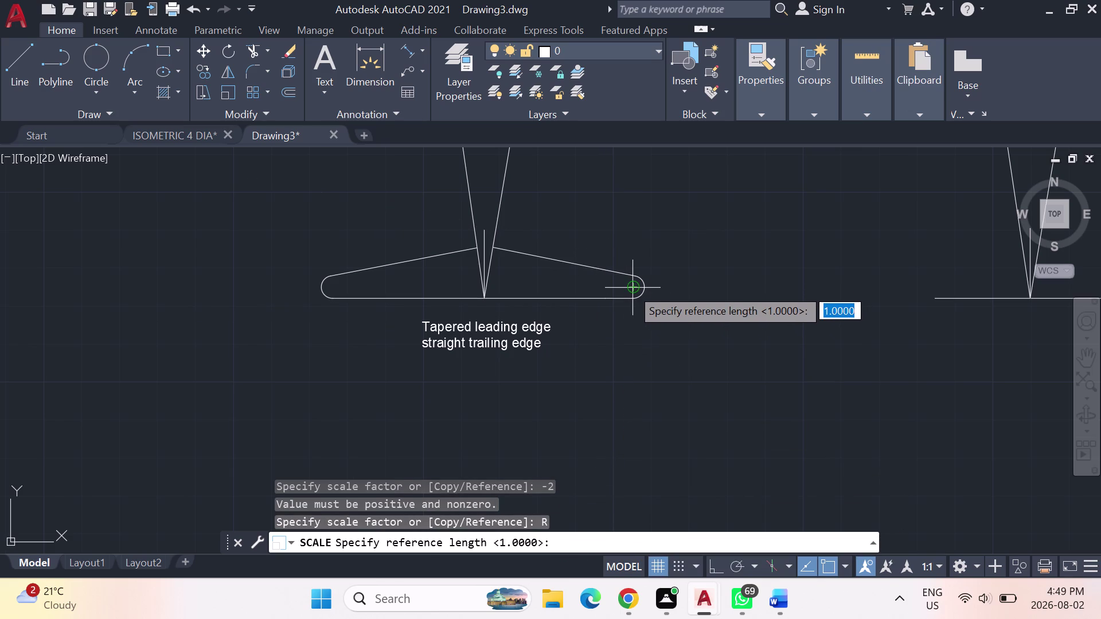
key(minus)
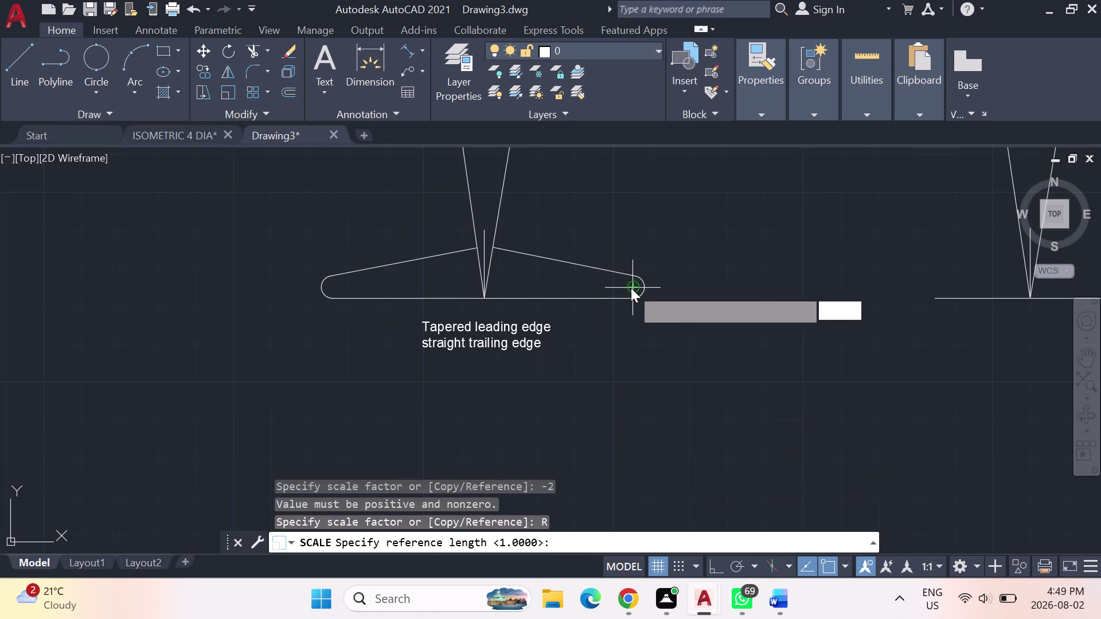
key(2)
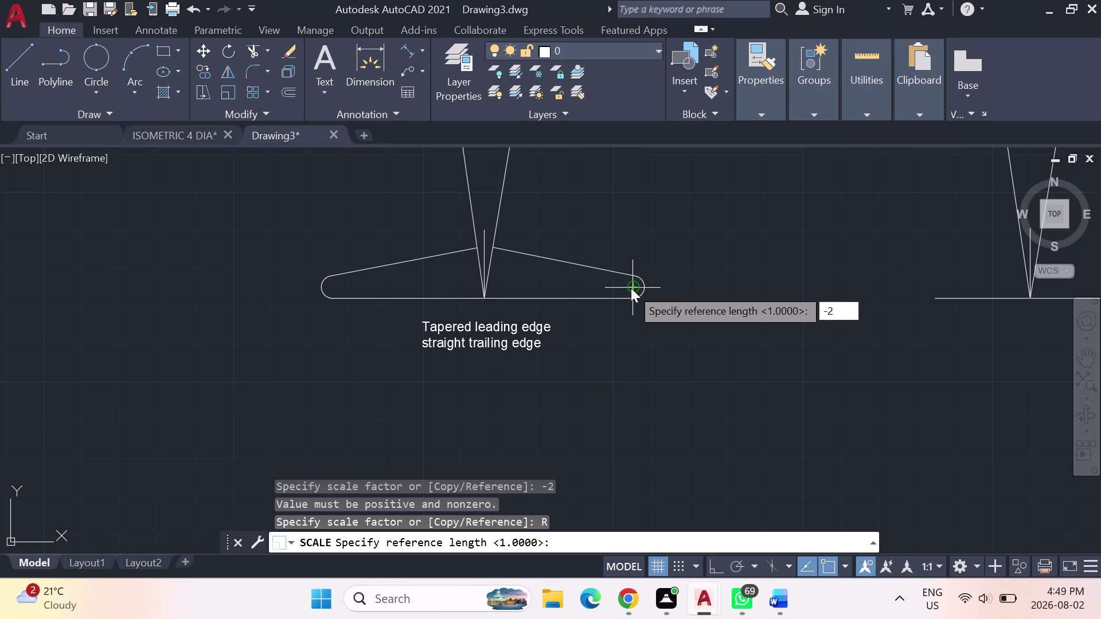
key(Return)
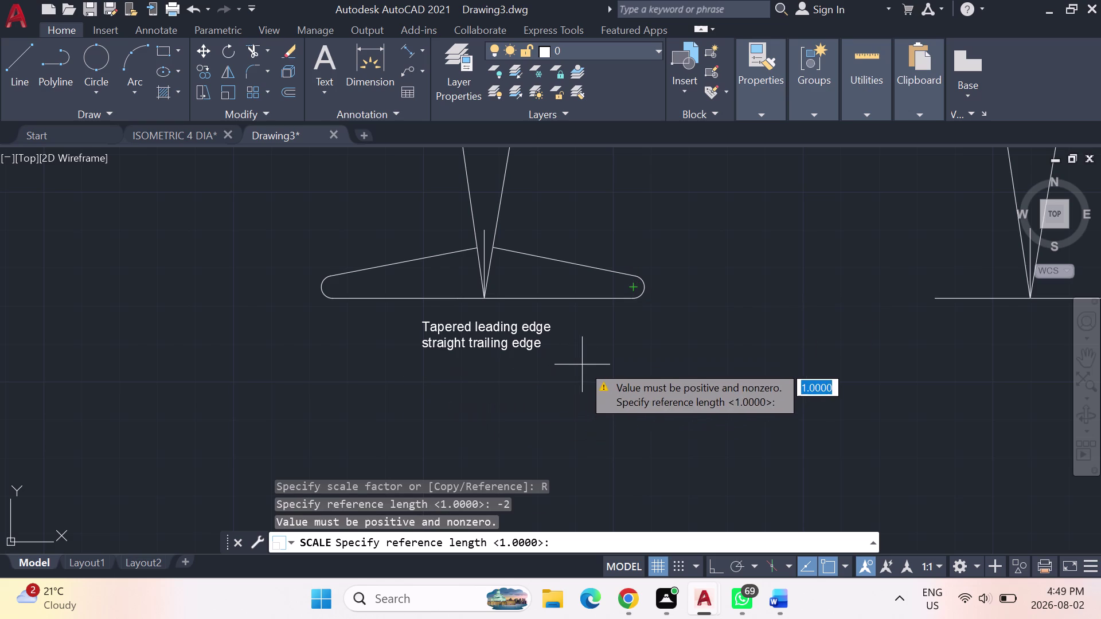
click(582, 365)
scroll(down, 3)
middle_drag(646, 262, 457, 359)
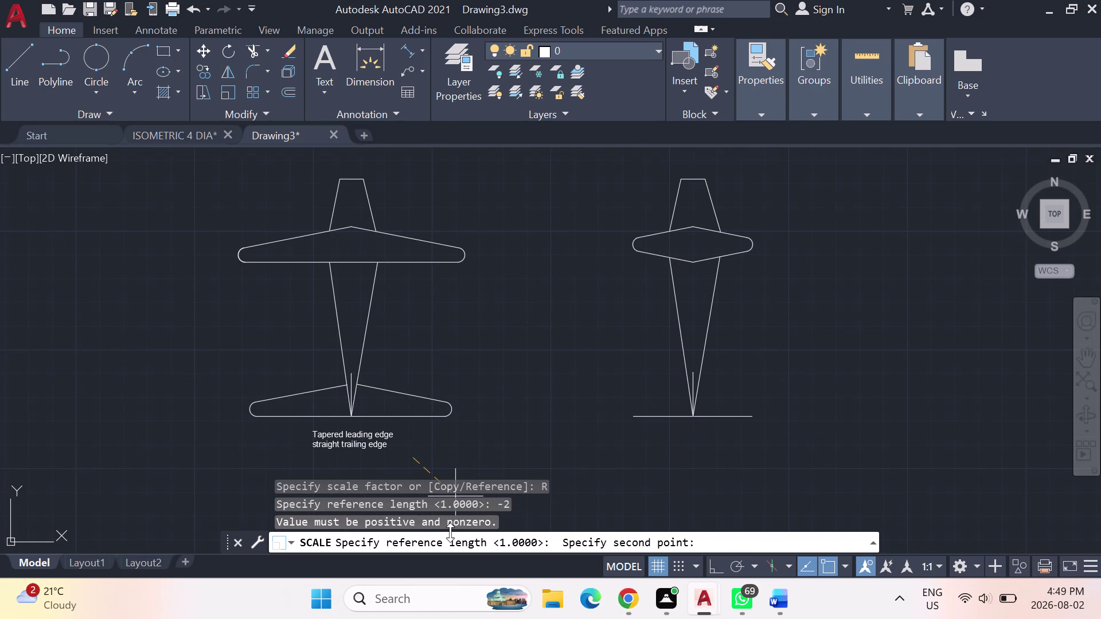
key(Escape)
key(Escape)
key(Escape)
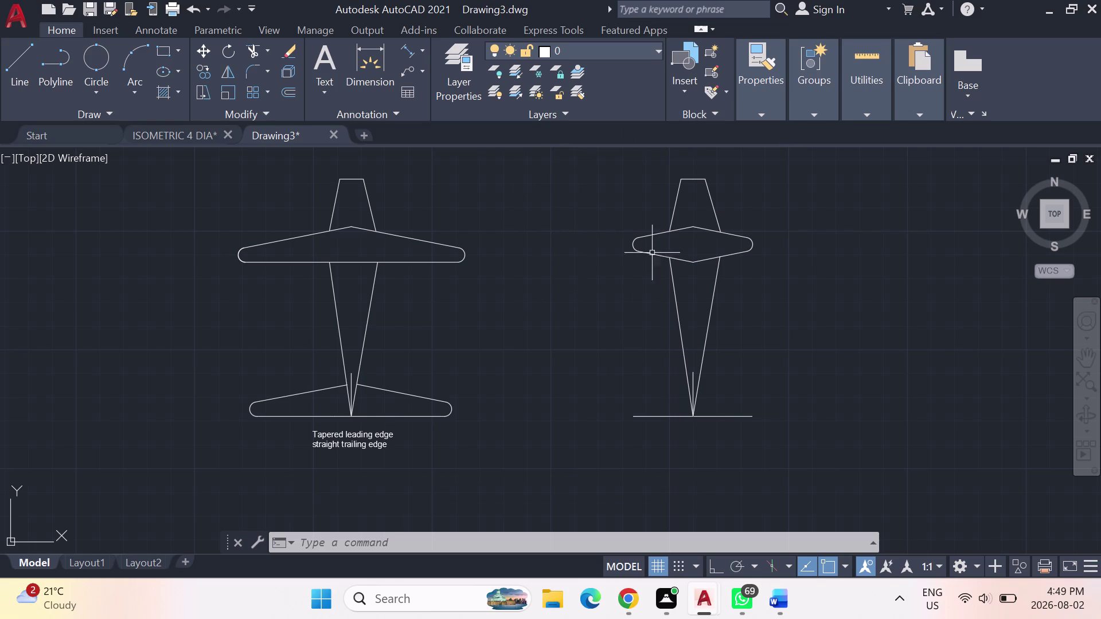
scroll(up, 3)
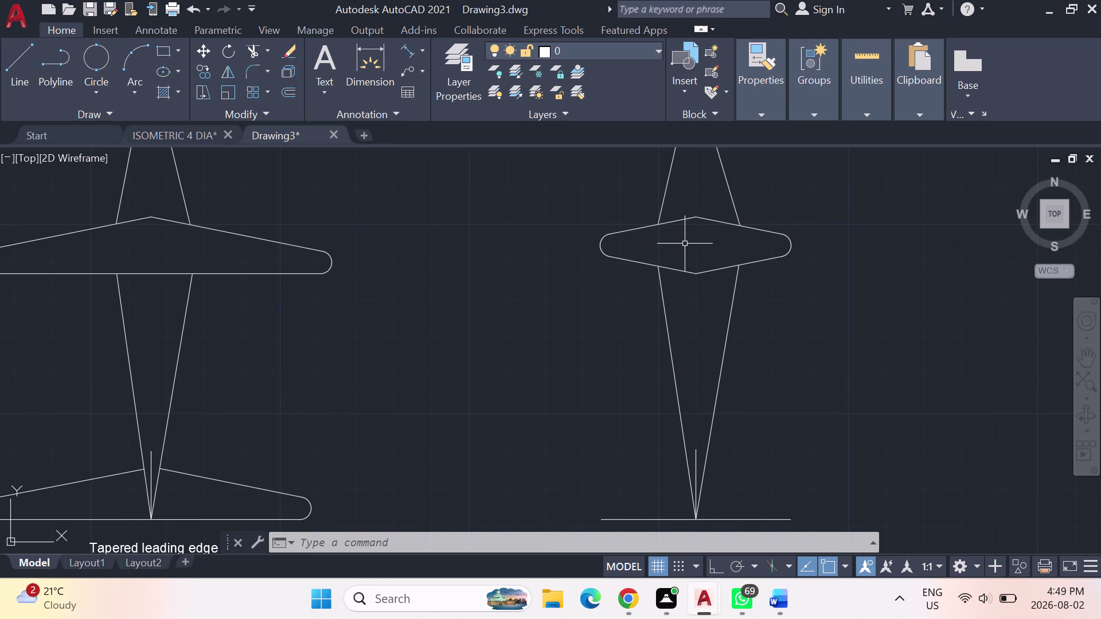
scroll(up, 3)
scroll(down, 3)
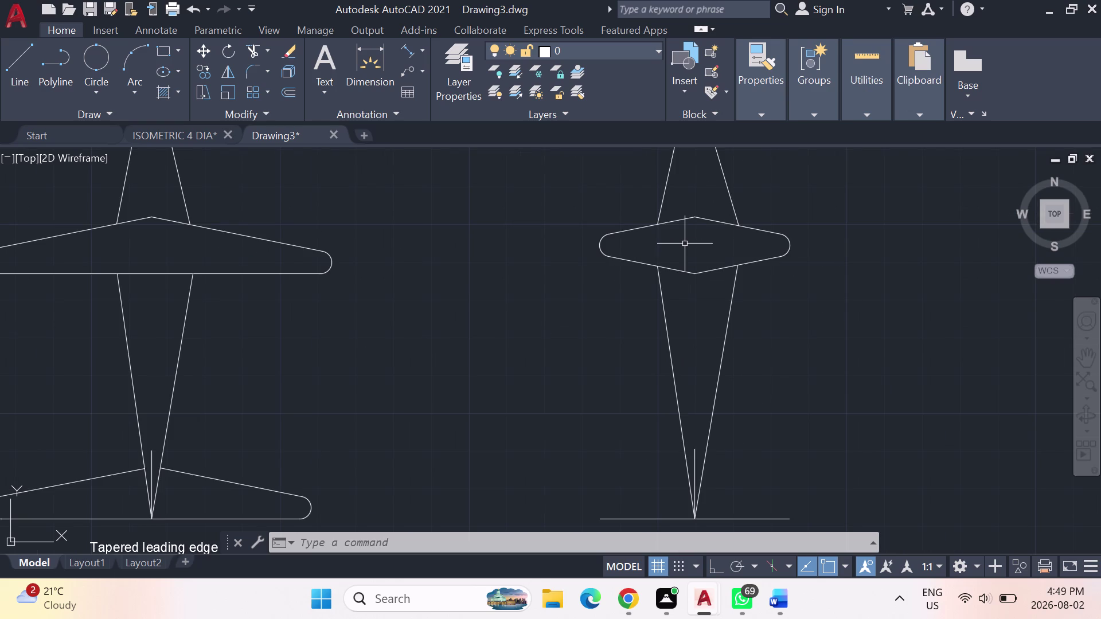
scroll(down, 3)
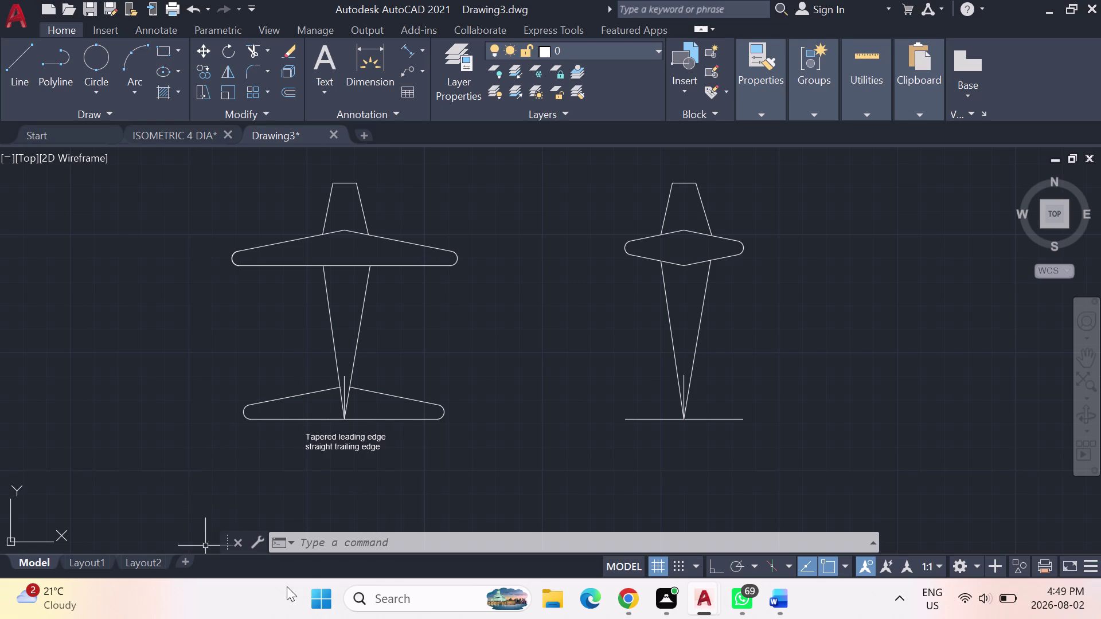
middle_drag(533, 401, 393, 414)
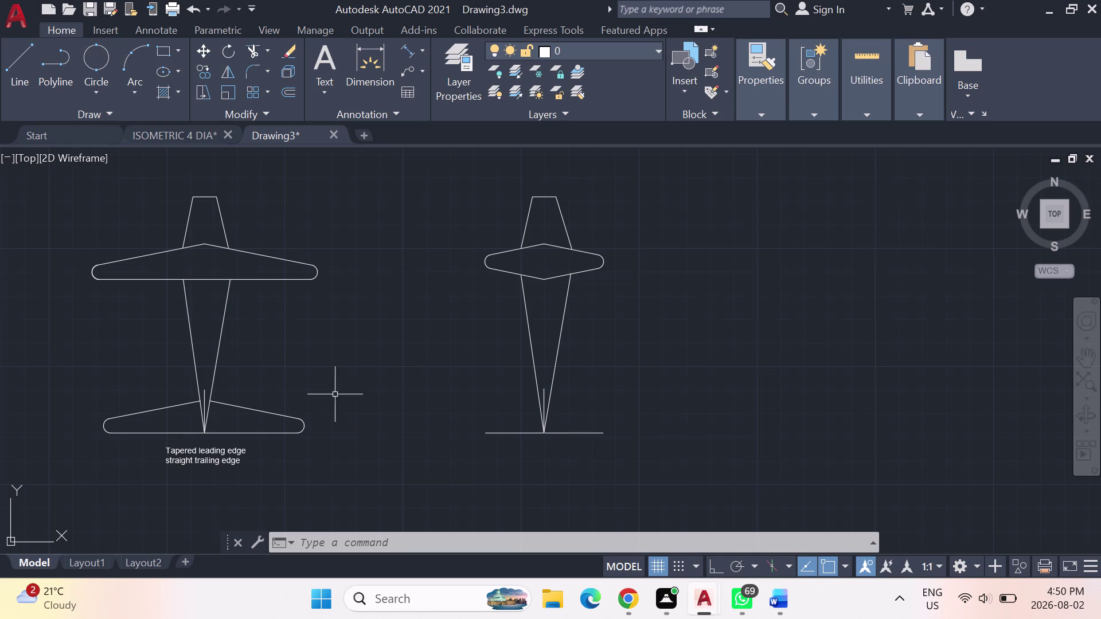
click(272, 434)
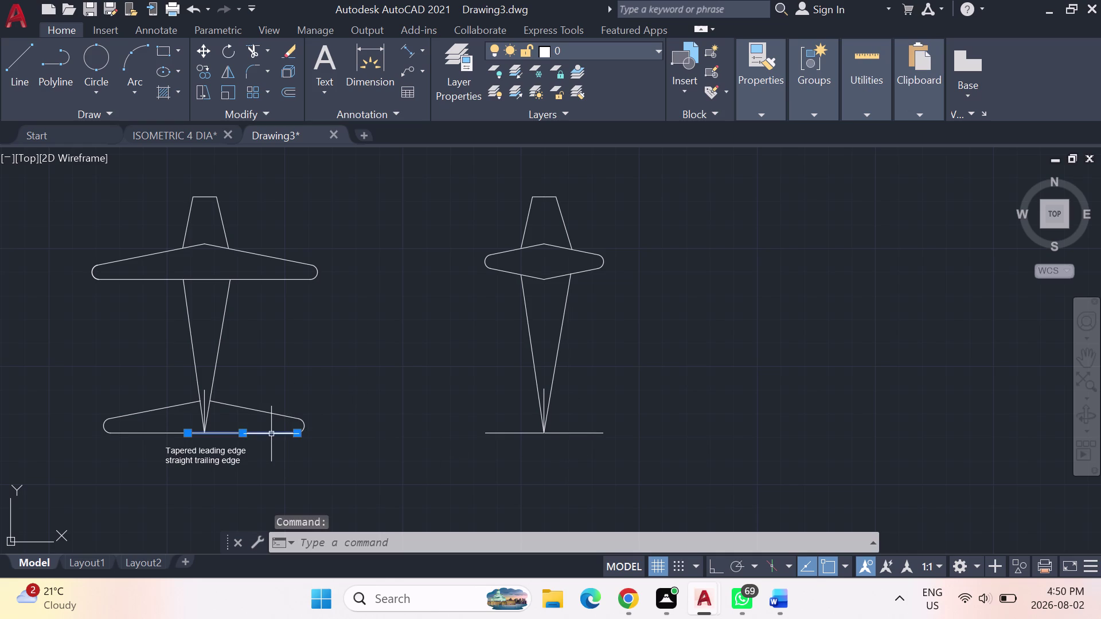
Erase the stray tapered line and the slanted tail line from the first sketch.
drag(122, 402, 281, 419)
key(Escape)
key(Escape)
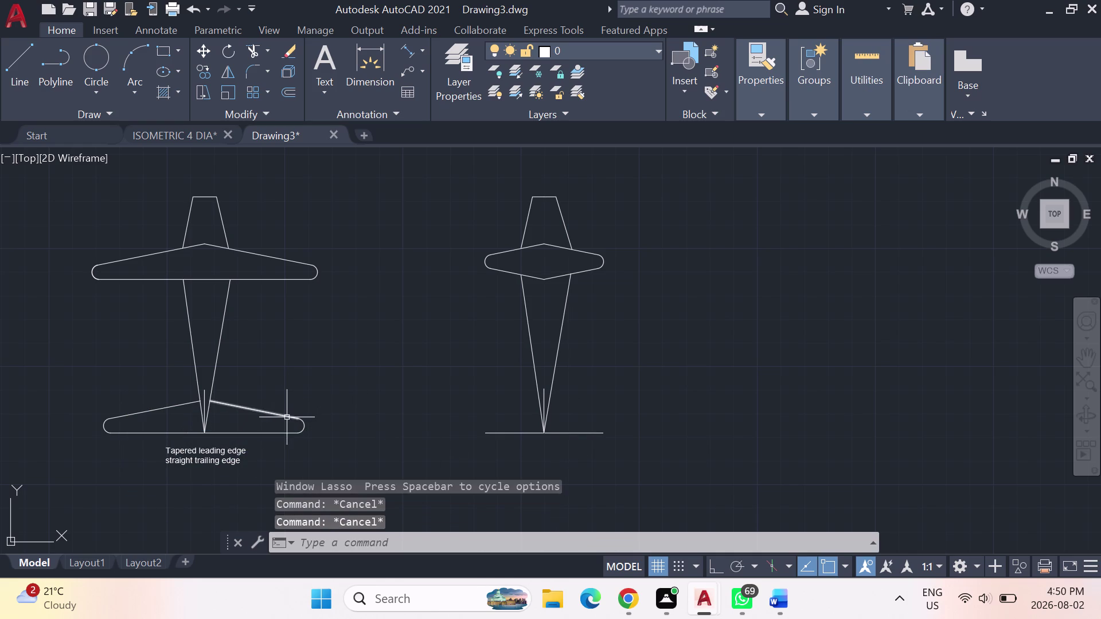
click(287, 417)
key(Delete)
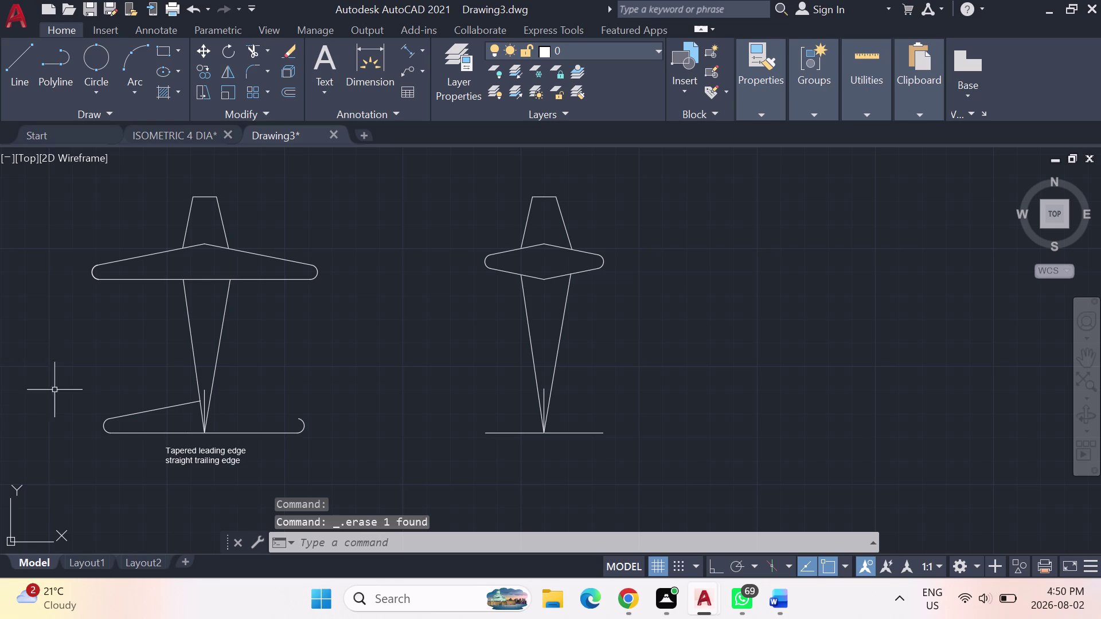
click(127, 413)
key(Escape)
key(Escape)
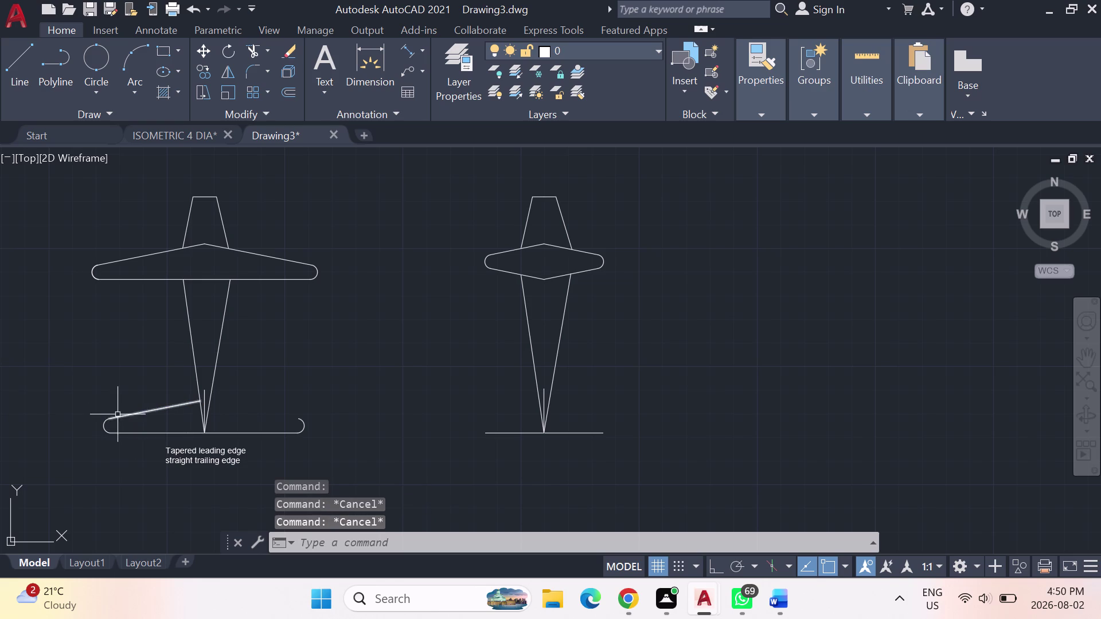
click(117, 419)
key(Delete)
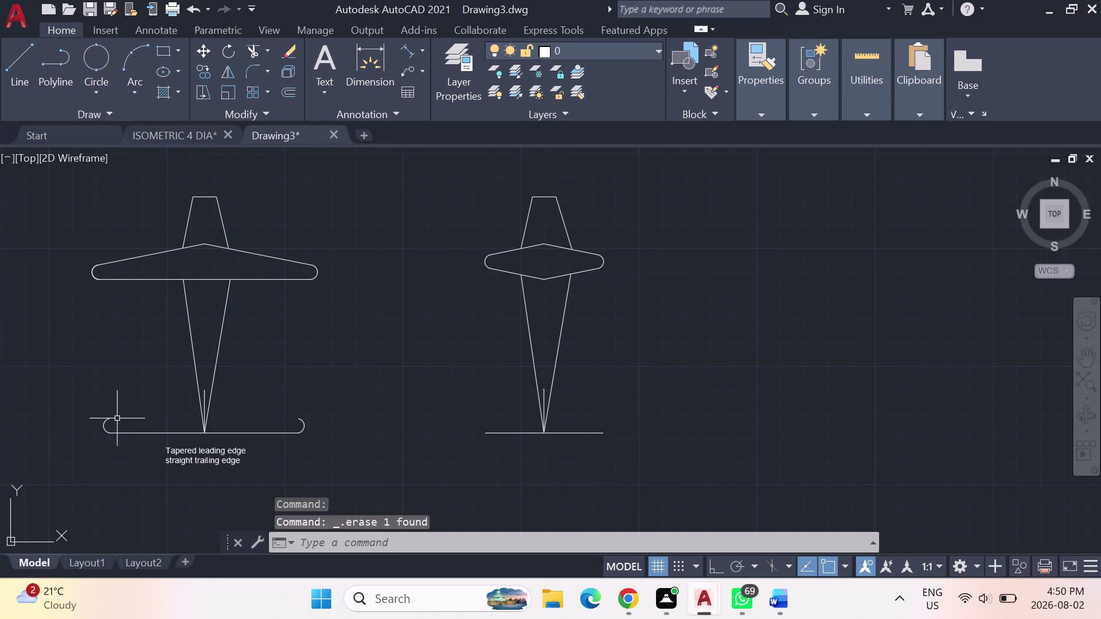
Erase the rounded tail outline pieces and the leftover tail segment.
click(108, 424)
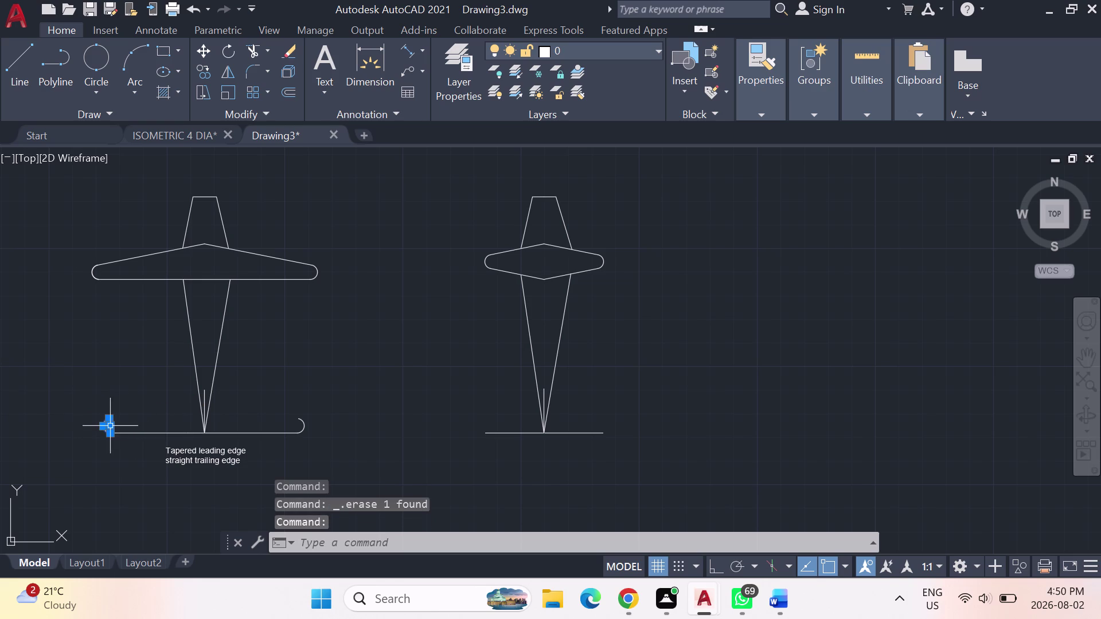
click(303, 429)
key(Delete)
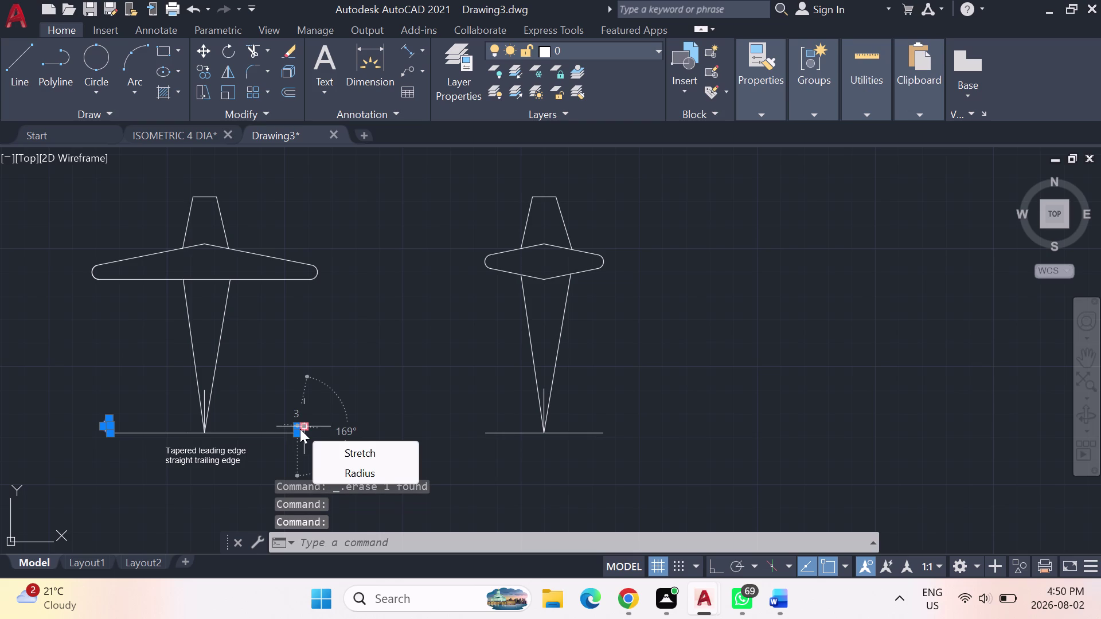
key(Delete)
key(Delete)
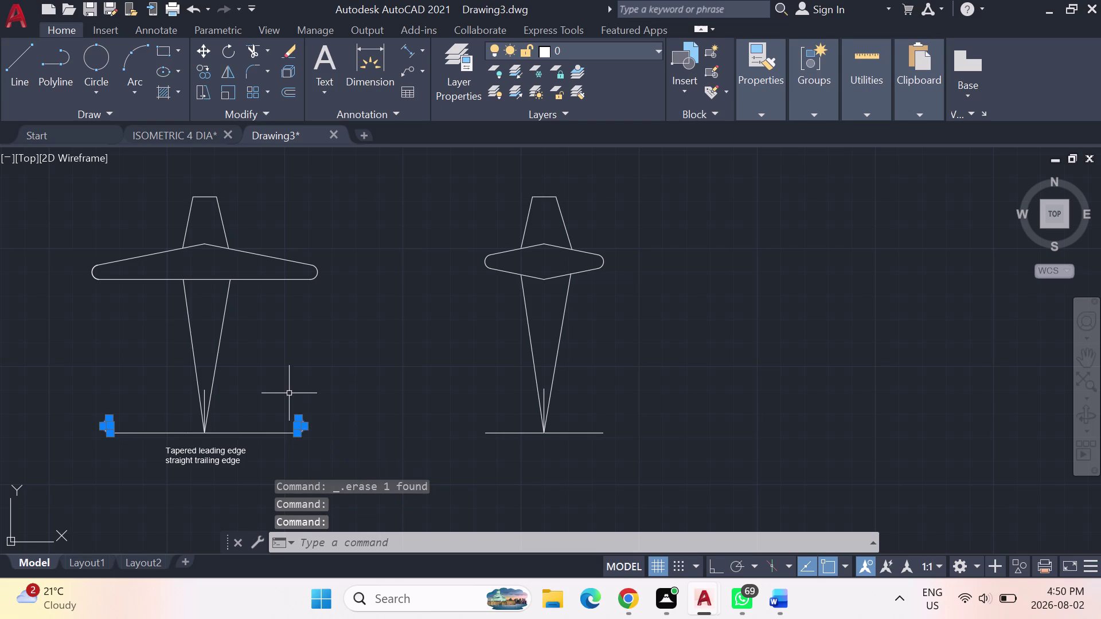
key(Delete)
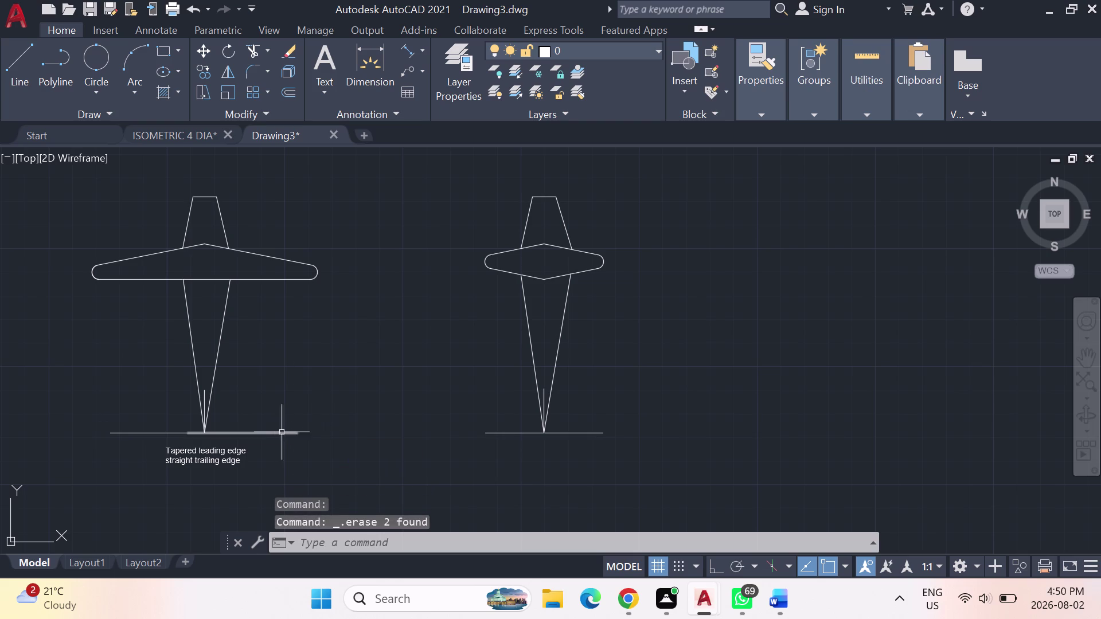
click(268, 433)
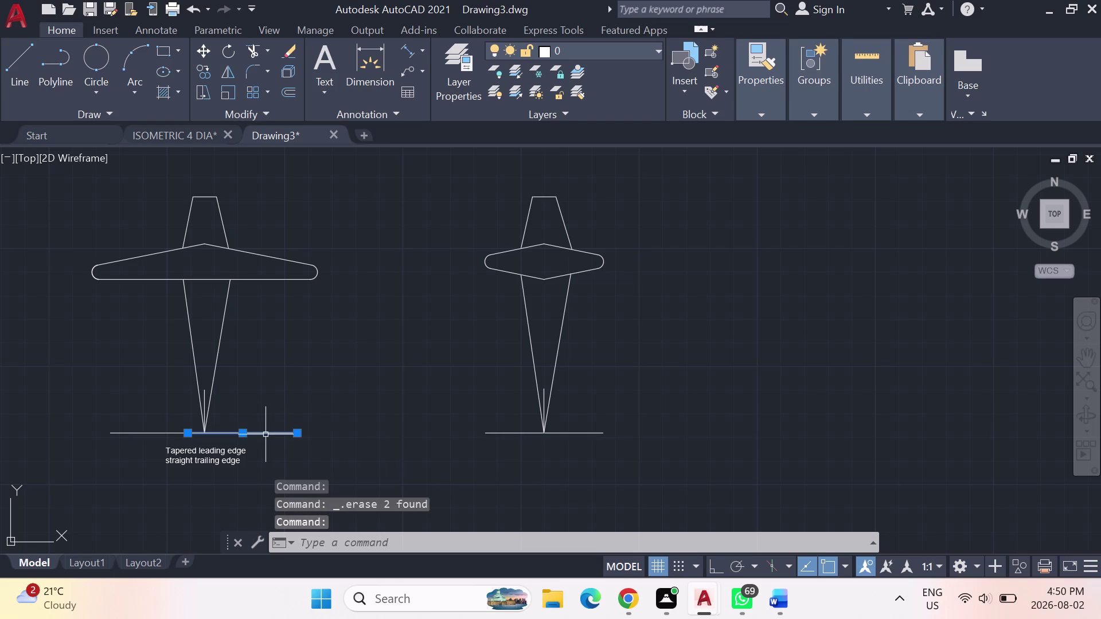
key(Delete)
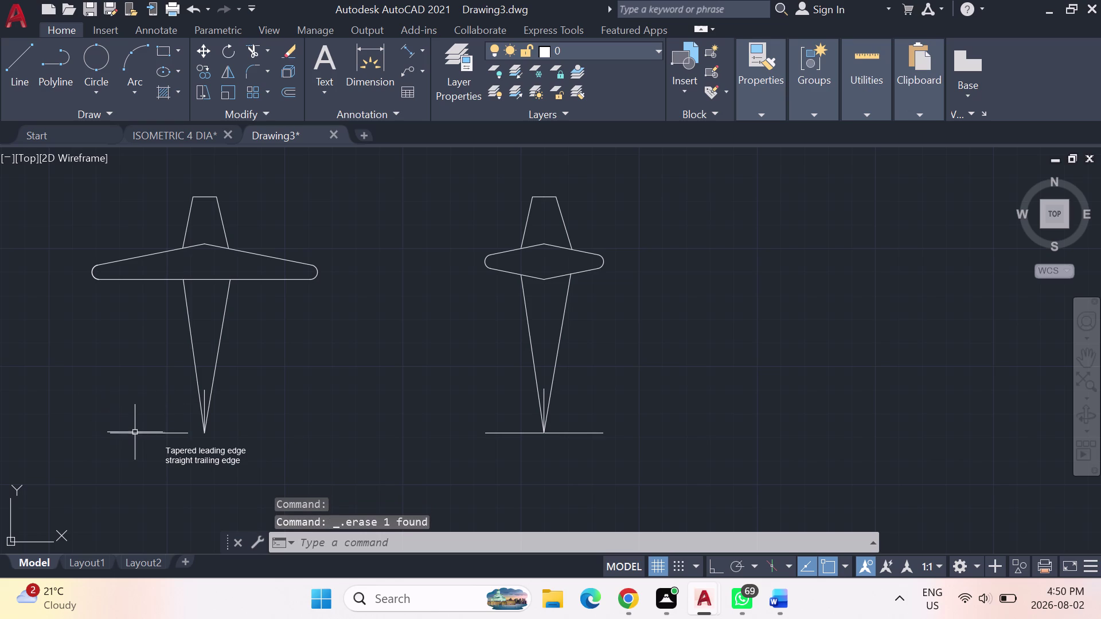
click(135, 433)
key(Delete)
Draw 15-unit trailing-edge lines to the right and left of the fuselage tip.
click(20, 50)
scroll(up, 3)
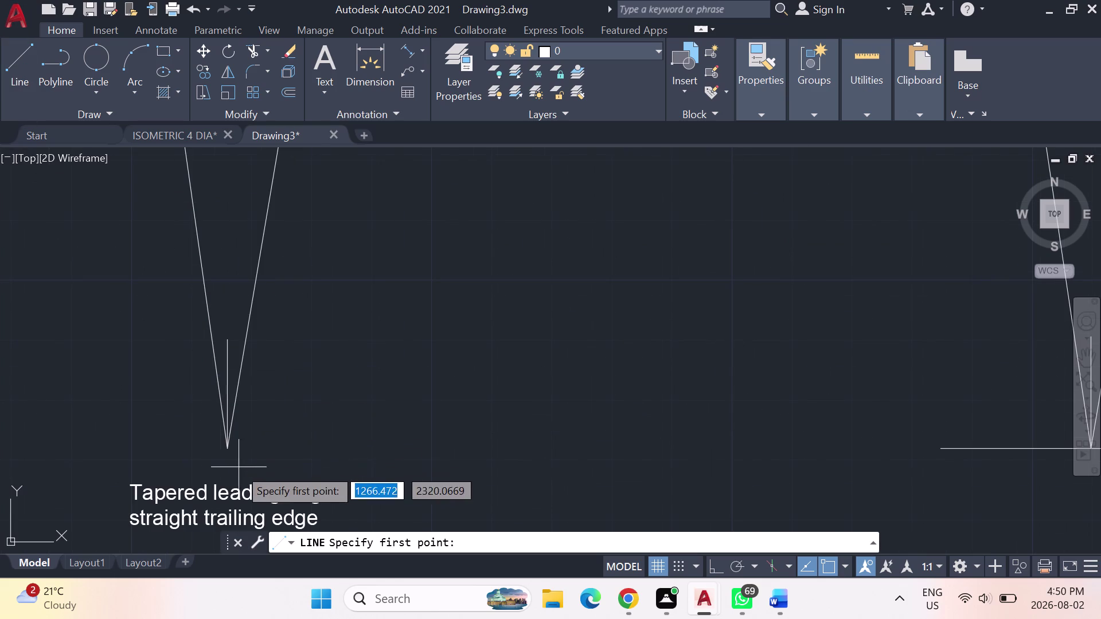
click(220, 447)
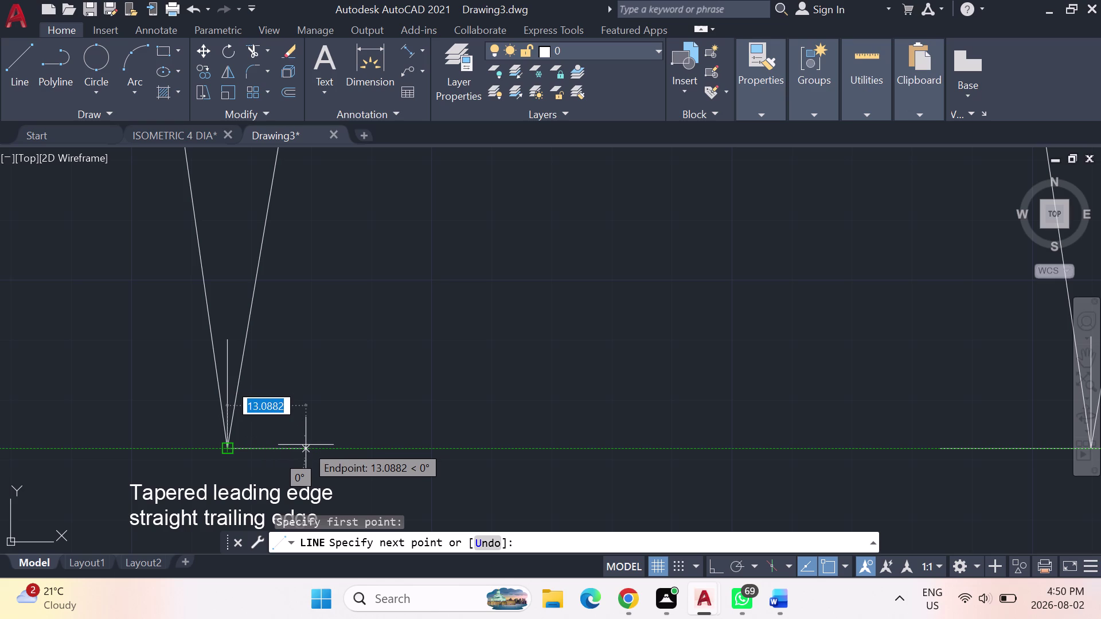
text(15)
key(Return)
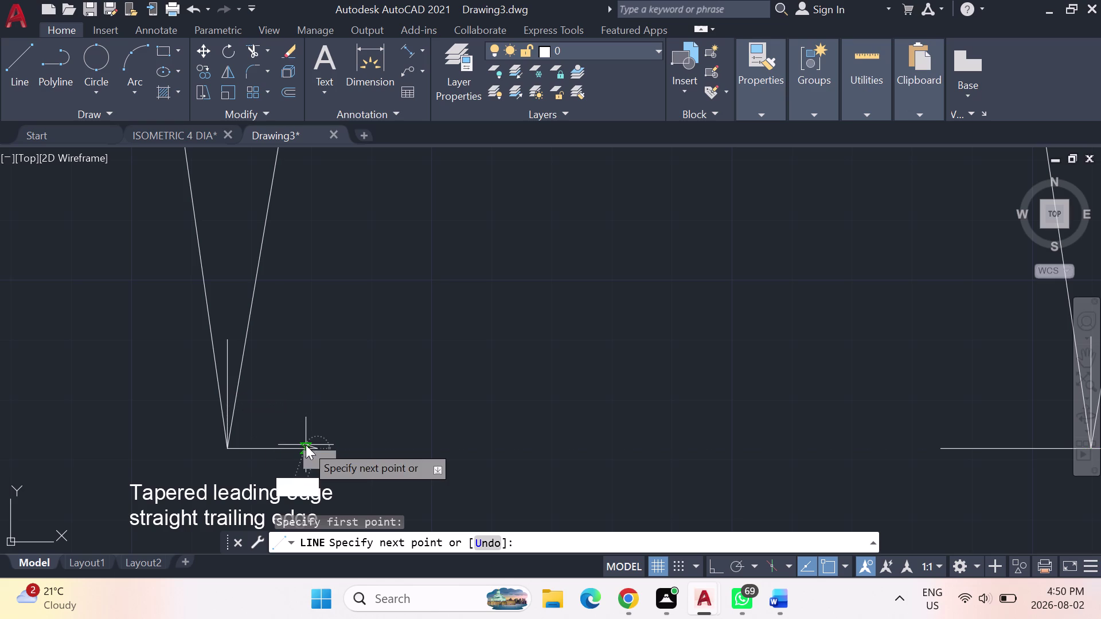
key(Escape)
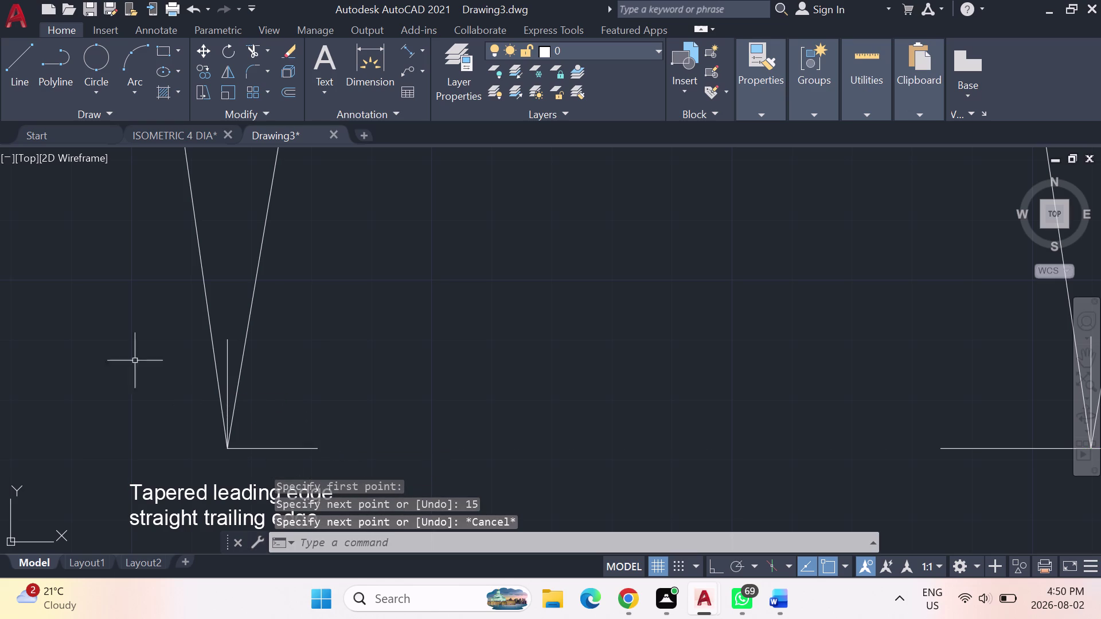
click(24, 50)
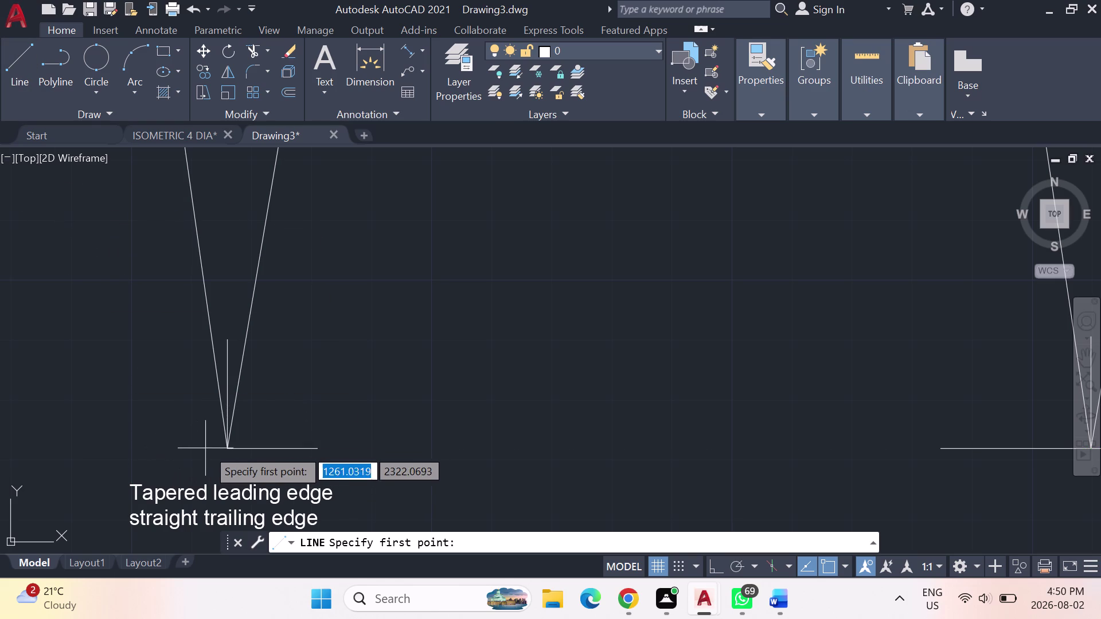
click(227, 454)
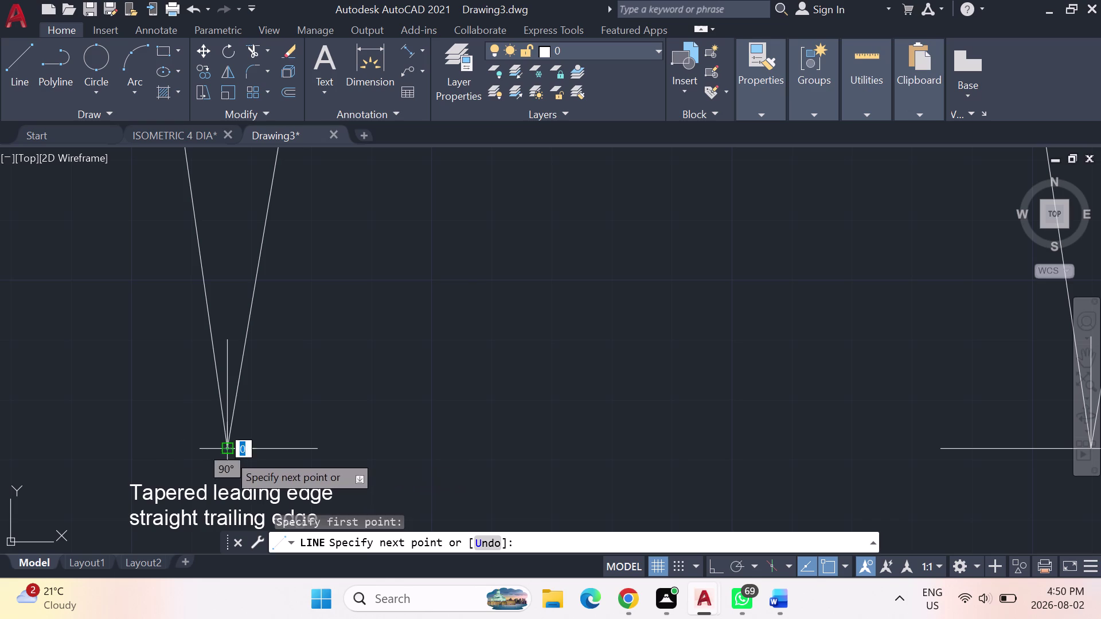
text(15)
key(Return)
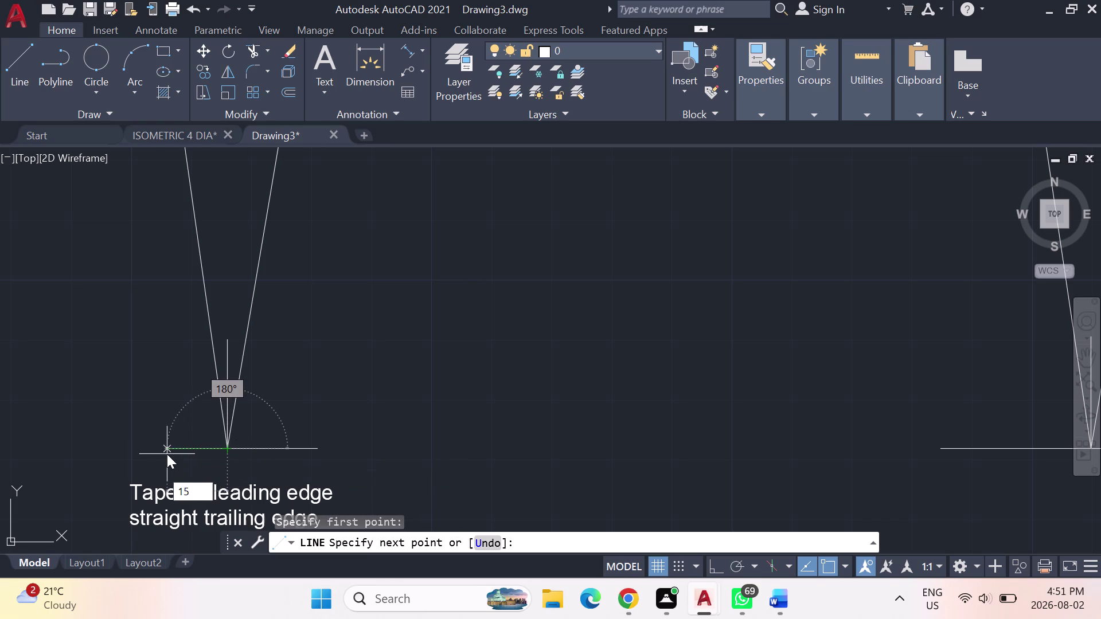
key(Escape)
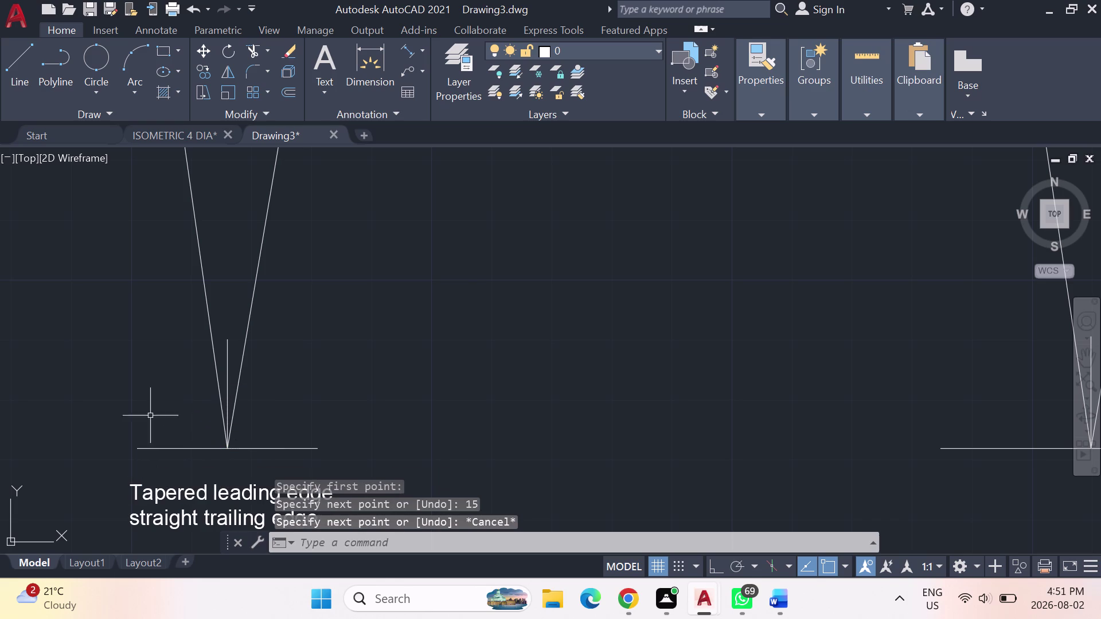
Draw the angled tail outline lines out from the fuselage side.
scroll(down, 3)
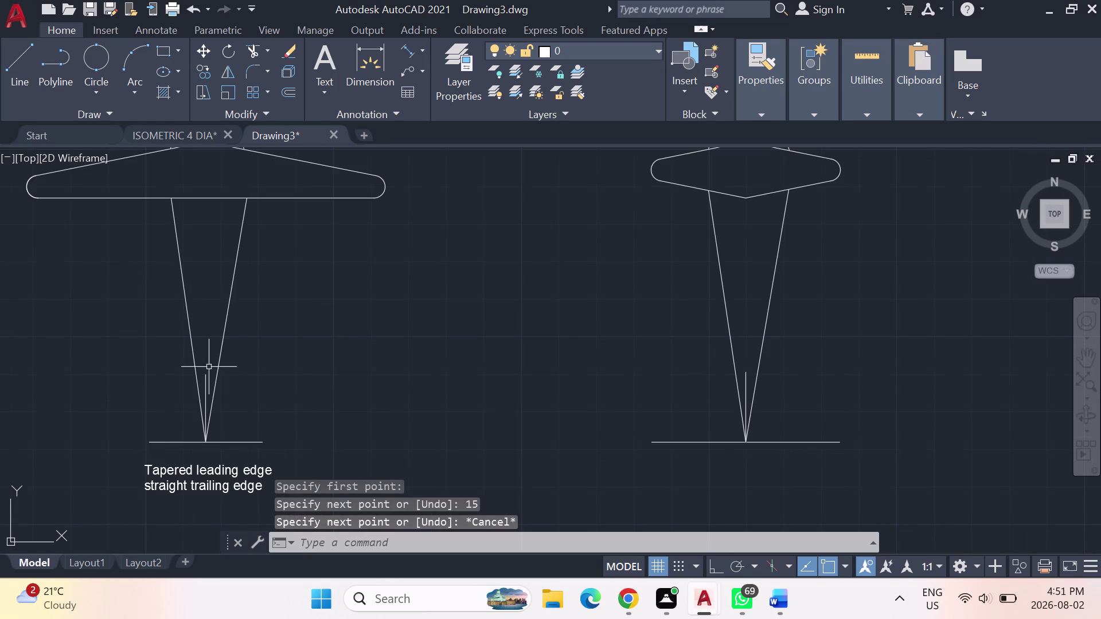
click(29, 53)
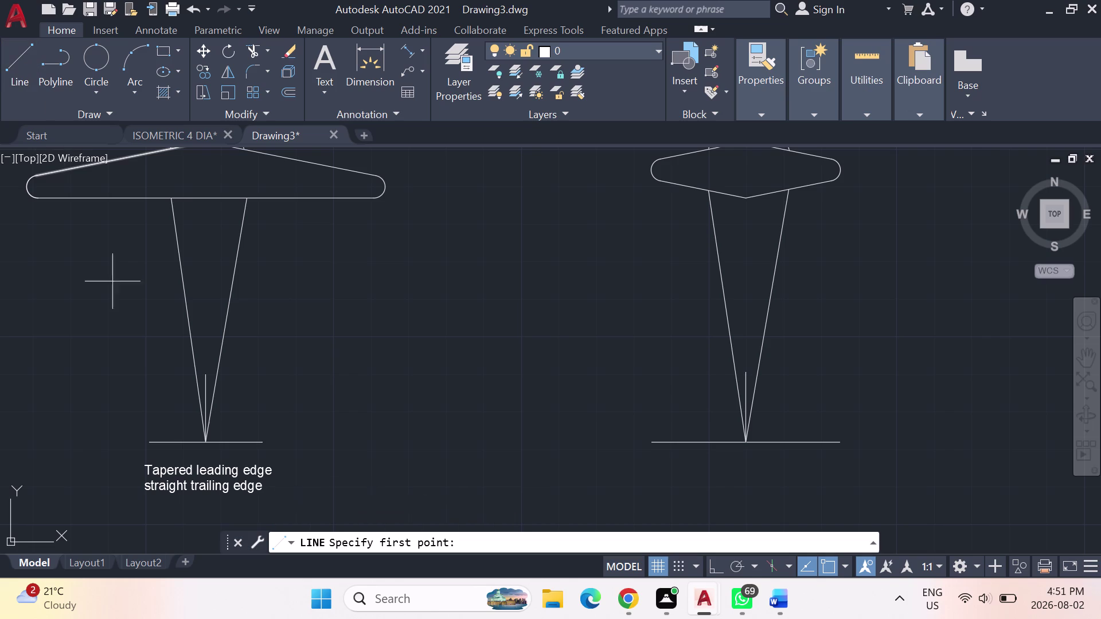
click(217, 407)
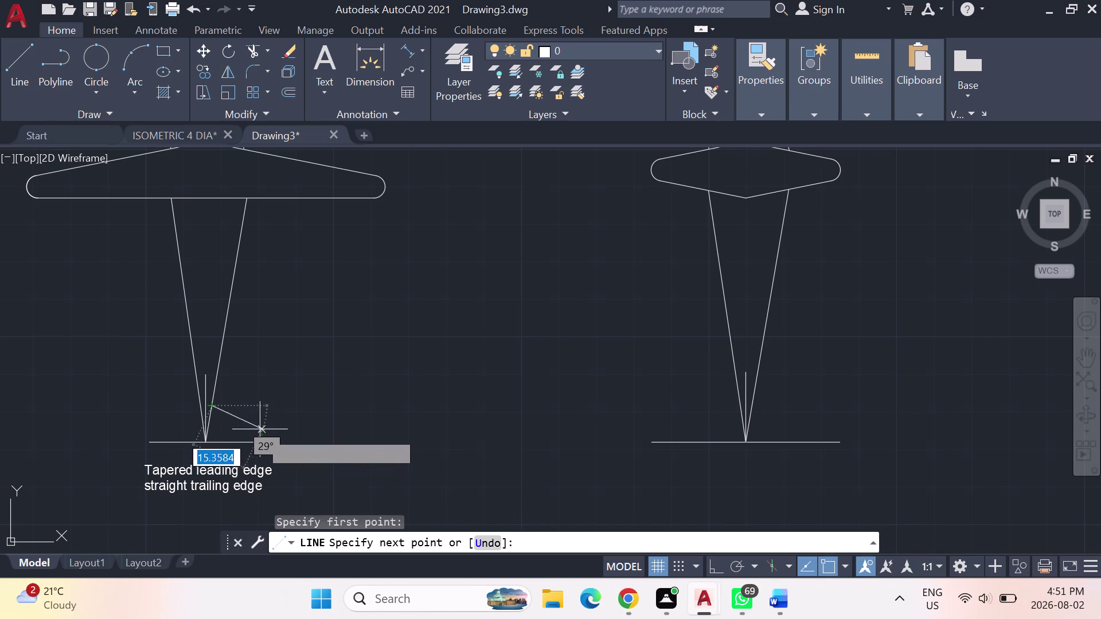
click(259, 420)
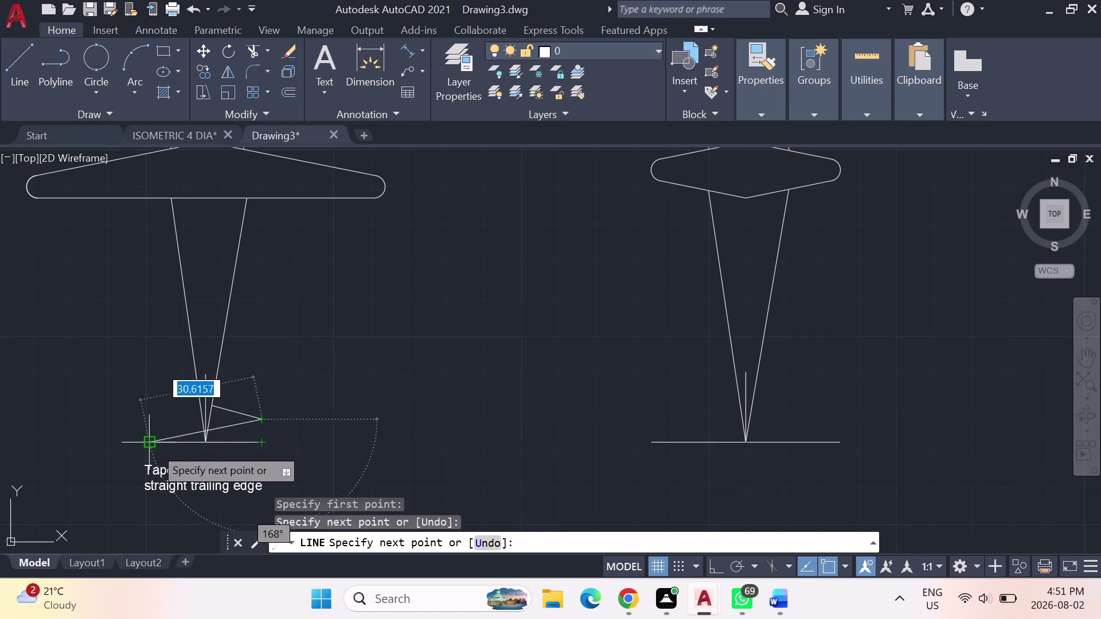
click(149, 419)
key(Escape)
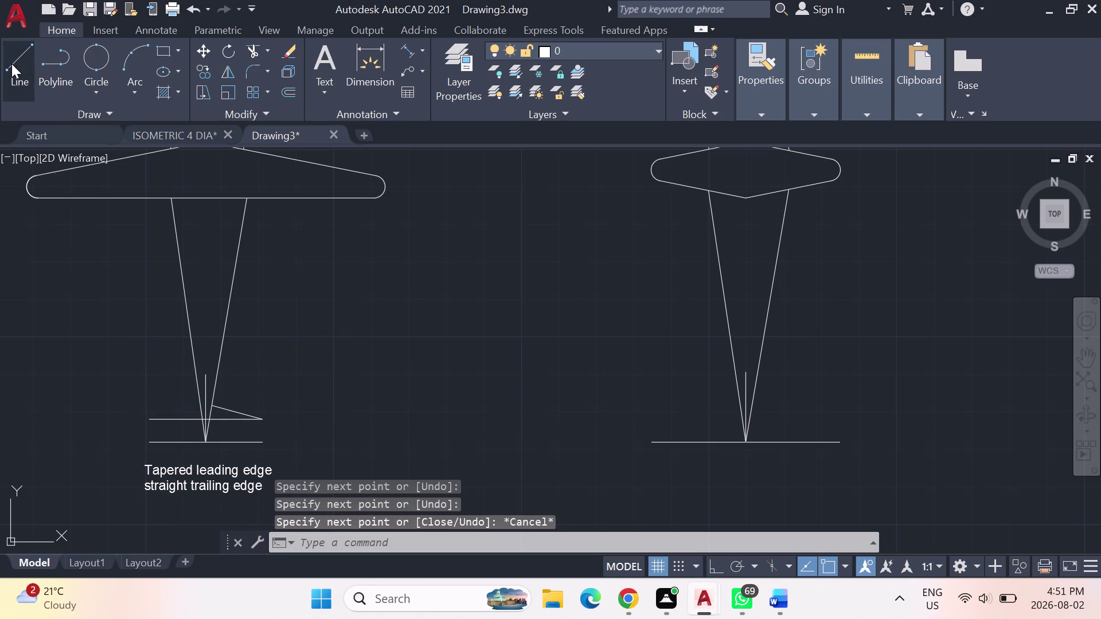
Draw the other leading edge from the left tail tip to the fuselage side.
click(9, 63)
click(150, 419)
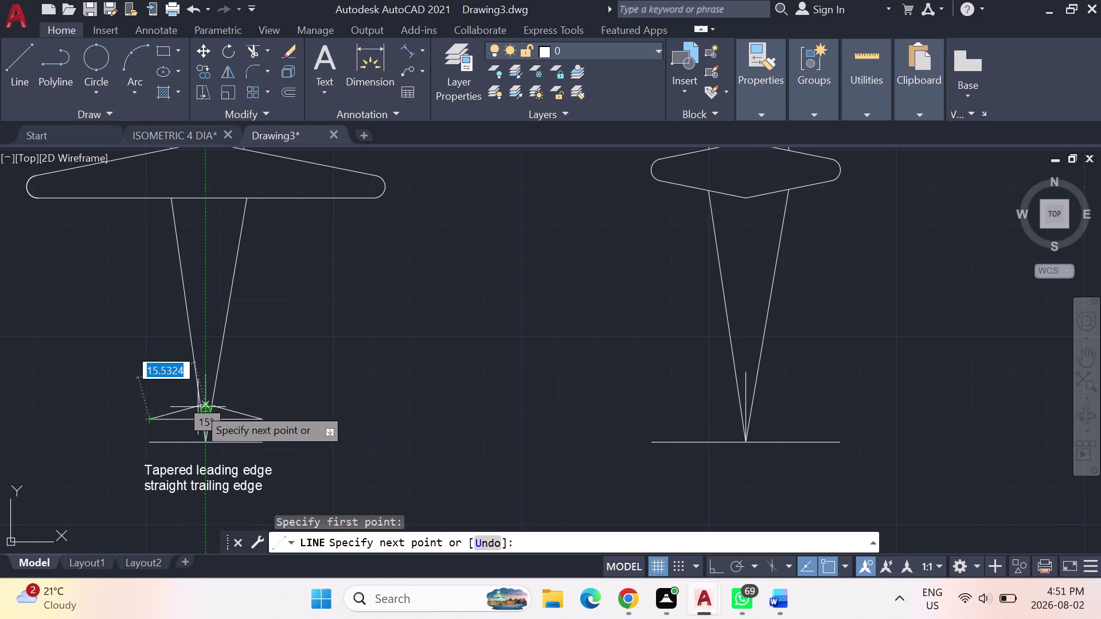
scroll(up, 3)
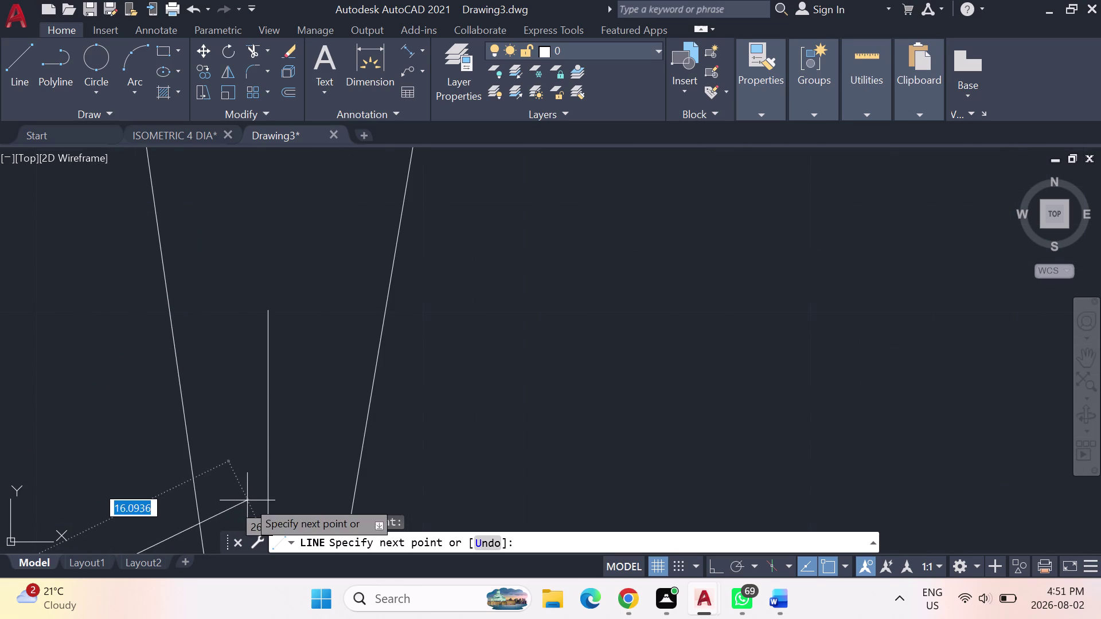
middle_drag(247, 501, 272, 171)
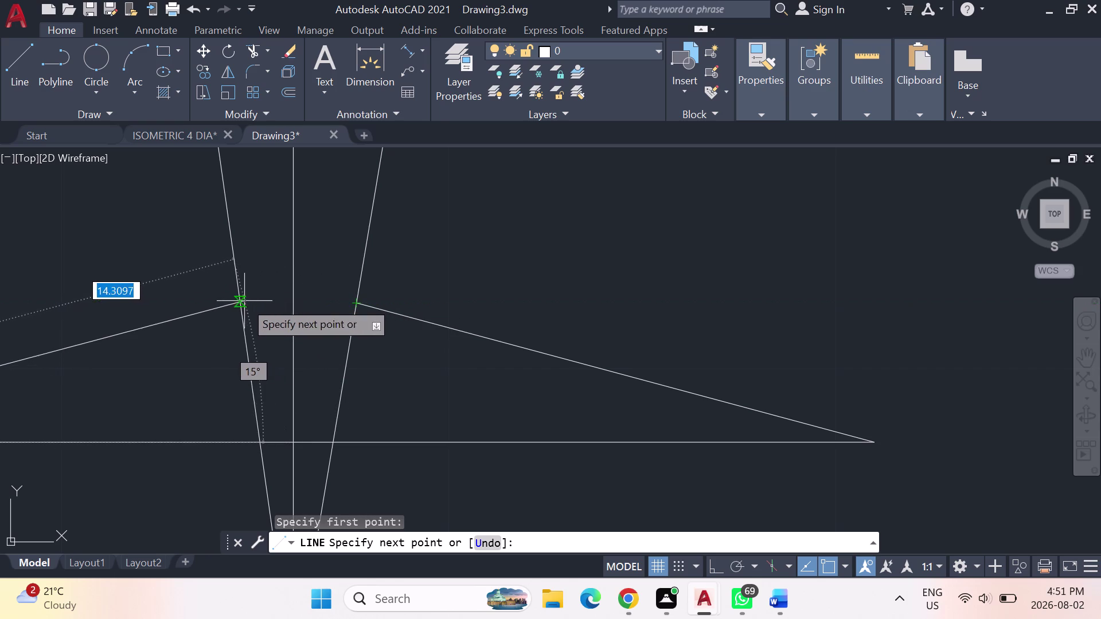
click(242, 301)
key(Escape)
Erase the horizontal helper line.
scroll(down, 3)
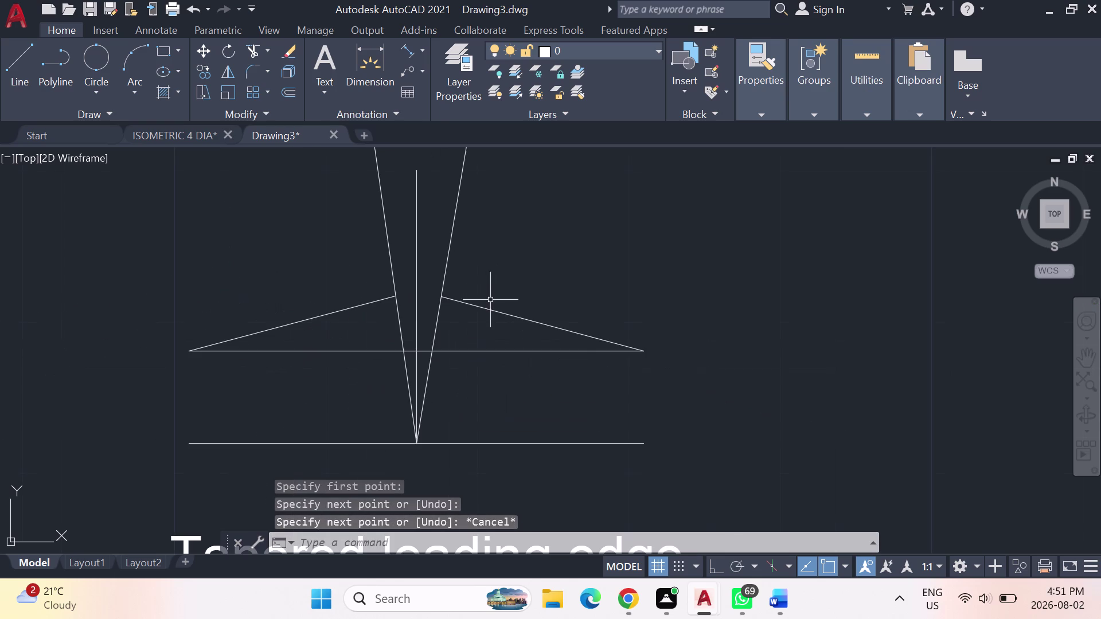
click(314, 354)
key(Delete)
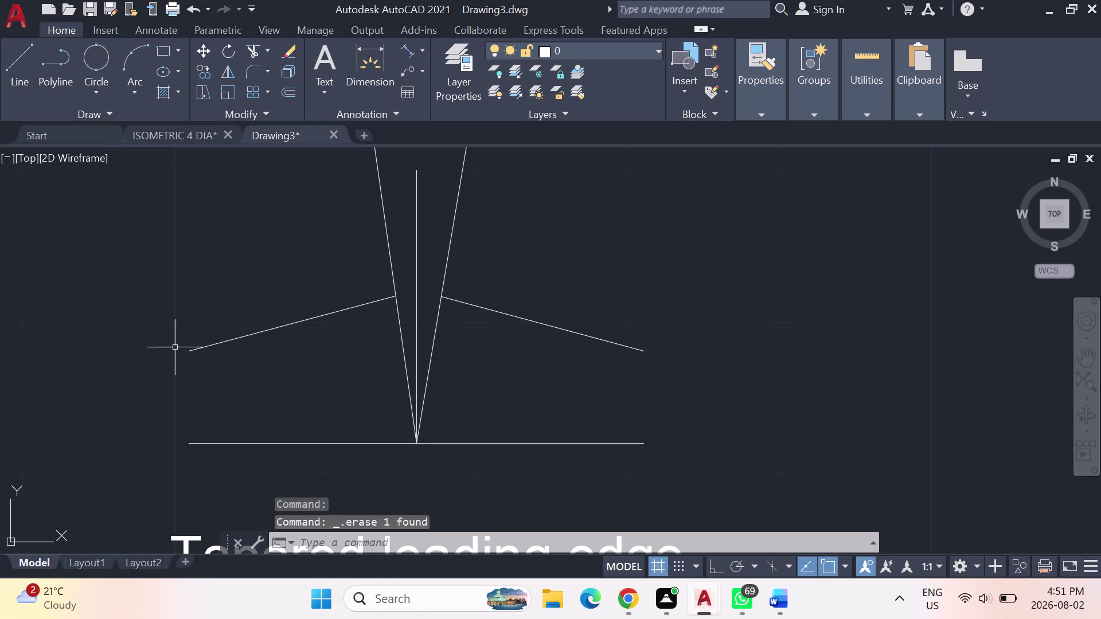
key(Escape)
Fillet the left tail tip and the right tailplane corner into arcs.
text(fillet)
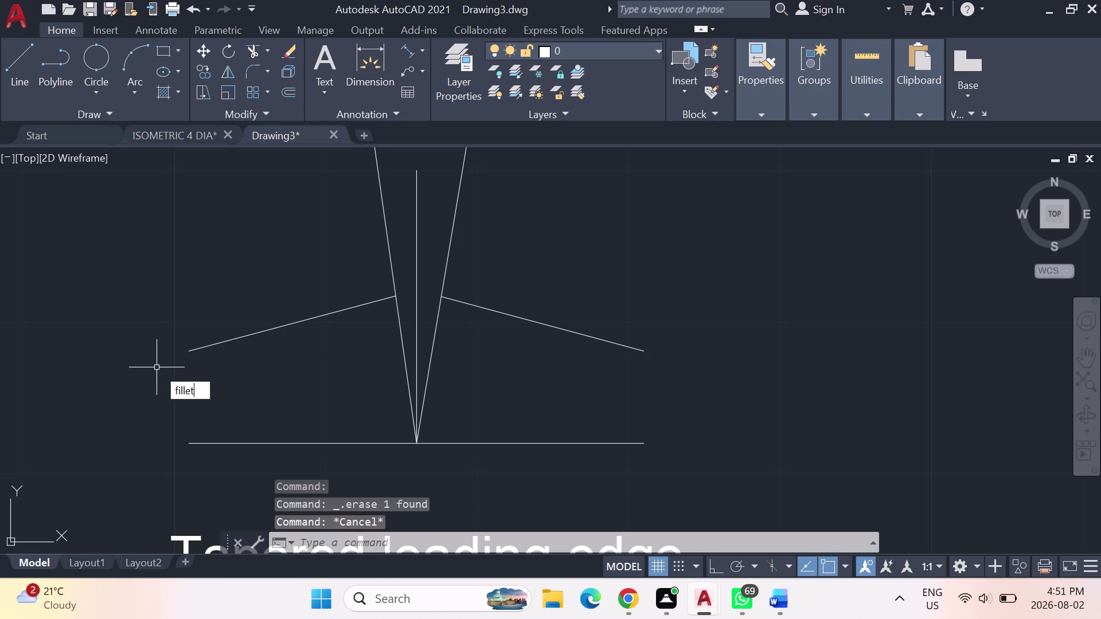
key(Return)
click(199, 350)
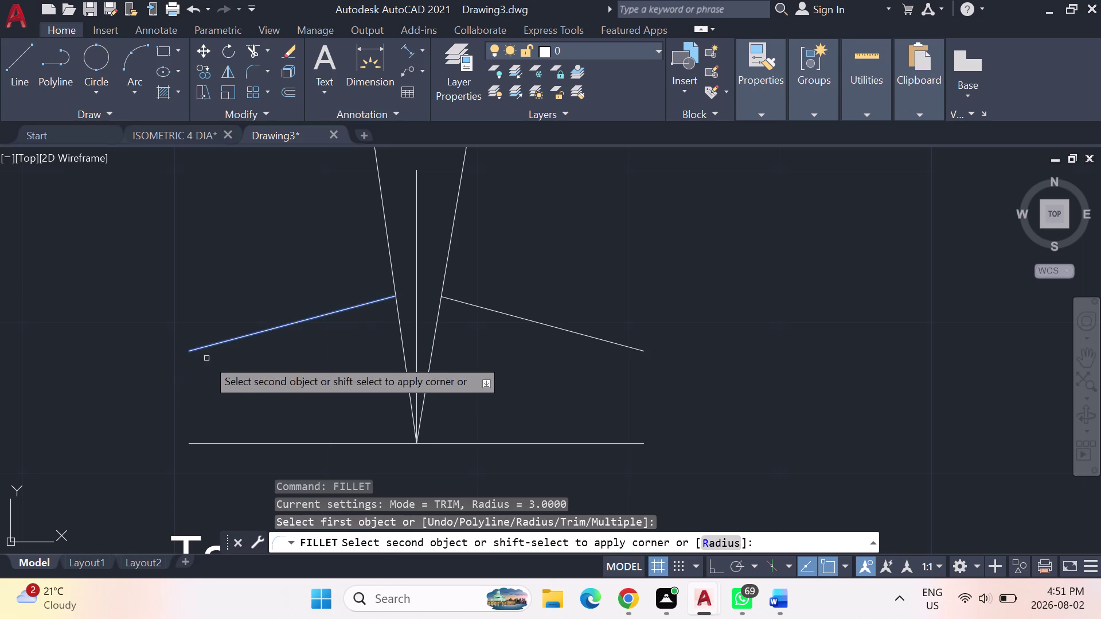
click(227, 445)
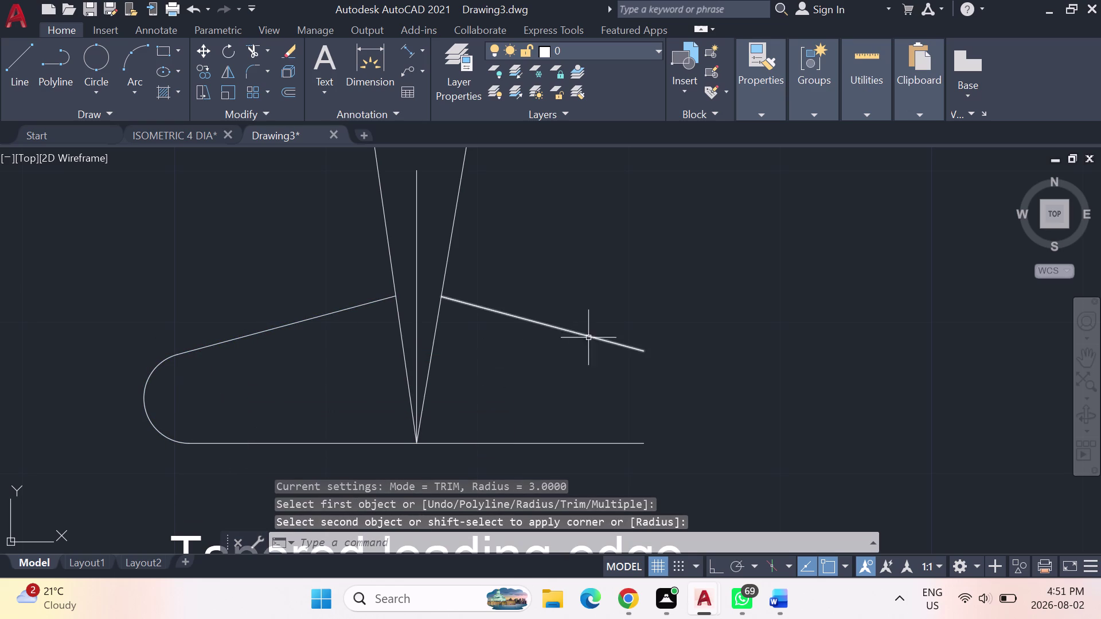
key(Return)
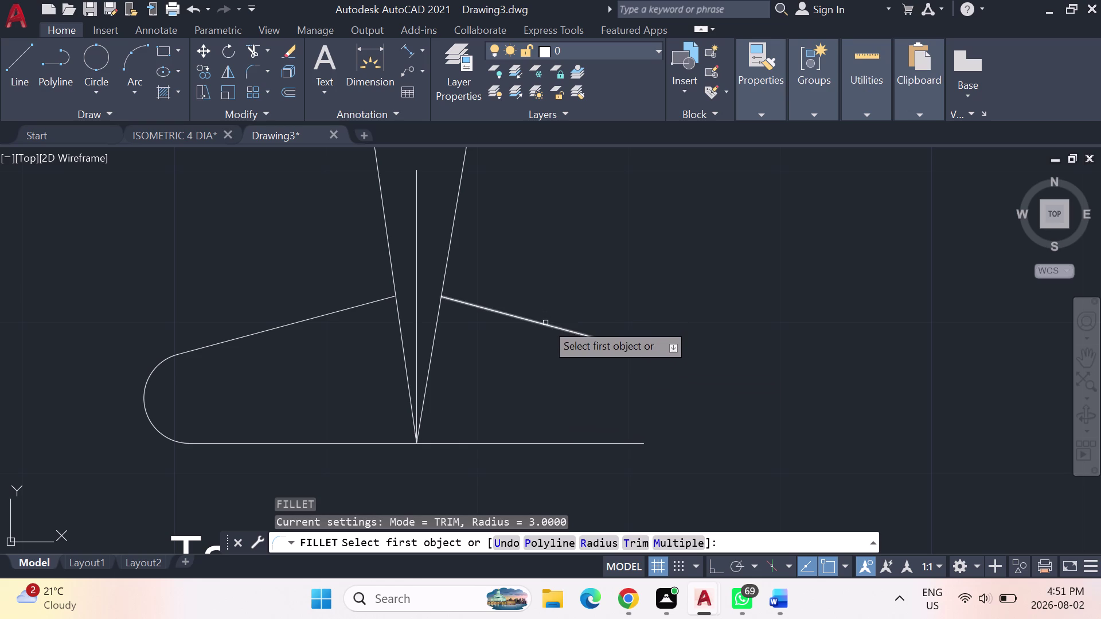
click(545, 323)
click(550, 444)
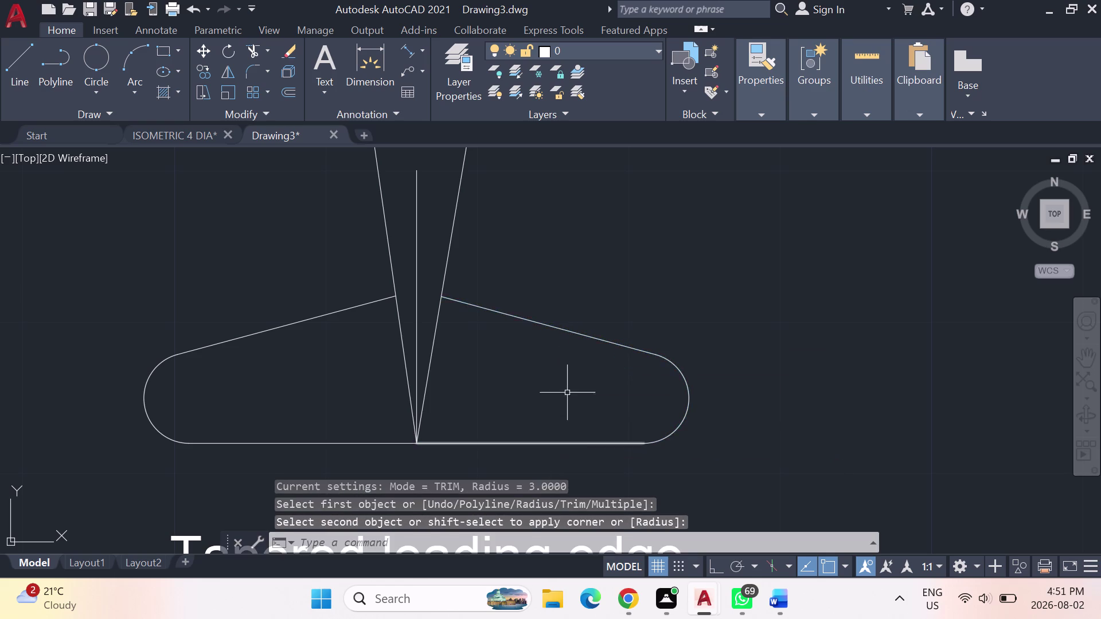
Pan the view so the first two planform sketches sit side by side.
scroll(down, 3)
scroll(down, 3)
middle_drag(684, 317, 577, 339)
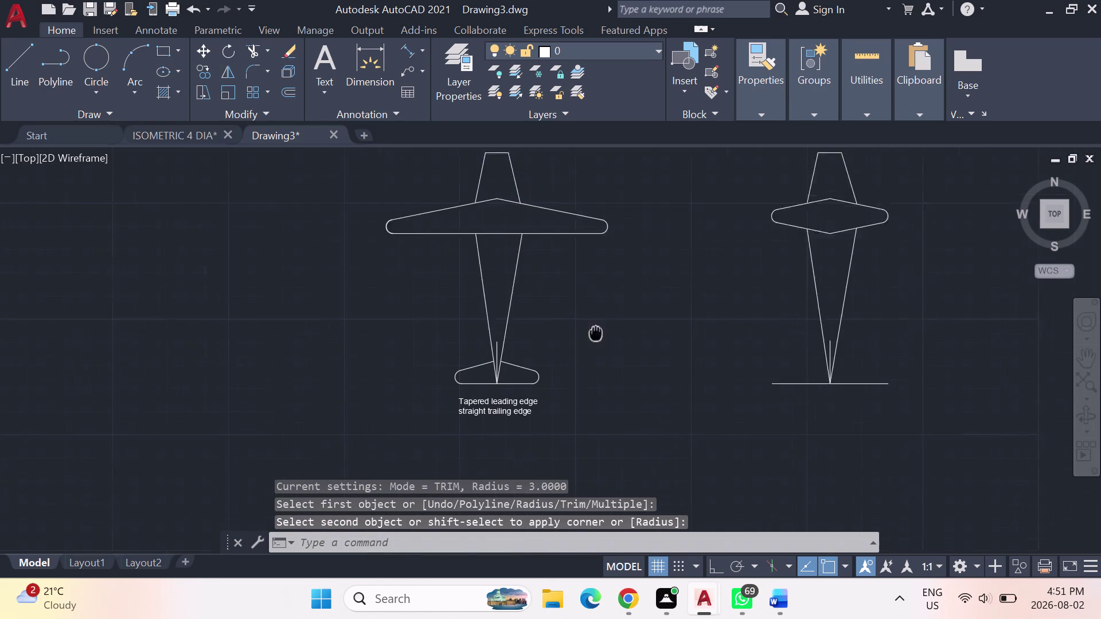
middle_drag(577, 338, 194, 333)
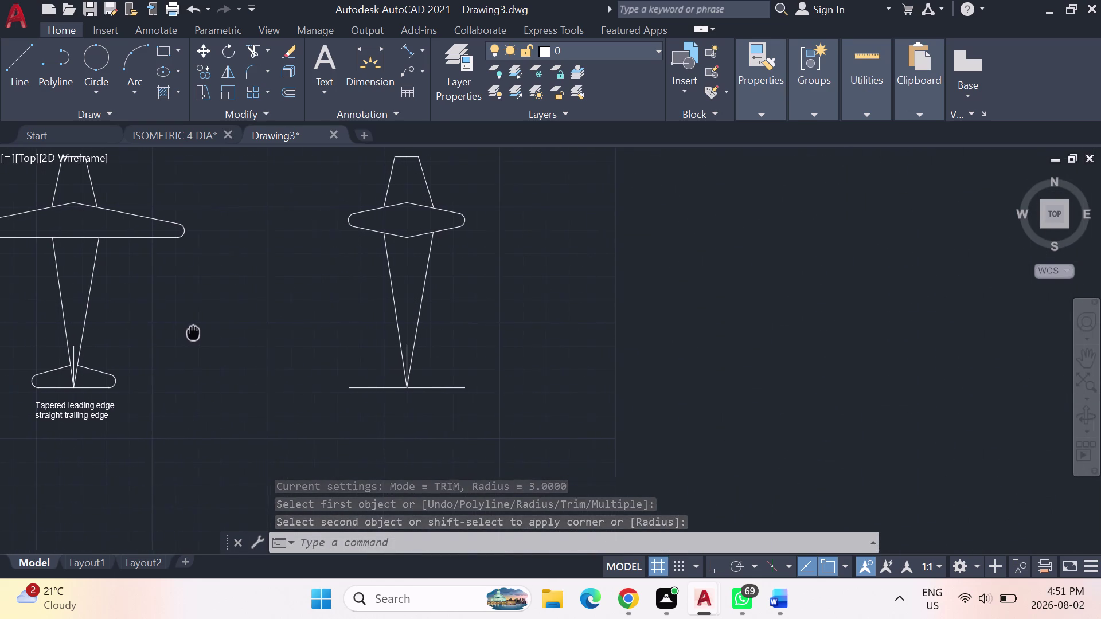
middle_drag(193, 332, 196, 333)
middle_drag(199, 334, 213, 341)
middle_drag(213, 341, 344, 386)
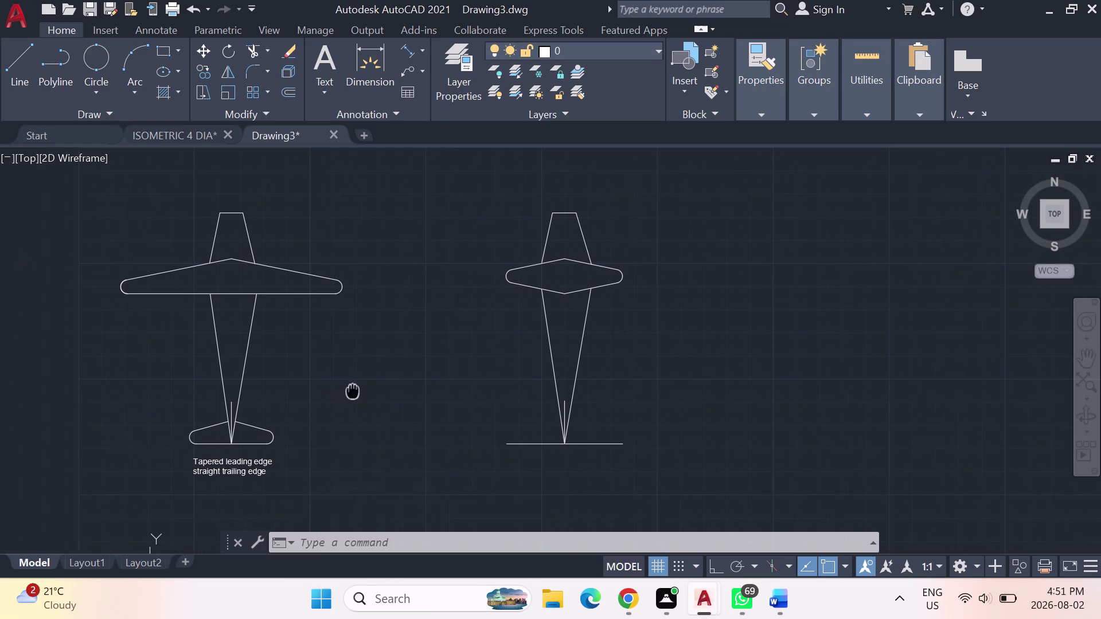
middle_drag(343, 386, 314, 368)
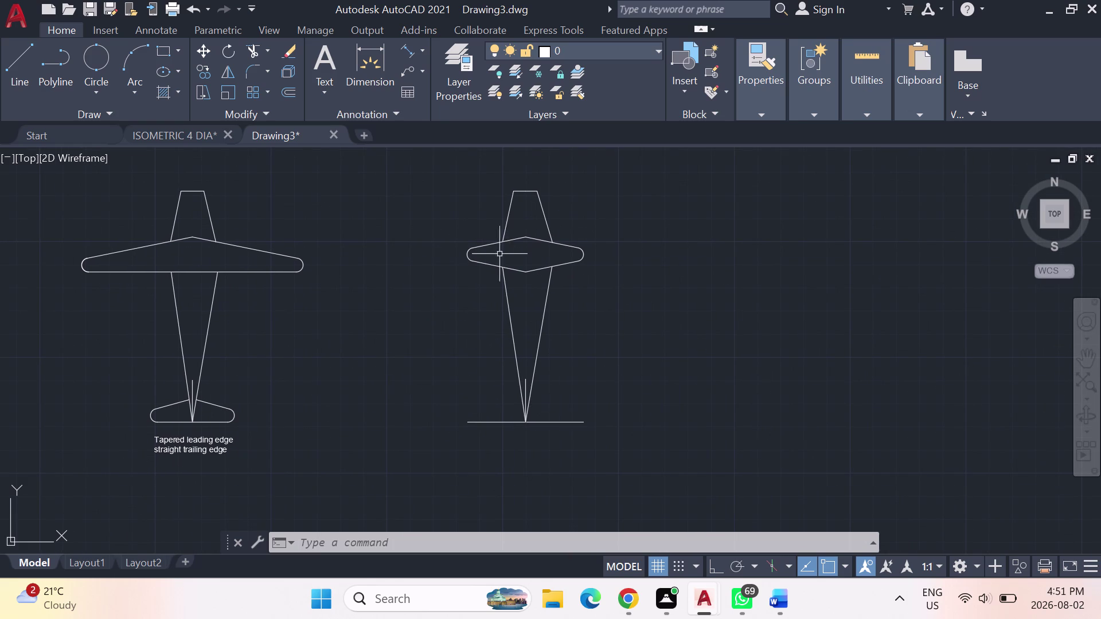
click(17, 61)
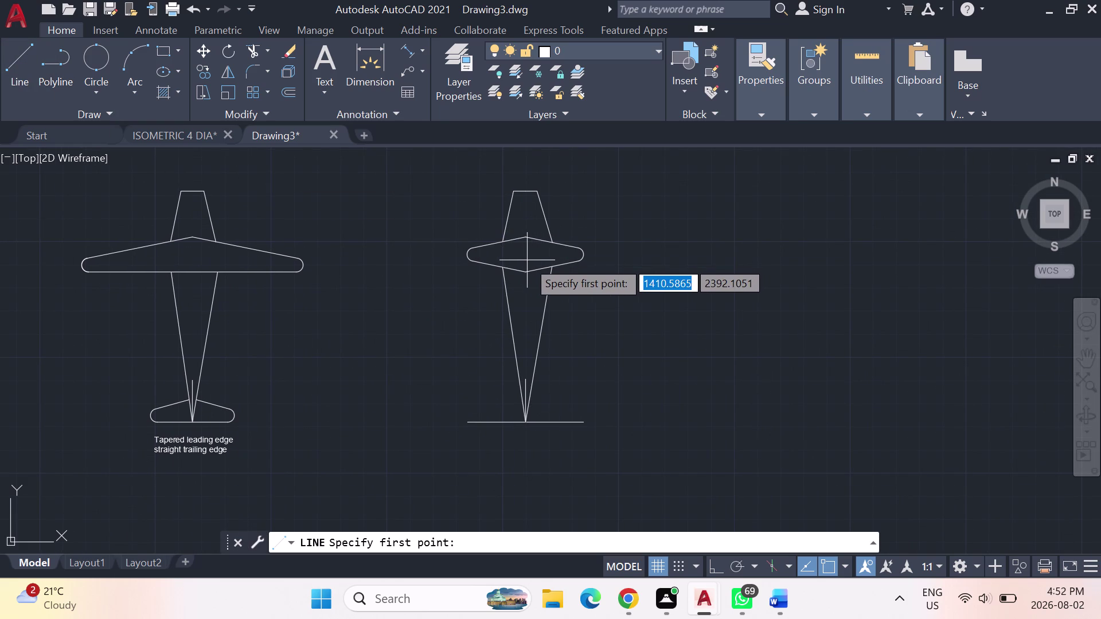
Draw the wing centre line from its top vertex to its bottom vertex.
click(30, 62)
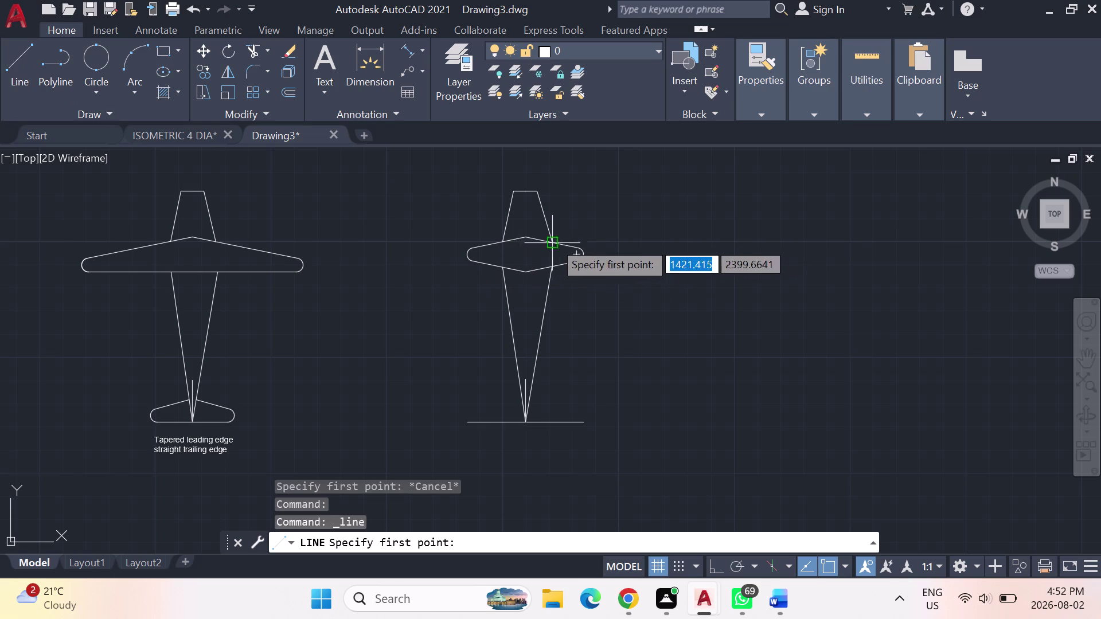
click(527, 237)
click(525, 274)
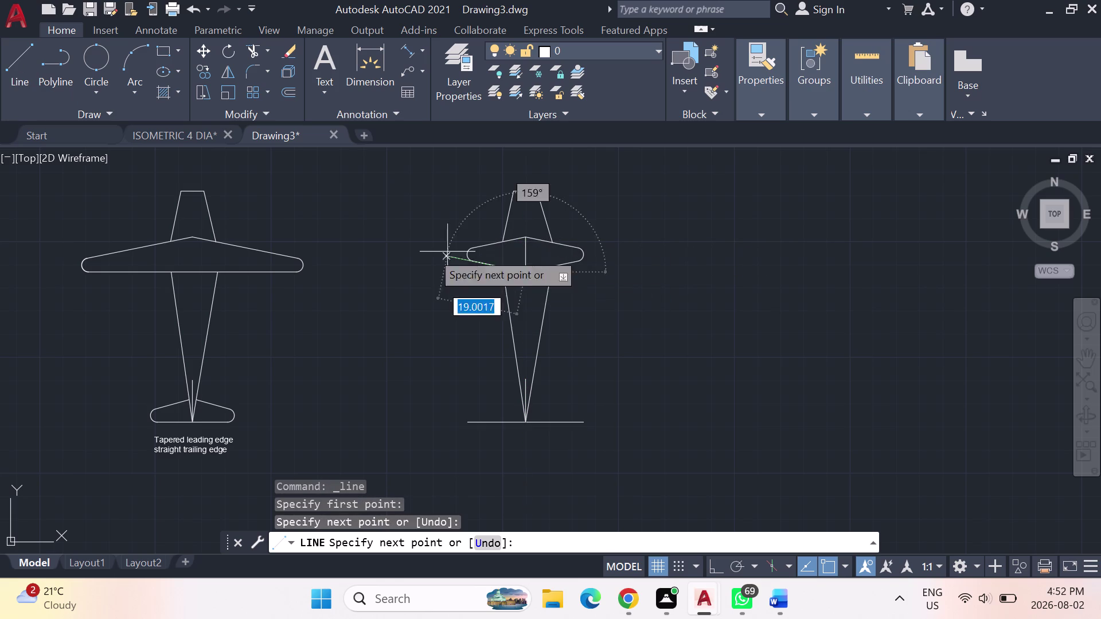
key(Escape)
Draw a 25-unit line from the wing centre, then delete it.
click(21, 56)
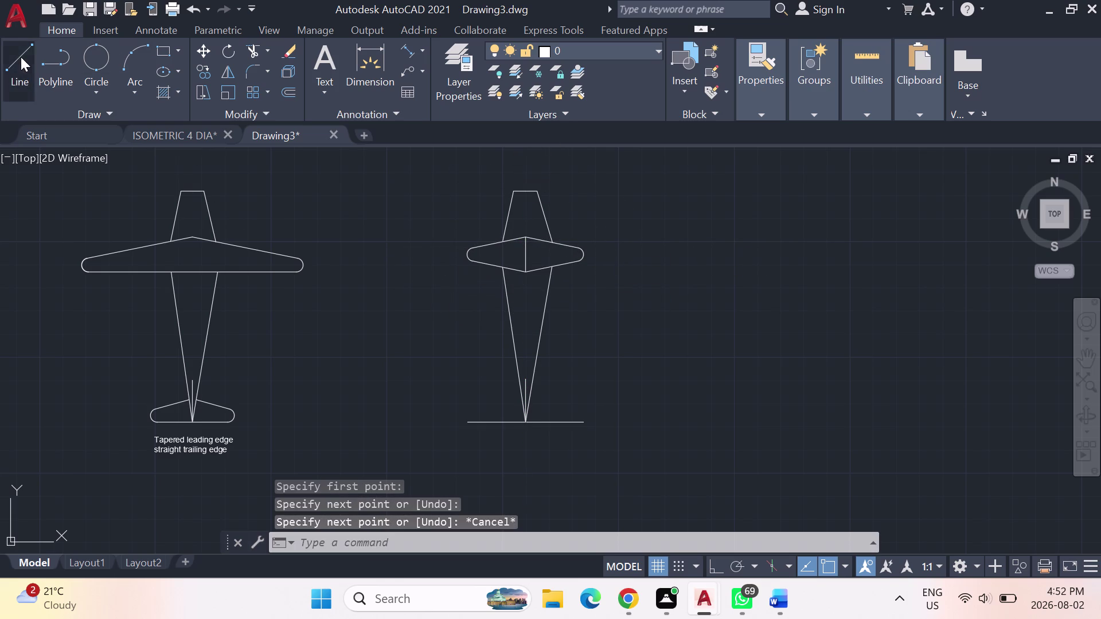
click(523, 257)
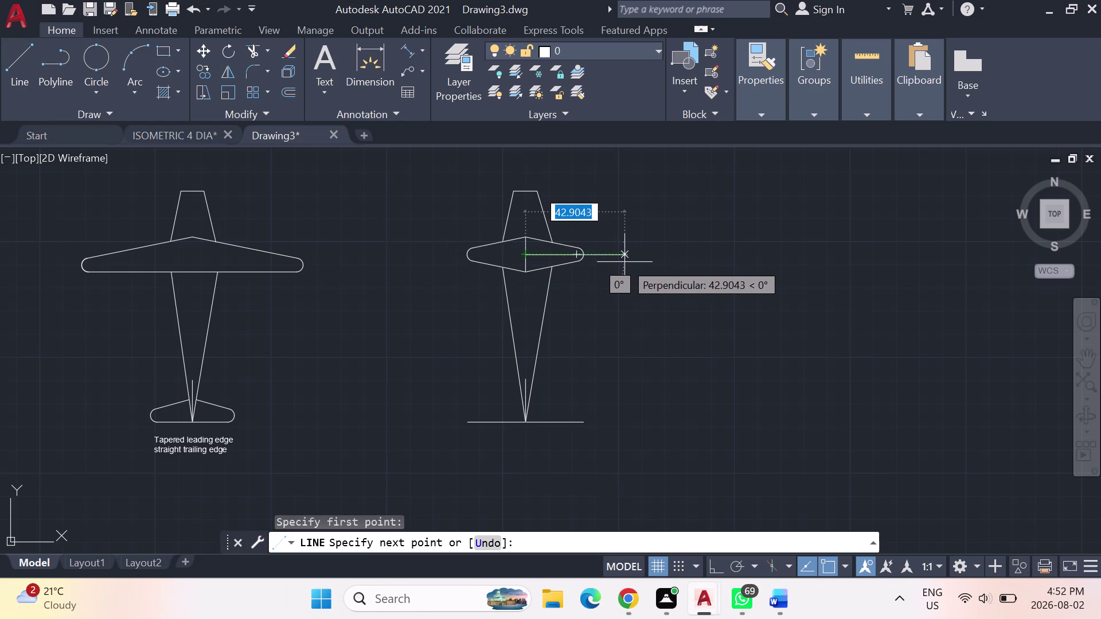
text(25)
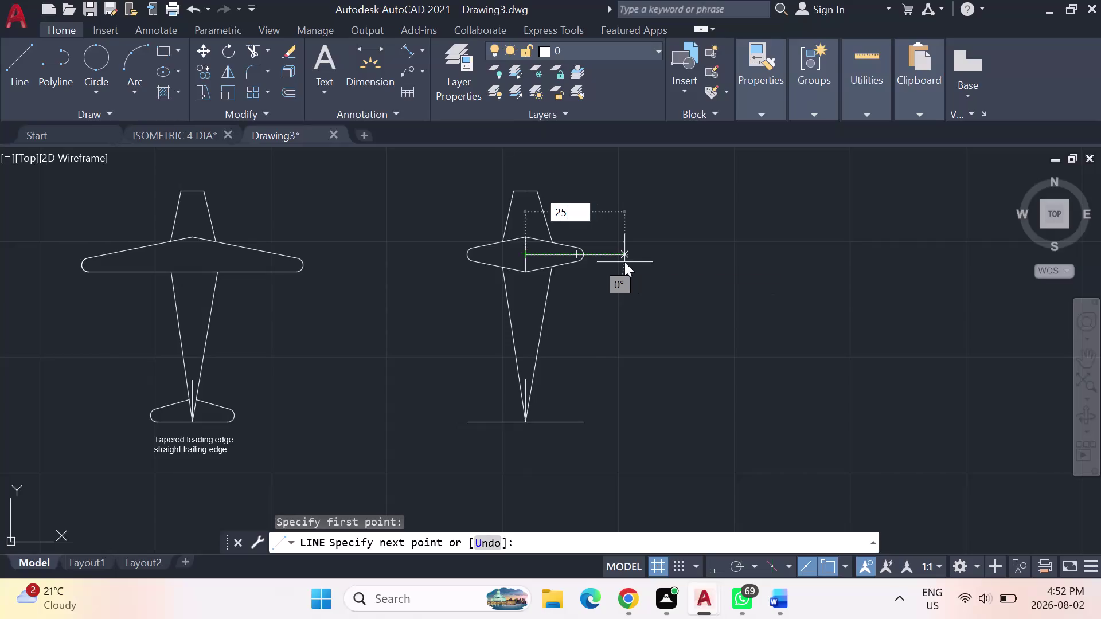
key(Return)
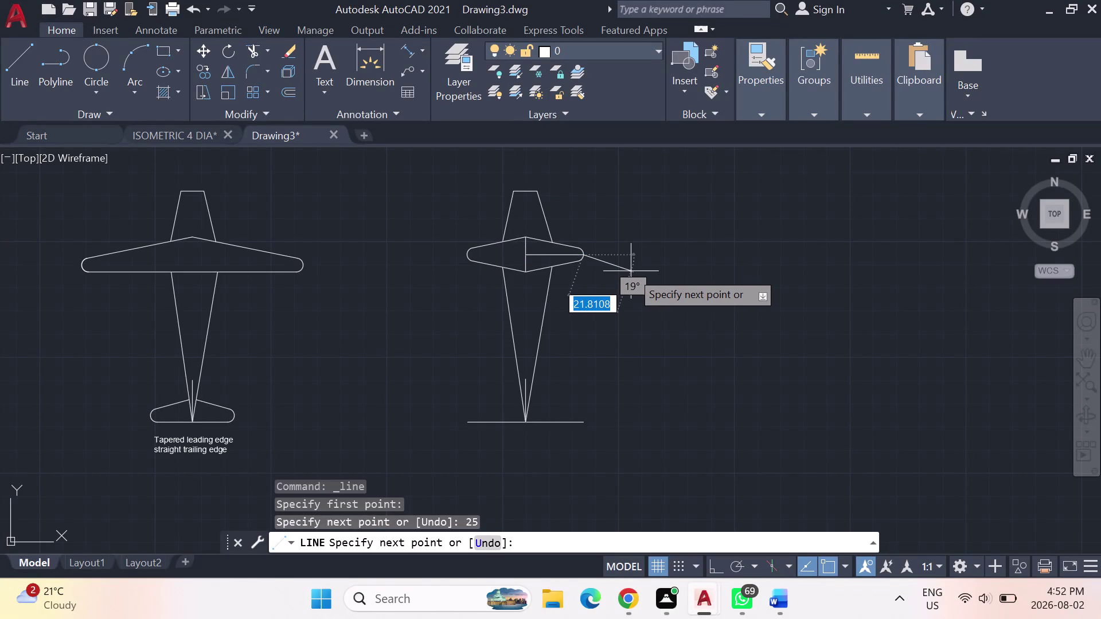
key(Escape)
key(Escape)
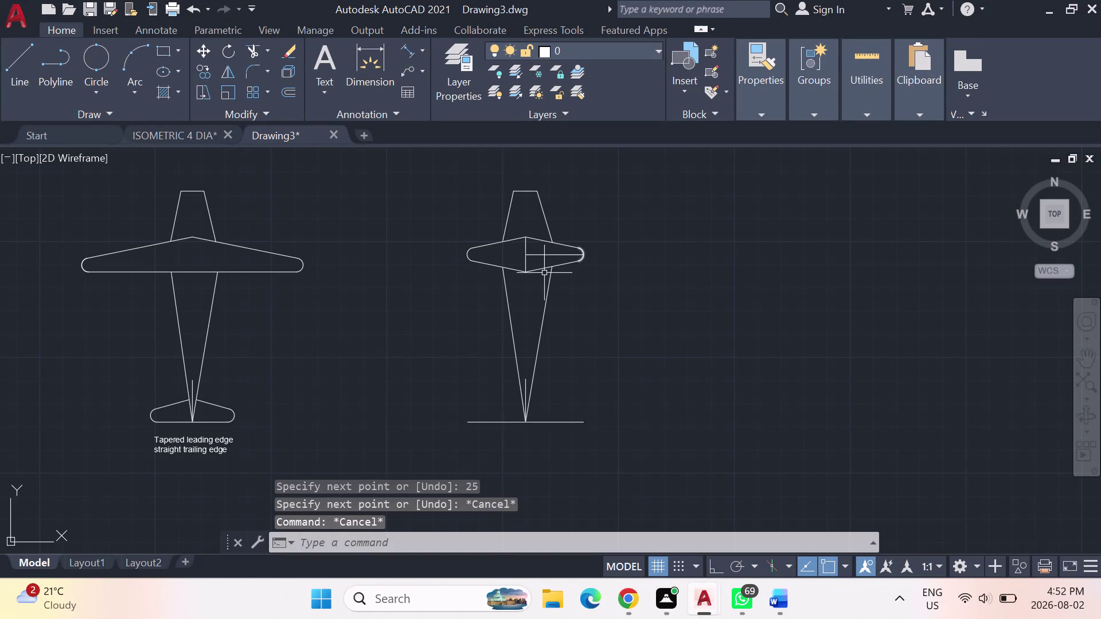
click(540, 254)
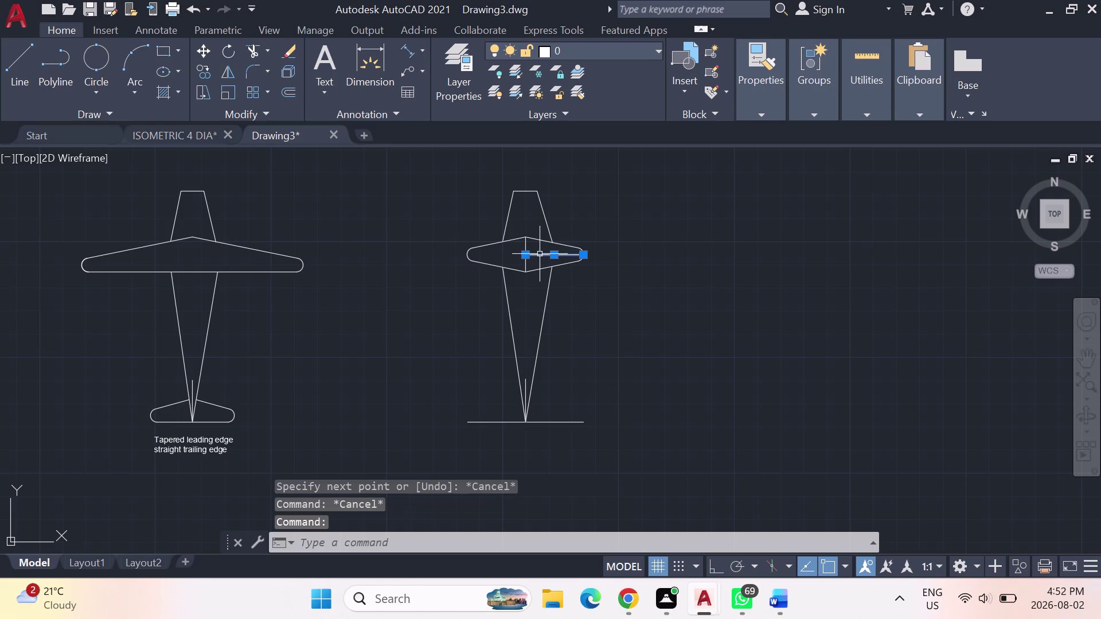
key(Delete)
Draw 50-unit horizontal lines right and left from the wing centre.
click(17, 56)
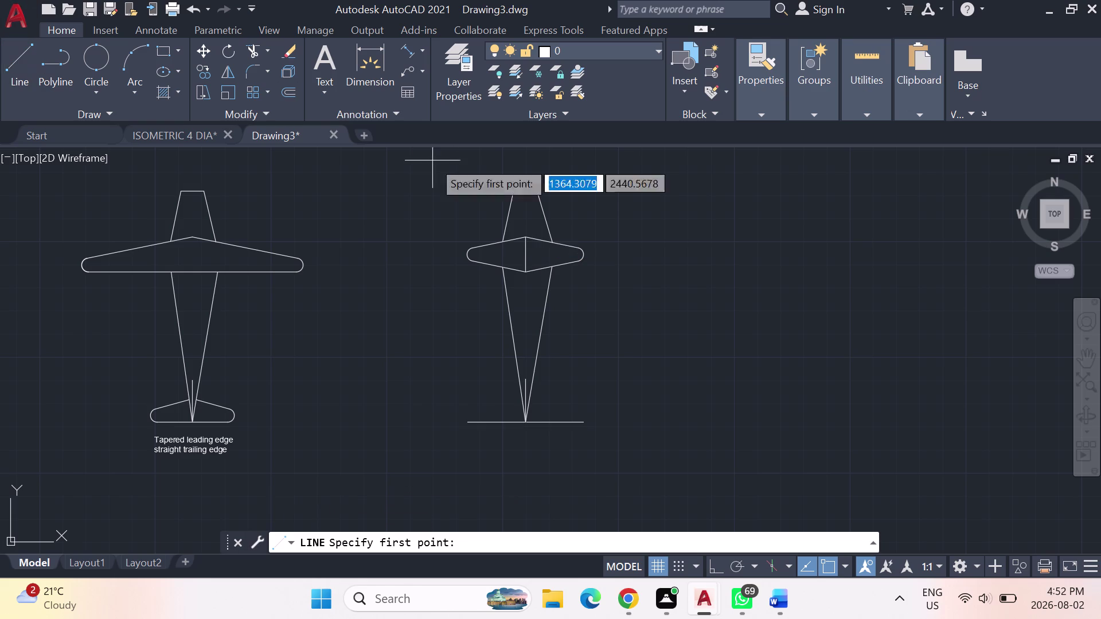
click(520, 257)
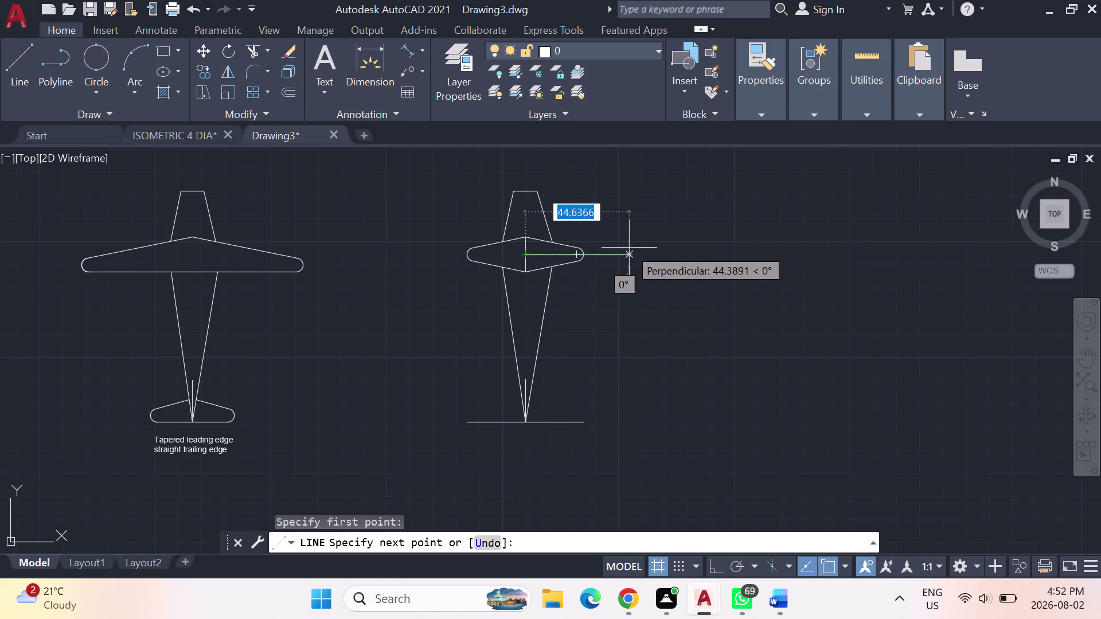
text(50)
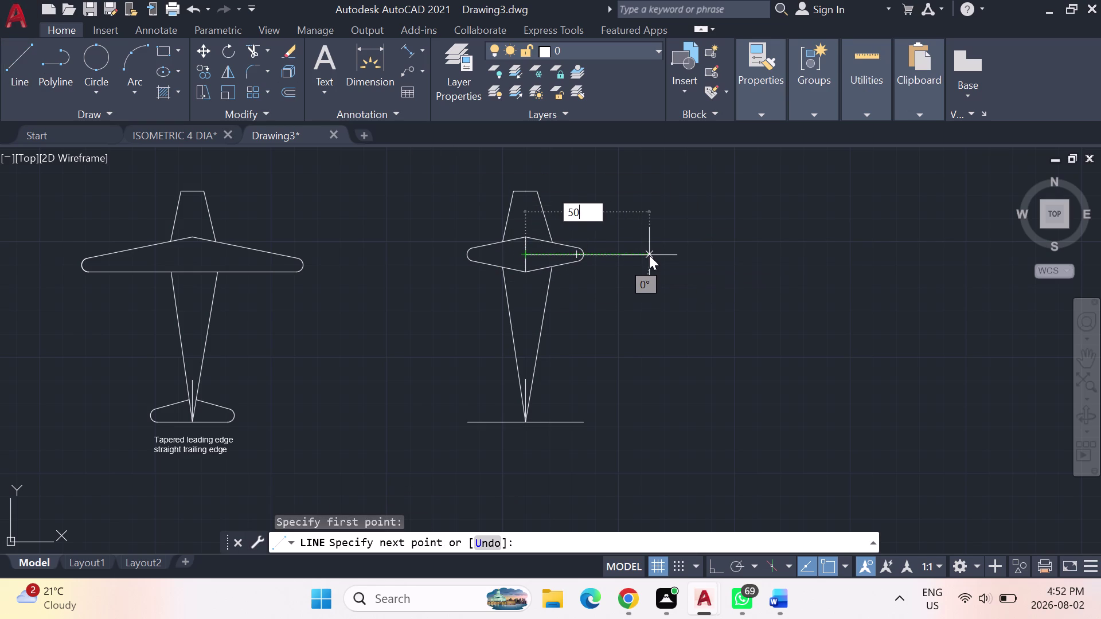
key(Return)
key(Escape)
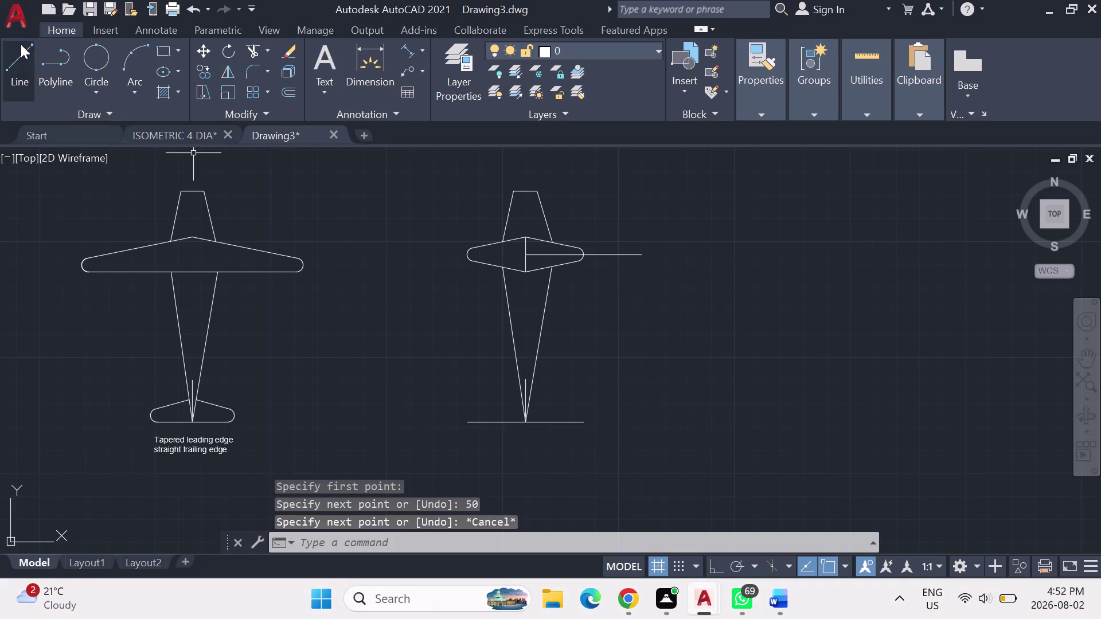
click(21, 45)
click(522, 253)
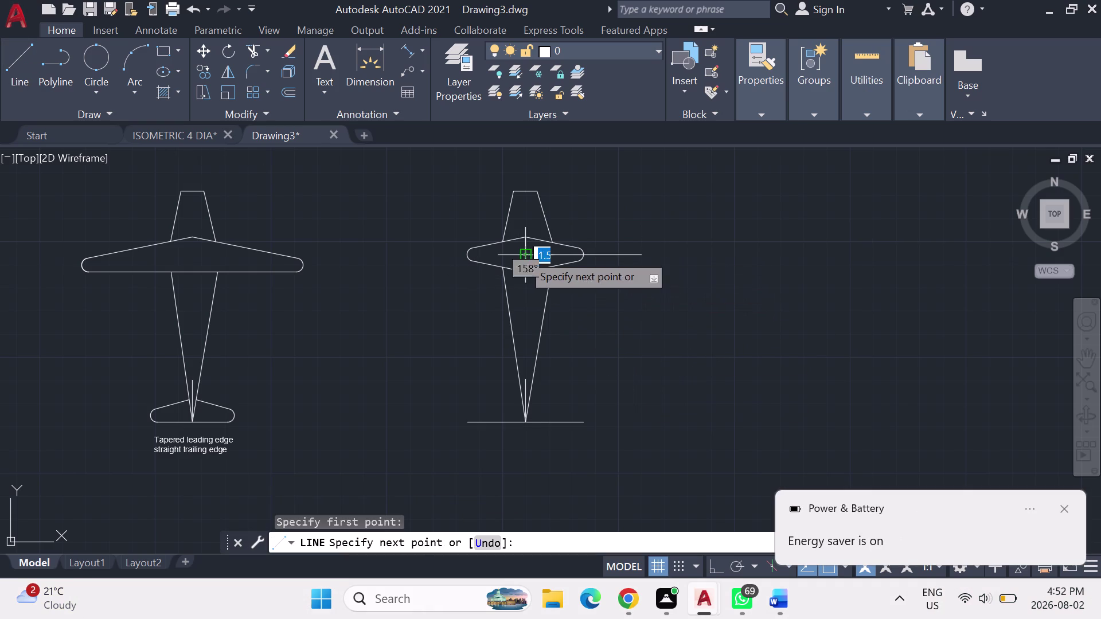
text(50)
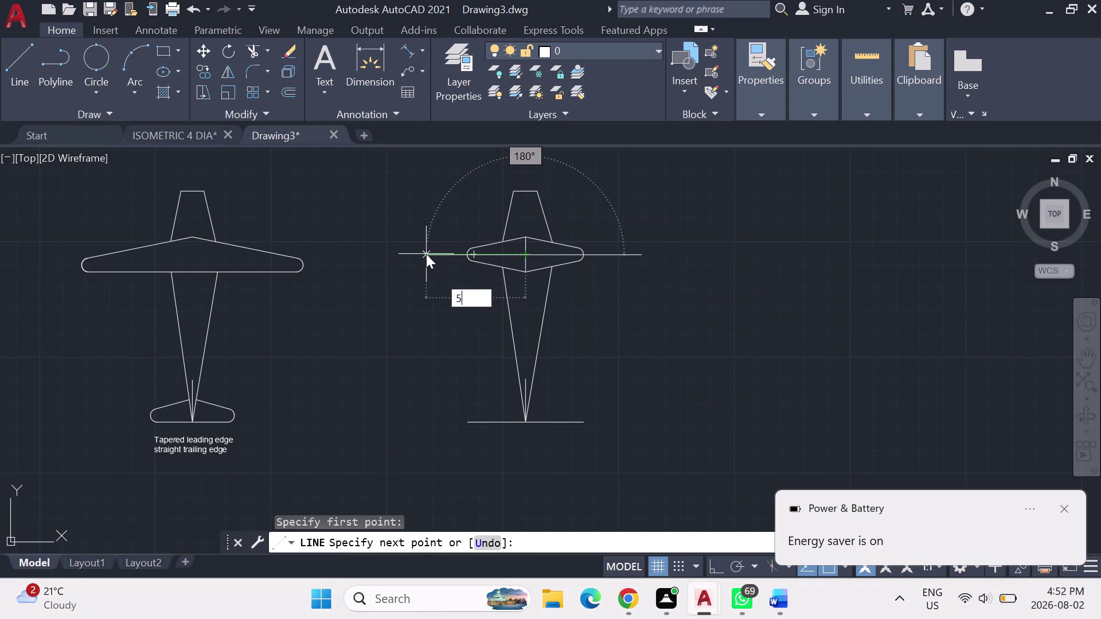
key(Return)
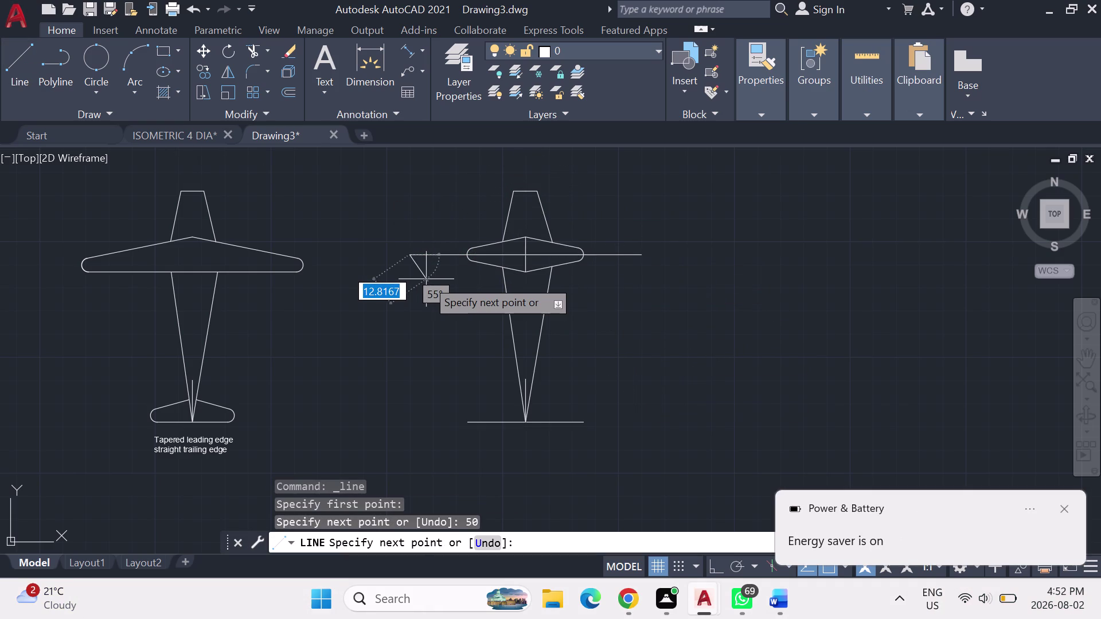
key(Escape)
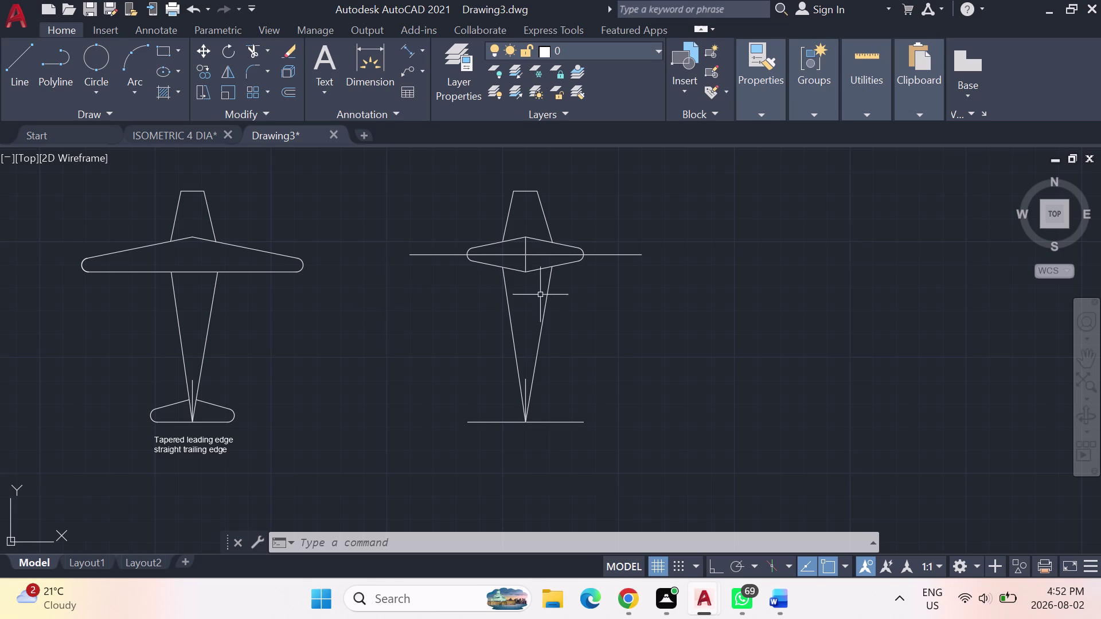
scroll(up, 3)
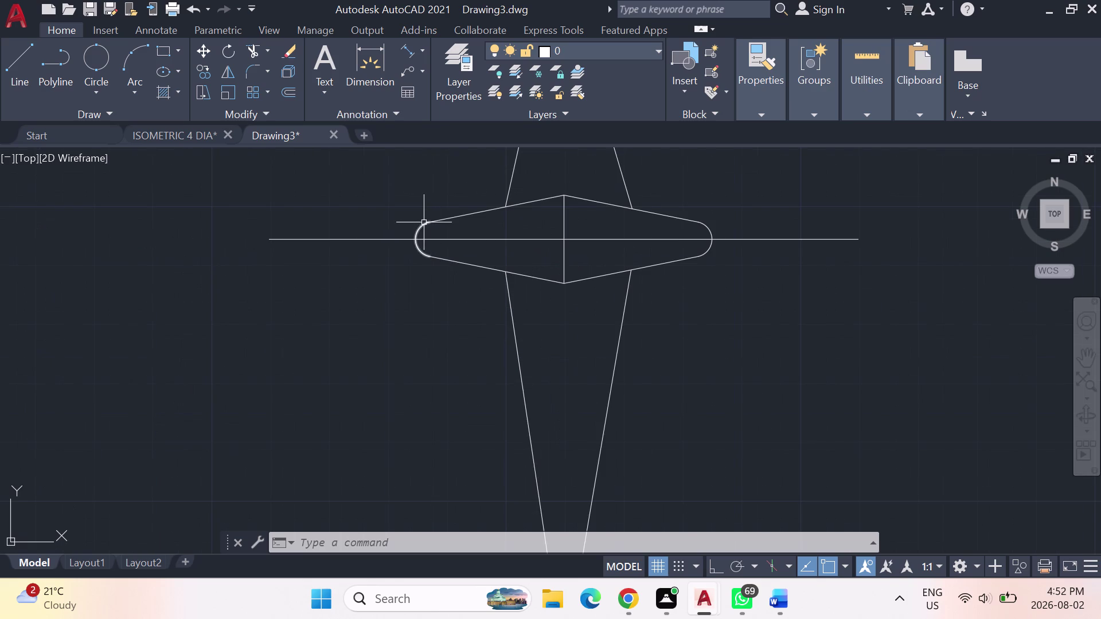
Erase the rounded left and right wing tips of the second planform.
click(422, 229)
key(Delete)
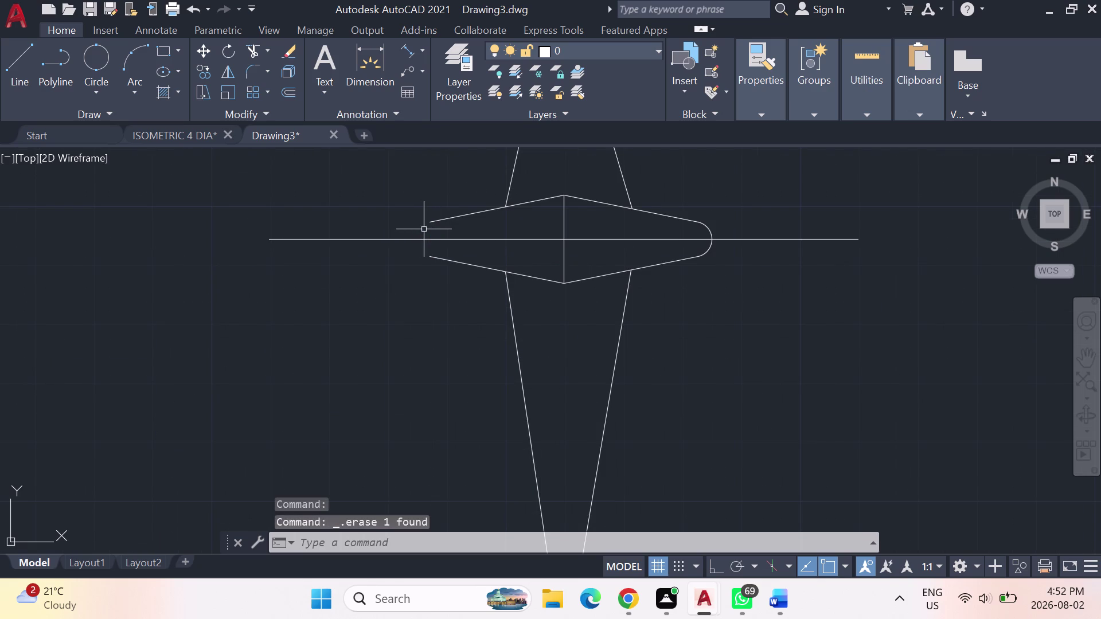
click(708, 229)
key(Delete)
Erase the second planform's upper-left wing edge.
click(15, 56)
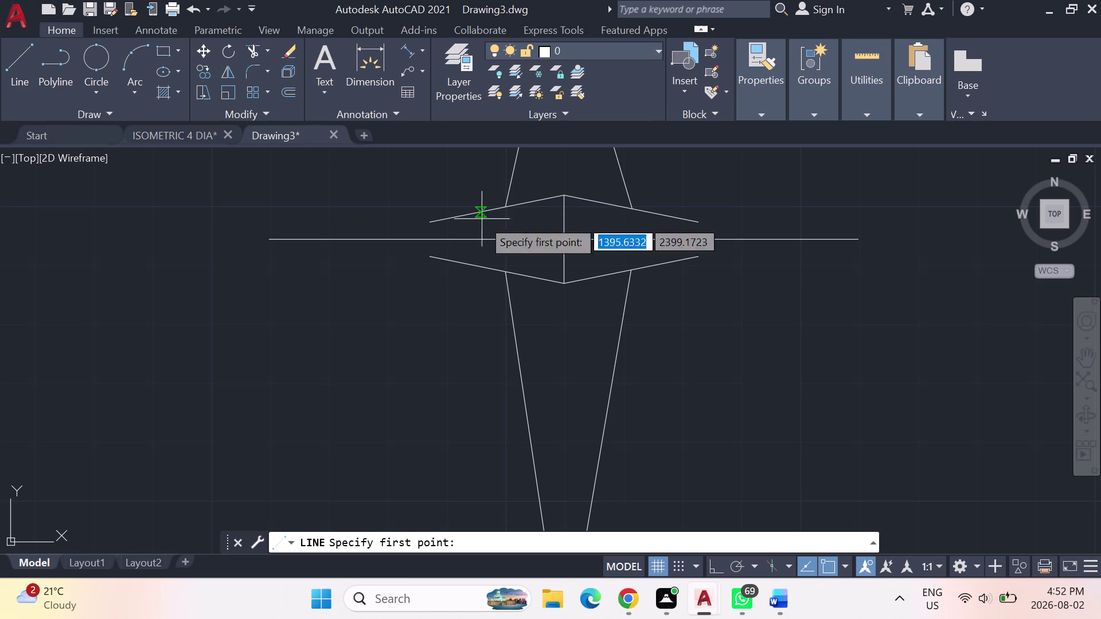
key(Escape)
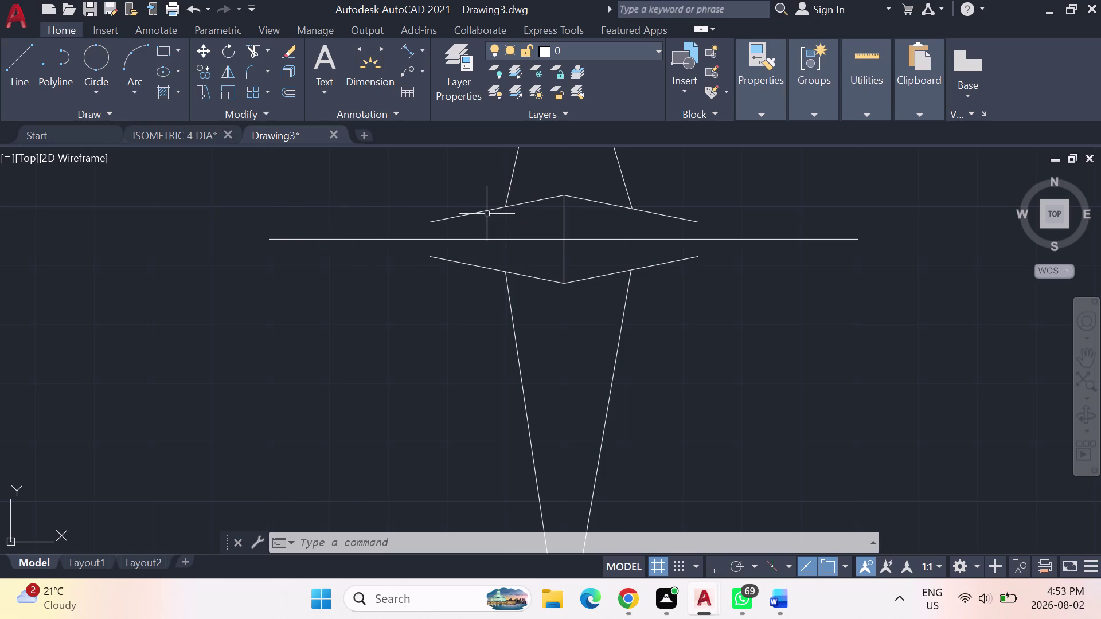
drag(485, 211, 440, 217)
key(Escape)
key(Escape)
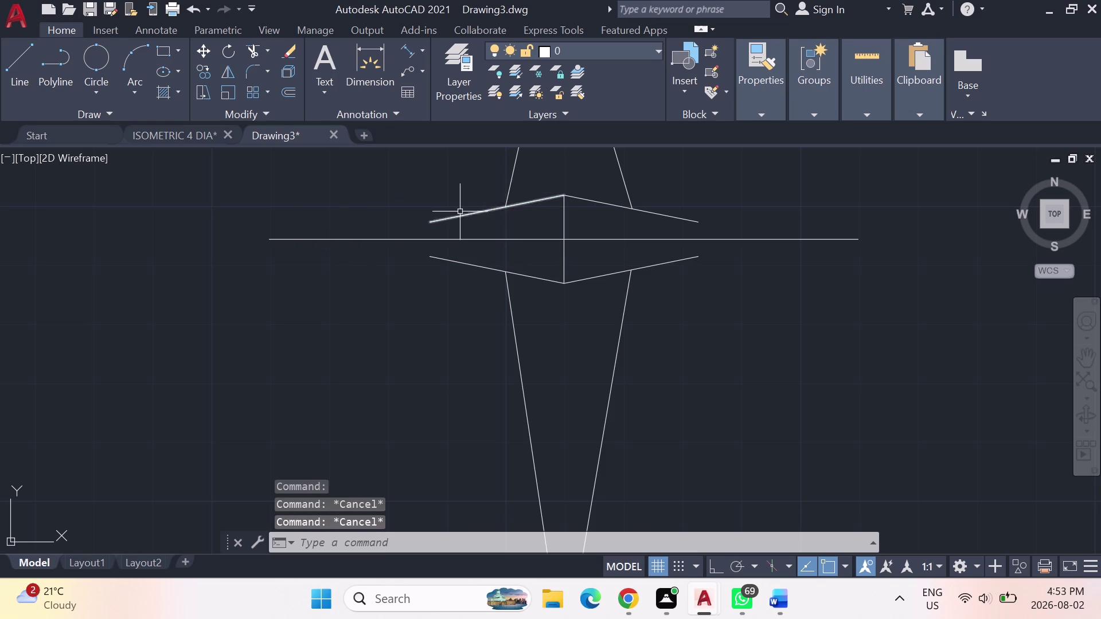
click(457, 220)
key(Escape)
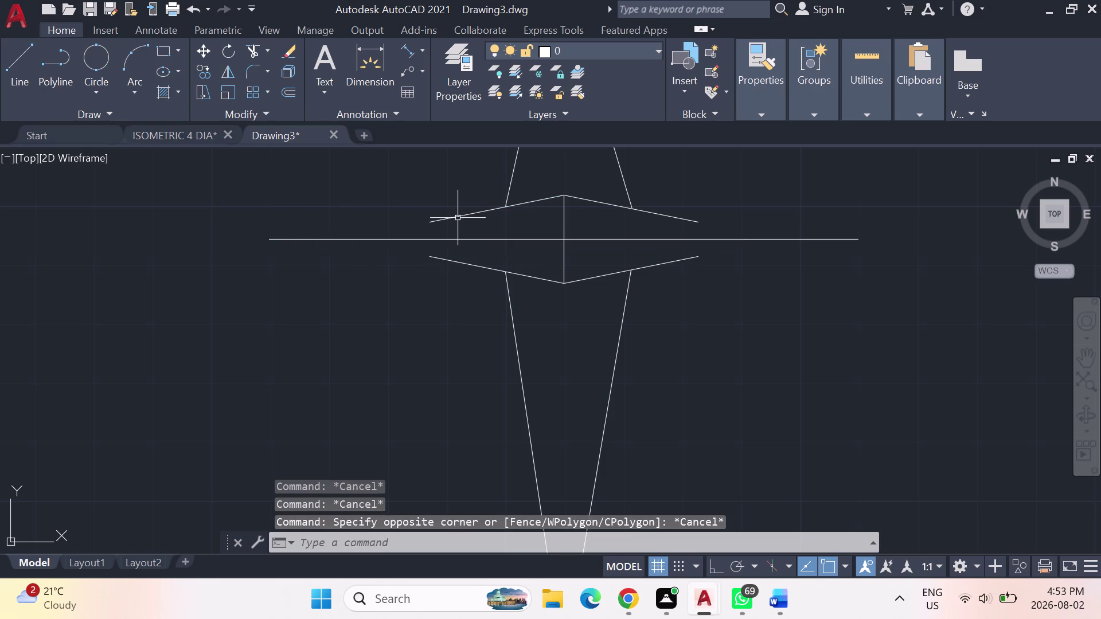
key(Escape)
key(Escape)
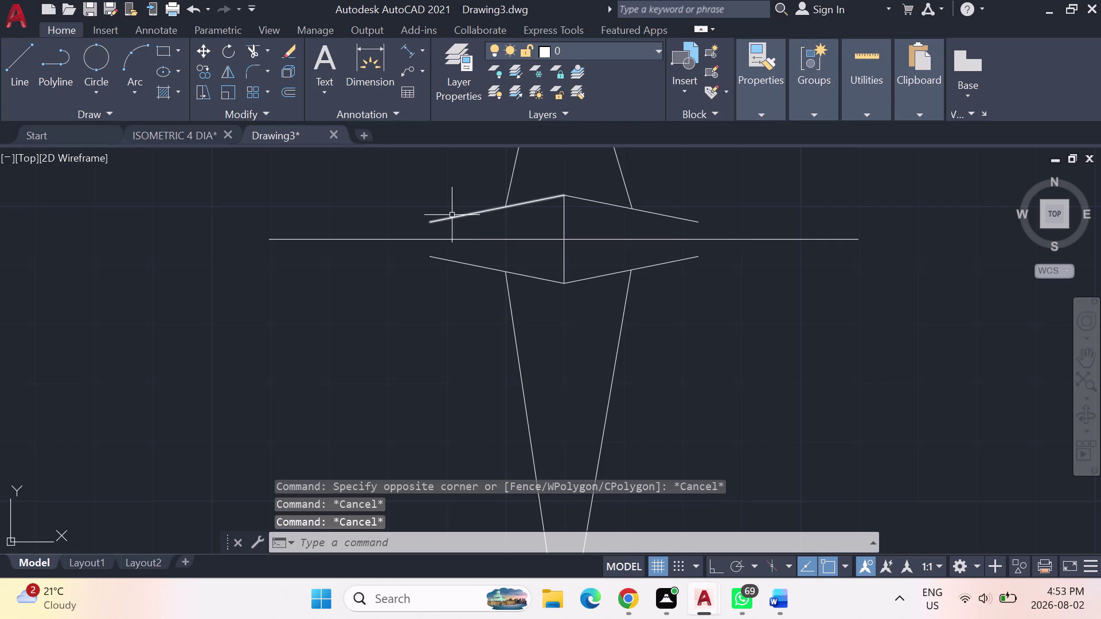
click(452, 215)
key(Delete)
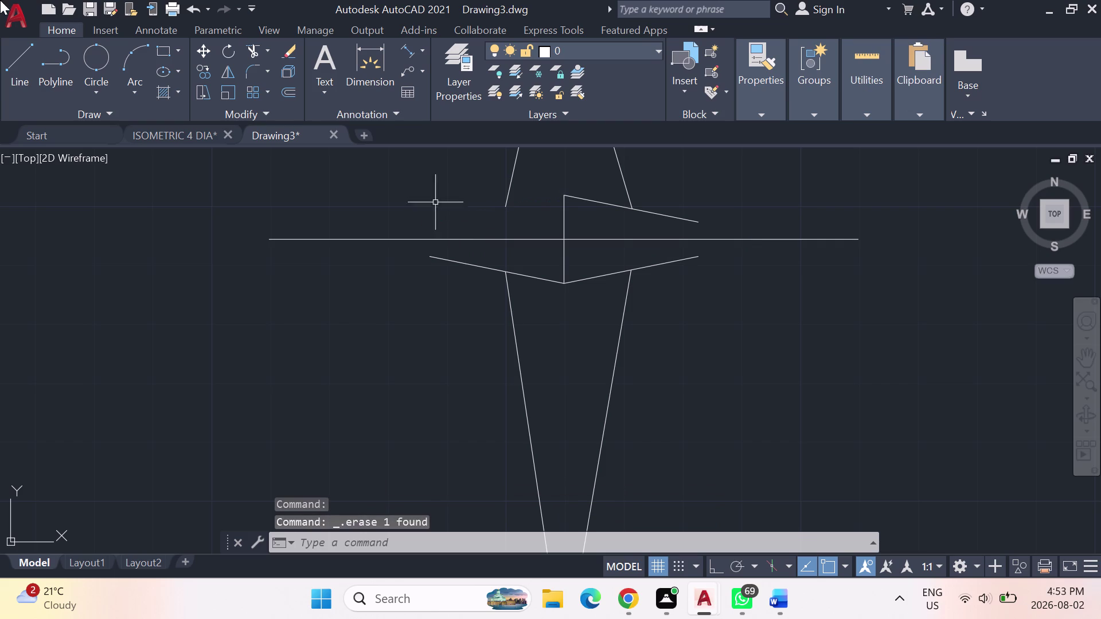
Draw a sloped line from the top of the centre line down to the right.
click(26, 50)
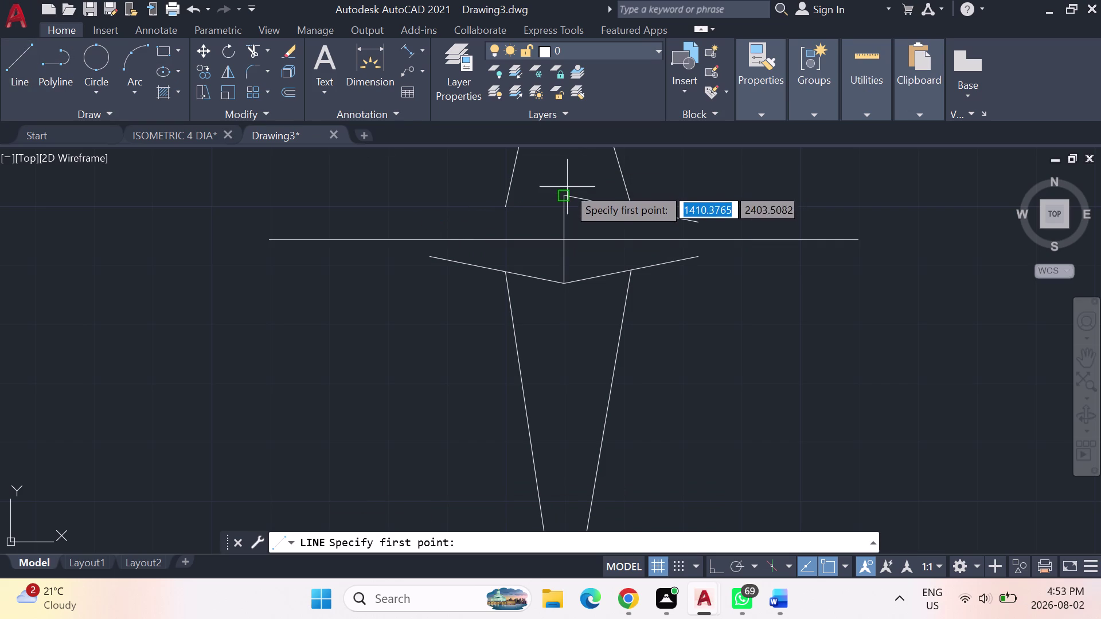
click(565, 198)
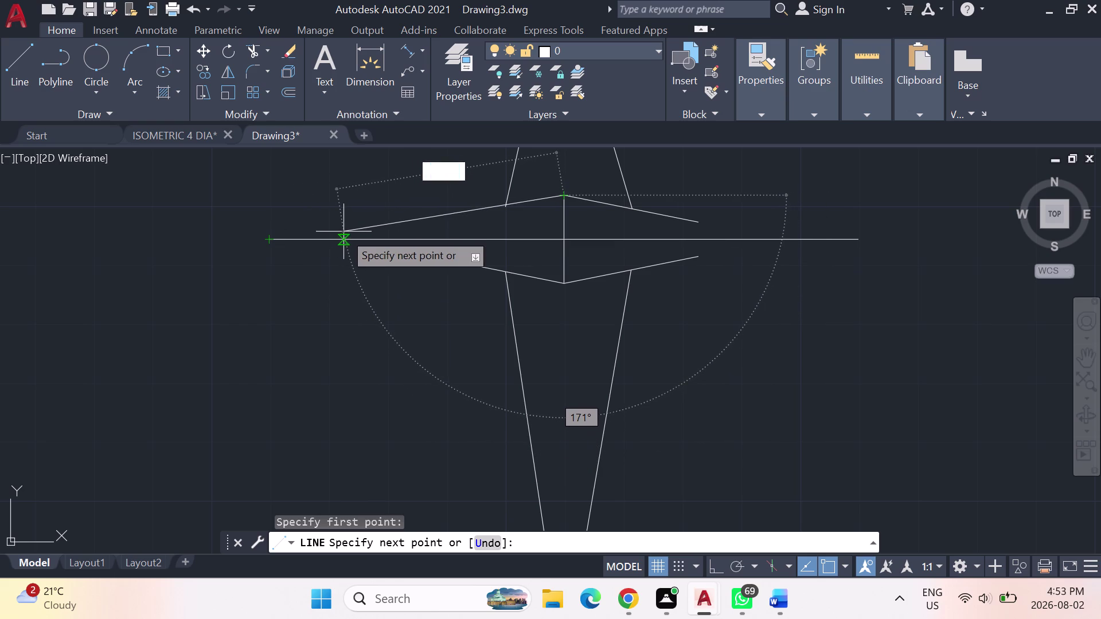
key(Escape)
key(Escape)
key(Escape)
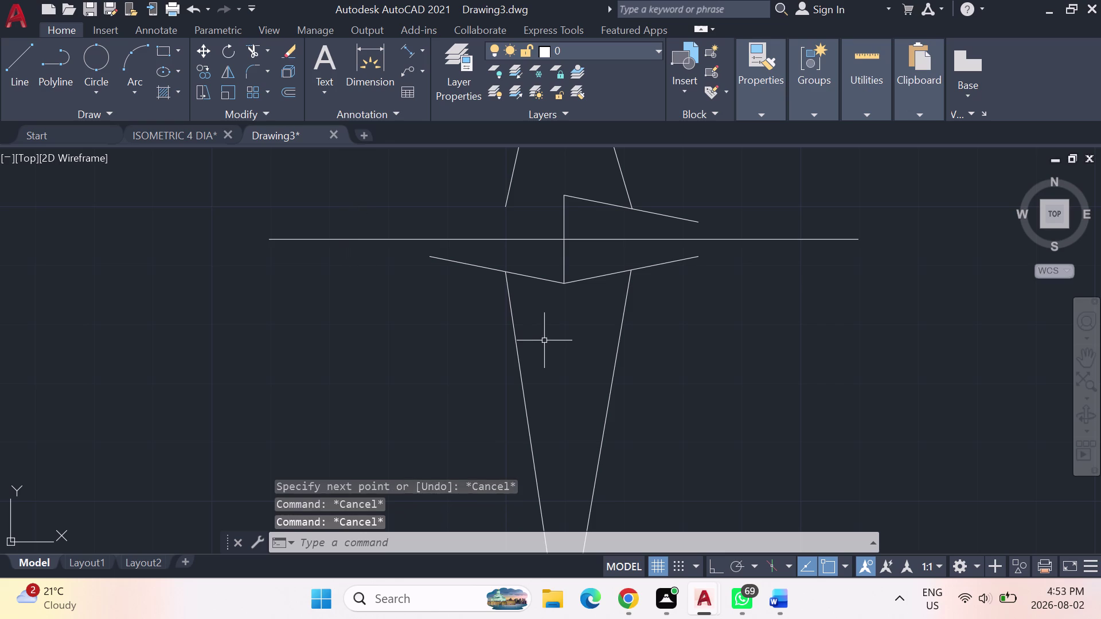
key(Escape)
key(Escape)
key(Escape)
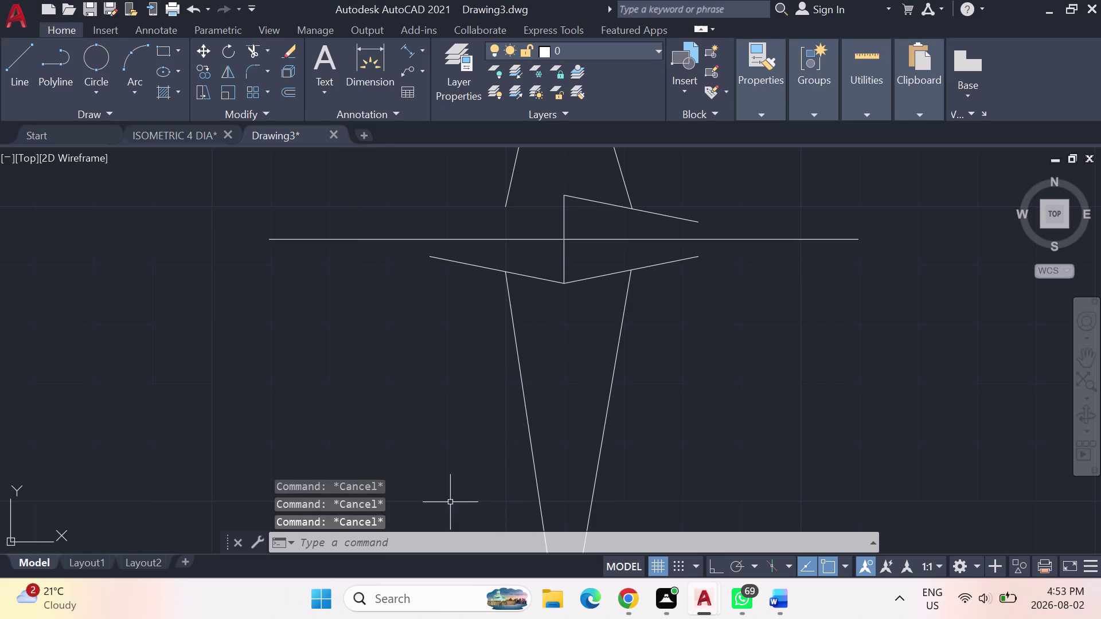
Try offsetting the horizontal line at the default distance, then cancel.
text(o)
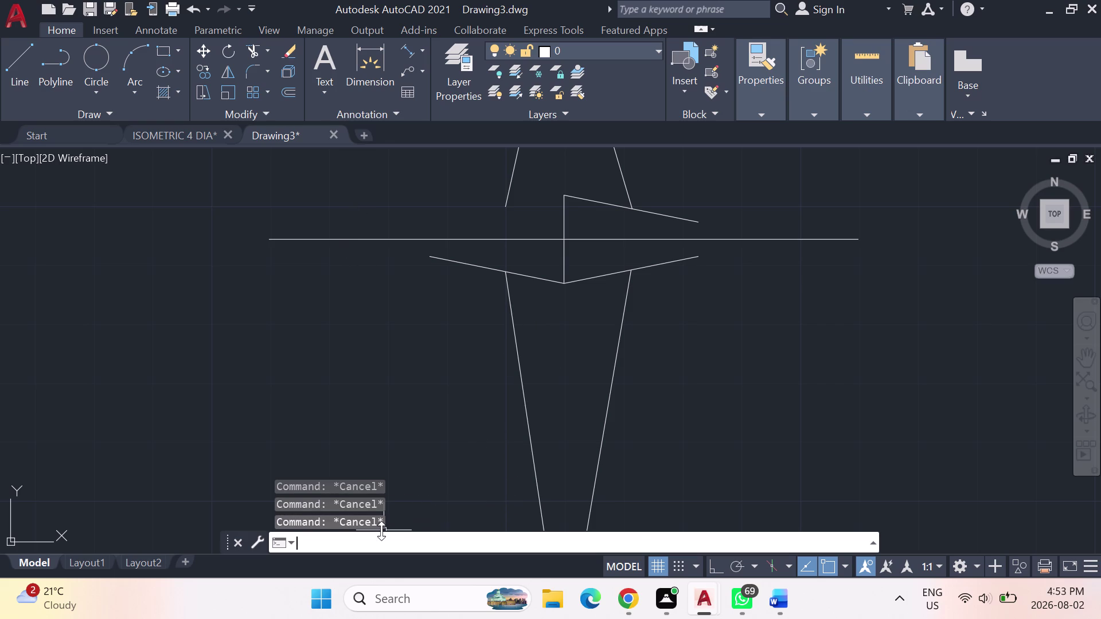
text(ff)
key(Return)
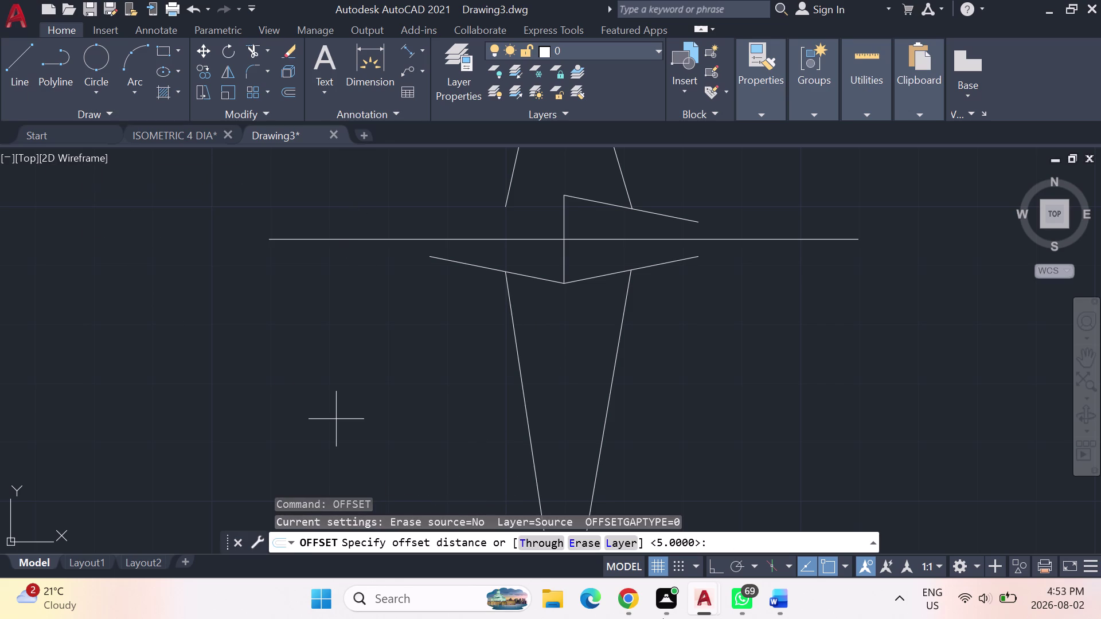
key(Return)
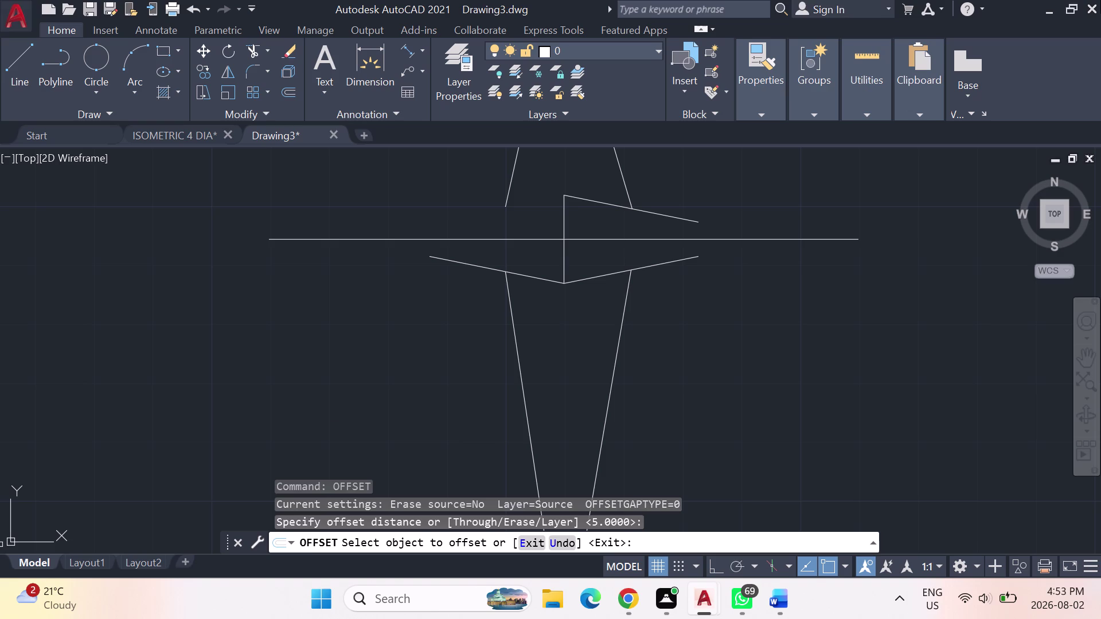
click(399, 241)
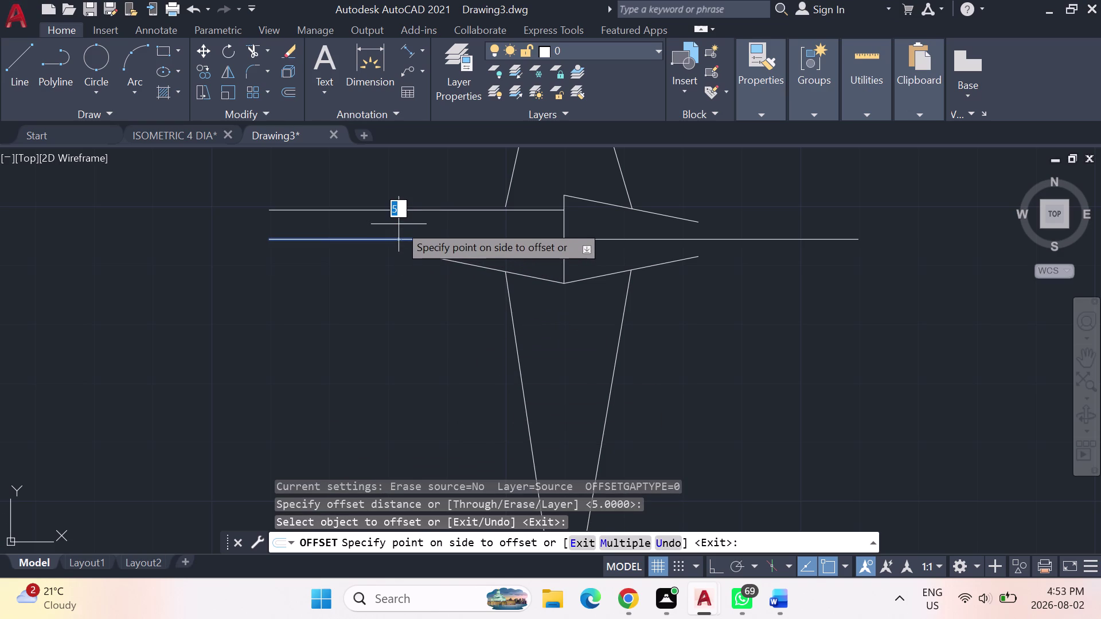
key(Escape)
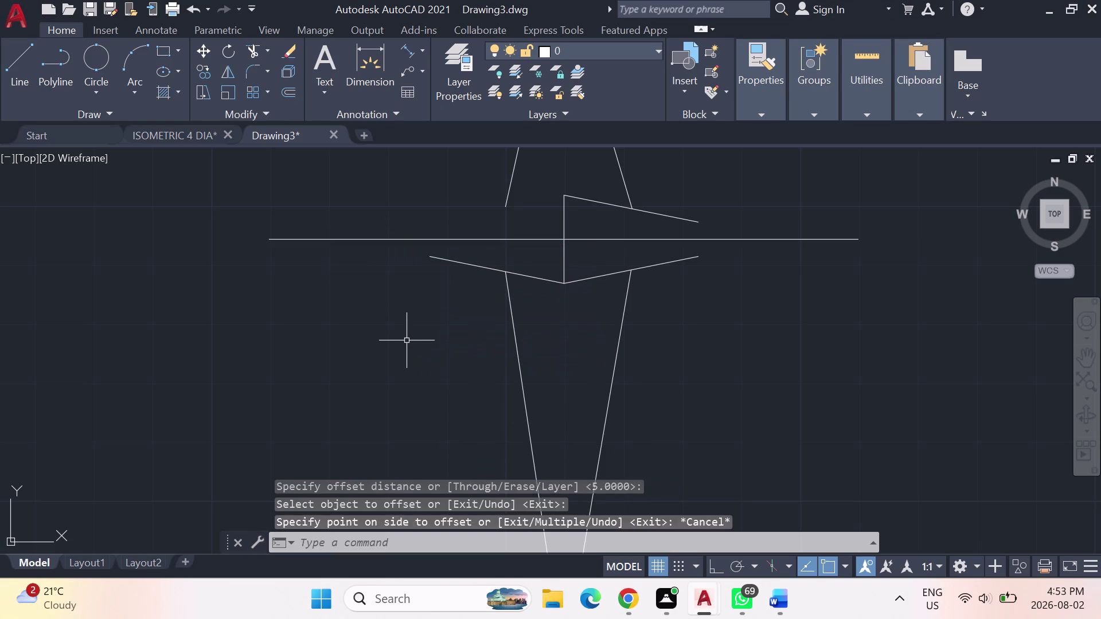
key(Escape)
key(Escape)
key(Escape)
key(Escape)
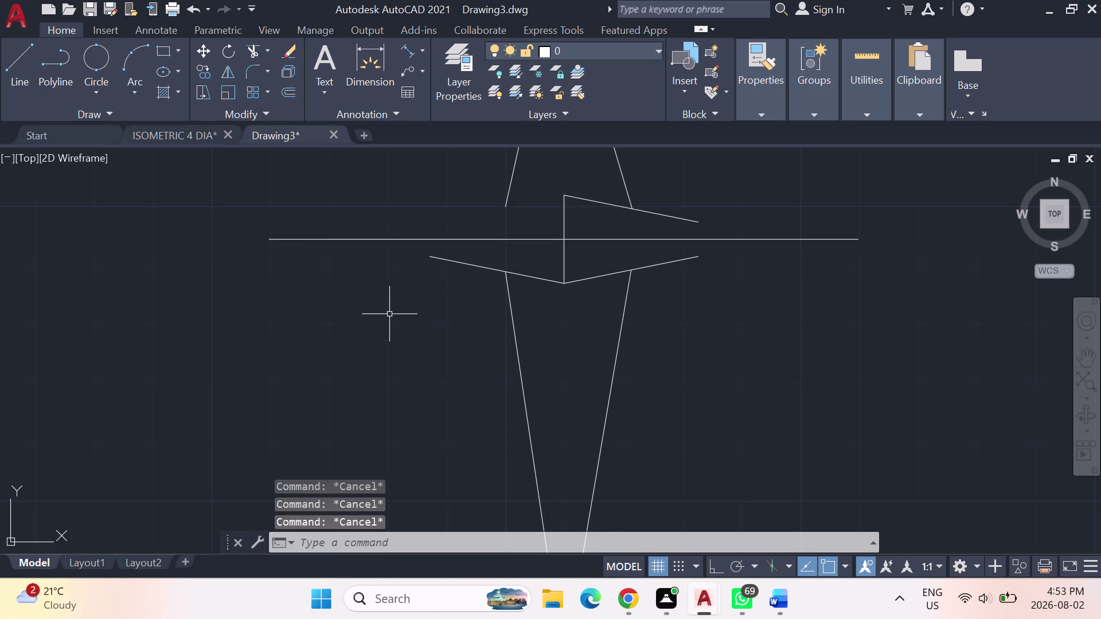
Offset the horizontal line 2.5 units above and below.
text(of)
key(Return)
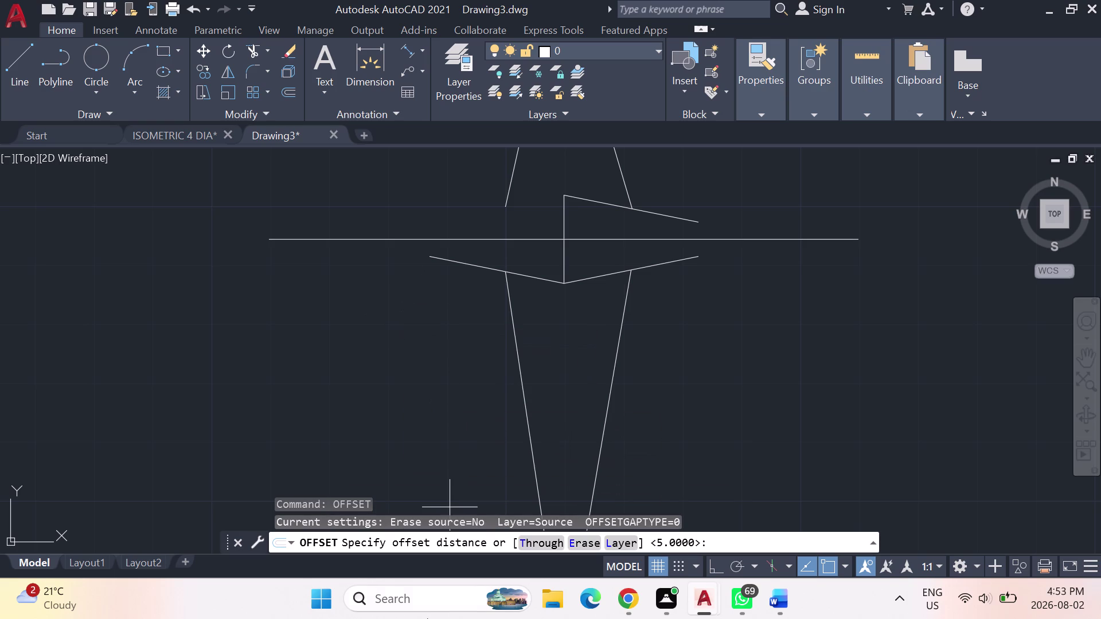
key(2)
key(period)
key(5)
key(Return)
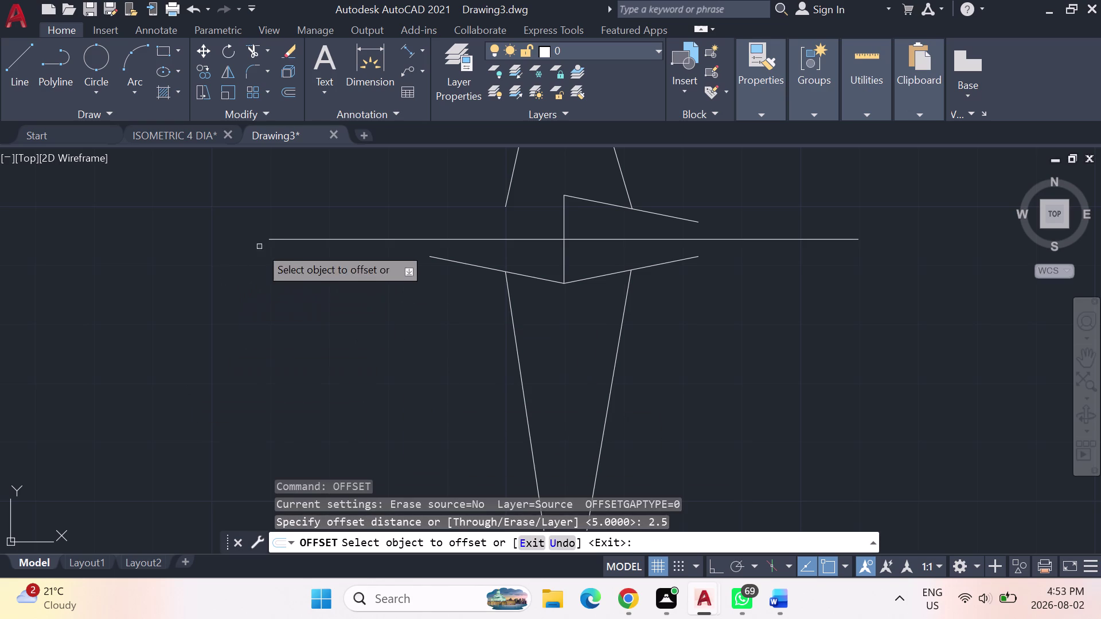
click(302, 241)
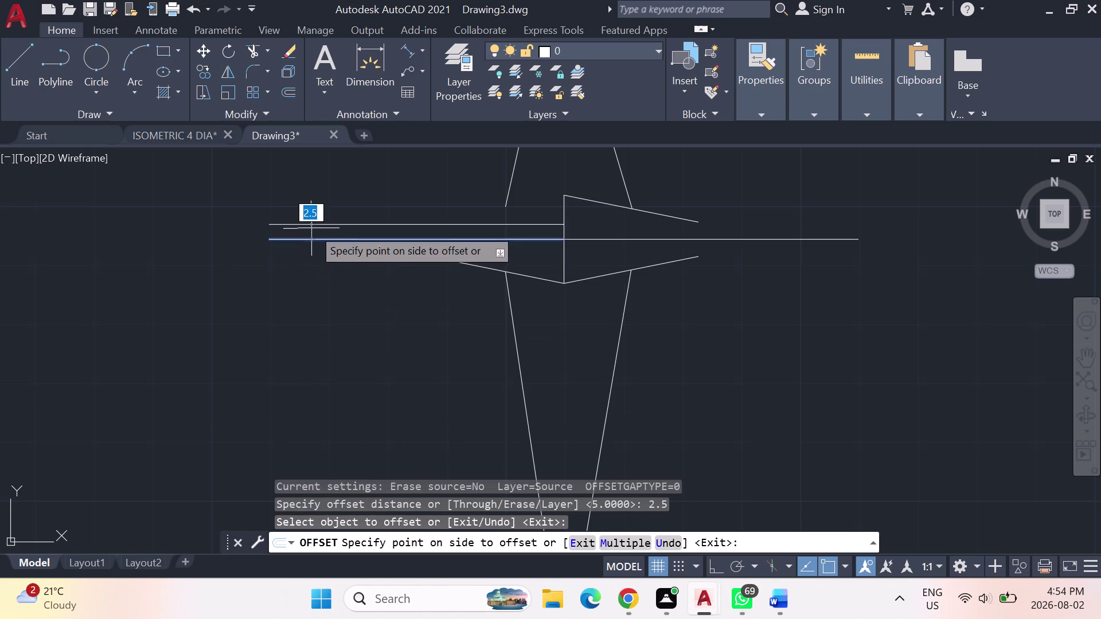
click(313, 224)
click(316, 240)
click(316, 254)
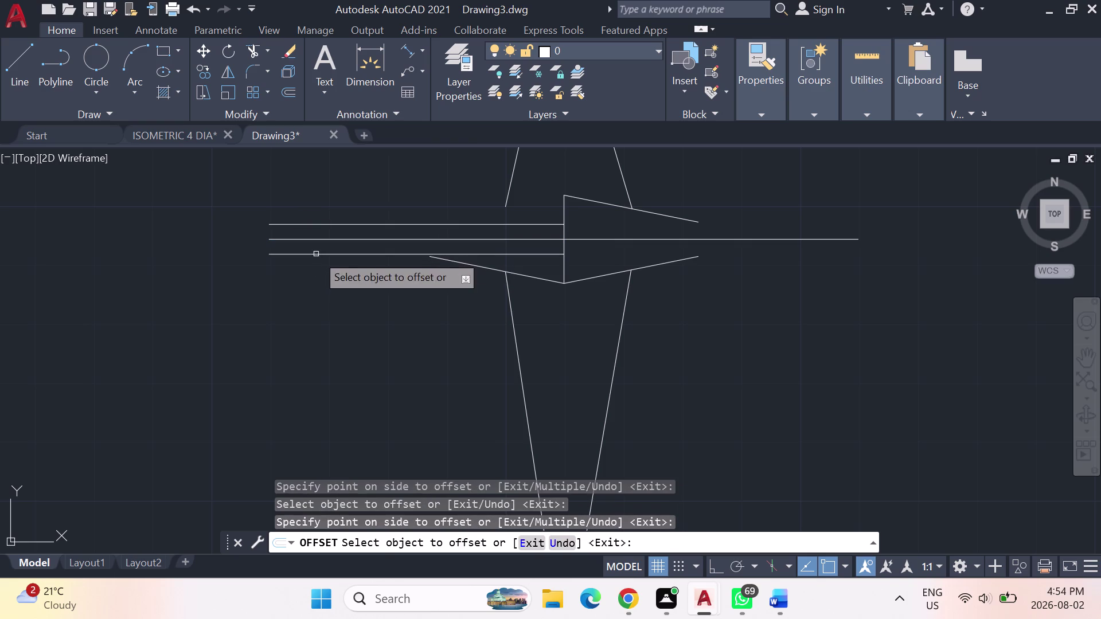
Offset the middle horizontal line's right side again and erase the sloped right line.
click(812, 240)
click(810, 217)
click(805, 239)
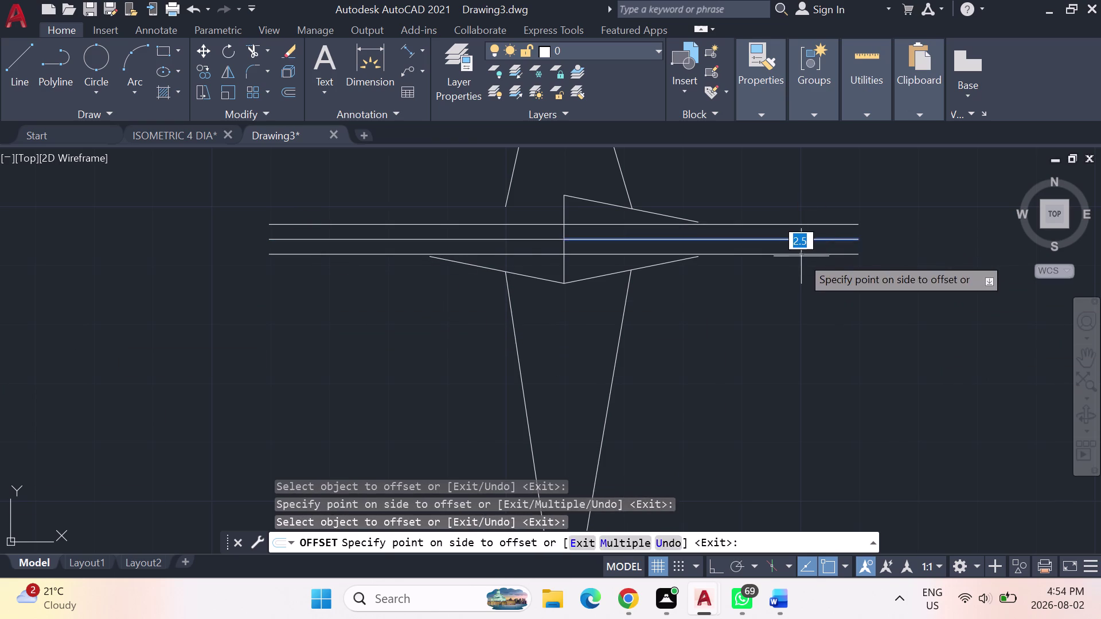
click(801, 257)
key(Escape)
key(Escape)
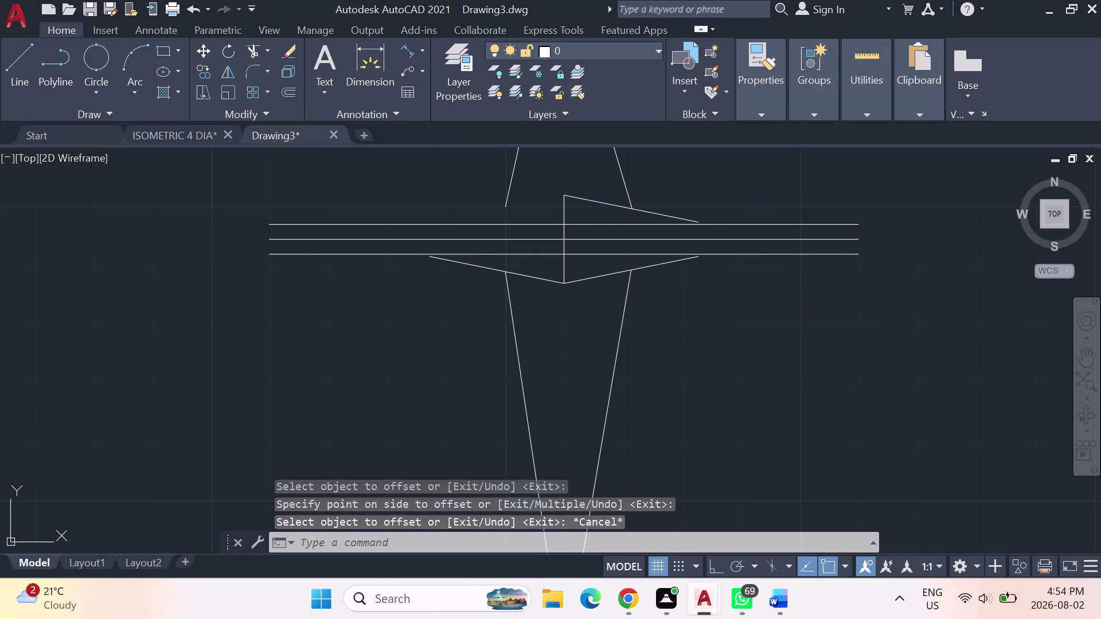
click(600, 205)
key(Delete)
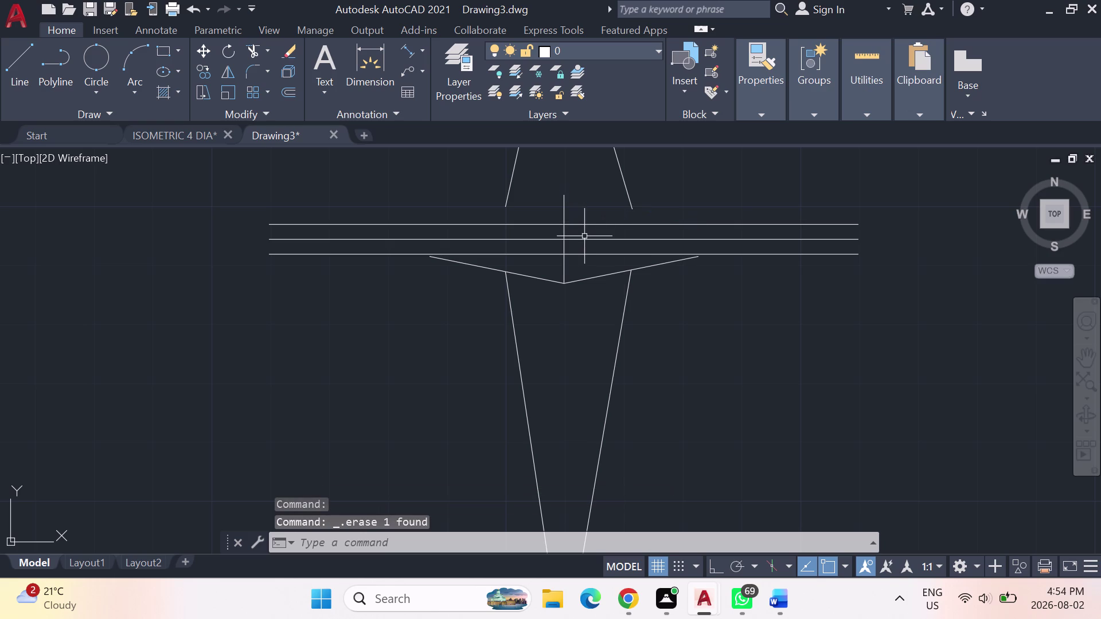
click(17, 67)
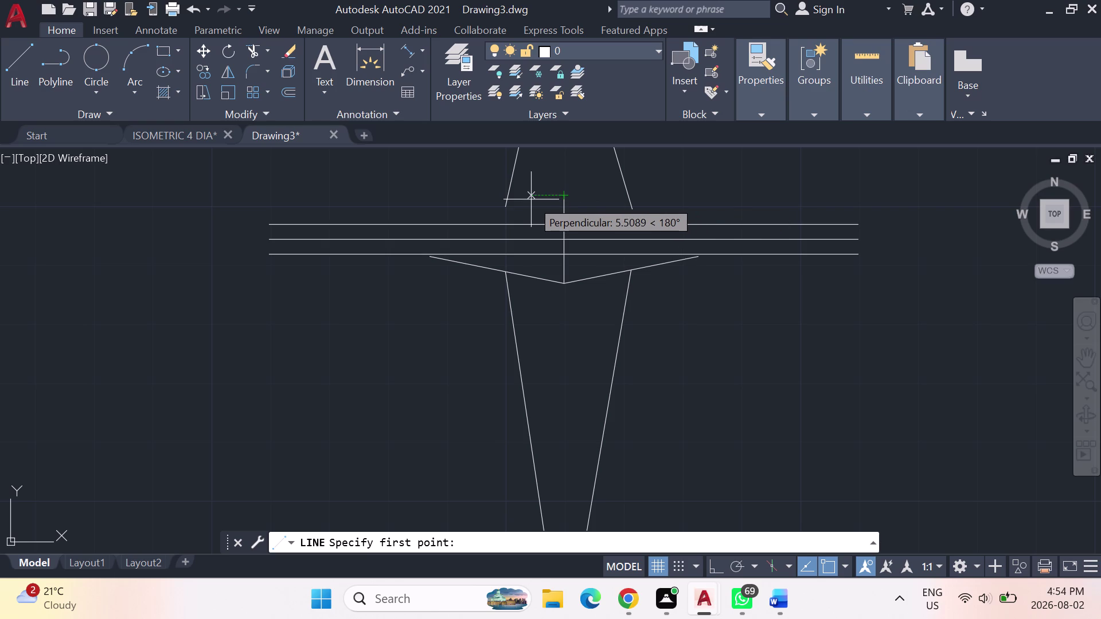
click(563, 197)
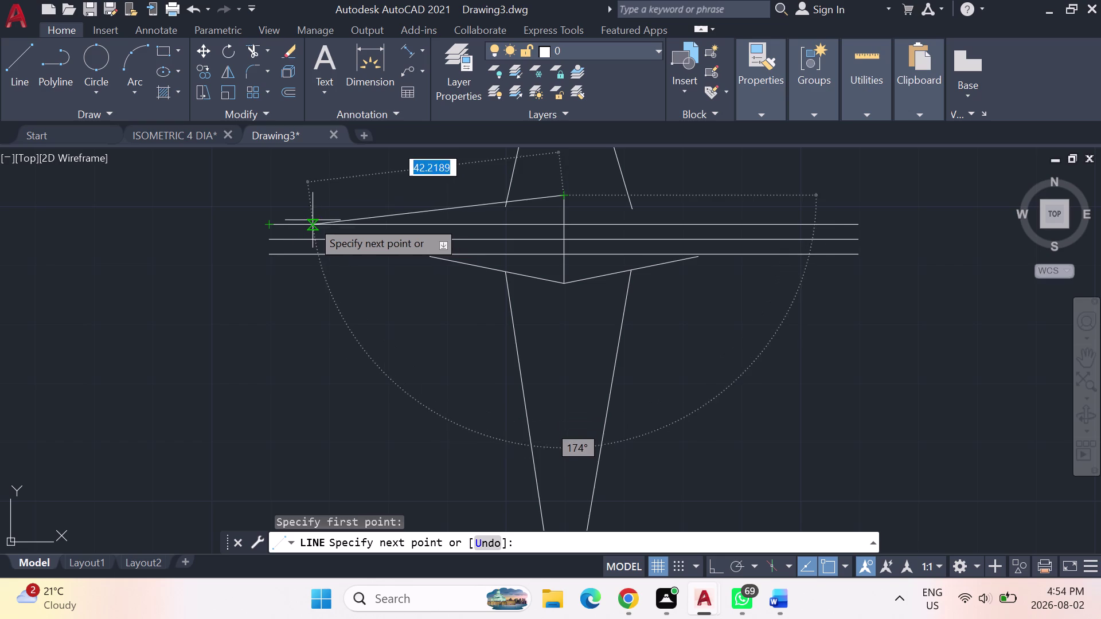
click(269, 222)
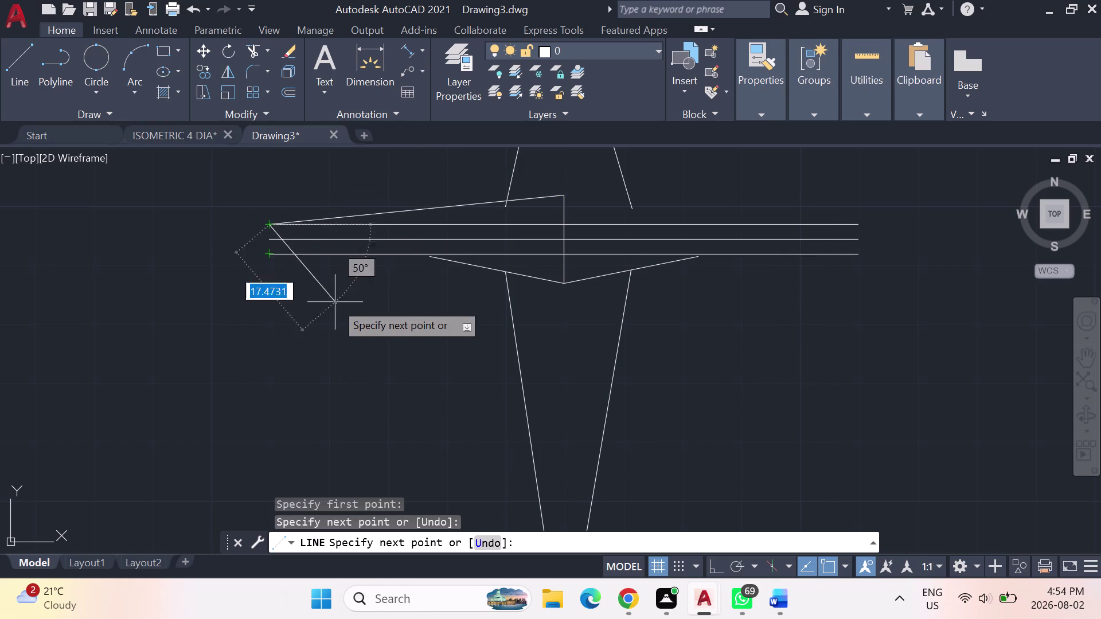
key(Escape)
click(26, 57)
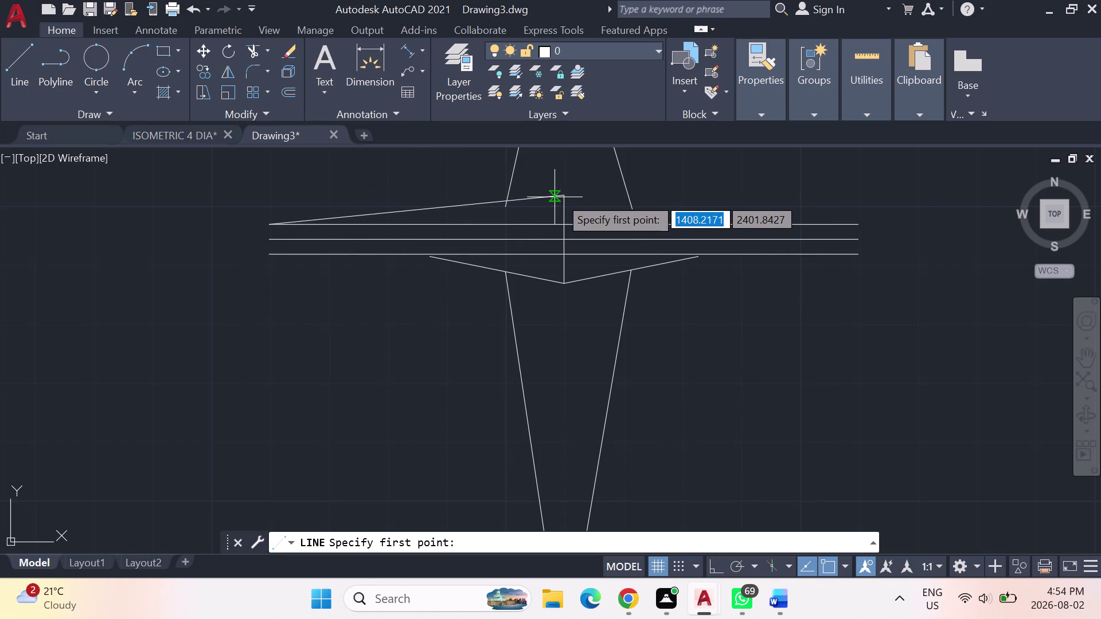
key(Escape)
key(Escape)
key(Escape)
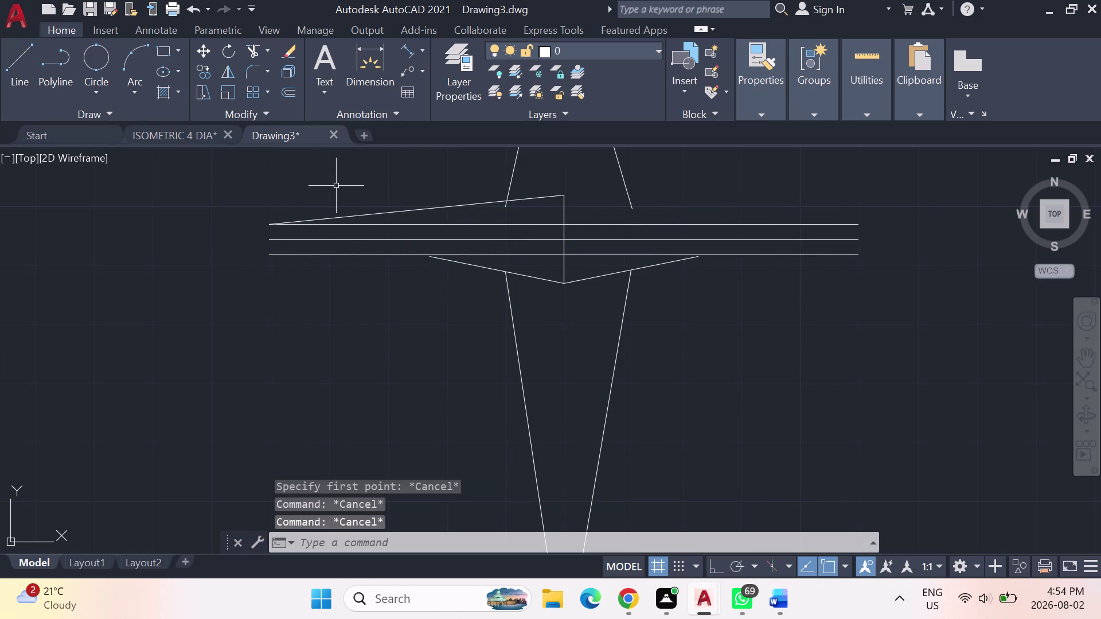
click(357, 214)
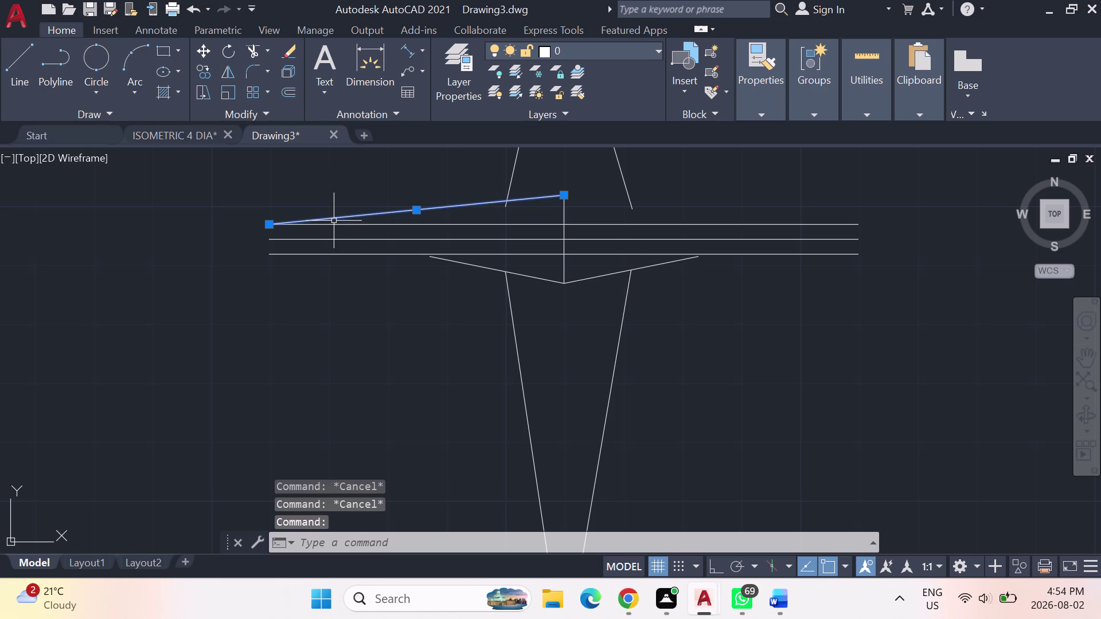
key(Delete)
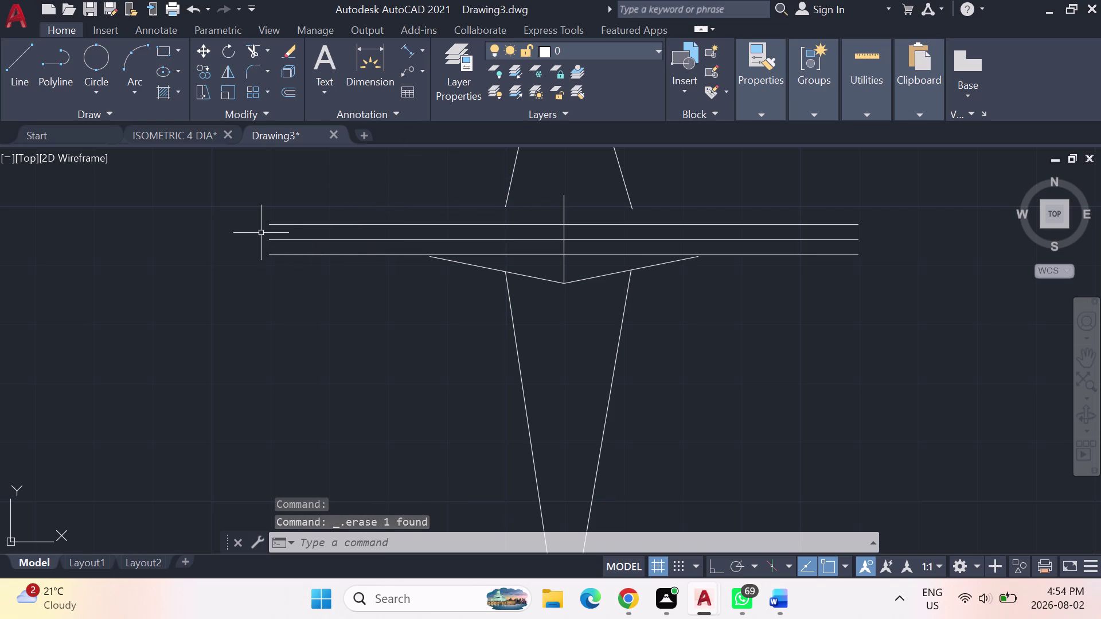
click(12, 57)
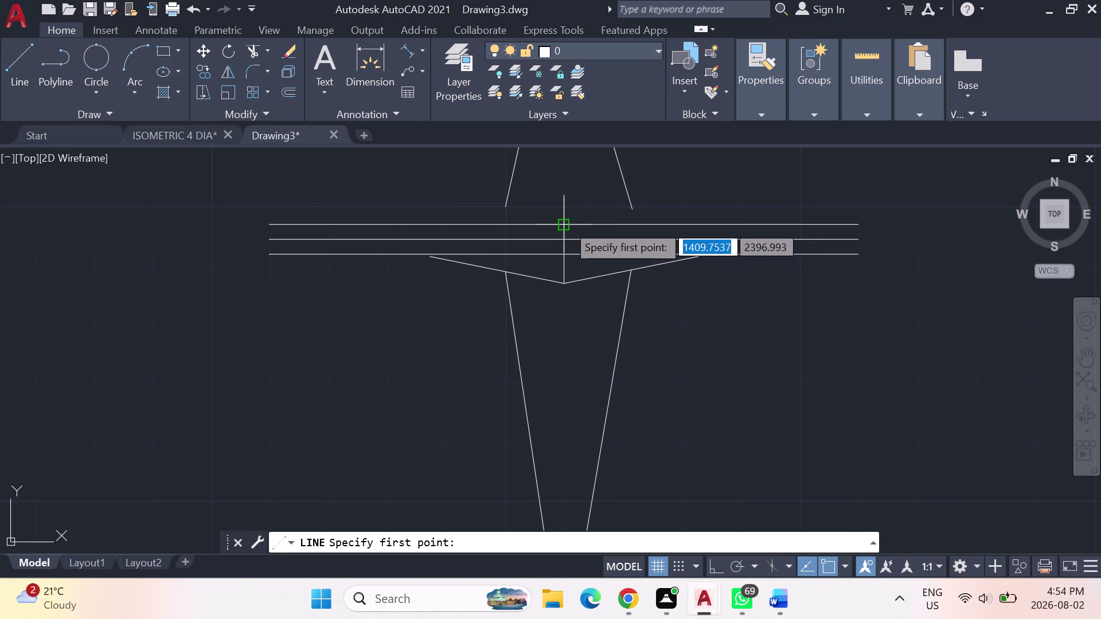
With ortho on, draw a 30-unit line right from the centre on the upper line; erase its overlapping left part.
click(566, 224)
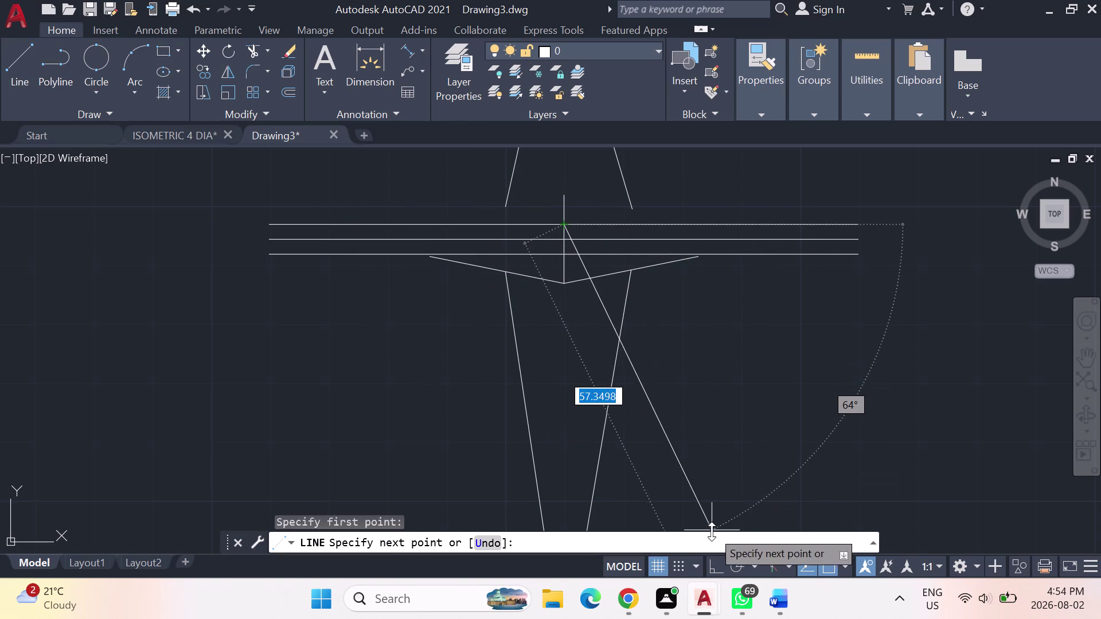
click(718, 569)
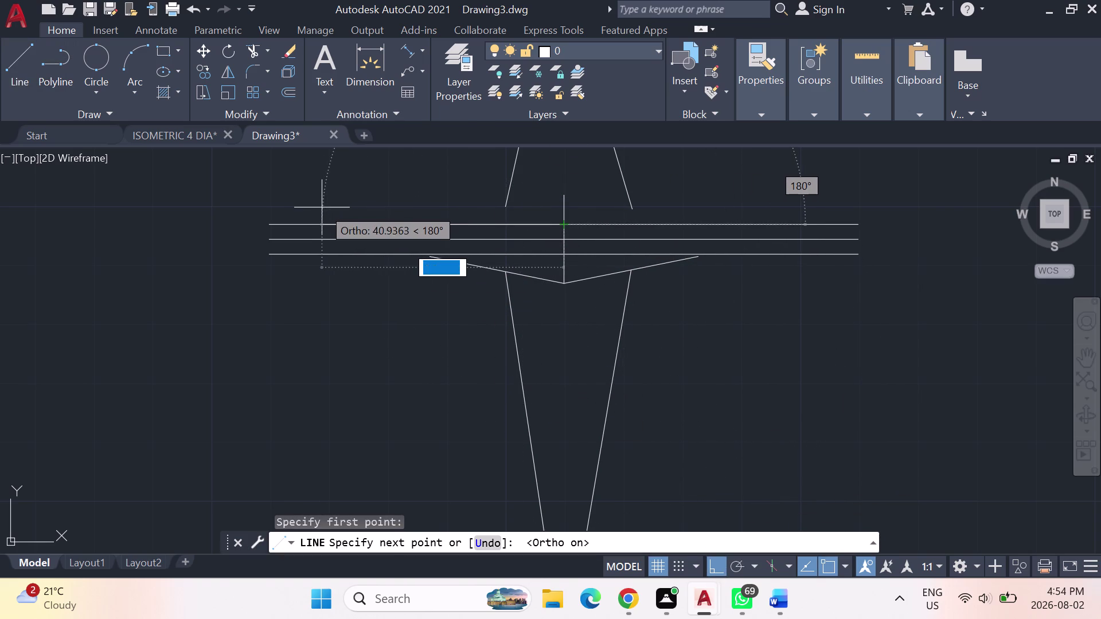
text(30)
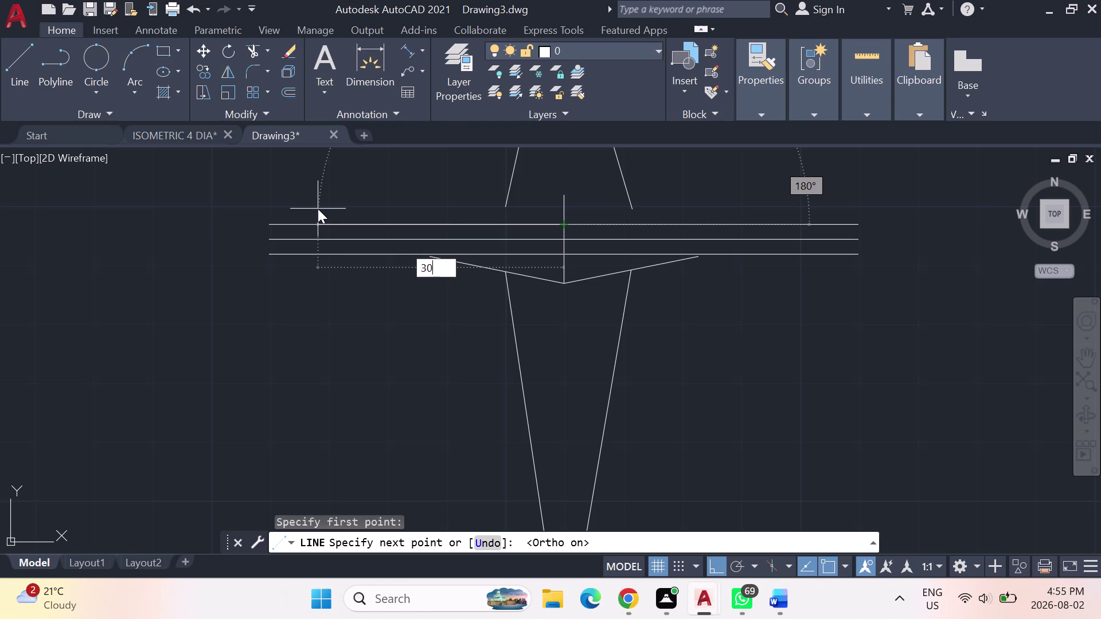
key(Return)
key(Escape)
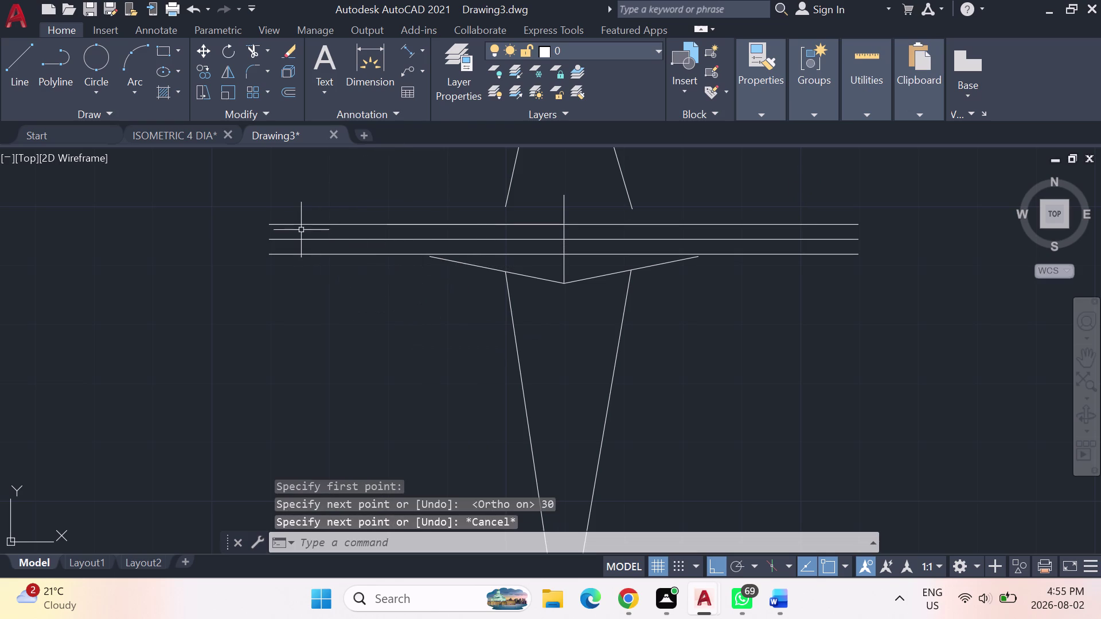
click(301, 225)
key(Delete)
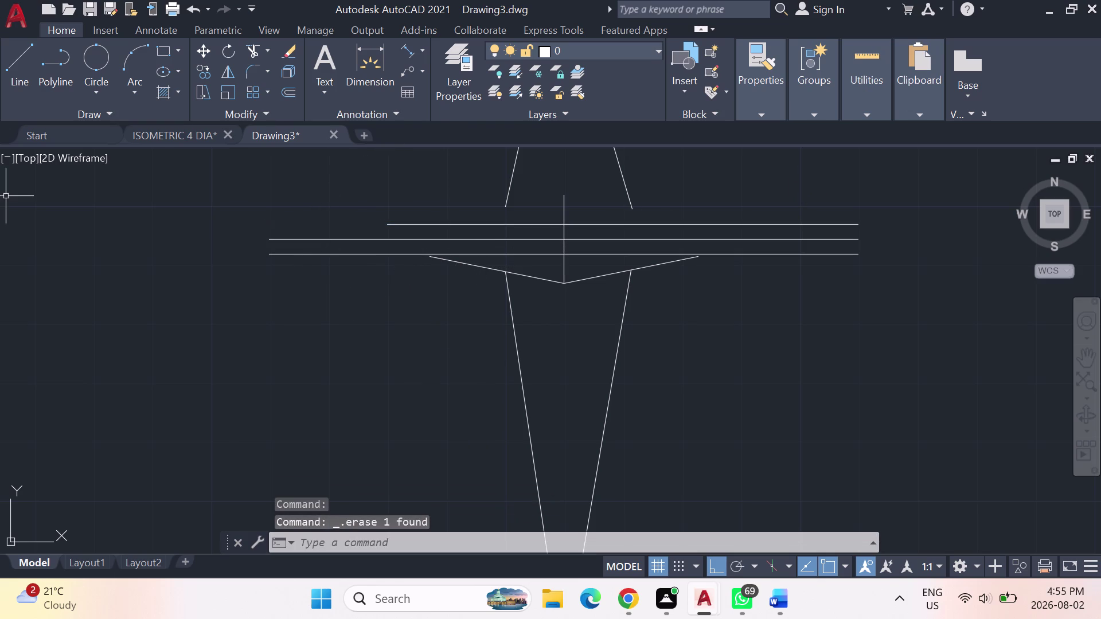
Redraw a 30-unit line right along the upper line and erase its old right portion.
click(18, 57)
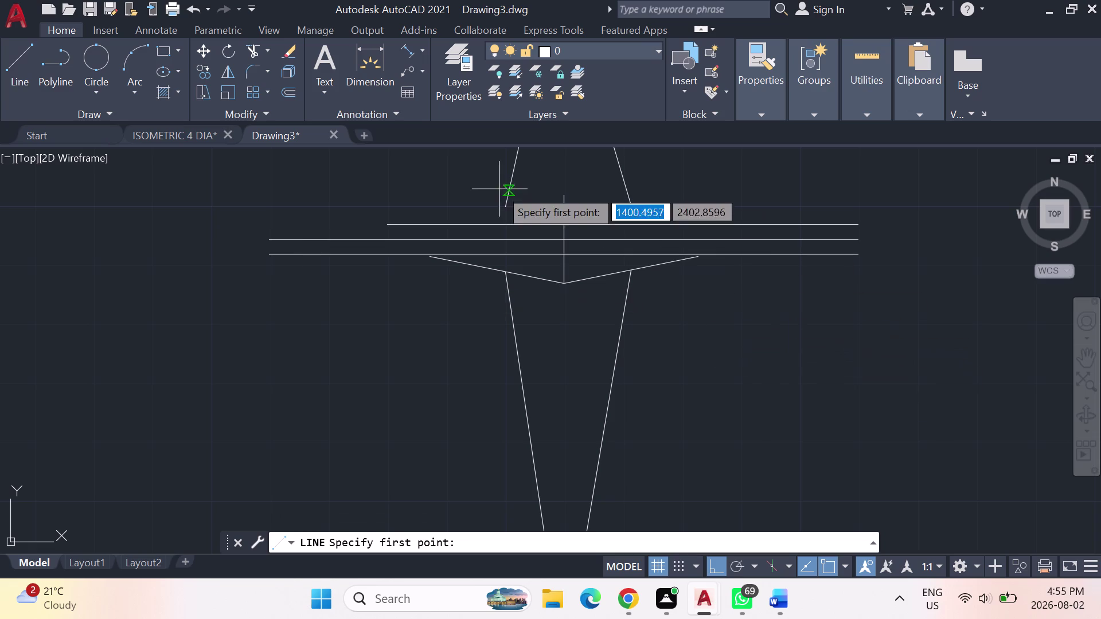
click(560, 221)
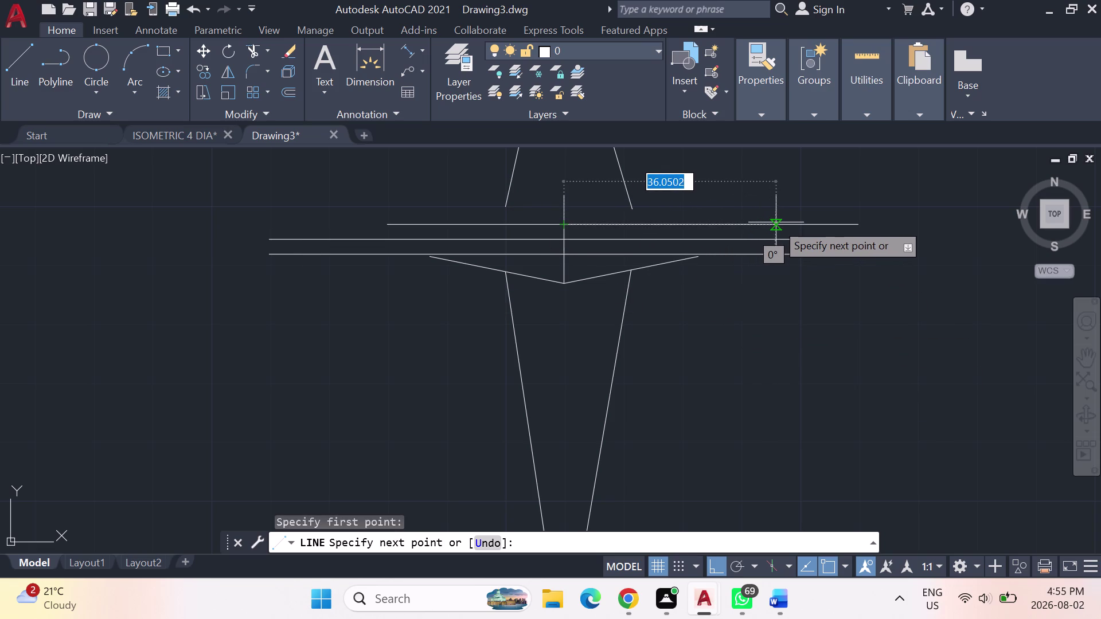
text(30)
key(Return)
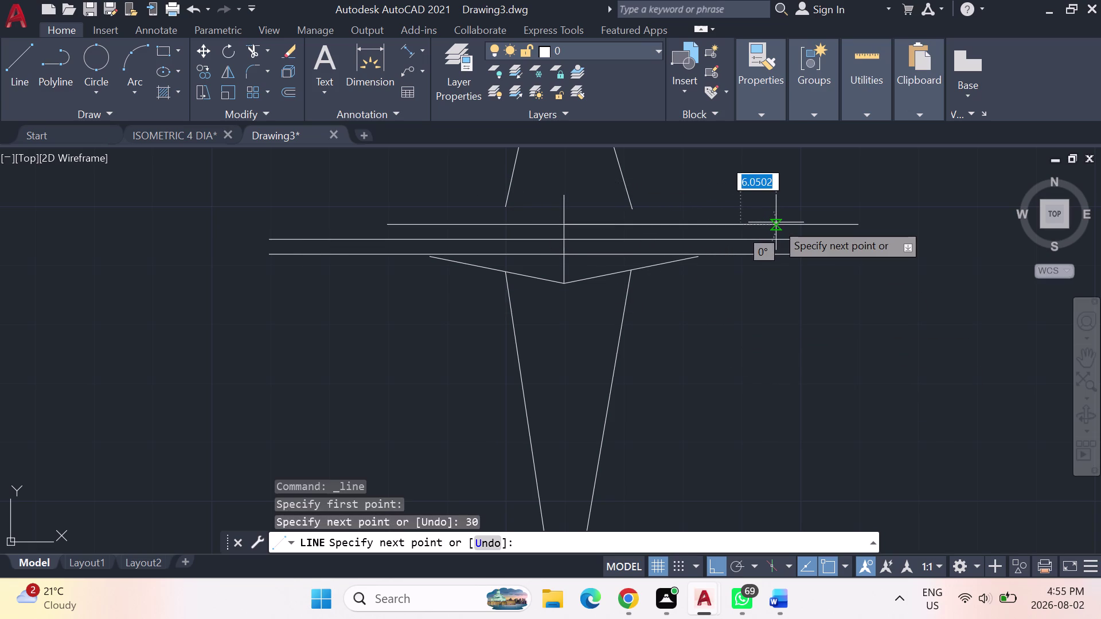
key(Escape)
click(847, 223)
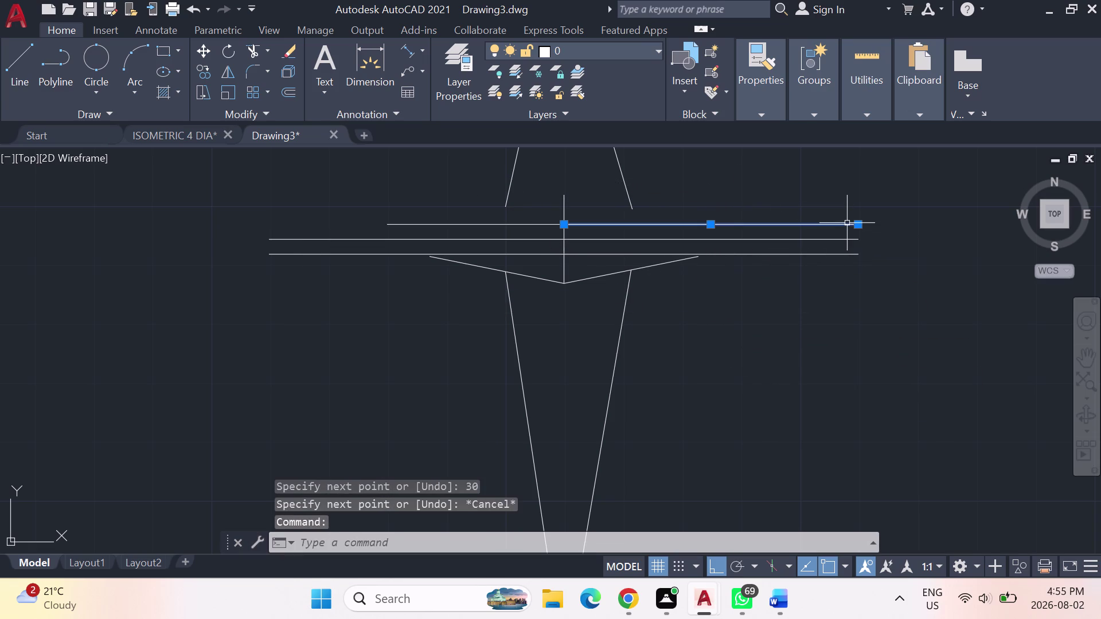
key(Delete)
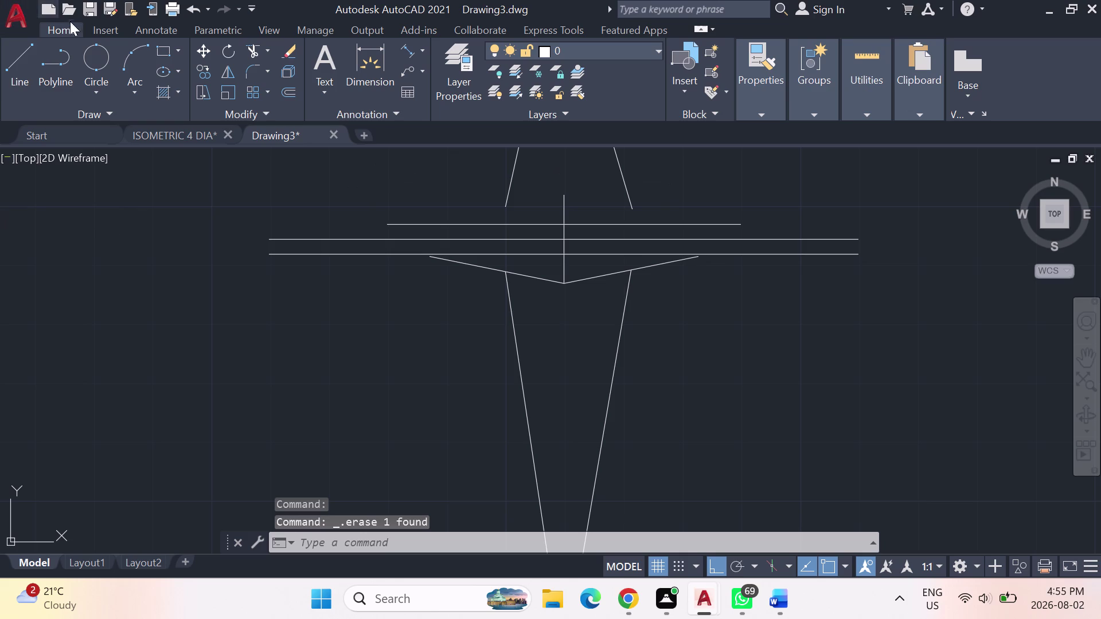
Draw a 30-unit line right from the lower line's centre and erase the old right portion.
click(25, 64)
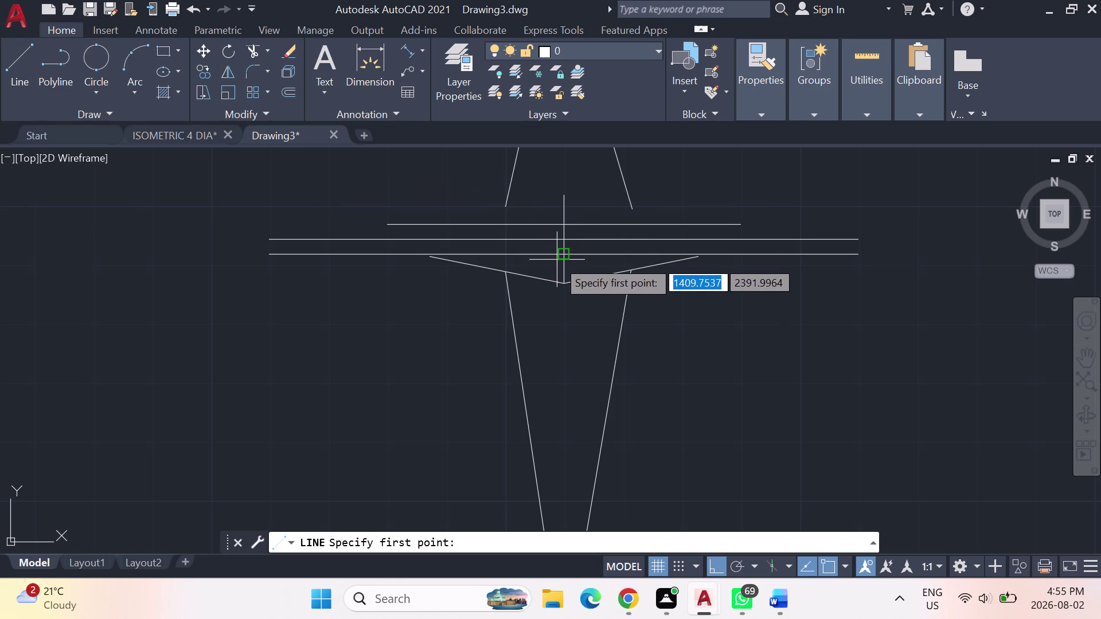
click(561, 257)
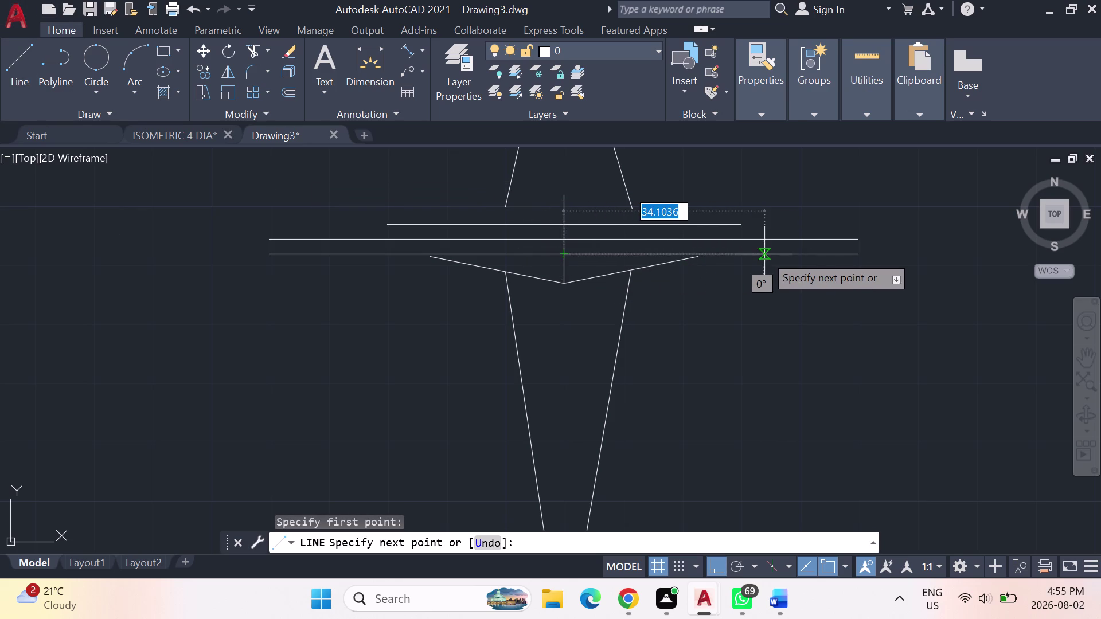
text(30)
key(Return)
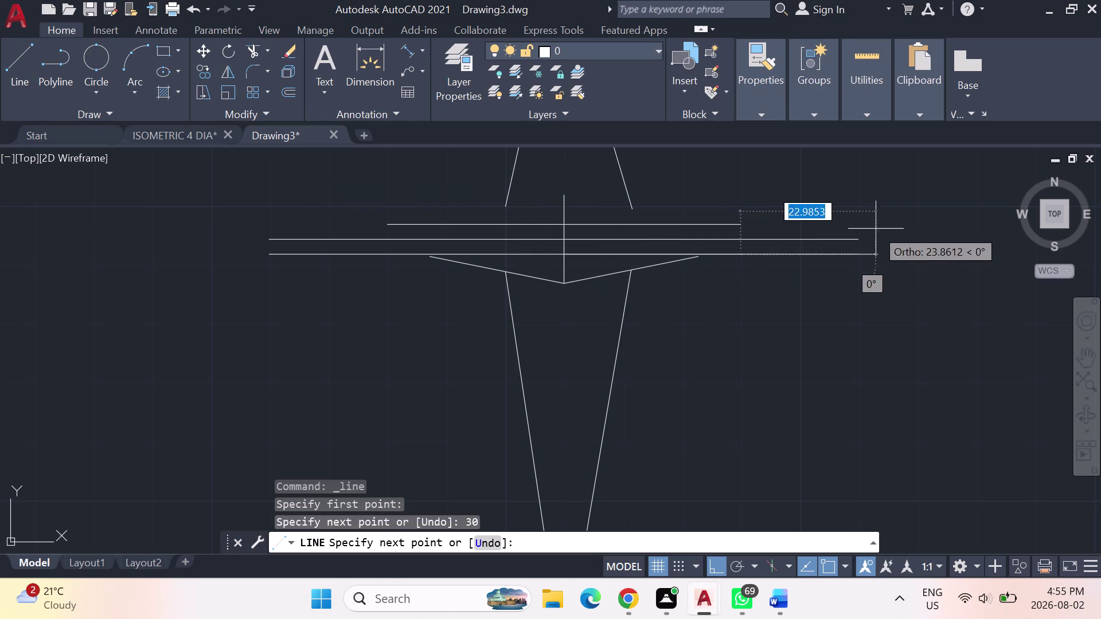
key(Escape)
click(846, 253)
key(Delete)
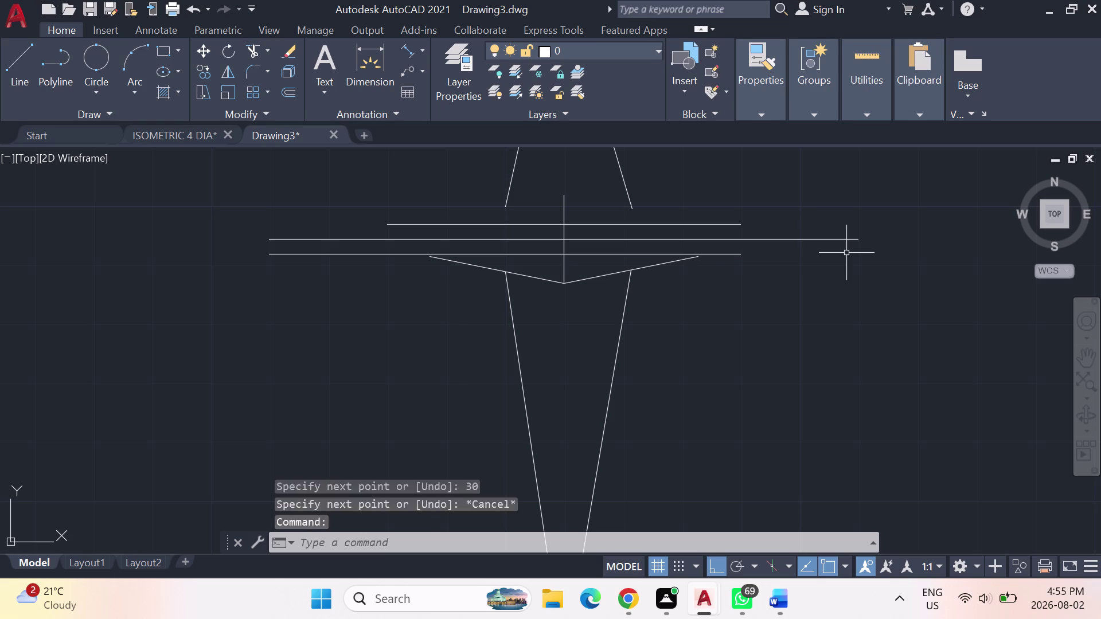
Draw another 30-unit line right from the centre along the lower line.
click(17, 61)
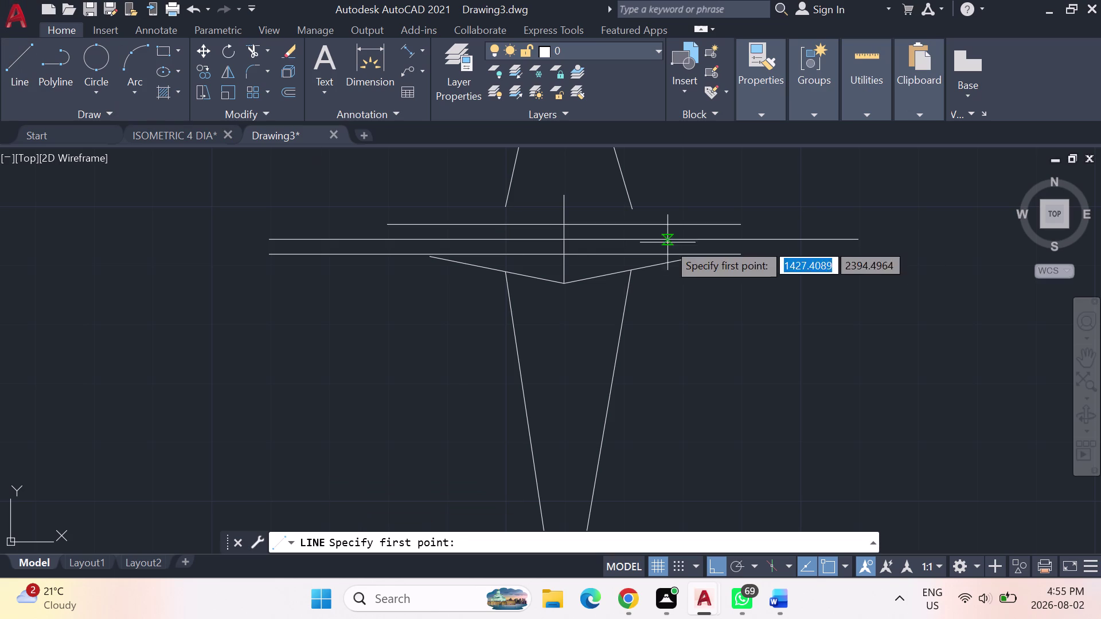
click(564, 252)
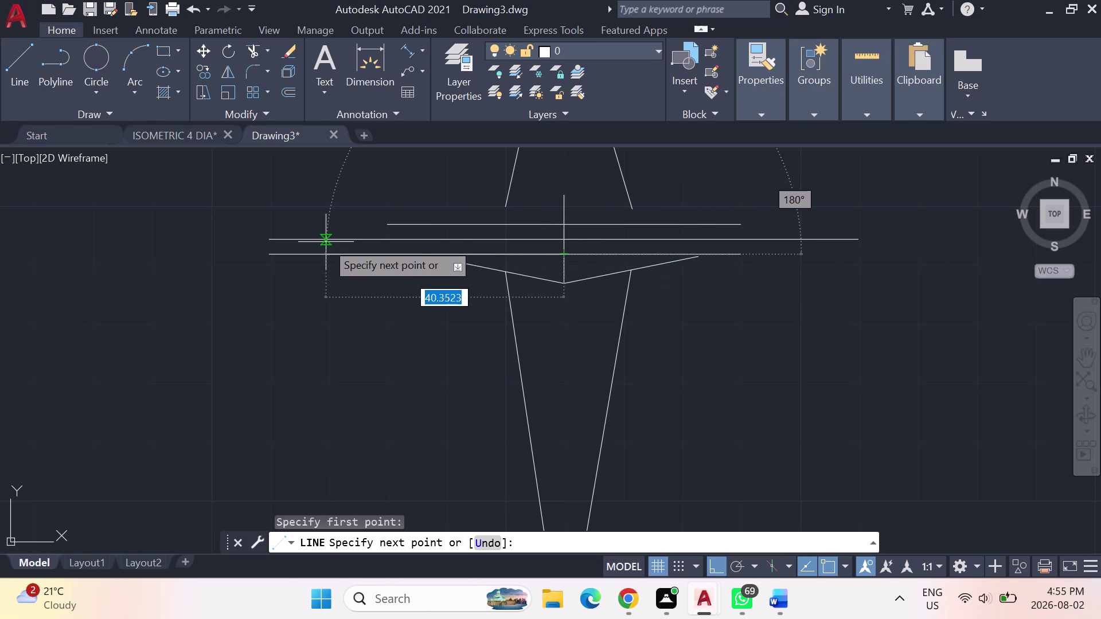
key(3)
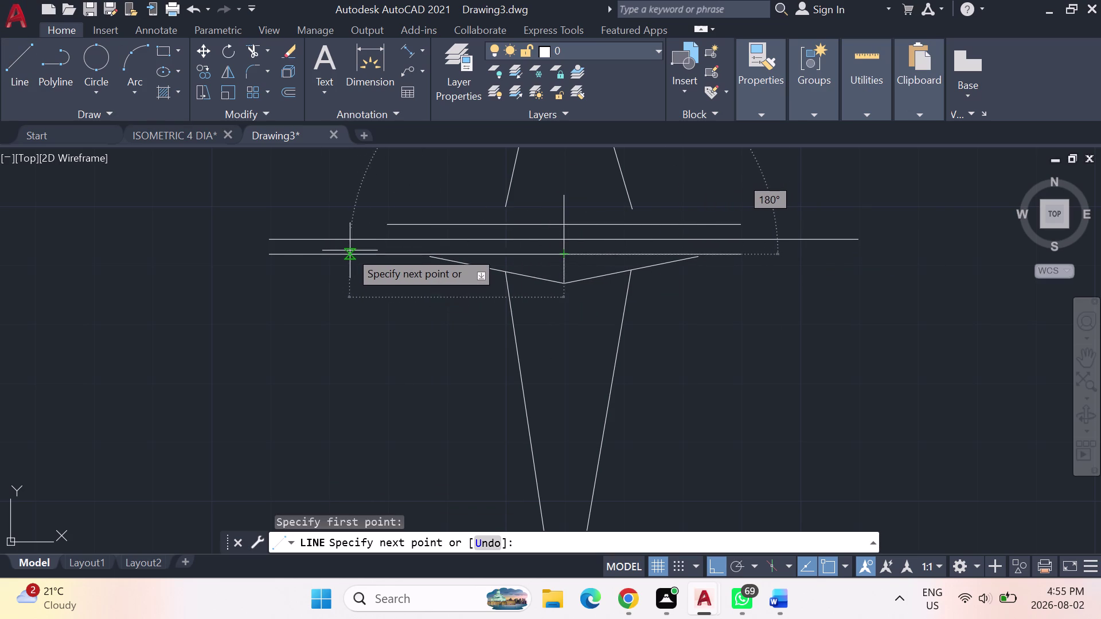
key(0)
key(Return)
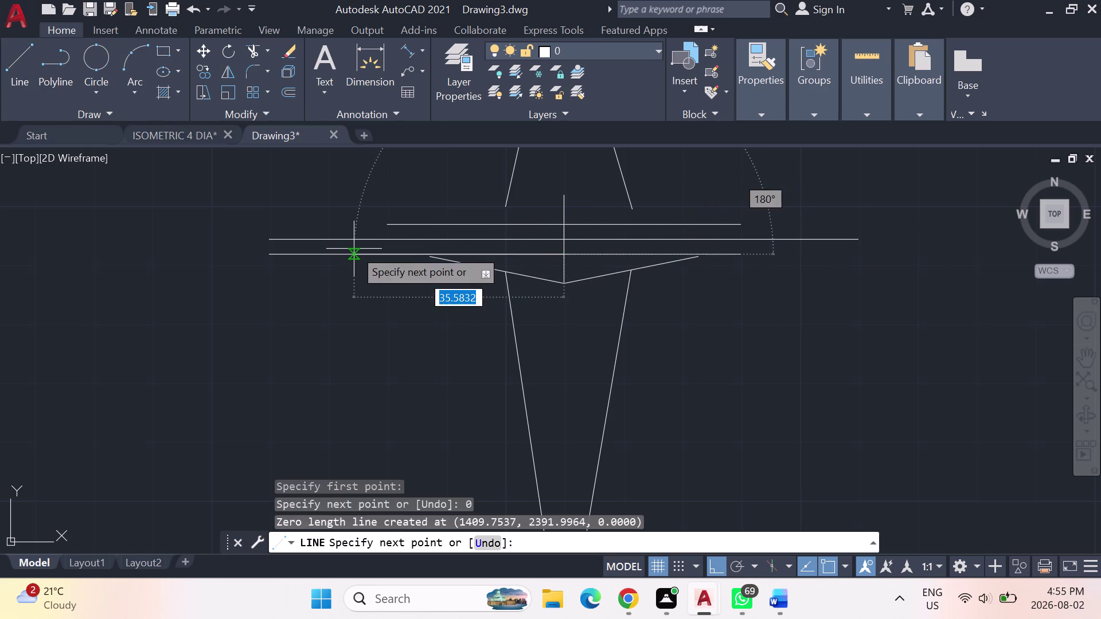
key(Escape)
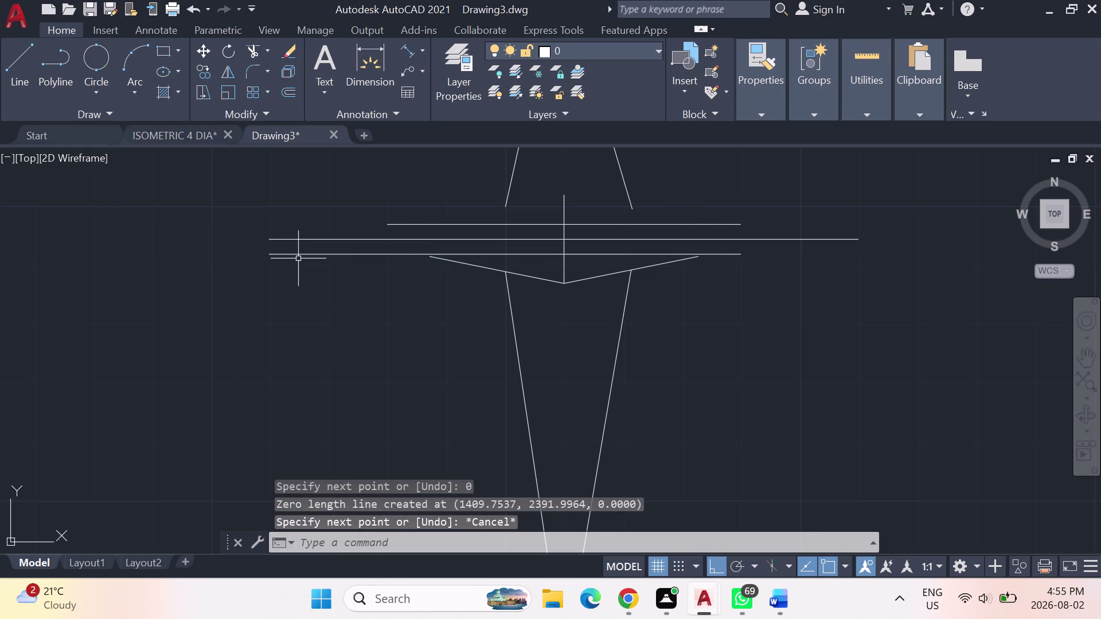
Erase the lower line's left part and draw a 30-unit line left from the centre.
click(296, 255)
key(Delete)
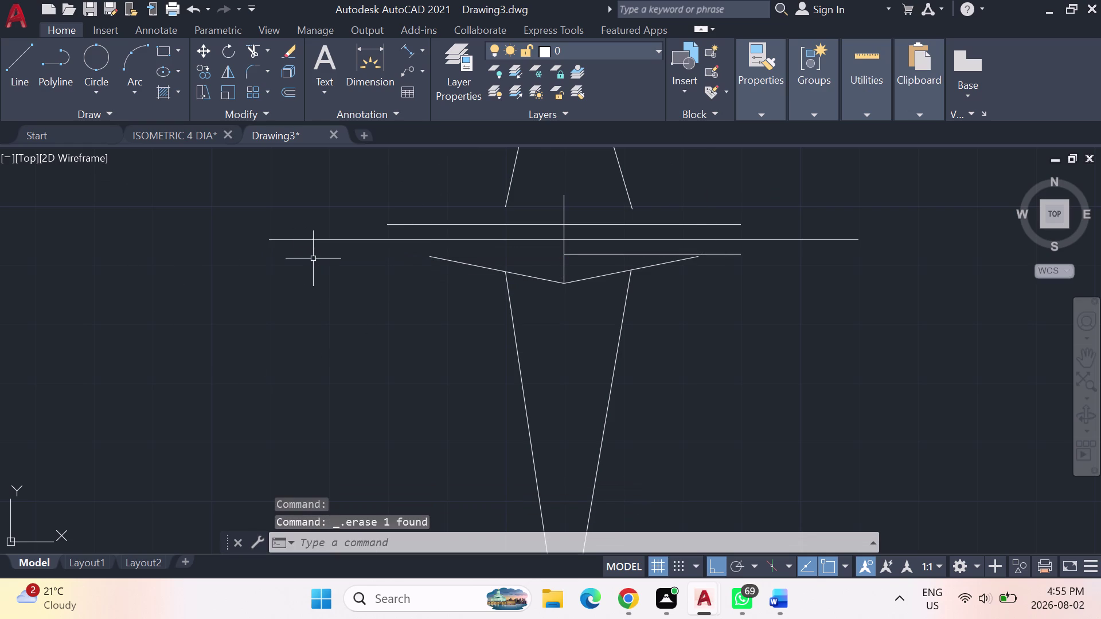
click(0, 63)
click(24, 65)
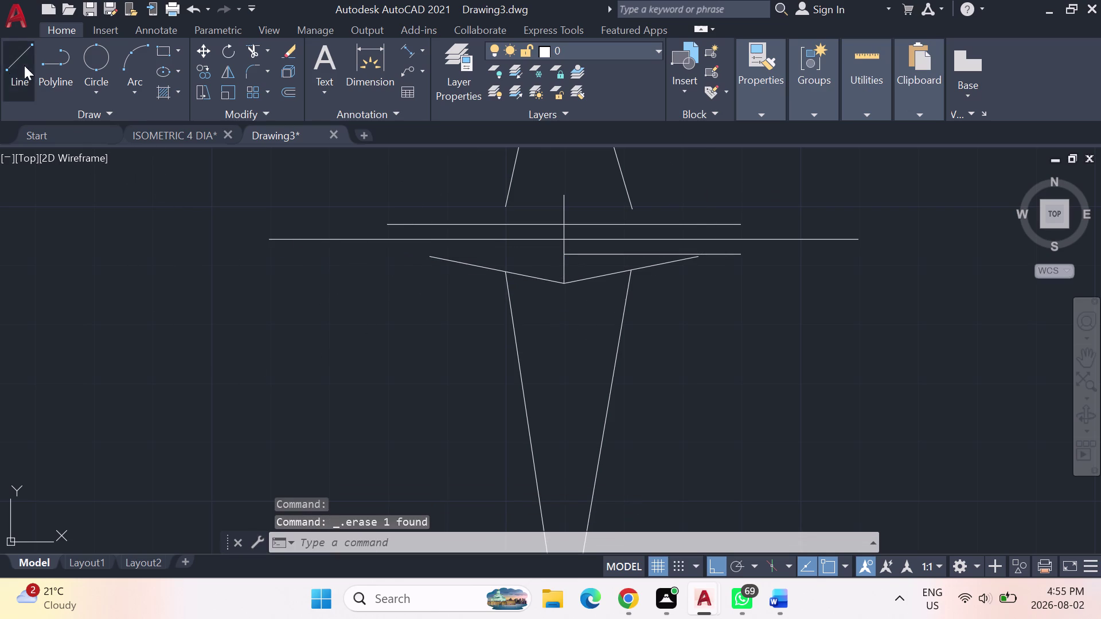
click(563, 255)
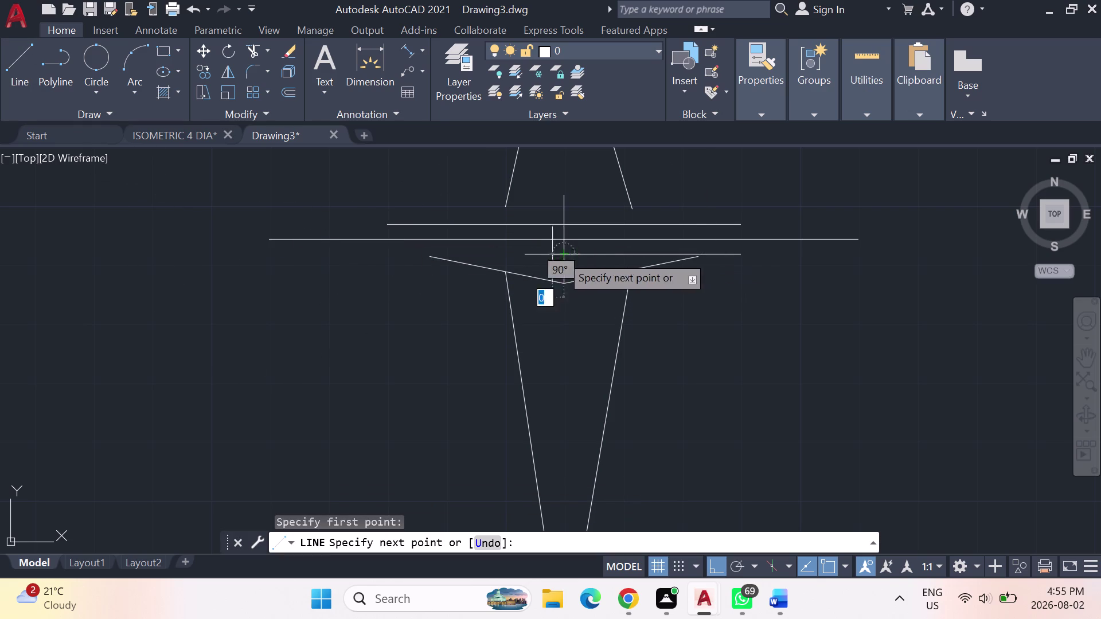
text(3)
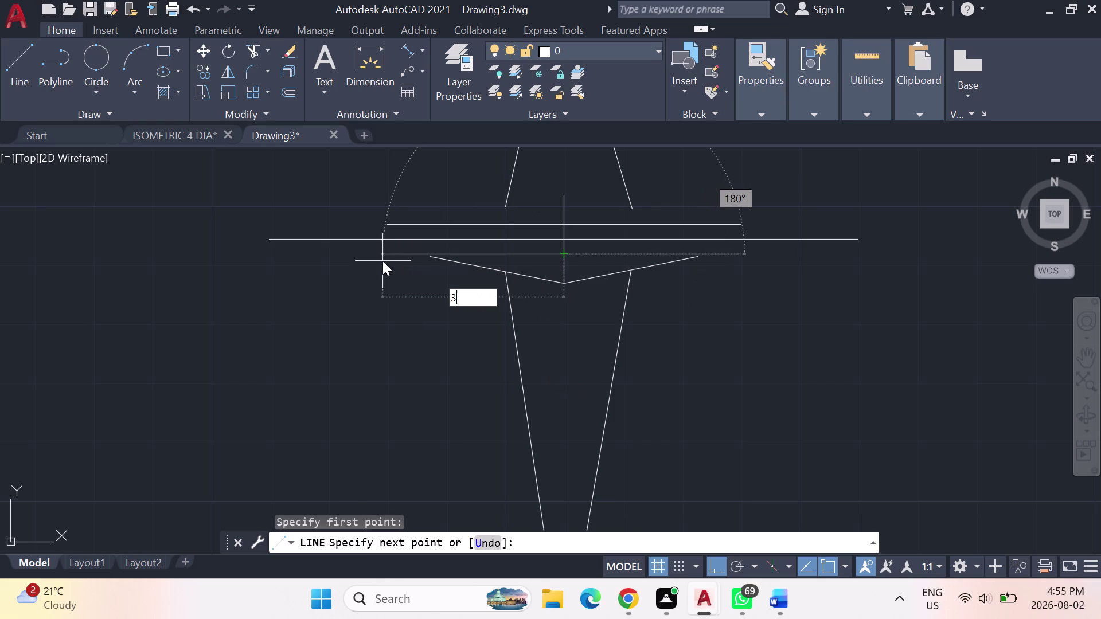
text(0)
key(Return)
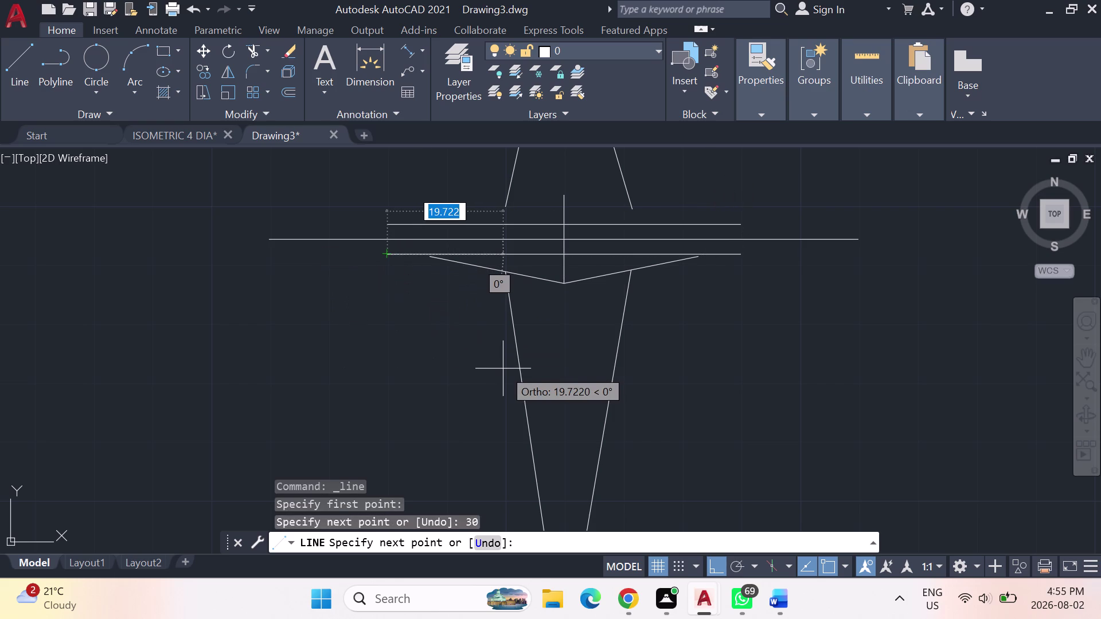
key(Escape)
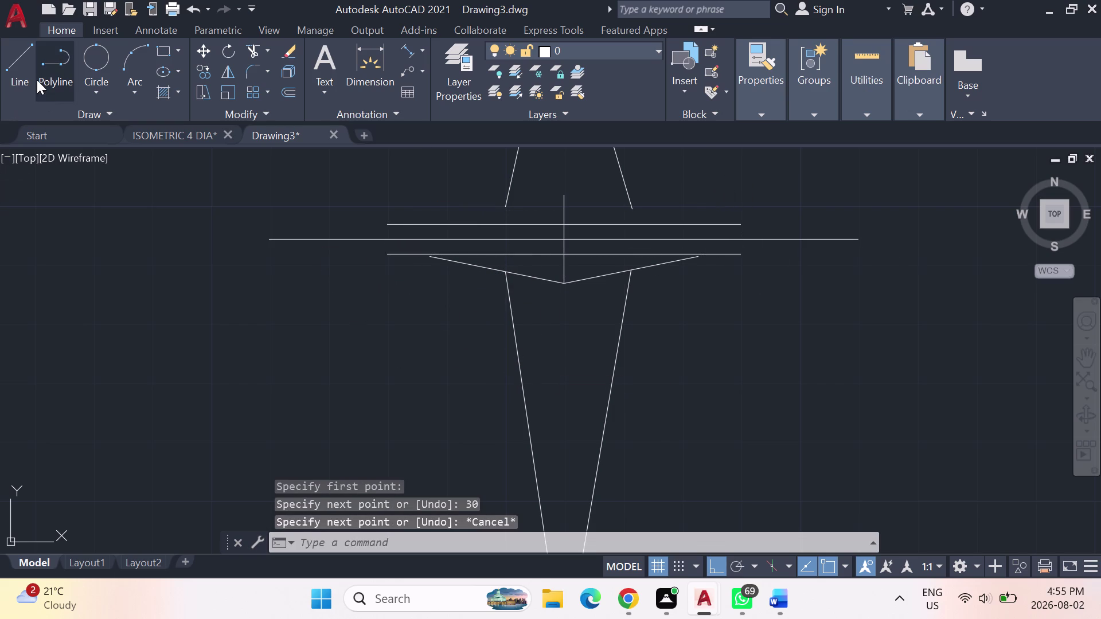
Draw slanted lines from the top of the centre line to both upper-line tips.
click(21, 51)
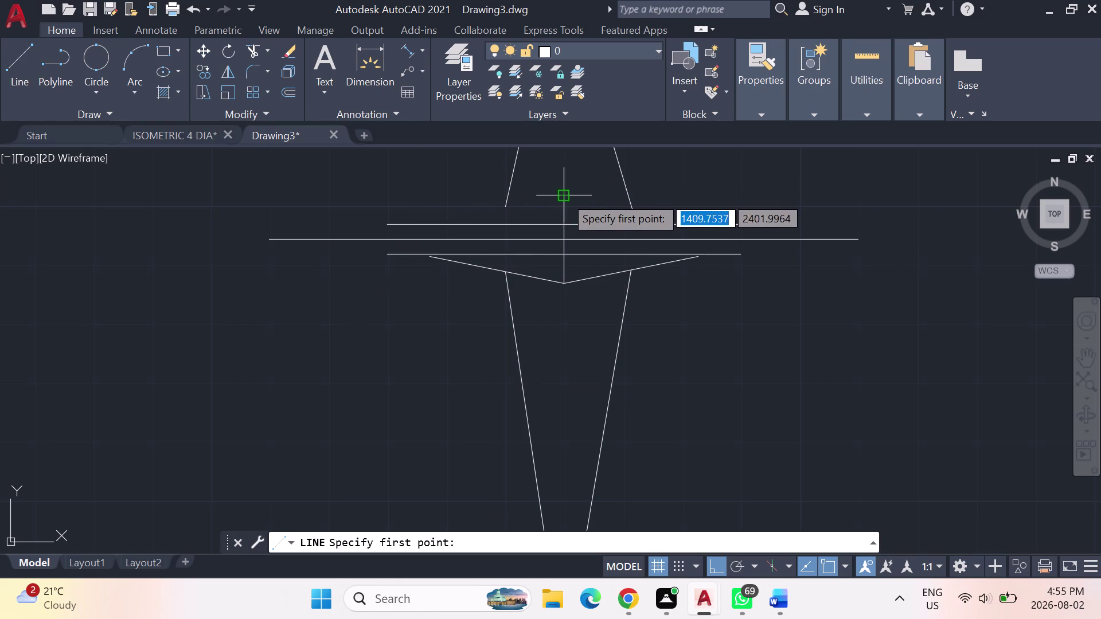
click(565, 195)
click(382, 221)
key(Escape)
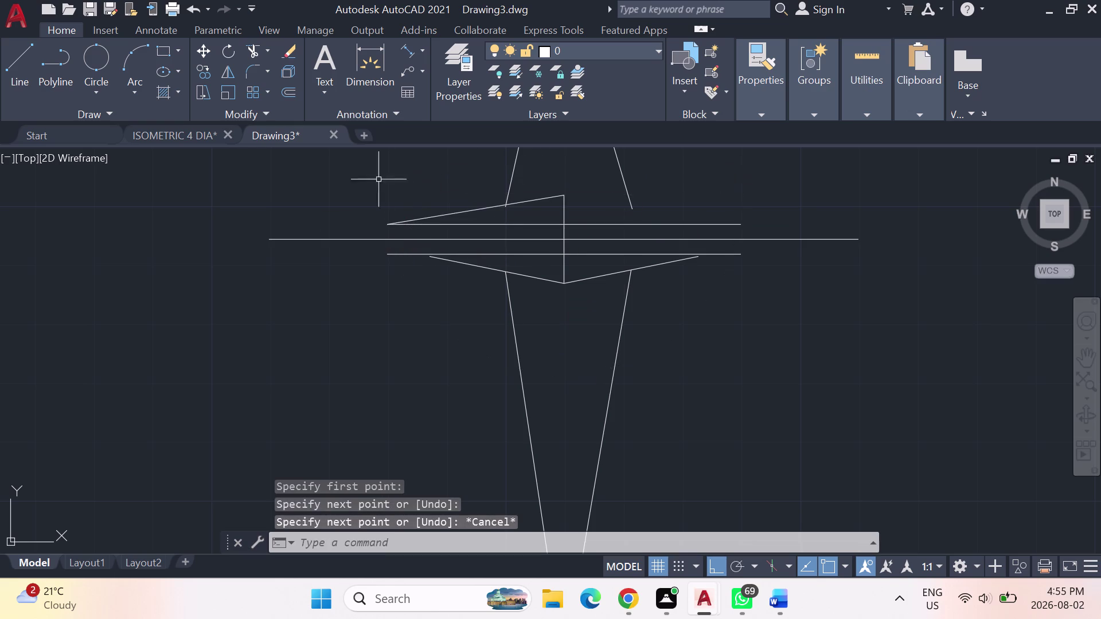
click(16, 64)
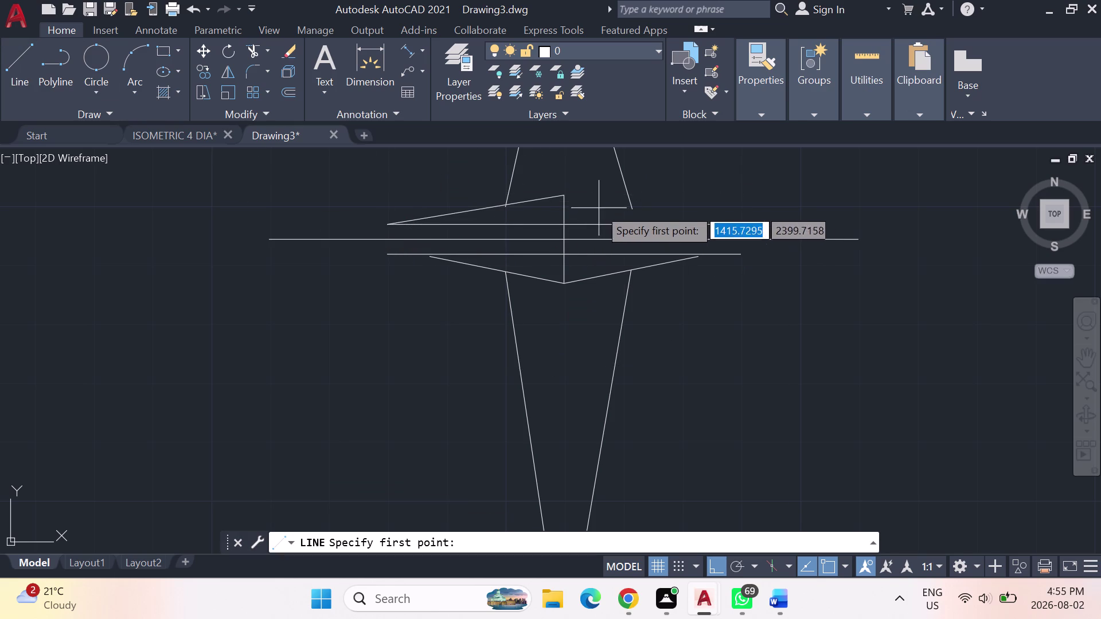
click(569, 199)
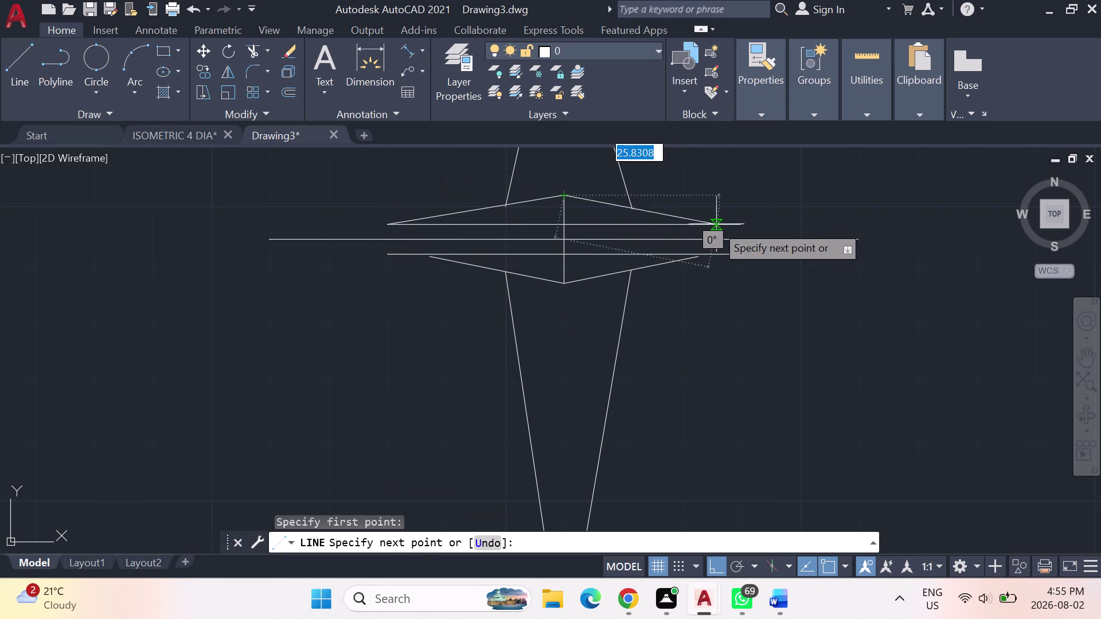
click(737, 226)
key(Escape)
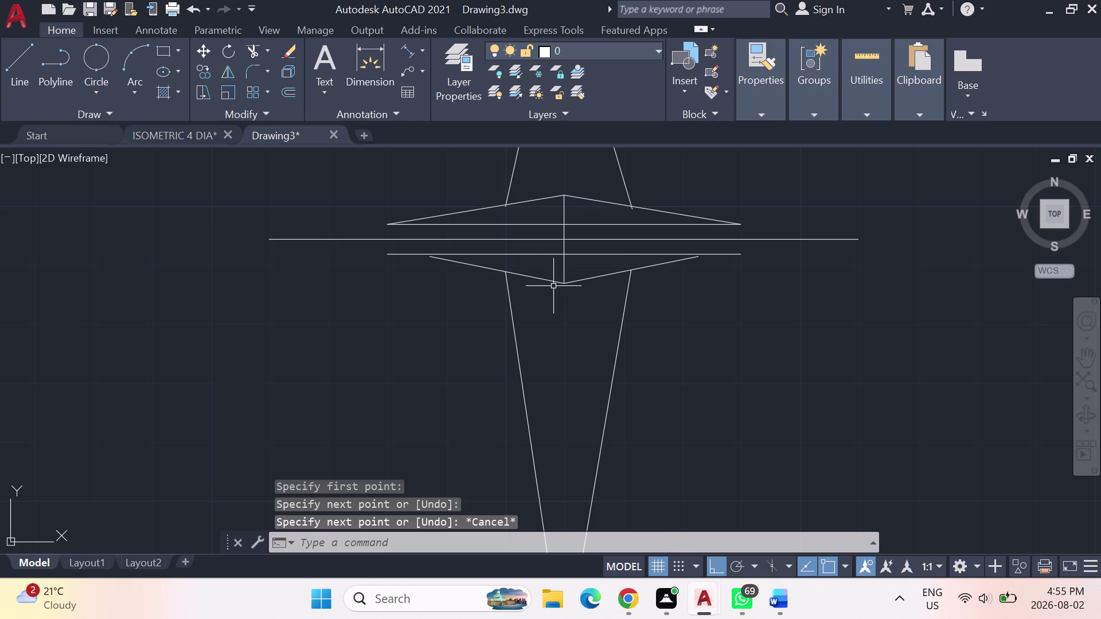
Erase both sides of the old V.
click(525, 276)
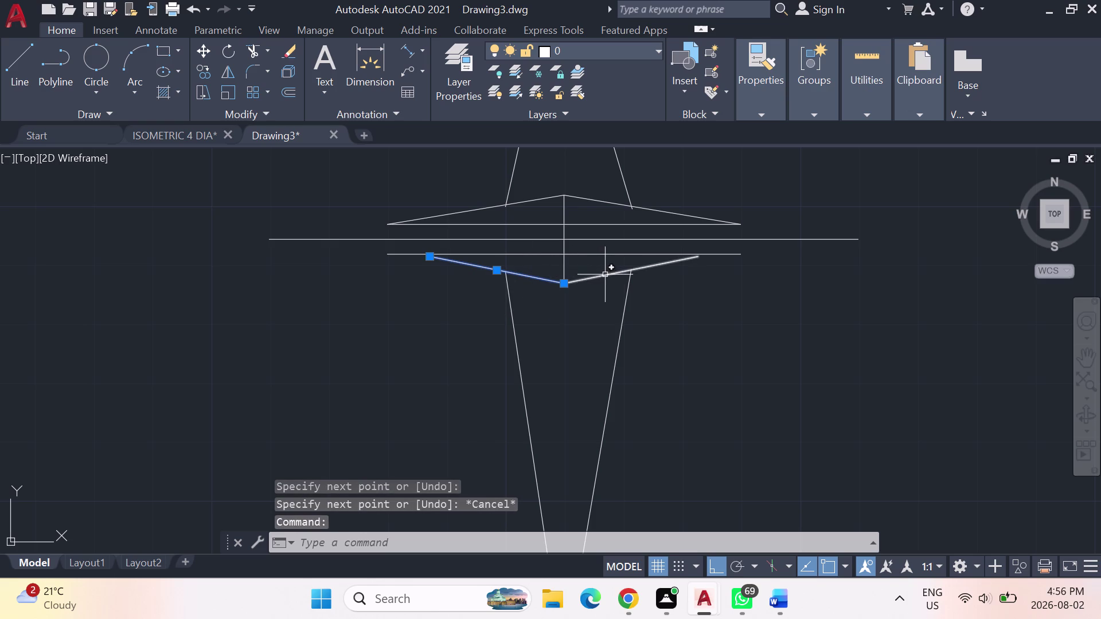
click(605, 275)
key(Delete)
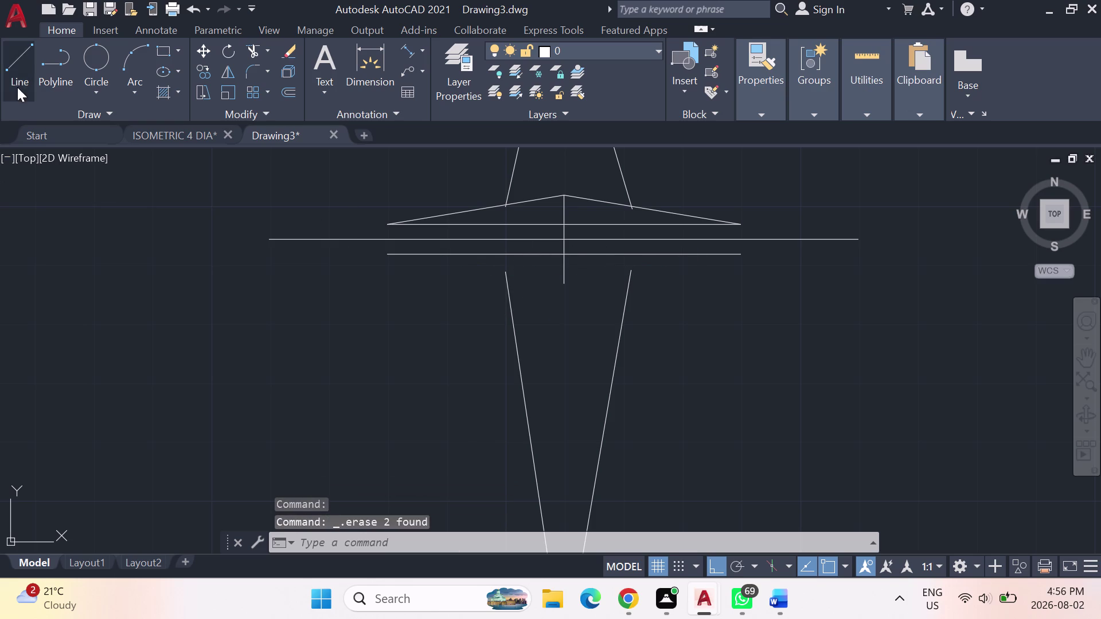
Draw slanted lines from the bottom of the centre line to both lower-line tips.
click(20, 66)
click(563, 286)
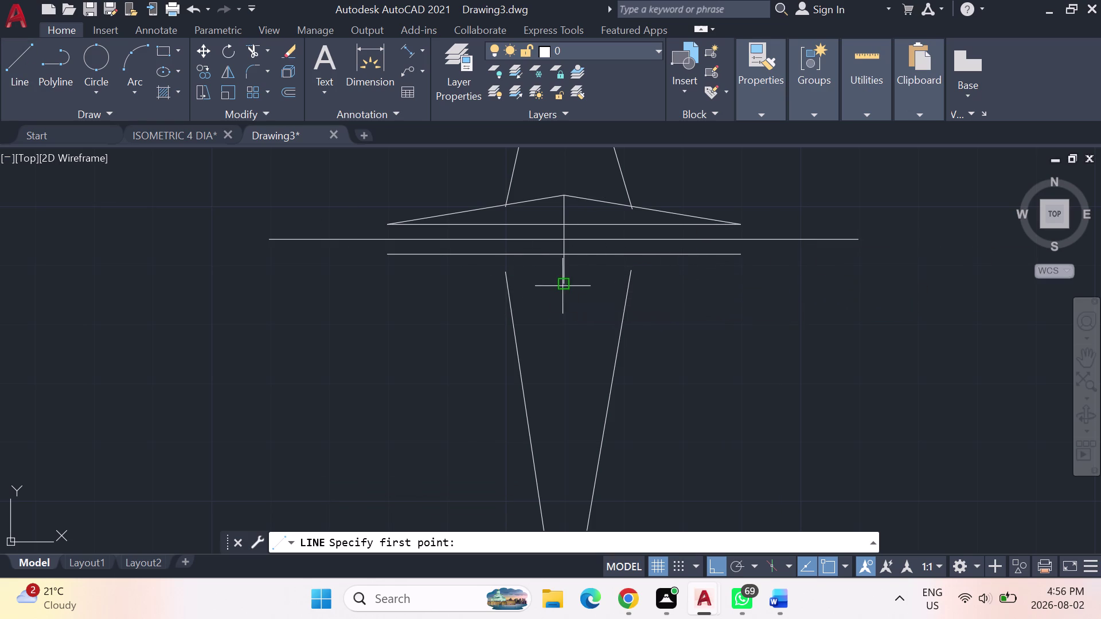
click(739, 257)
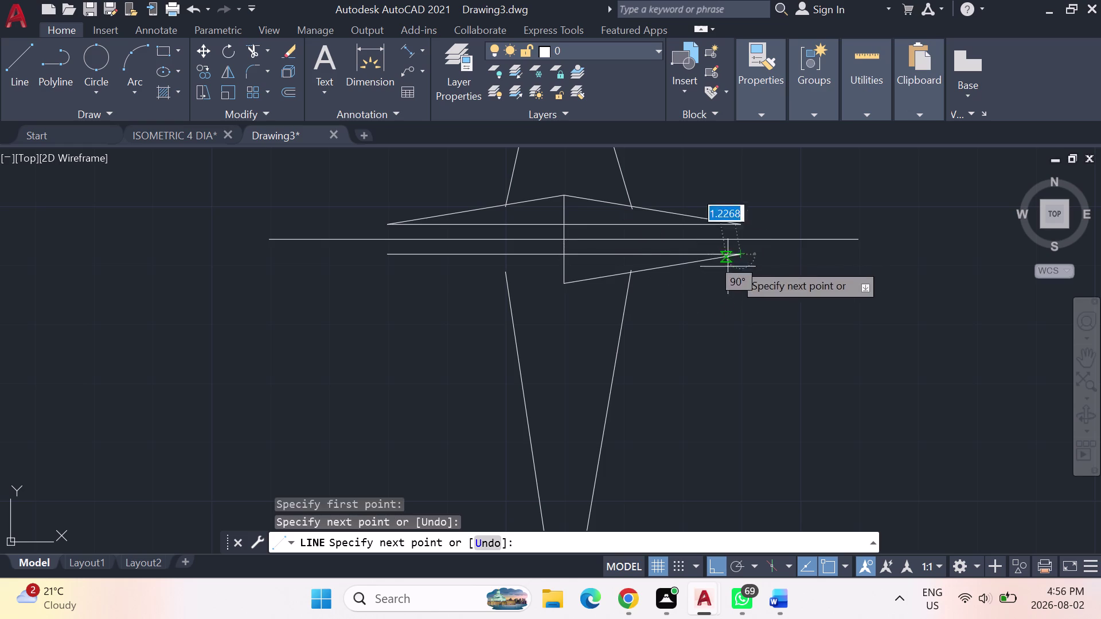
key(Escape)
click(18, 80)
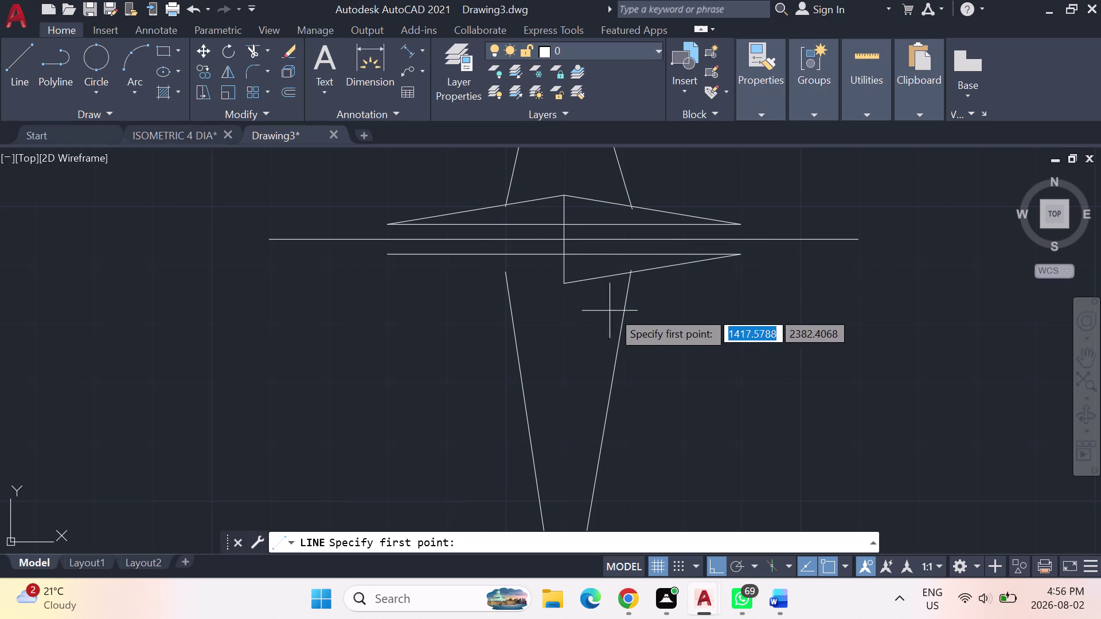
click(563, 286)
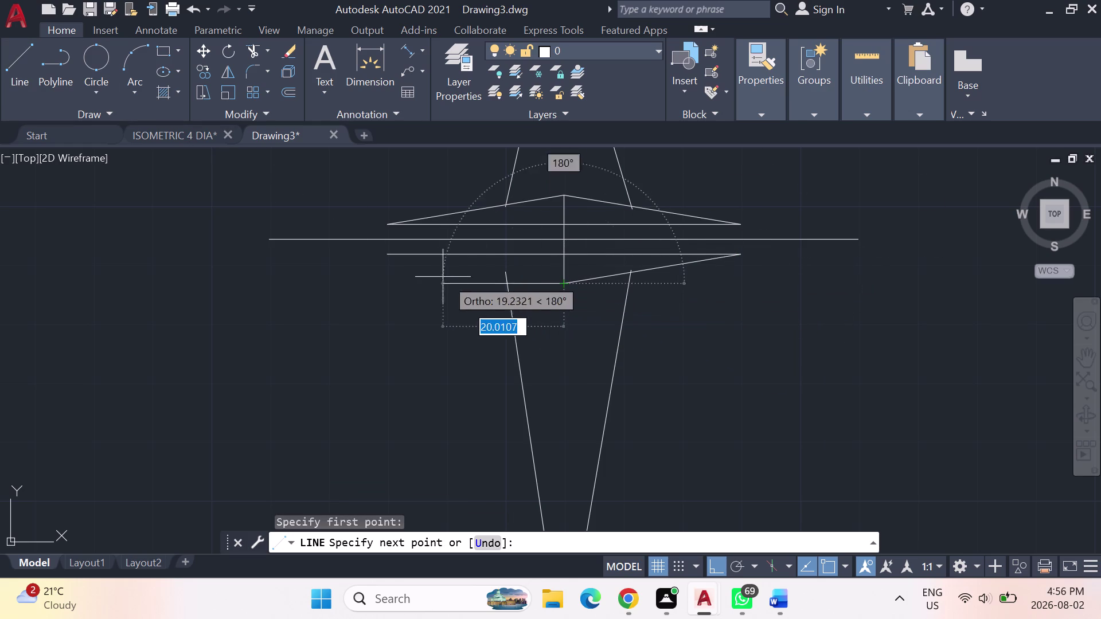
click(394, 262)
key(Escape)
key(Escape)
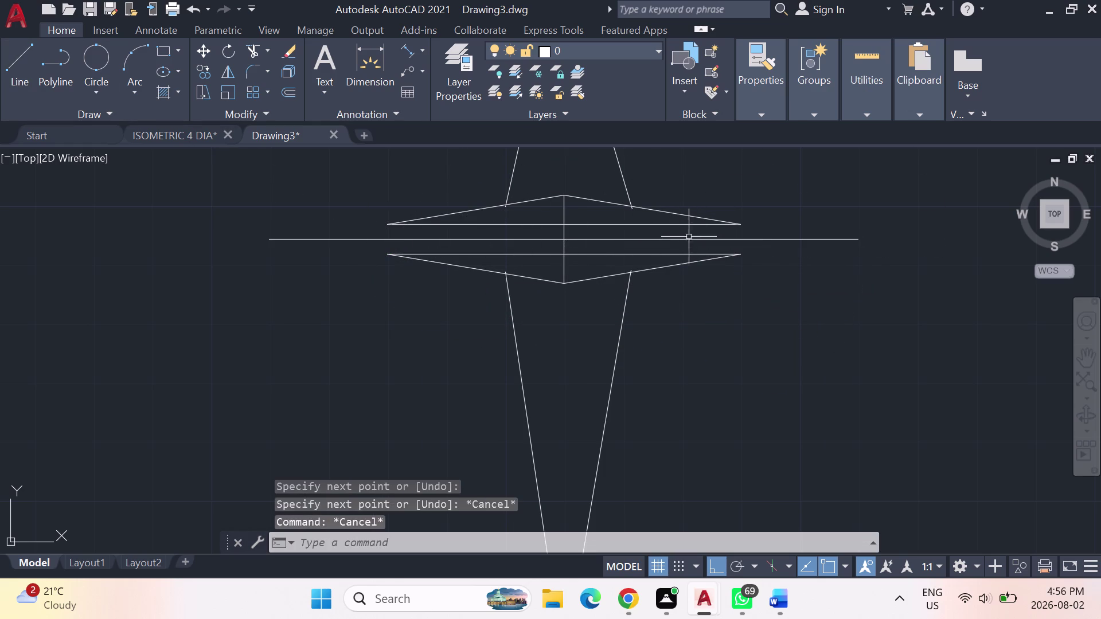
Erase the stray line right of the wing and the horizontal construction lines inside it.
click(395, 241)
key(Delete)
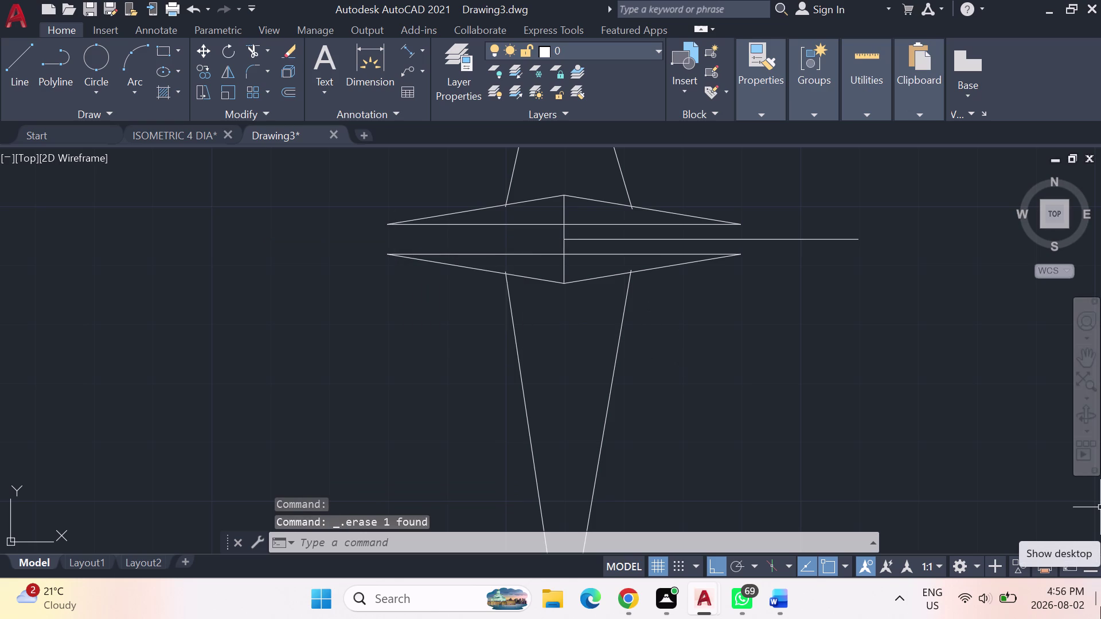
click(799, 237)
key(Escape)
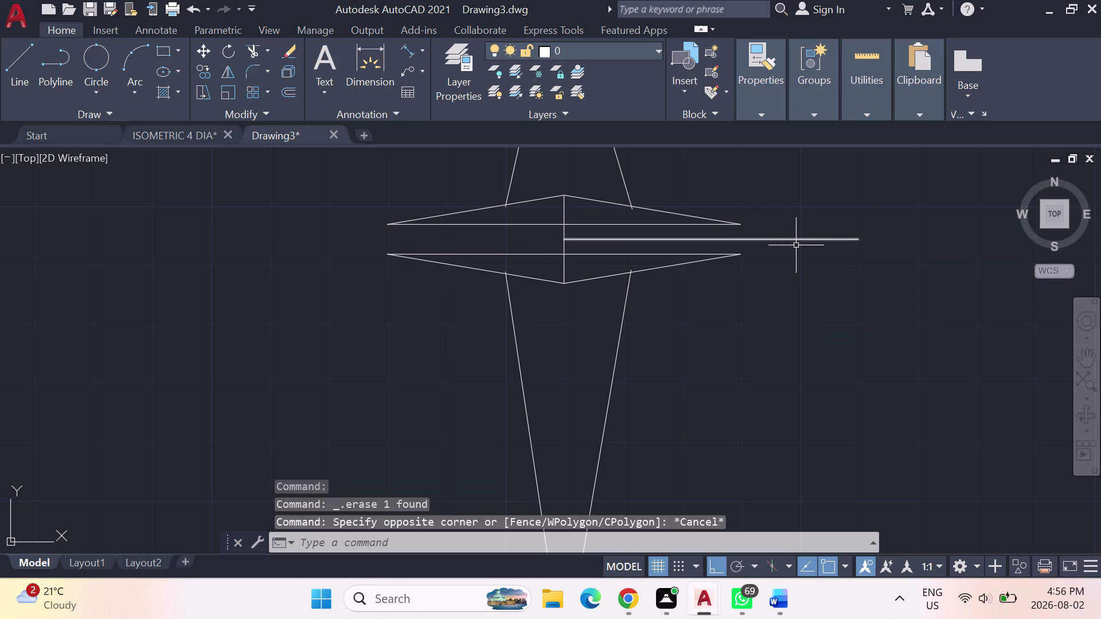
click(800, 238)
key(Delete)
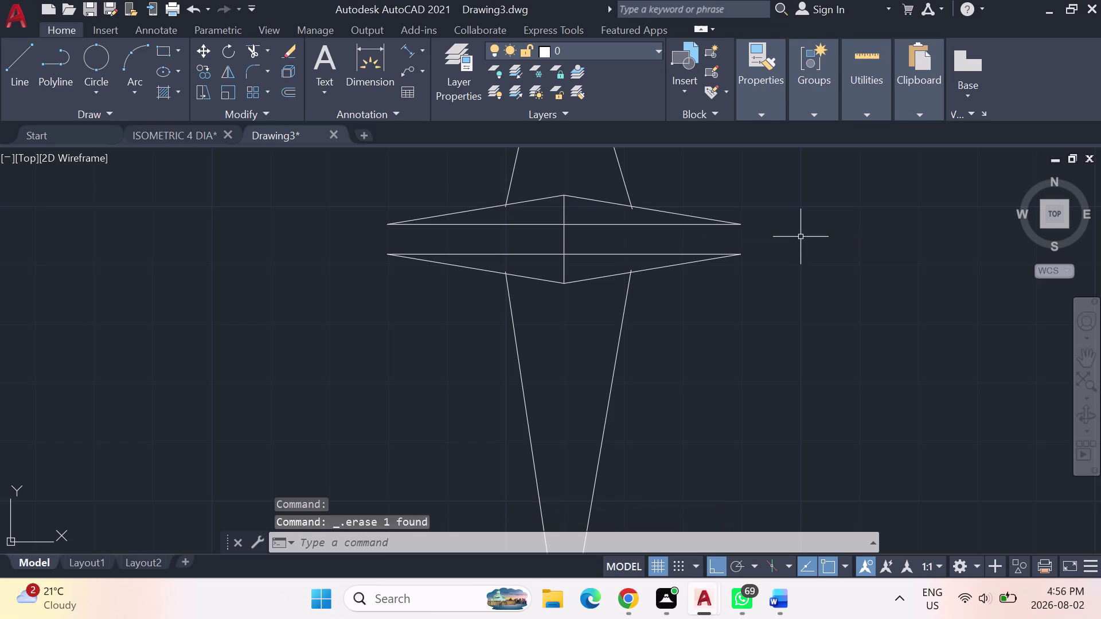
click(508, 225)
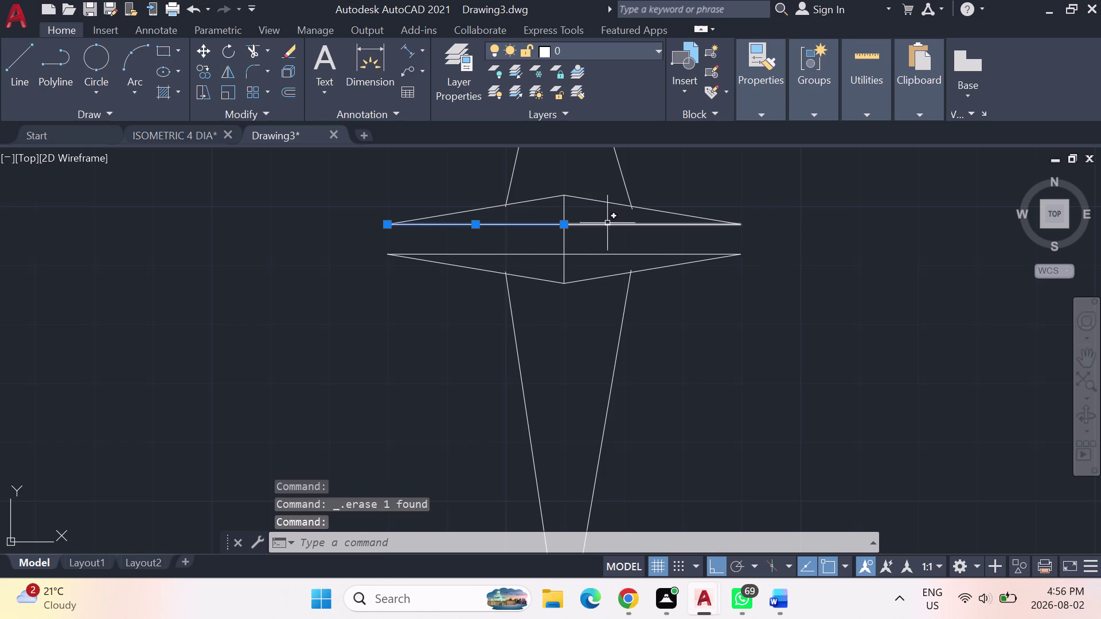
click(608, 223)
click(609, 254)
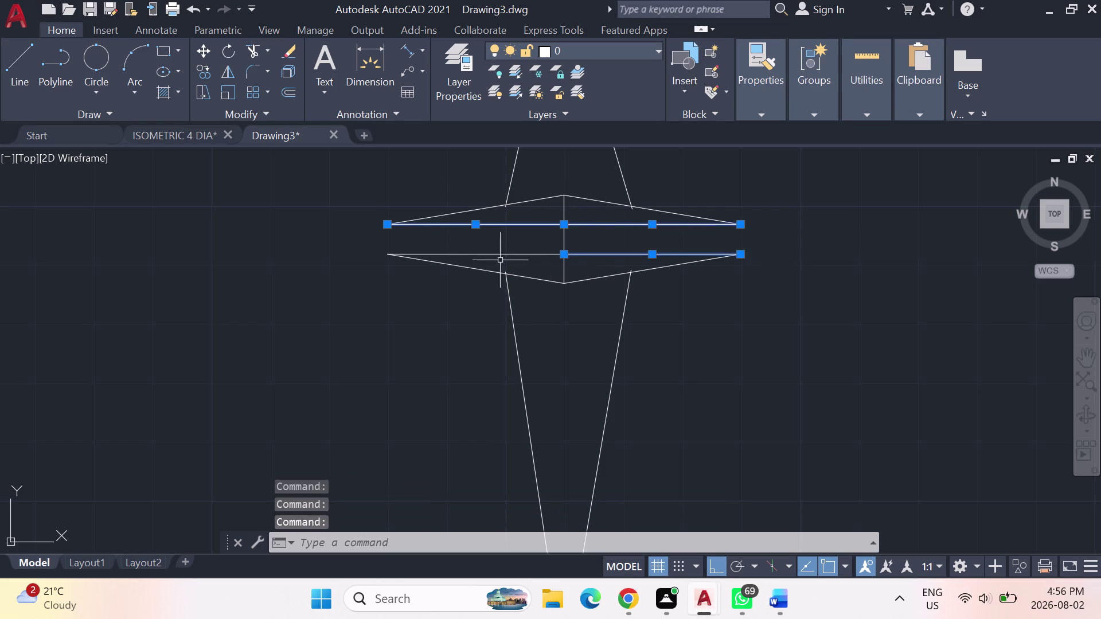
click(500, 255)
key(Delete)
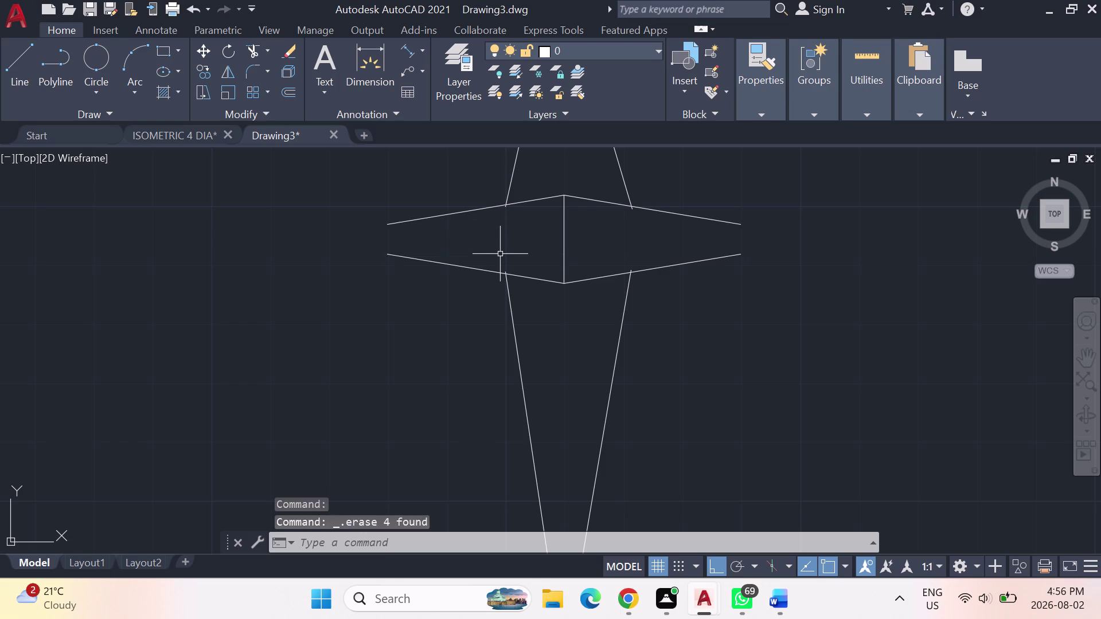
Fillet the left and right tips of the second planform's diamond wing.
text(fill)
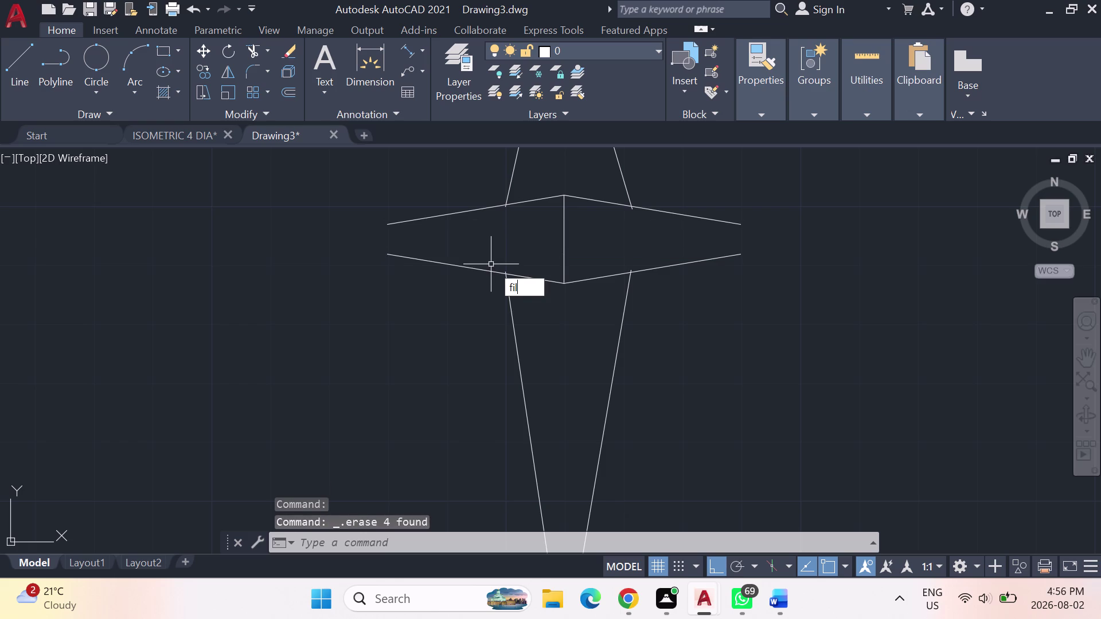
text(et)
key(Return)
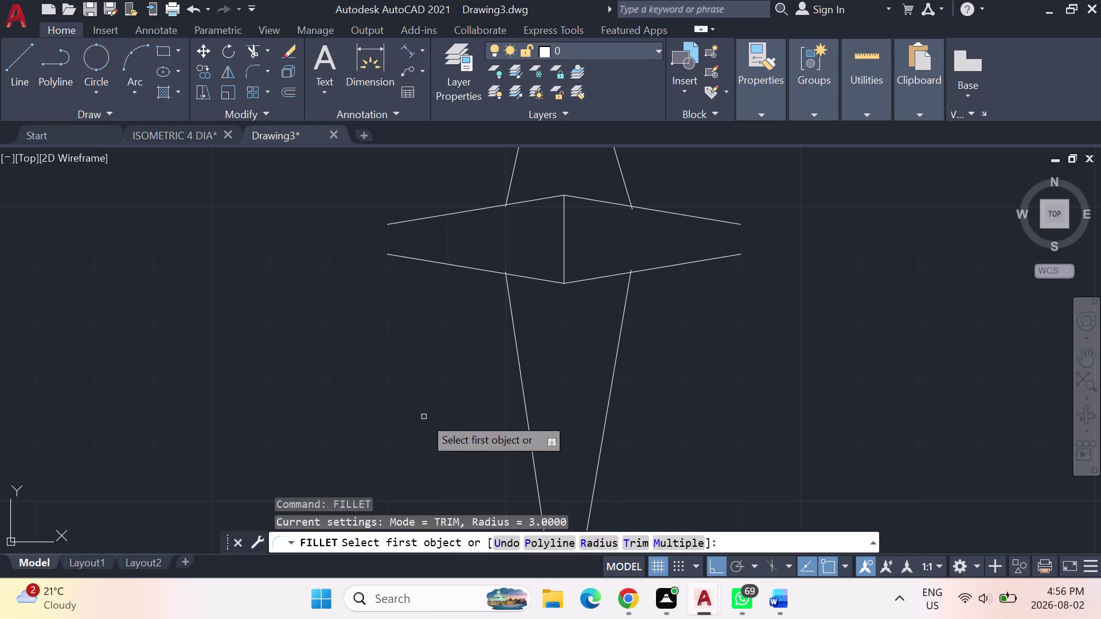
click(422, 260)
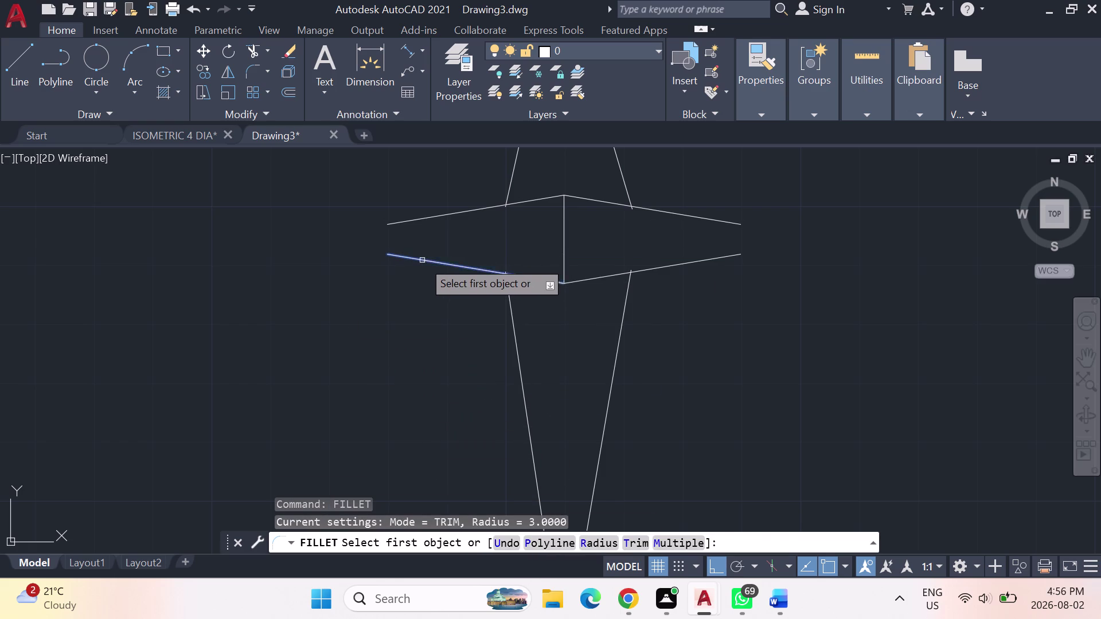
click(403, 219)
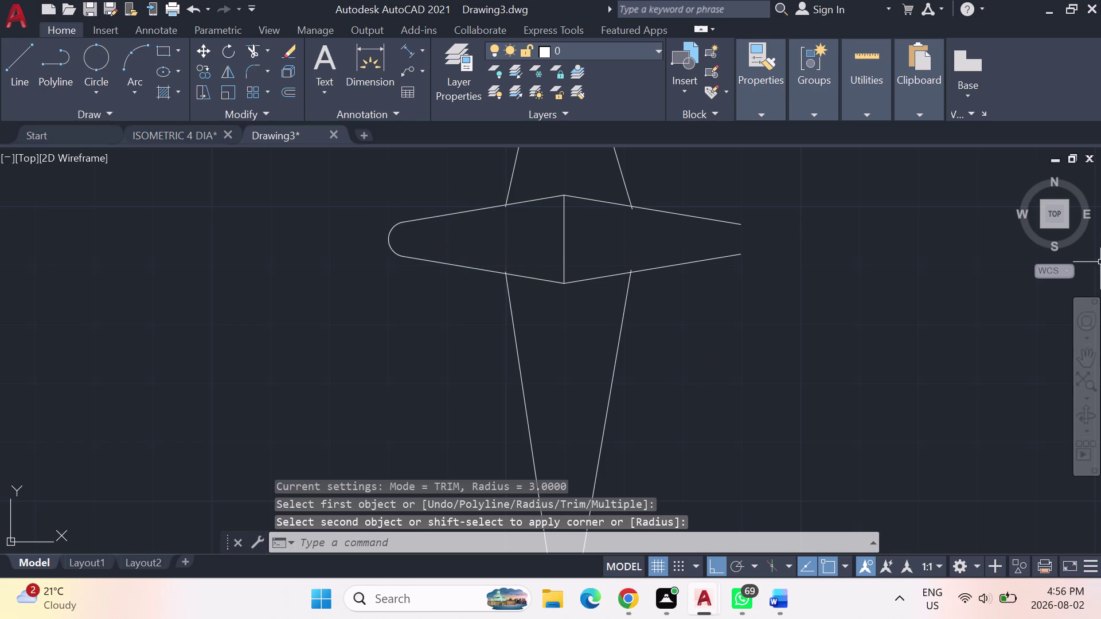
key(Return)
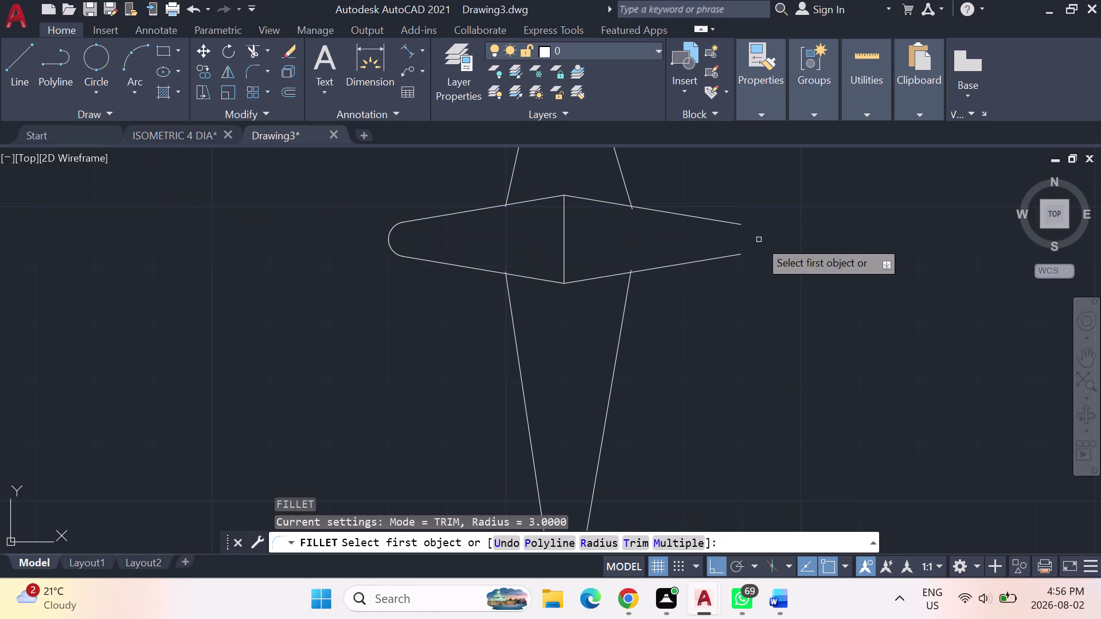
click(707, 262)
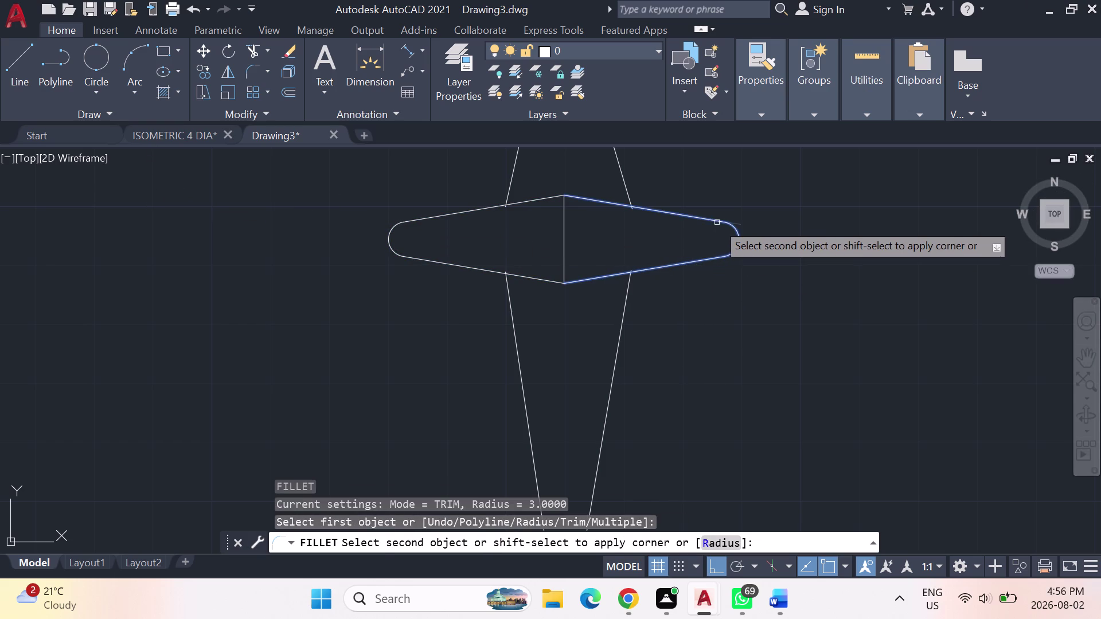
click(717, 222)
scroll(down, 3)
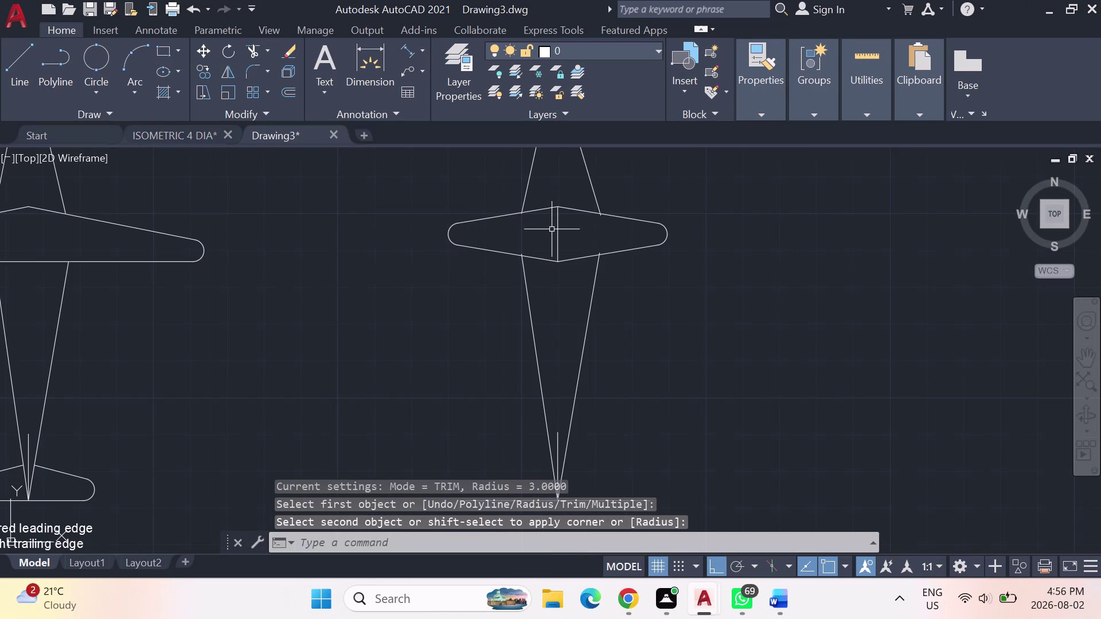
Erase the vertical centre line inside the second planform's wing.
middle_drag(554, 229, 537, 282)
scroll(down, 3)
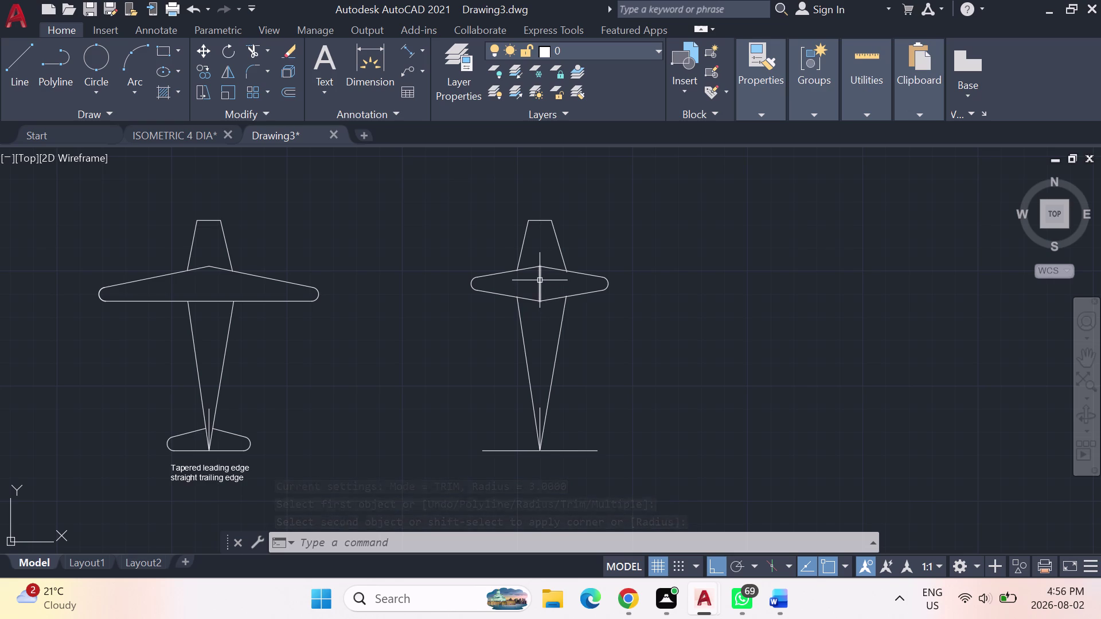
click(540, 280)
key(Delete)
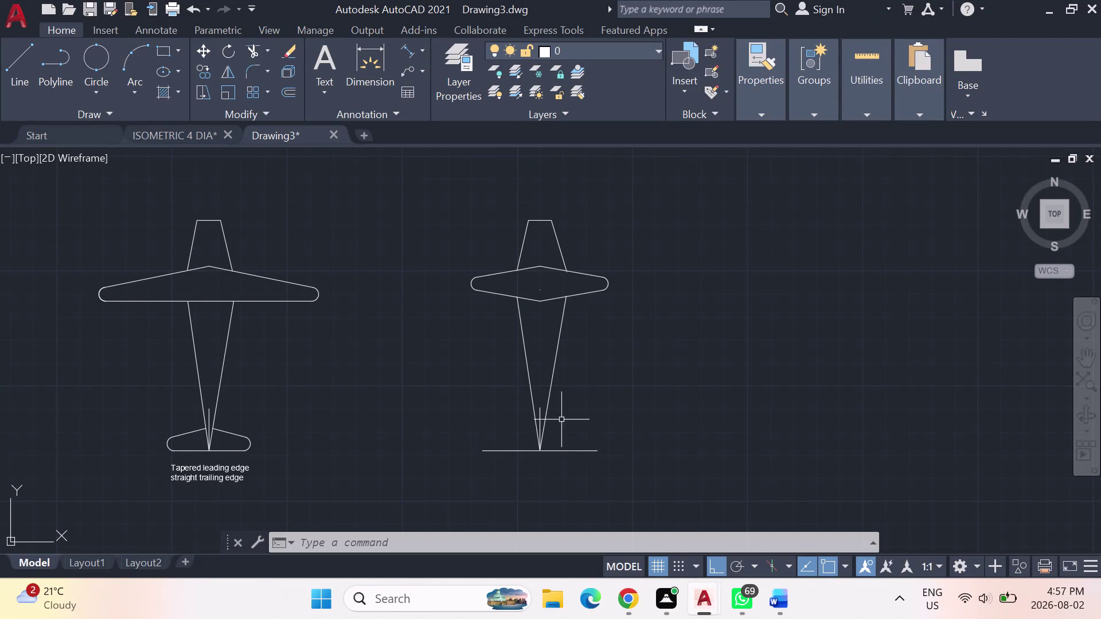
click(12, 63)
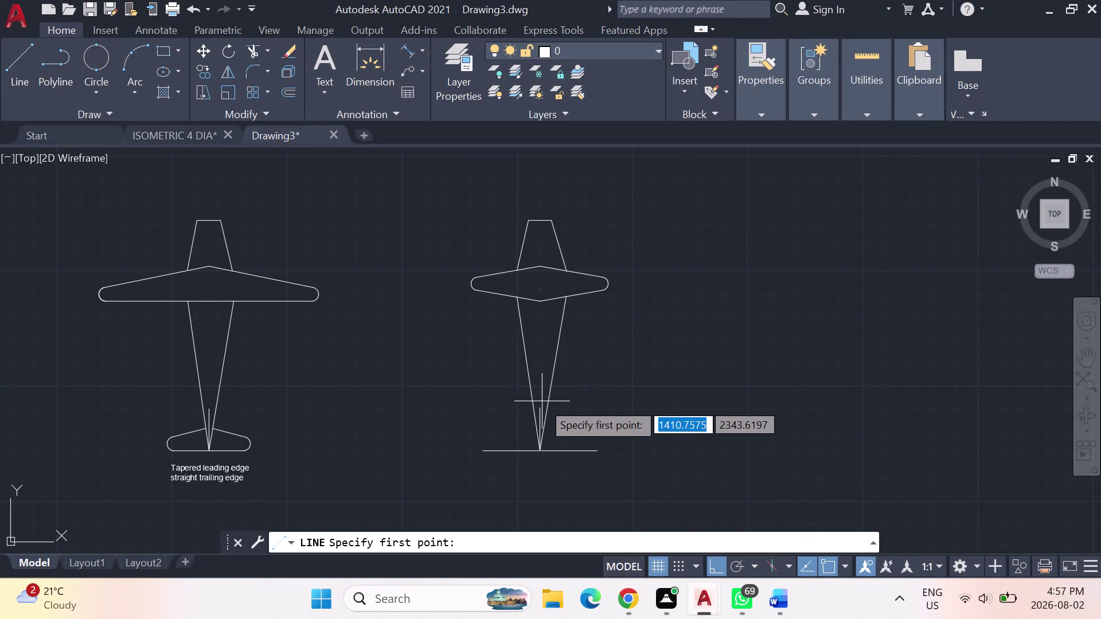
Draw two 15-unit lines starting from the fuselage edge.
scroll(up, 3)
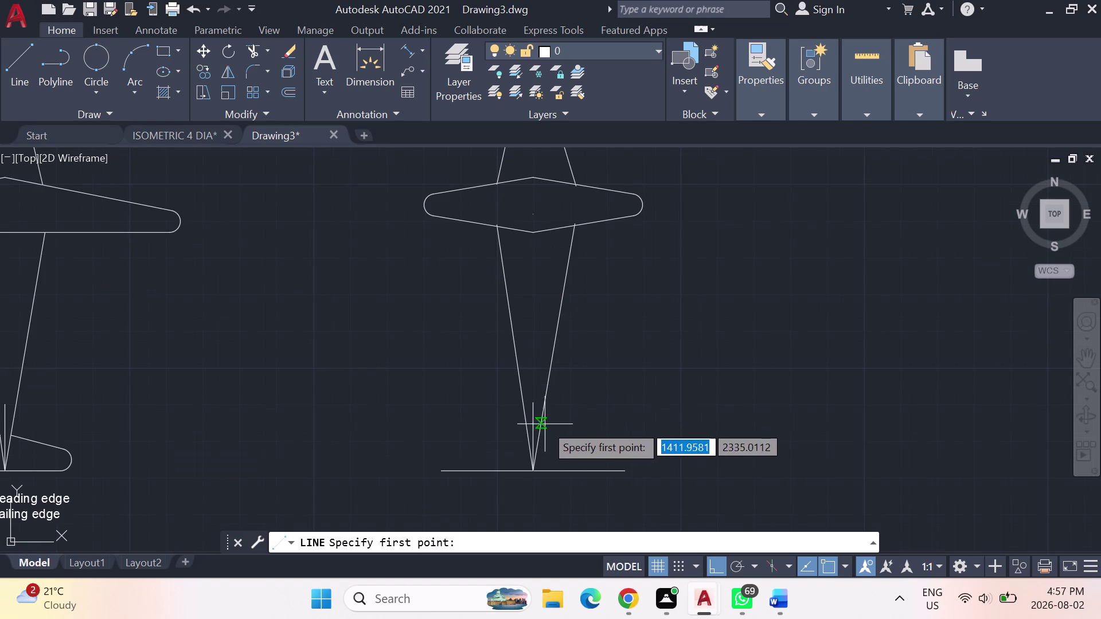
click(548, 408)
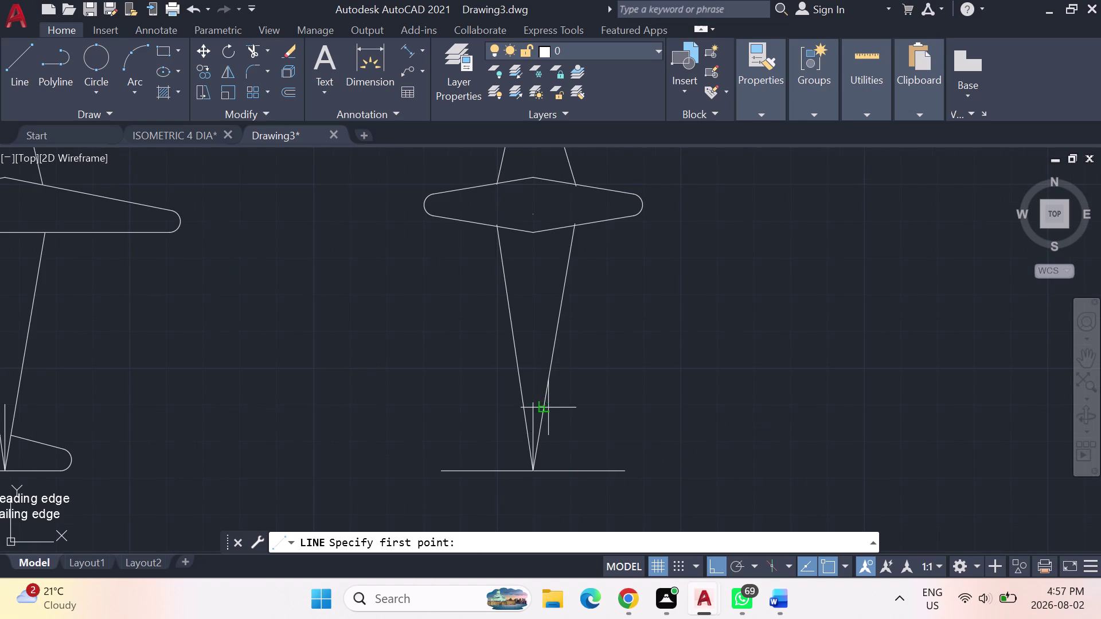
click(718, 565)
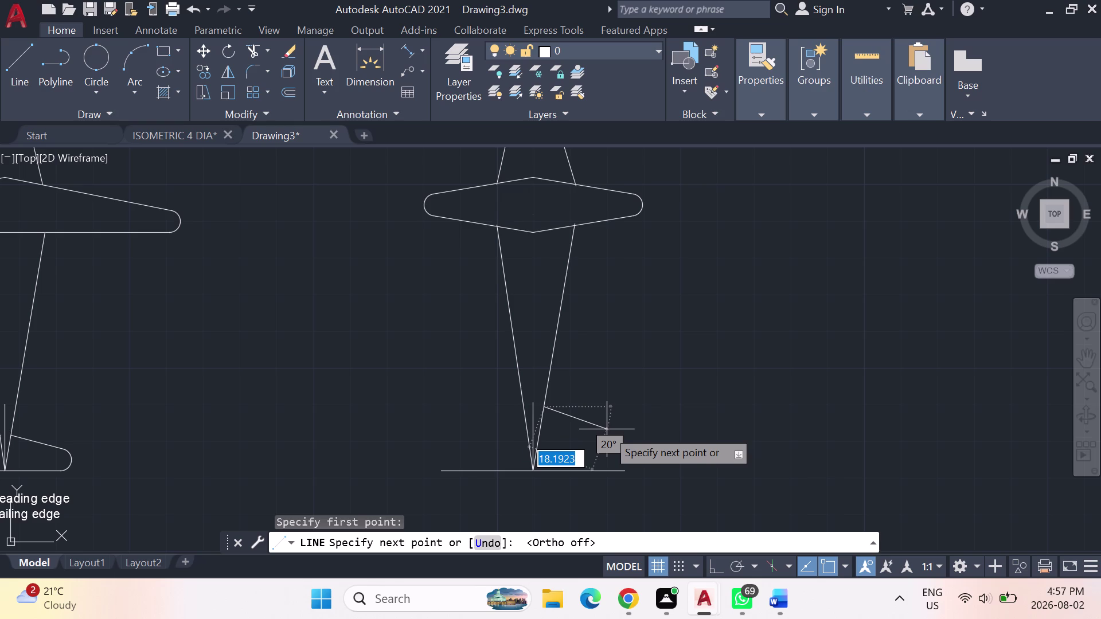
key(Escape)
key(Escape)
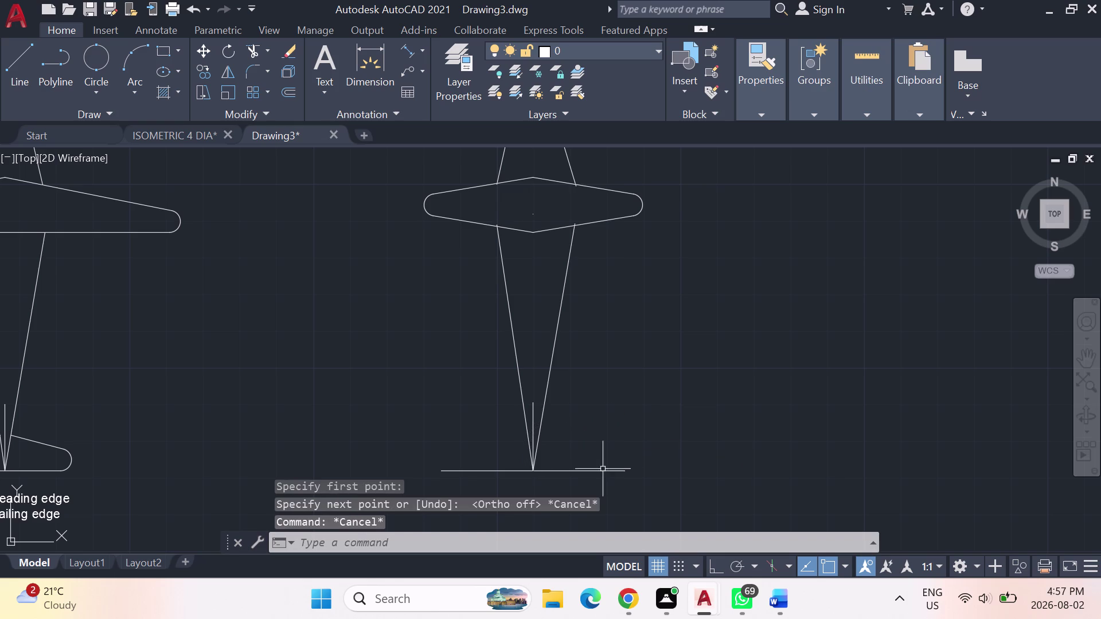
click(9, 55)
click(549, 410)
text(1)
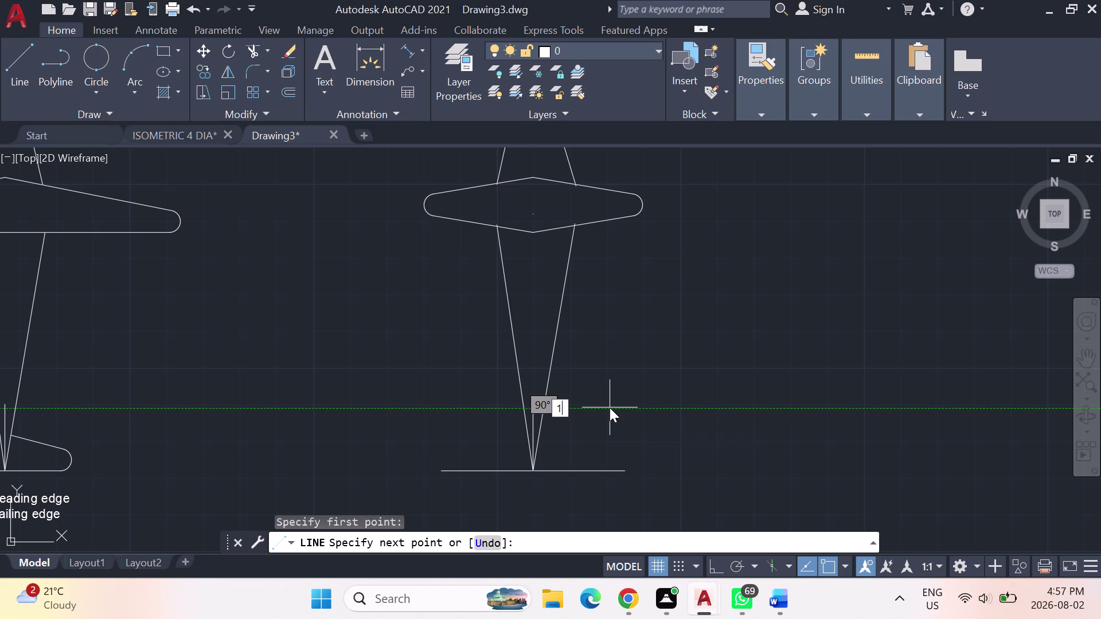
text(5)
key(Return)
key(Escape)
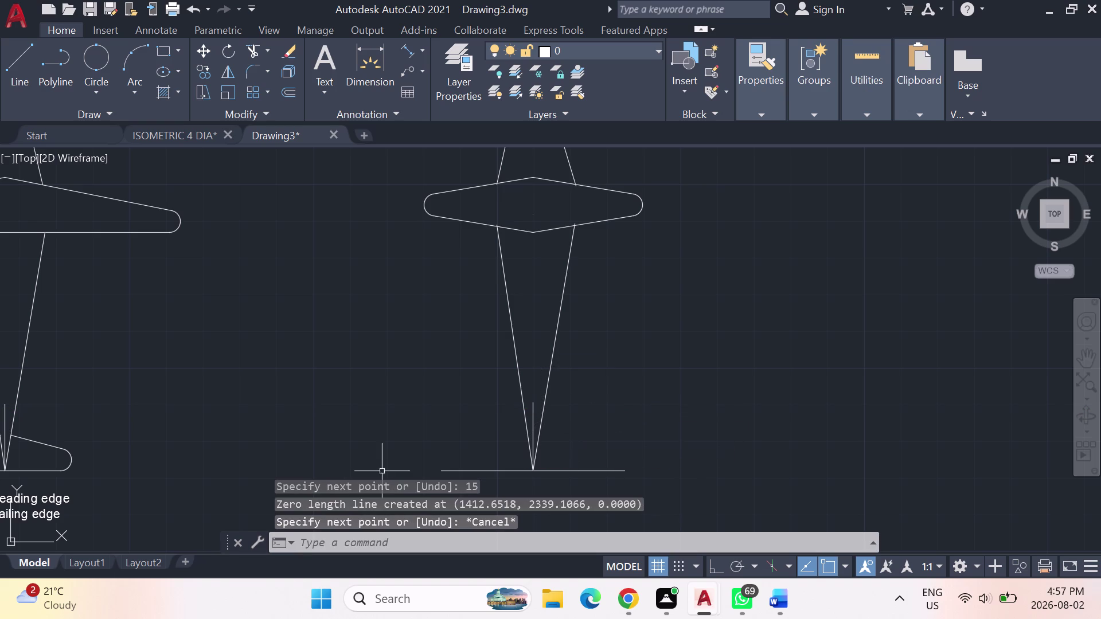
click(16, 58)
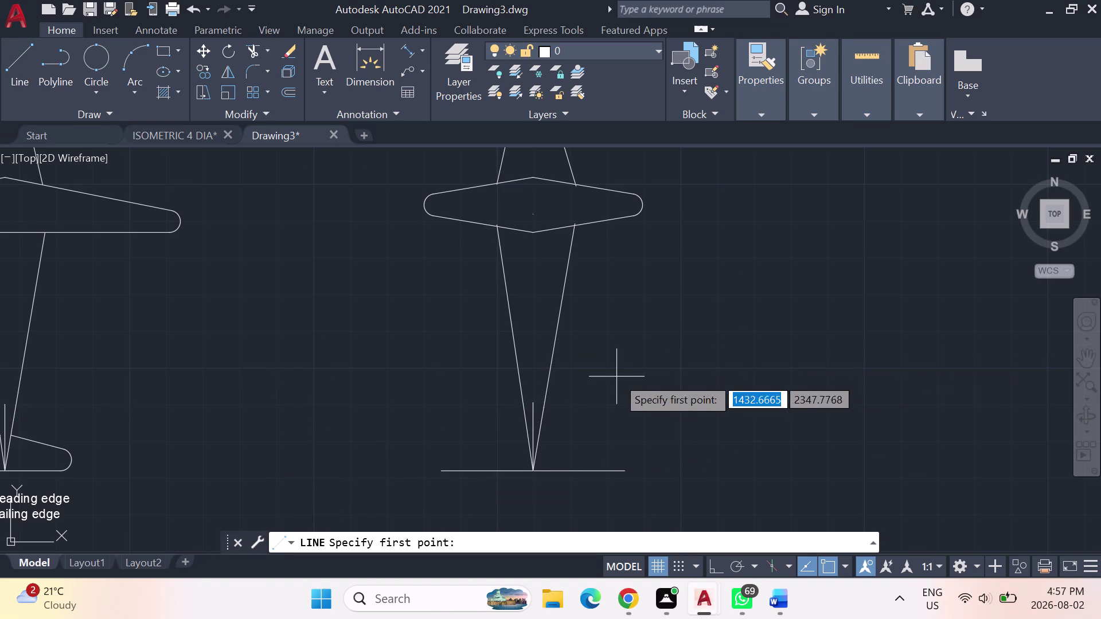
click(549, 409)
text(15)
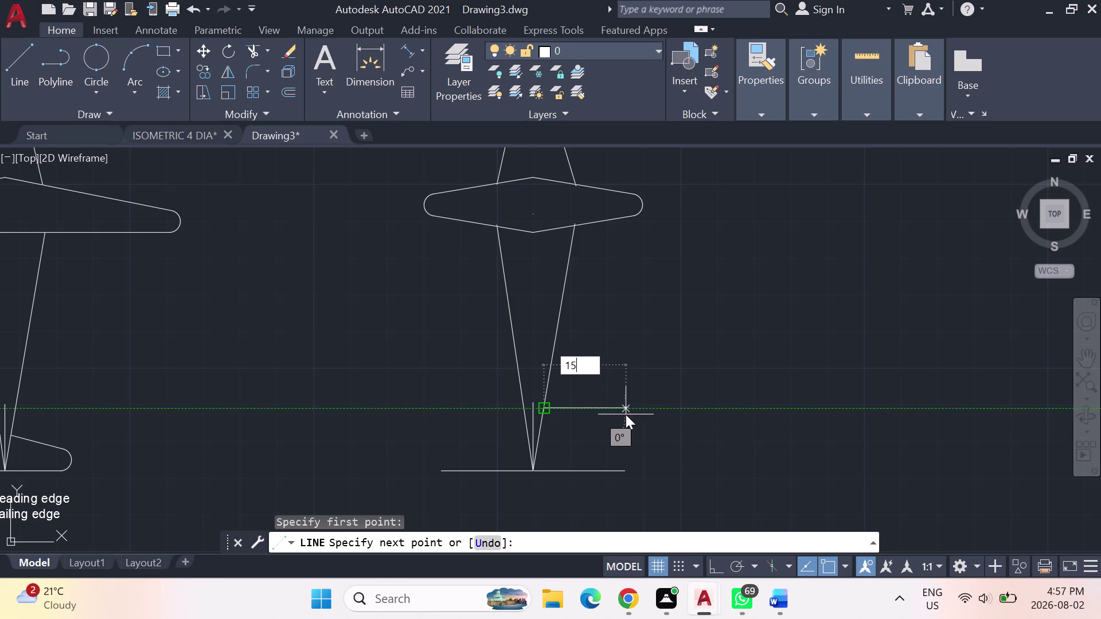
key(Return)
key(Escape)
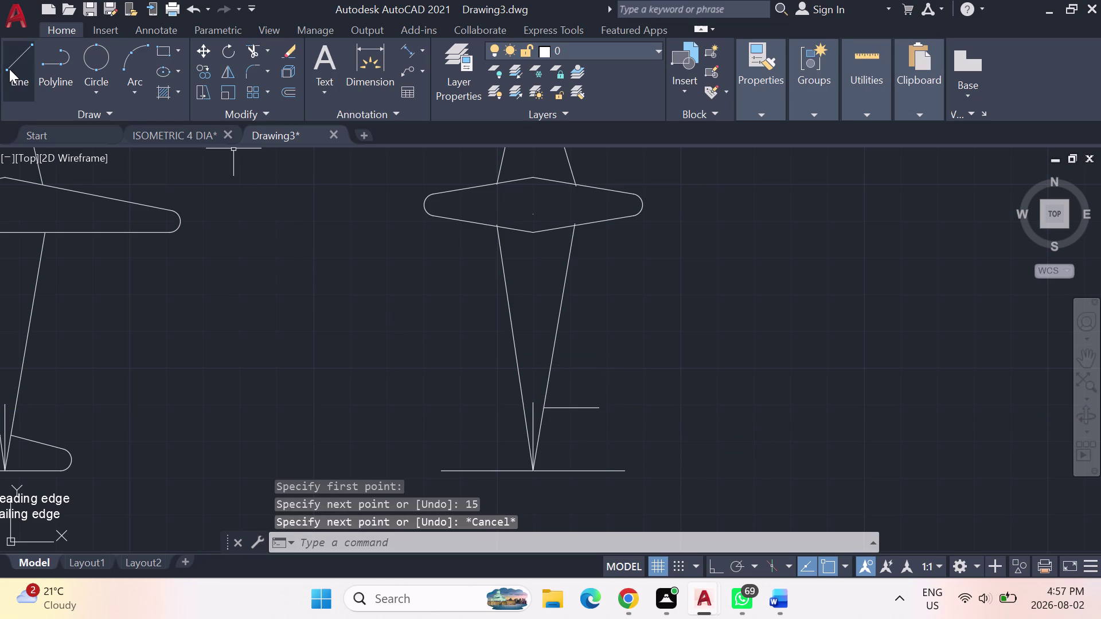
Draw two more 15-unit lines starting from the fuselage intersection.
click(11, 62)
scroll(up, 3)
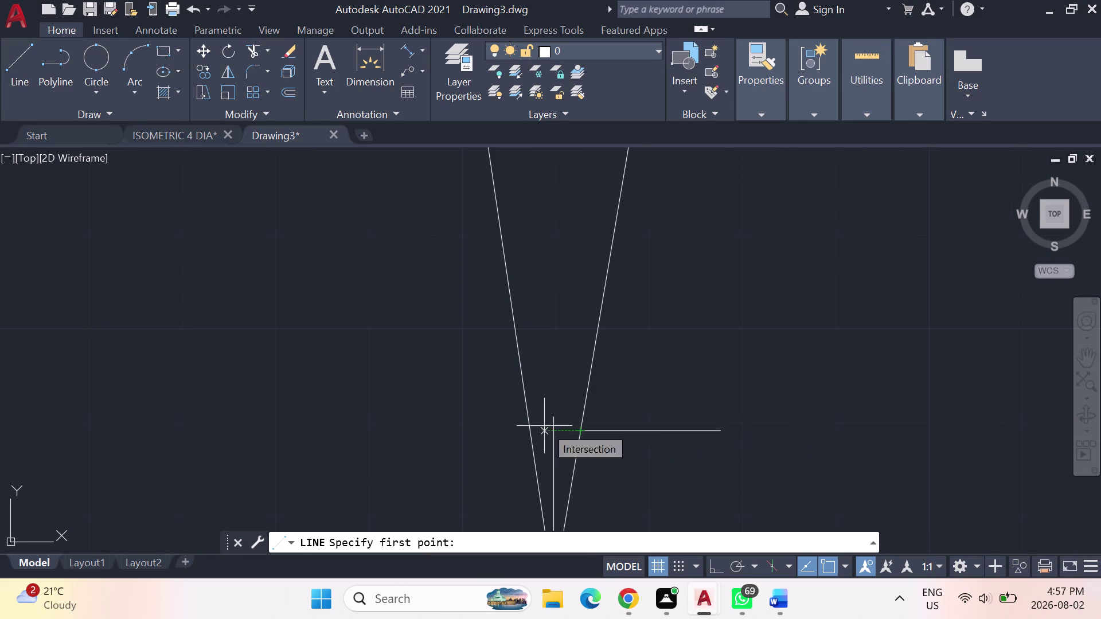
click(528, 432)
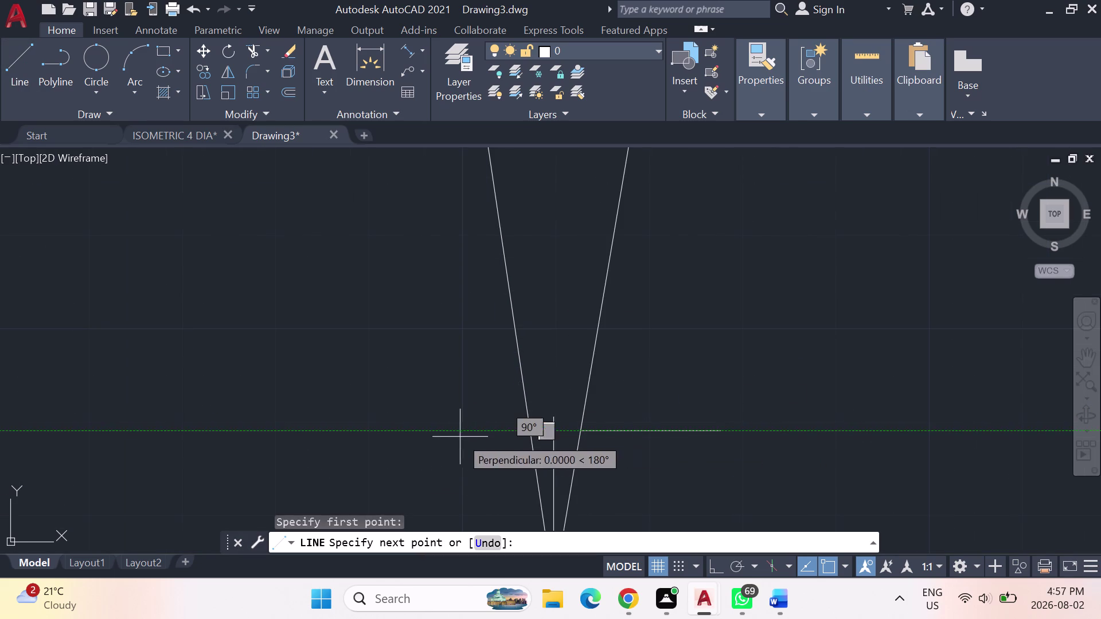
text(15)
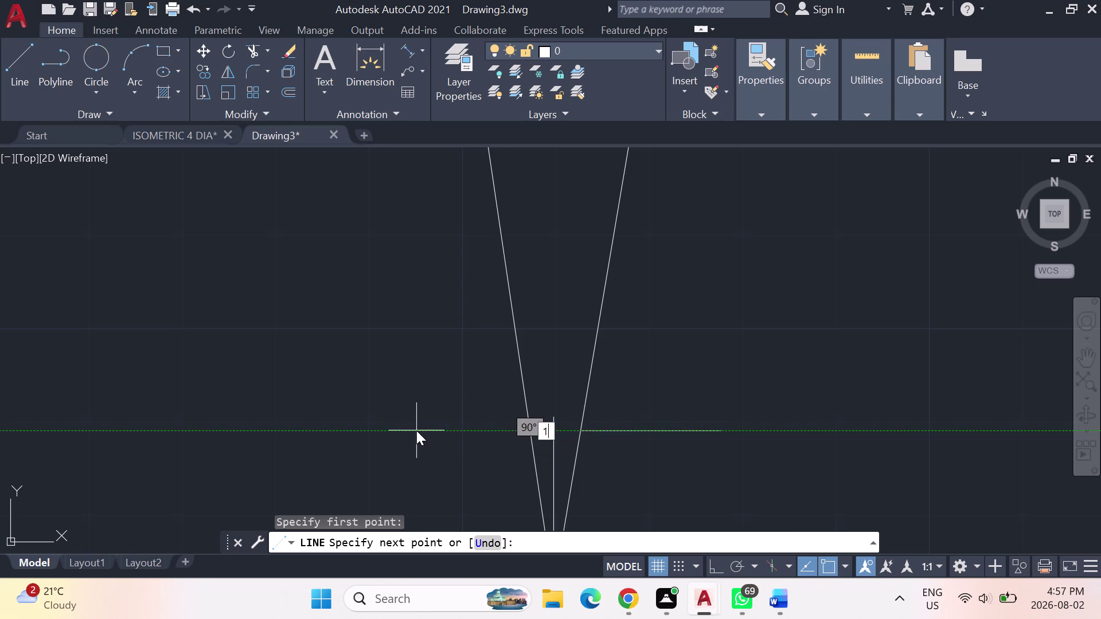
key(Return)
key(Escape)
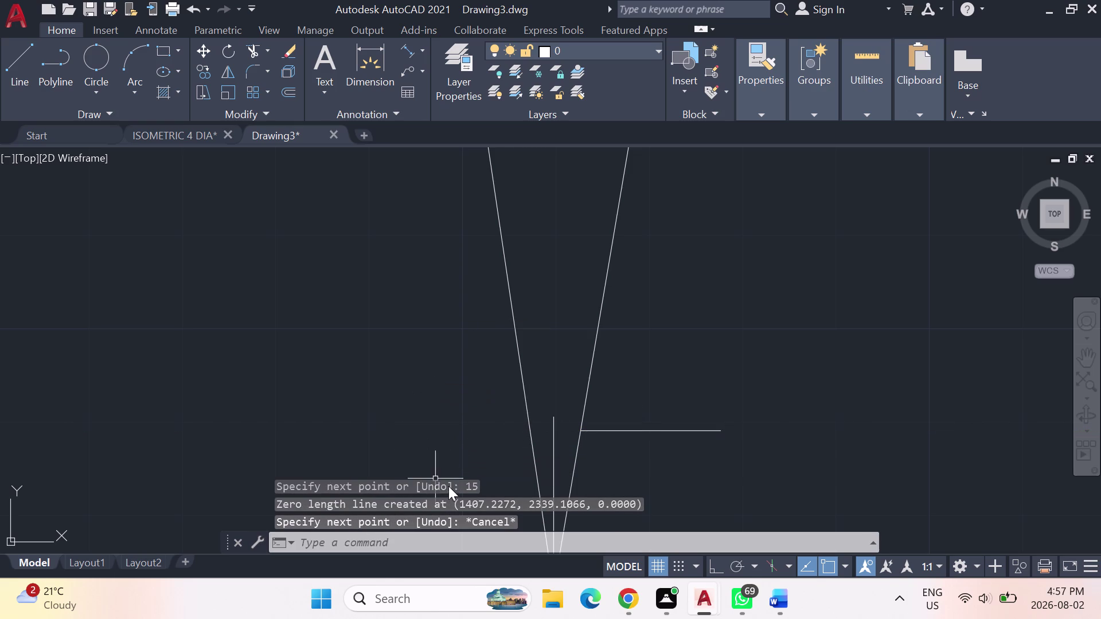
drag(9, 60, 14, 65)
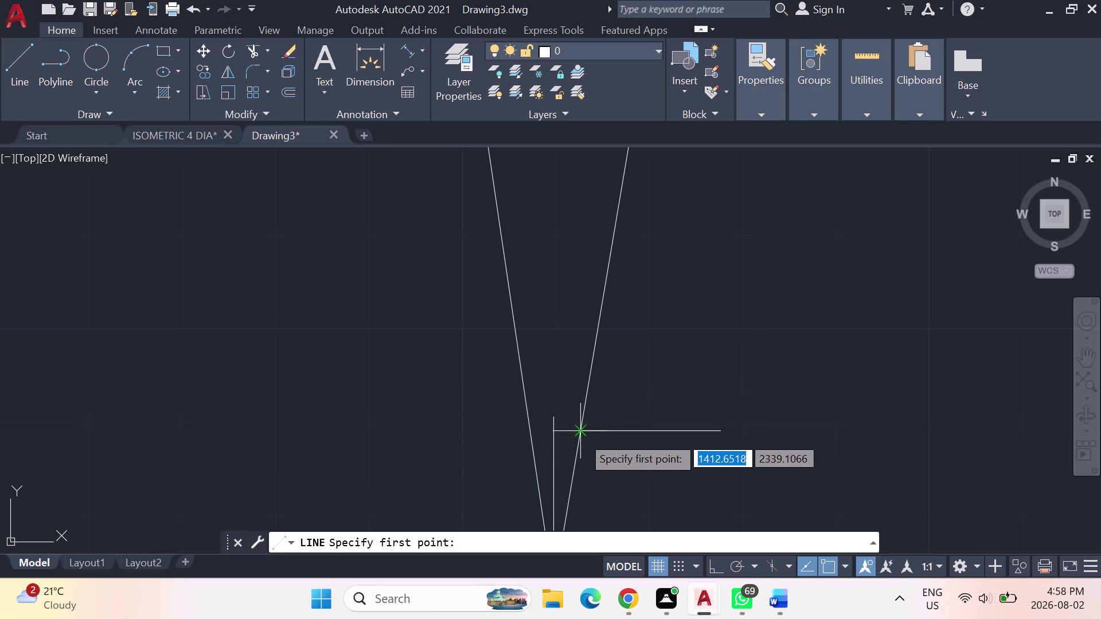
click(525, 429)
text(1)
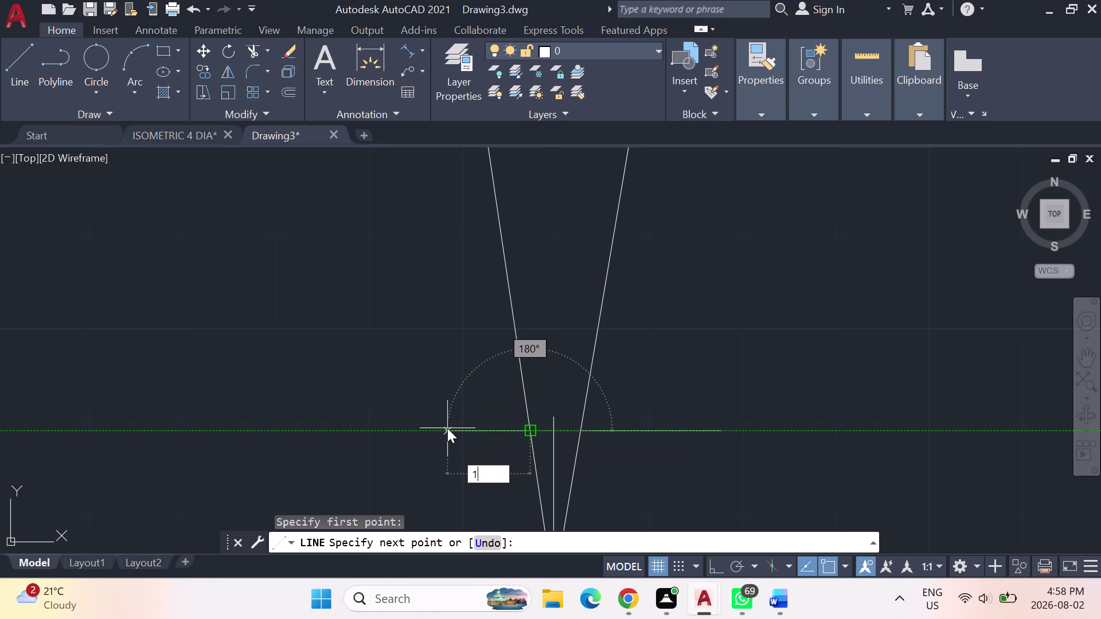
text(5)
key(Return)
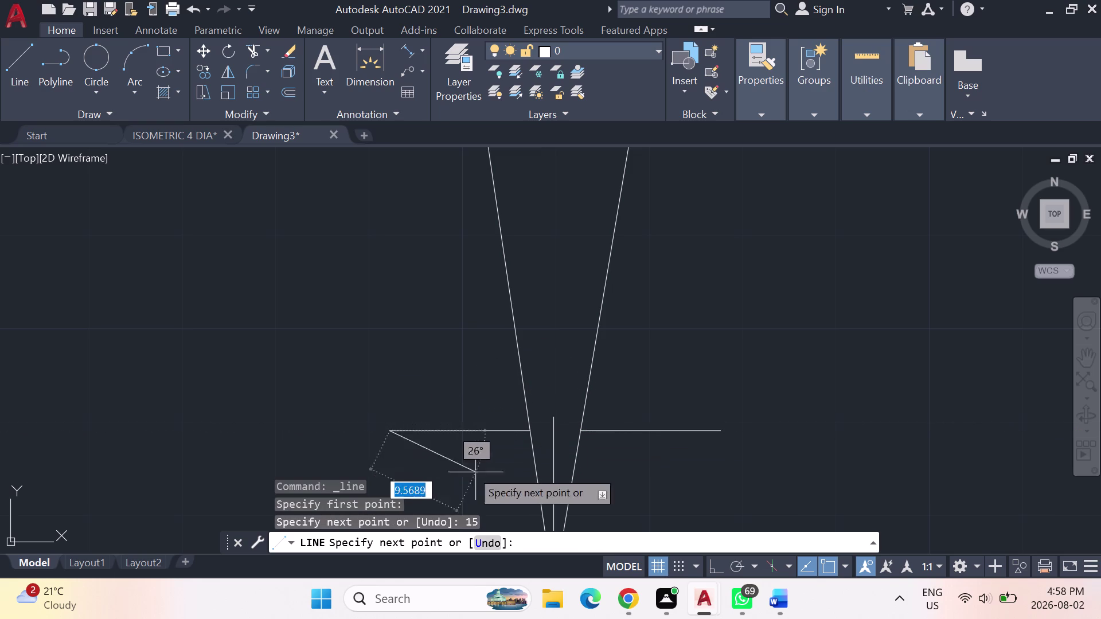
key(Escape)
Draw sloped lines from the bottom apex out to the right and to the left.
scroll(down, 3)
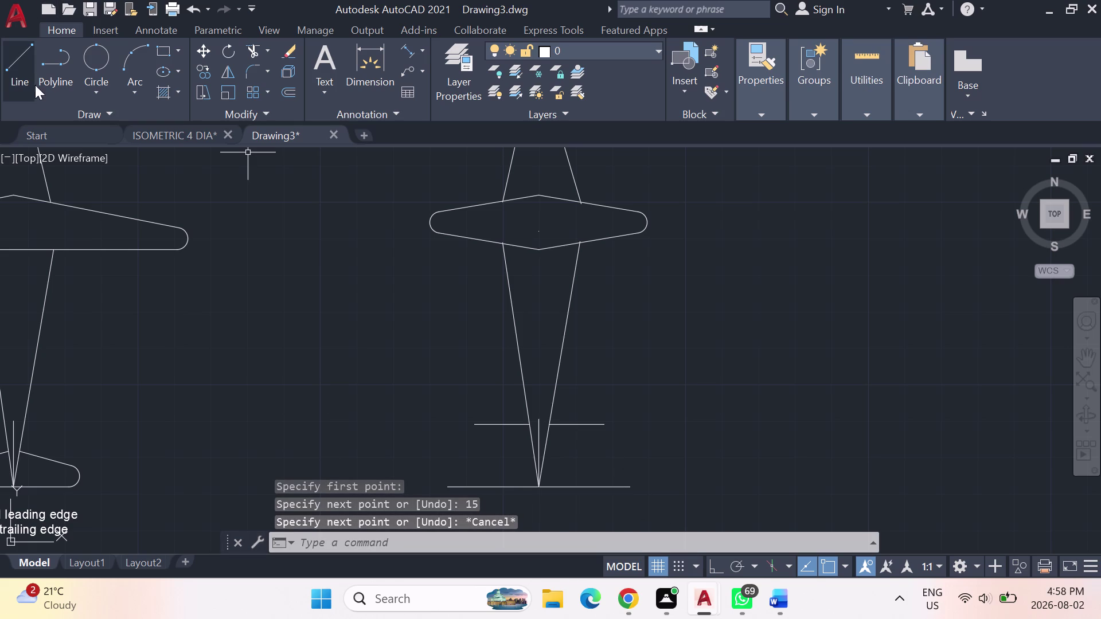
click(24, 59)
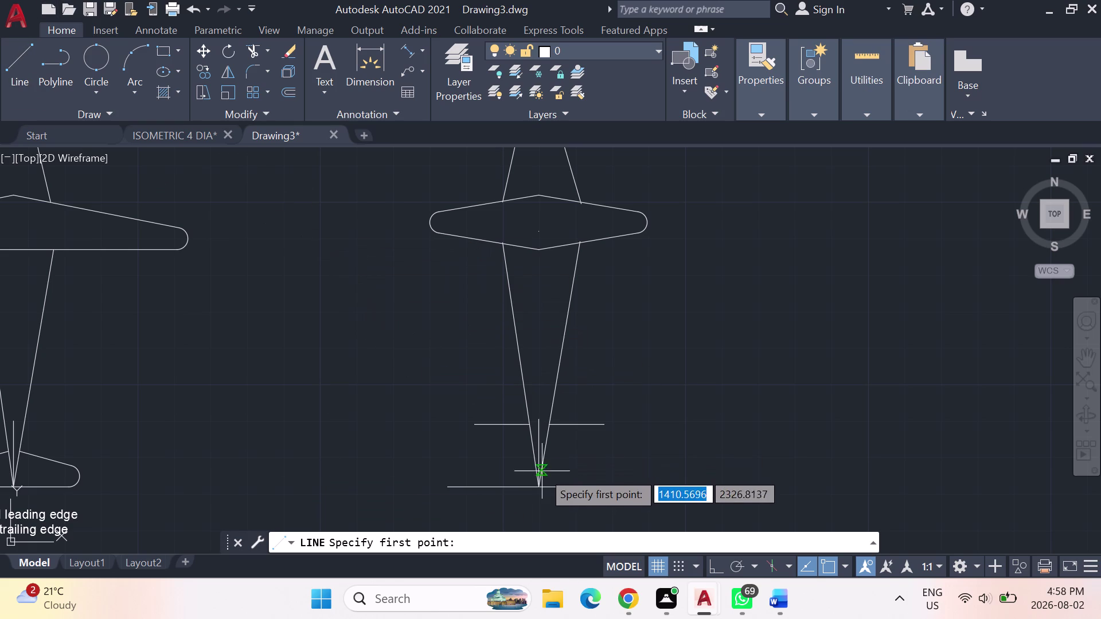
click(541, 482)
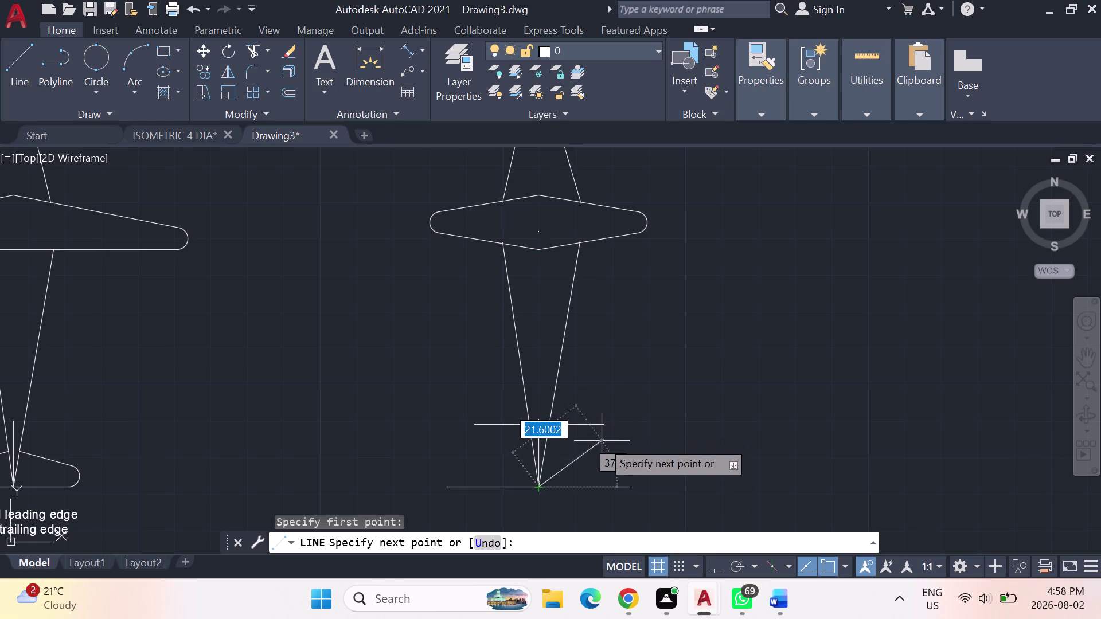
scroll(up, 3)
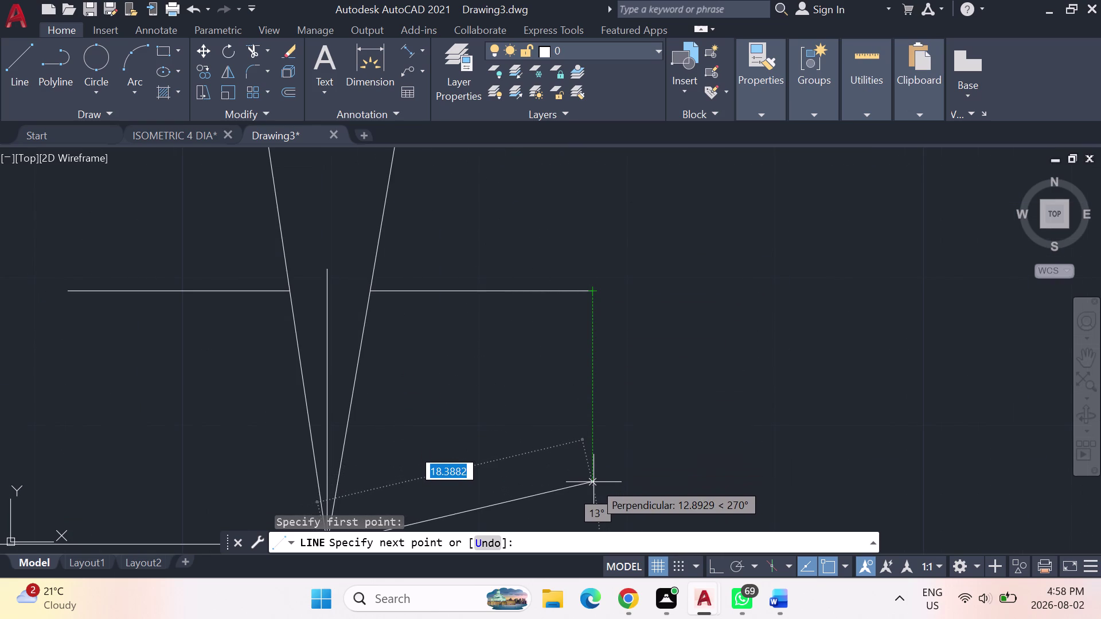
click(594, 483)
key(Escape)
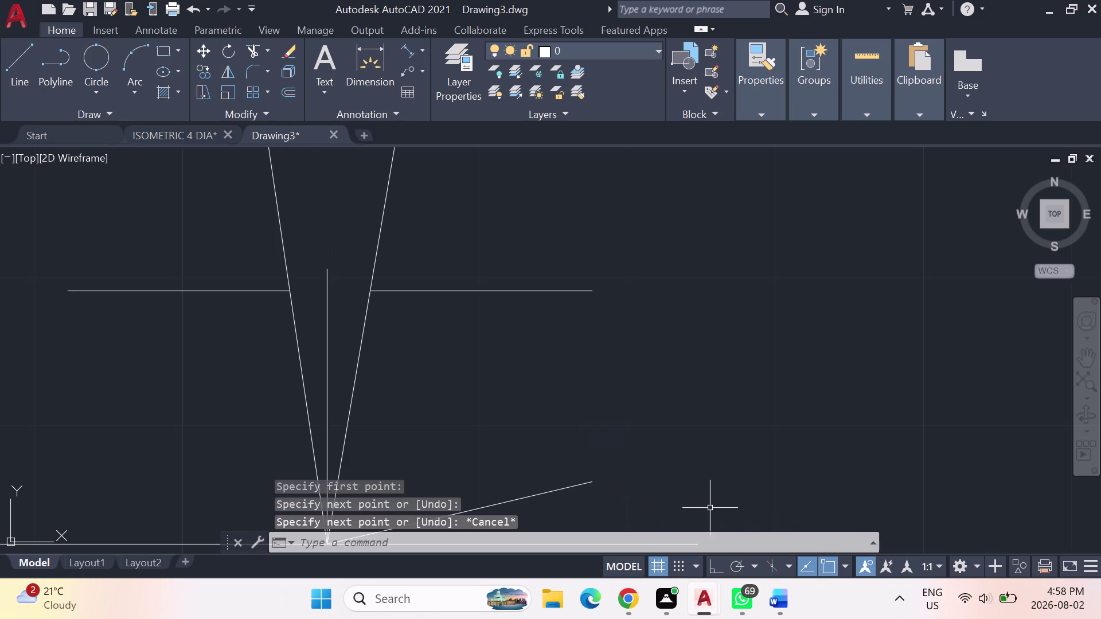
scroll(down, 3)
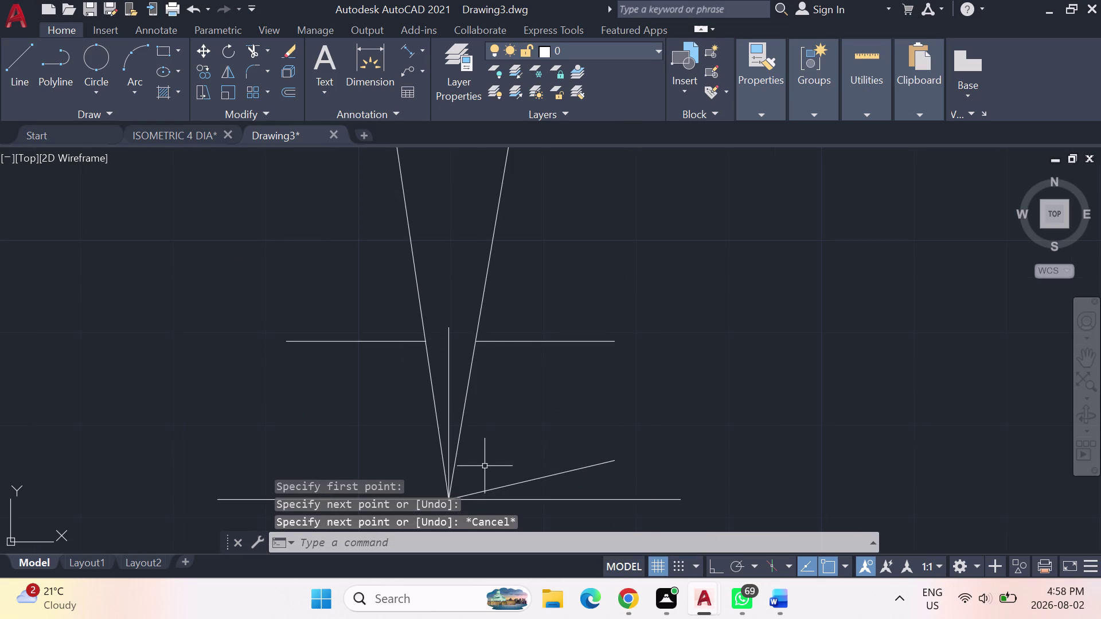
click(20, 54)
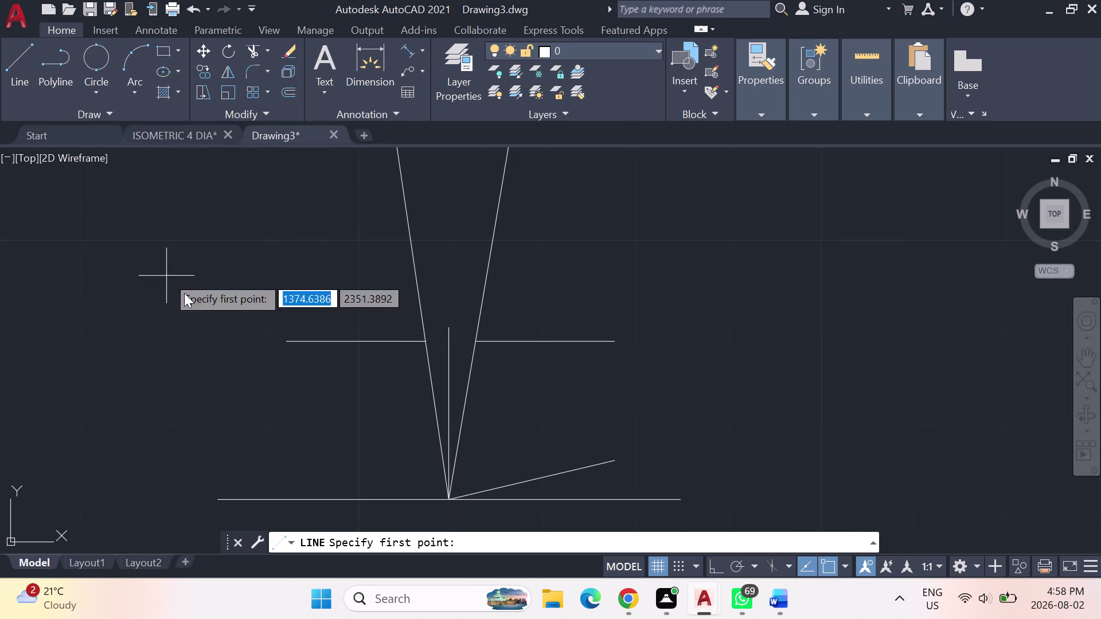
click(451, 497)
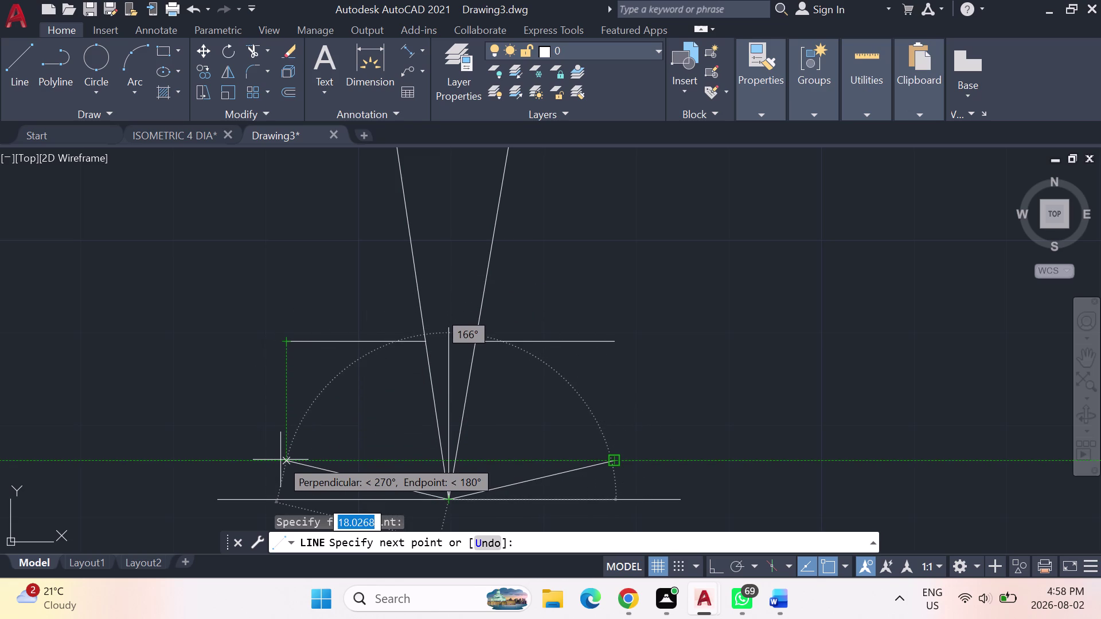
click(280, 460)
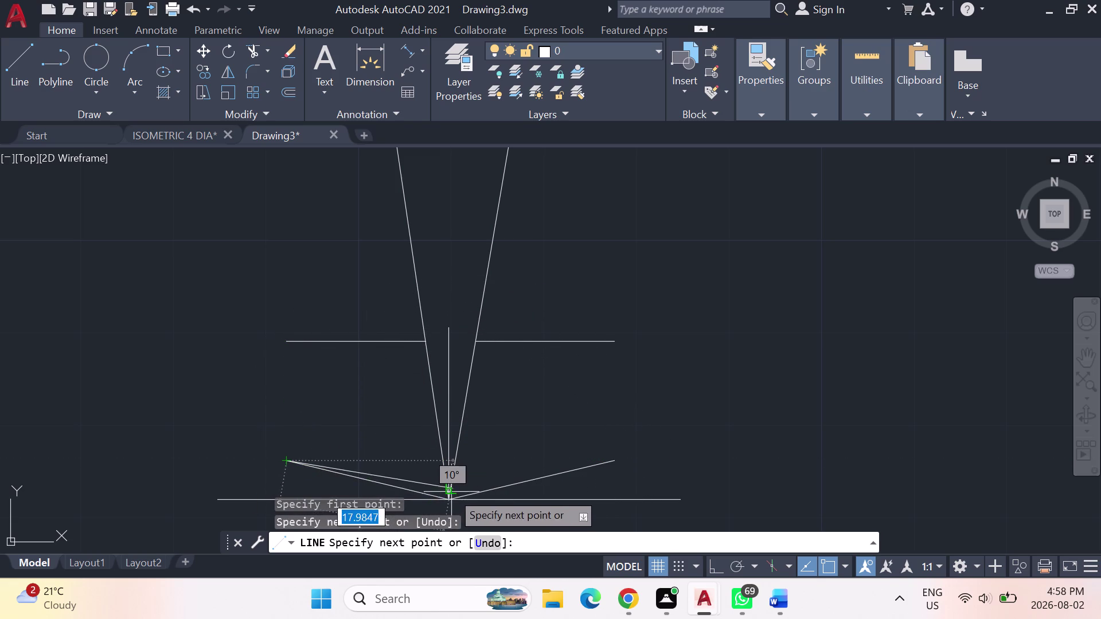
key(Escape)
Draw a line sloping down and right from the right wing root.
click(18, 66)
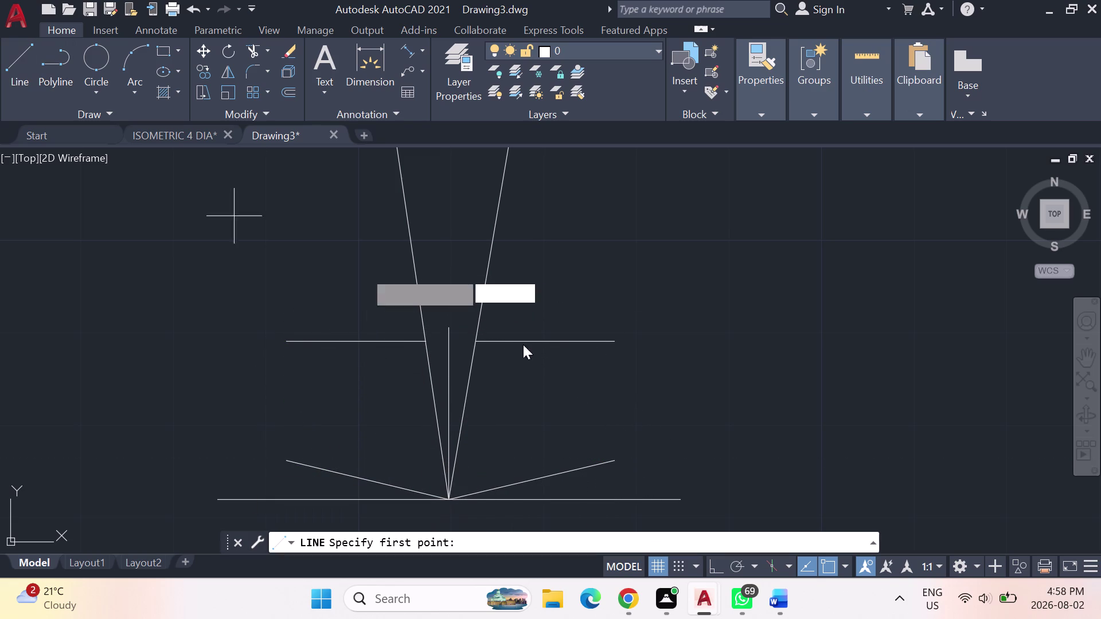
click(472, 345)
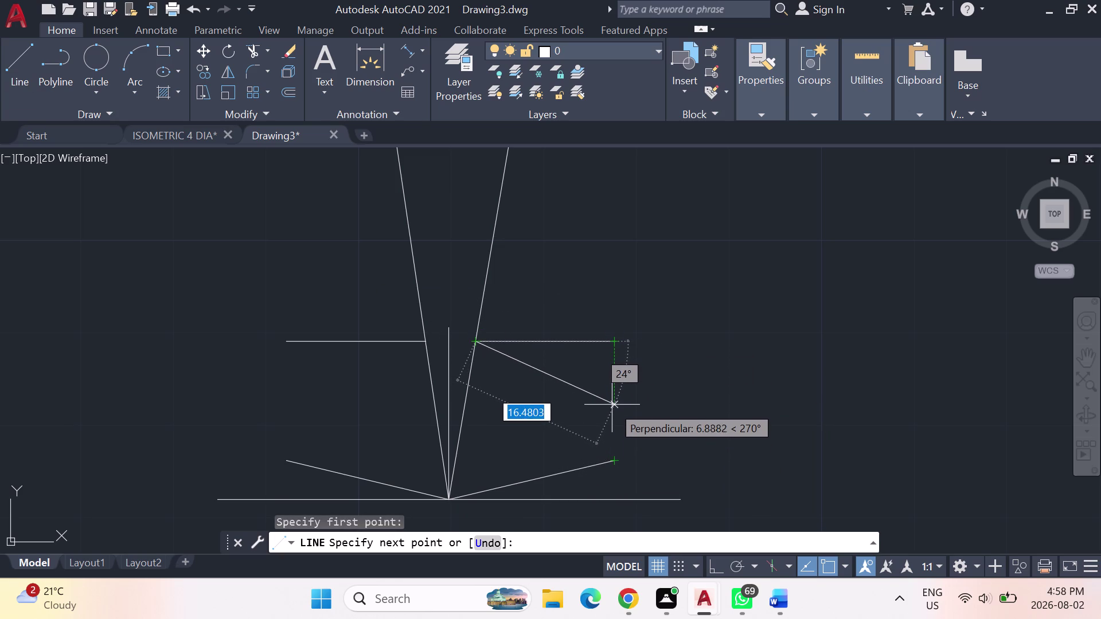
click(612, 405)
key(Escape)
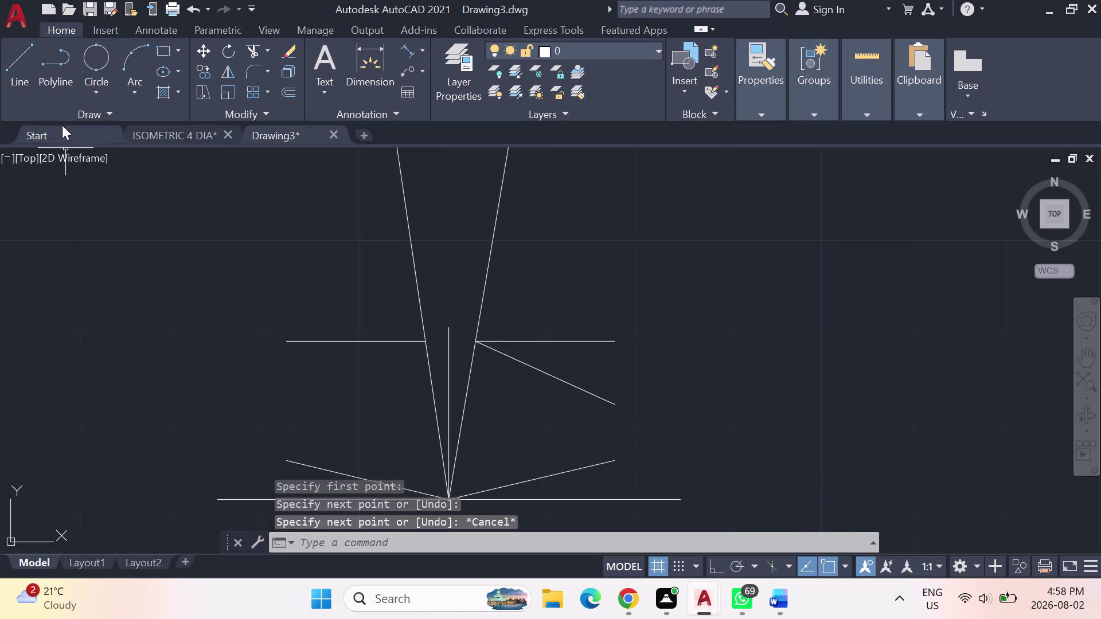
click(21, 59)
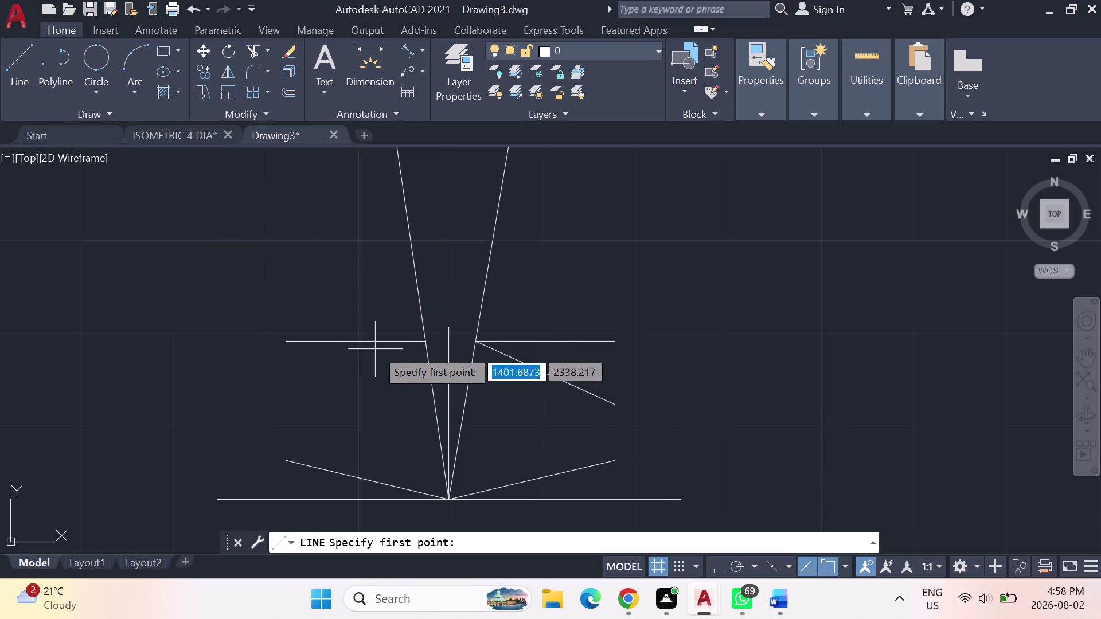
Draw a line from the left horizontal's inner end down-left to the left endpoint.
click(419, 343)
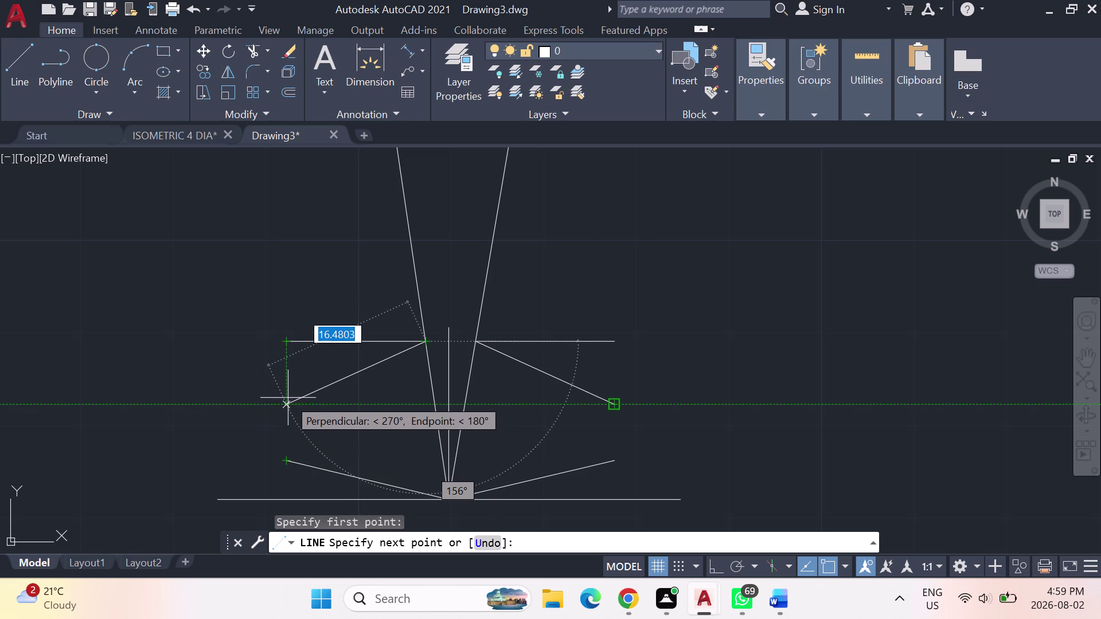
click(287, 405)
key(Escape)
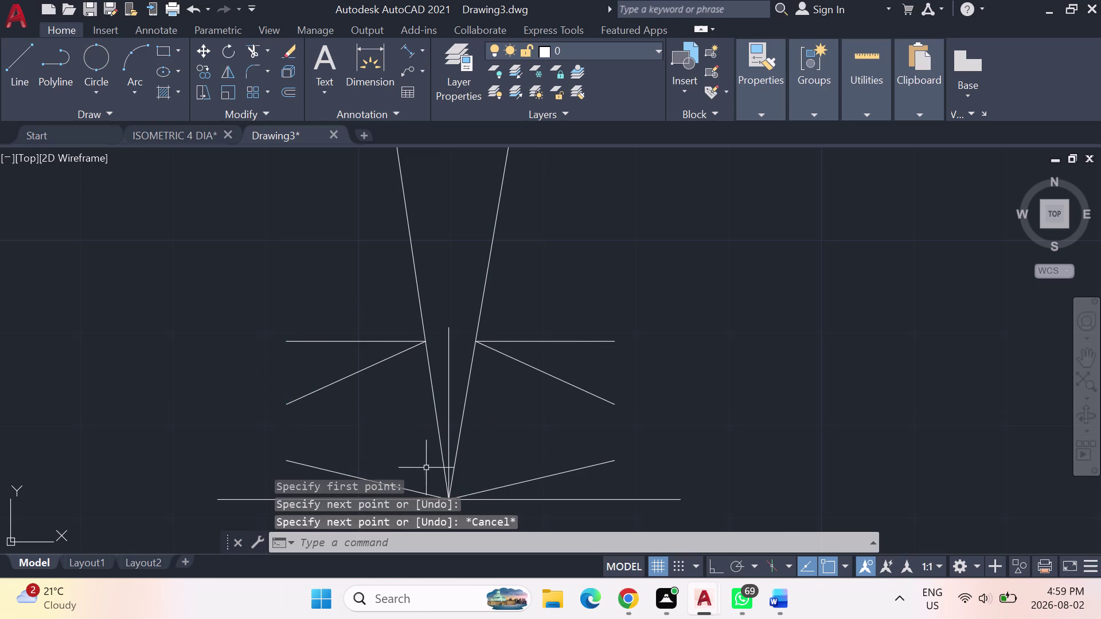
key(Escape)
key(Escape)
key(Escape)
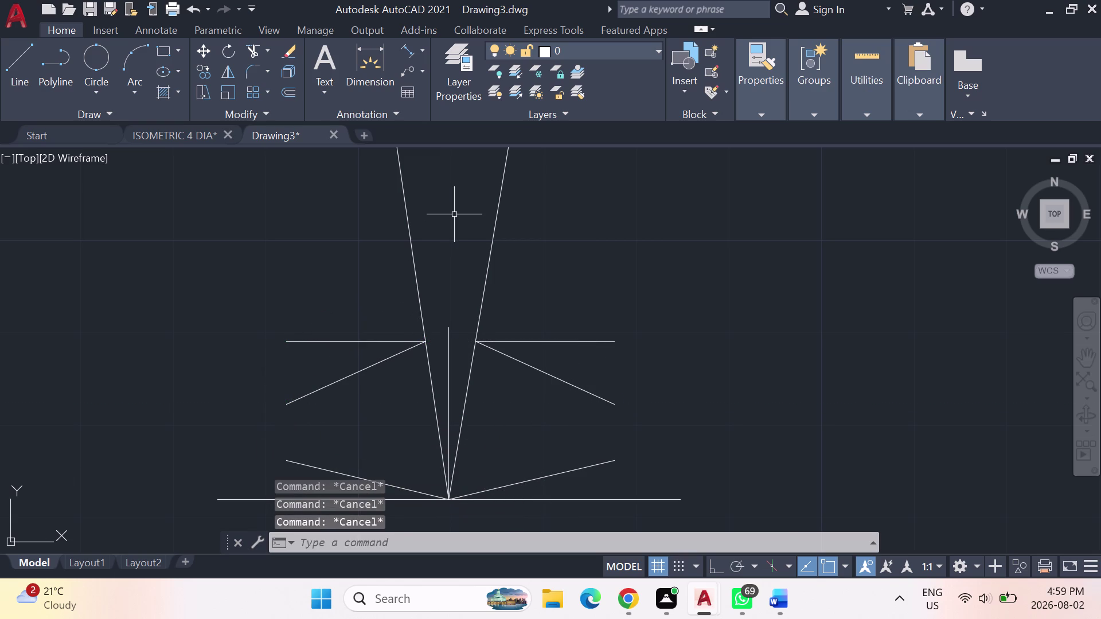
Fillet the left and right sloped edge pairs to round both tips.
key(f)
text(illet)
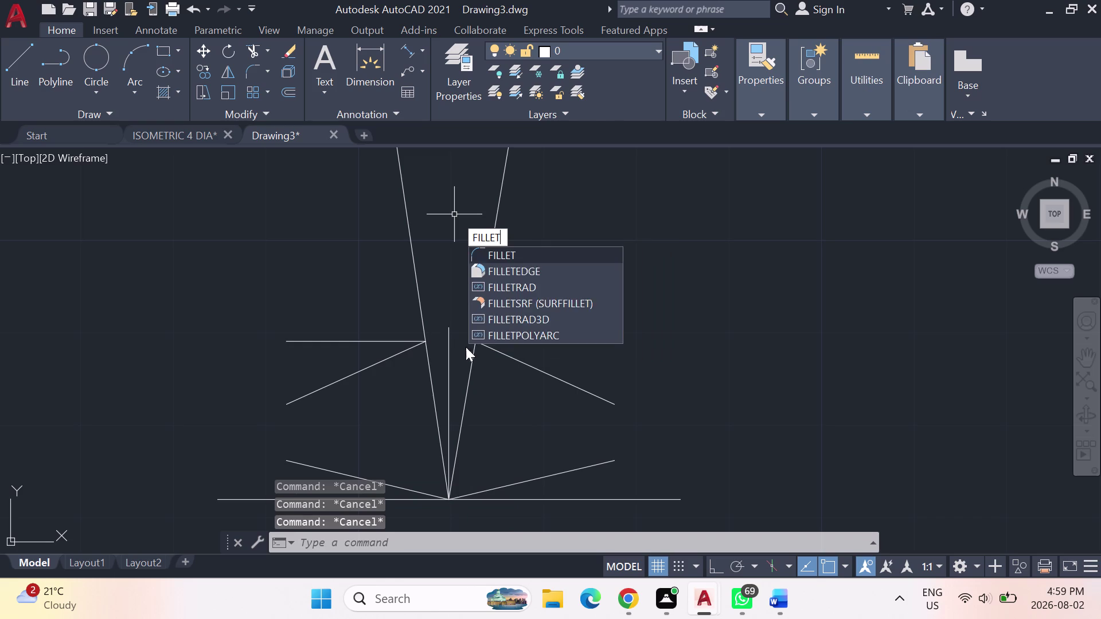
key(Return)
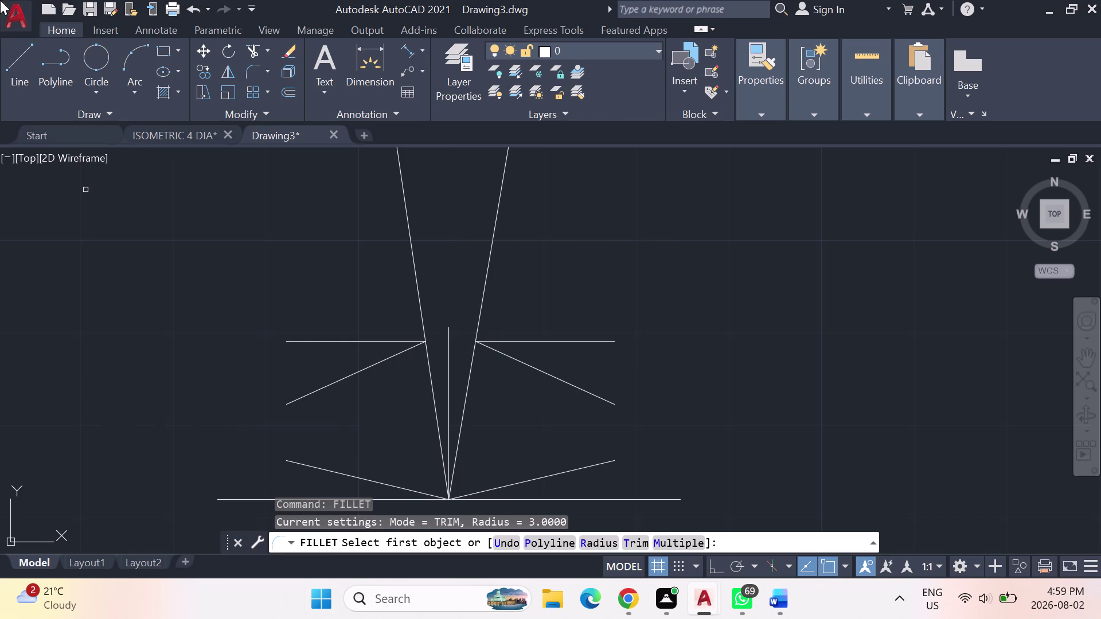
click(305, 397)
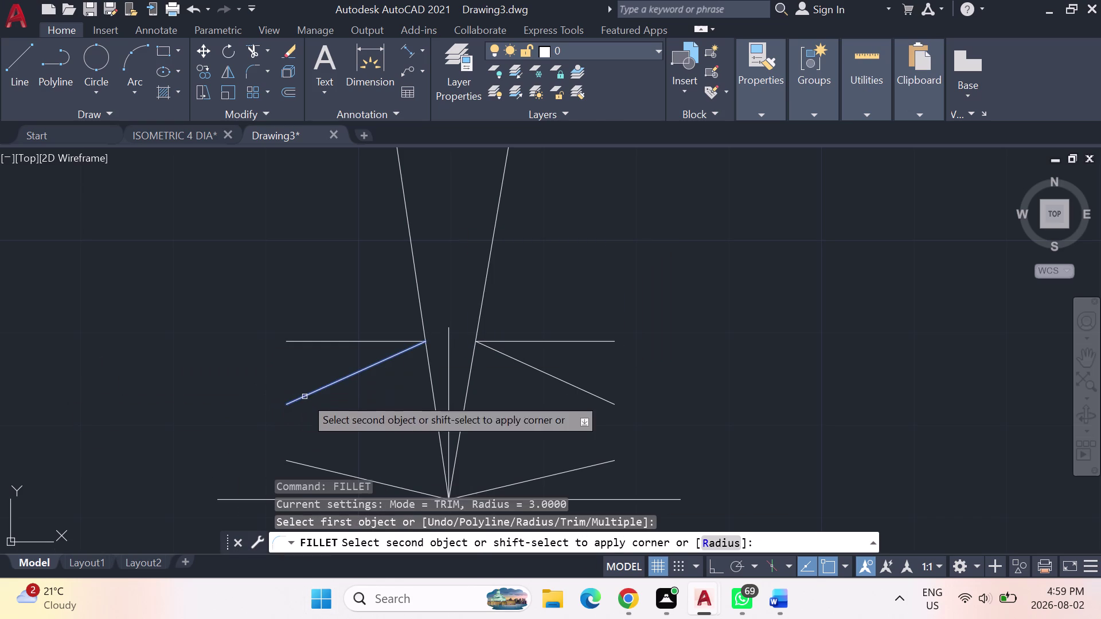
click(305, 466)
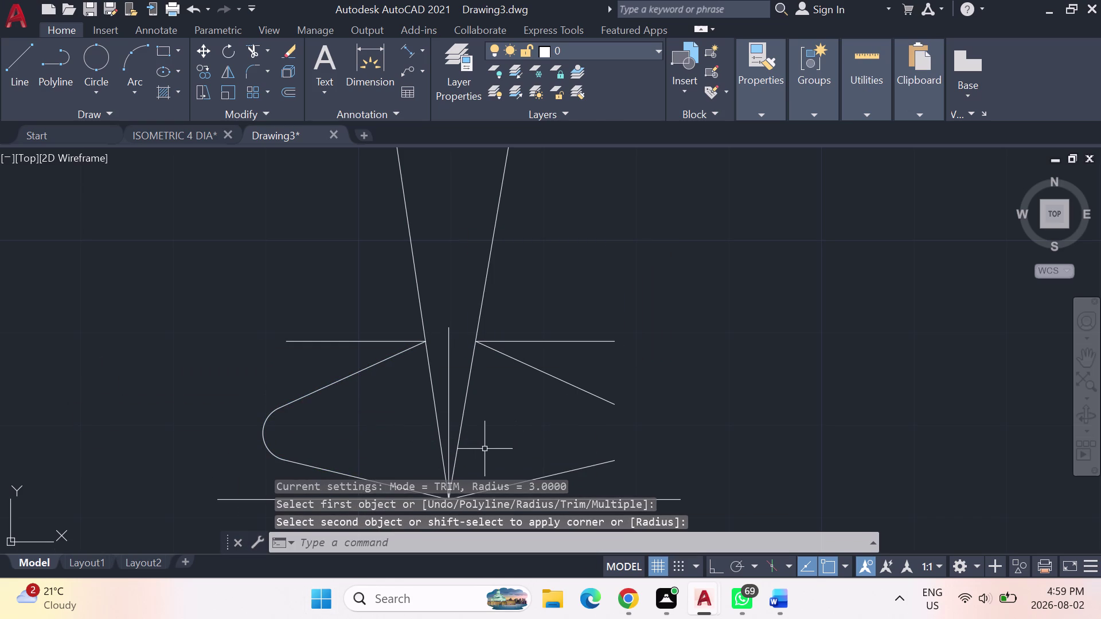
key(Return)
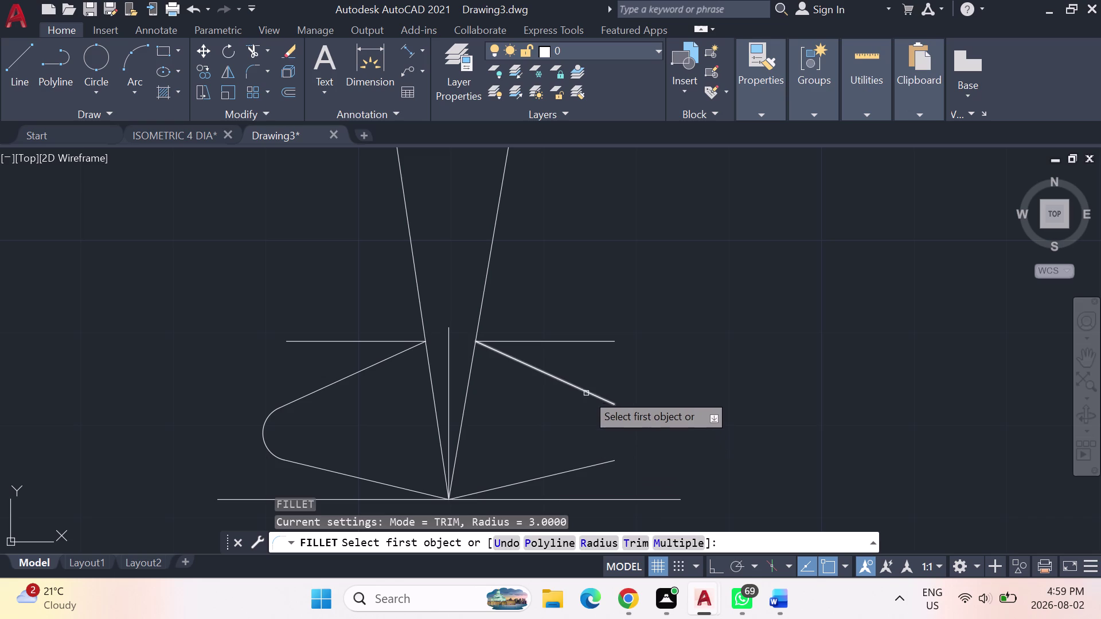
click(586, 394)
click(597, 466)
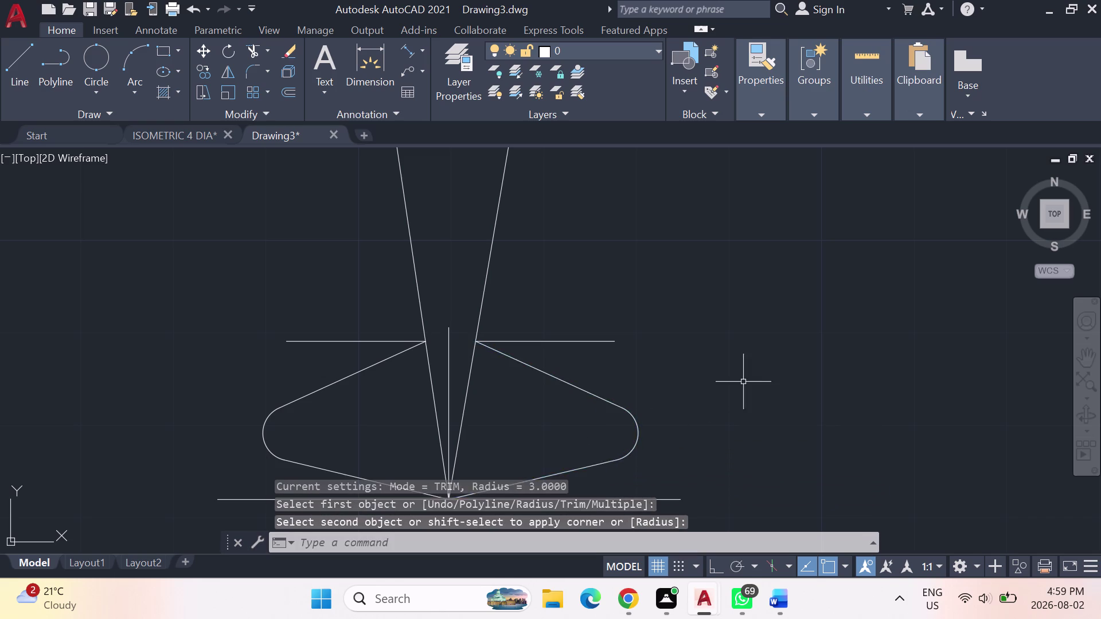
Erase the two upper horizontal construction lines and the bottom base line.
scroll(down, 3)
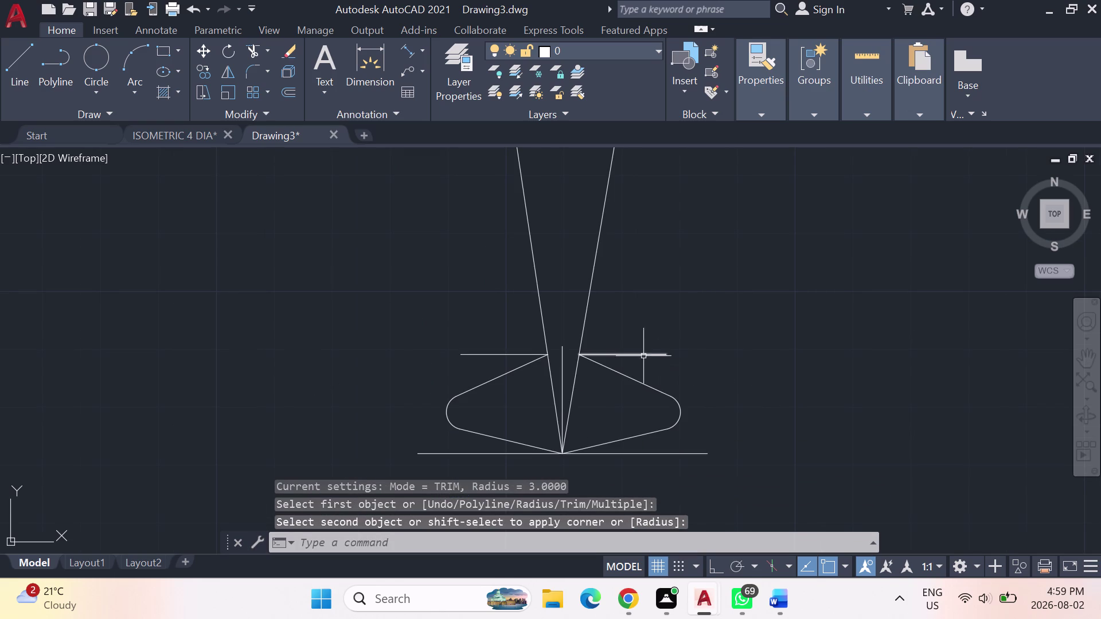
click(643, 355)
click(499, 354)
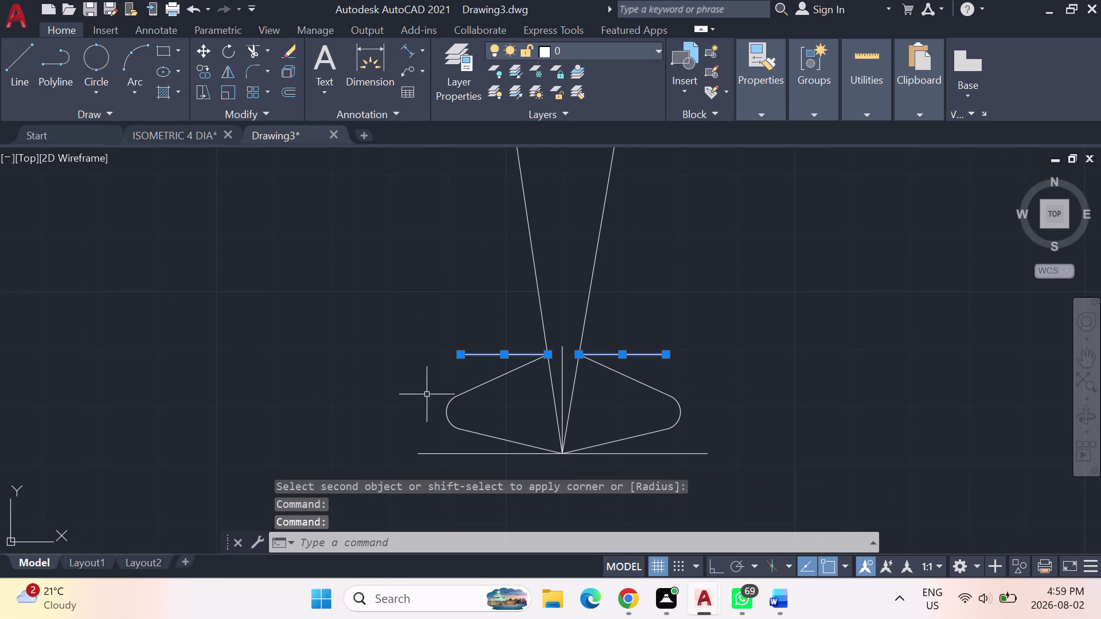
click(437, 453)
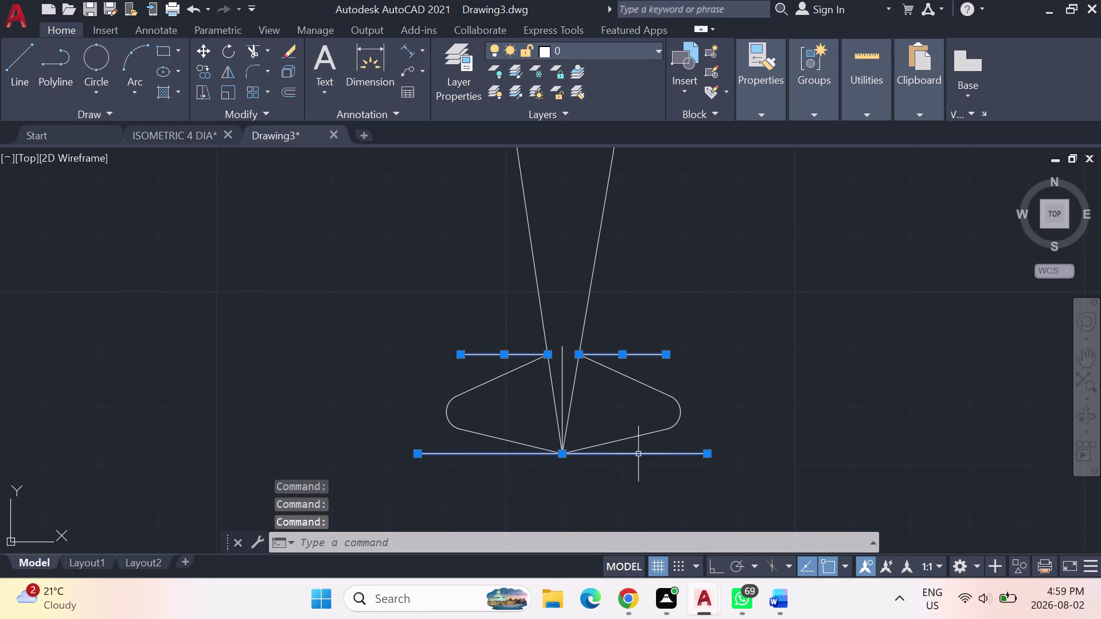
key(Delete)
scroll(down, 3)
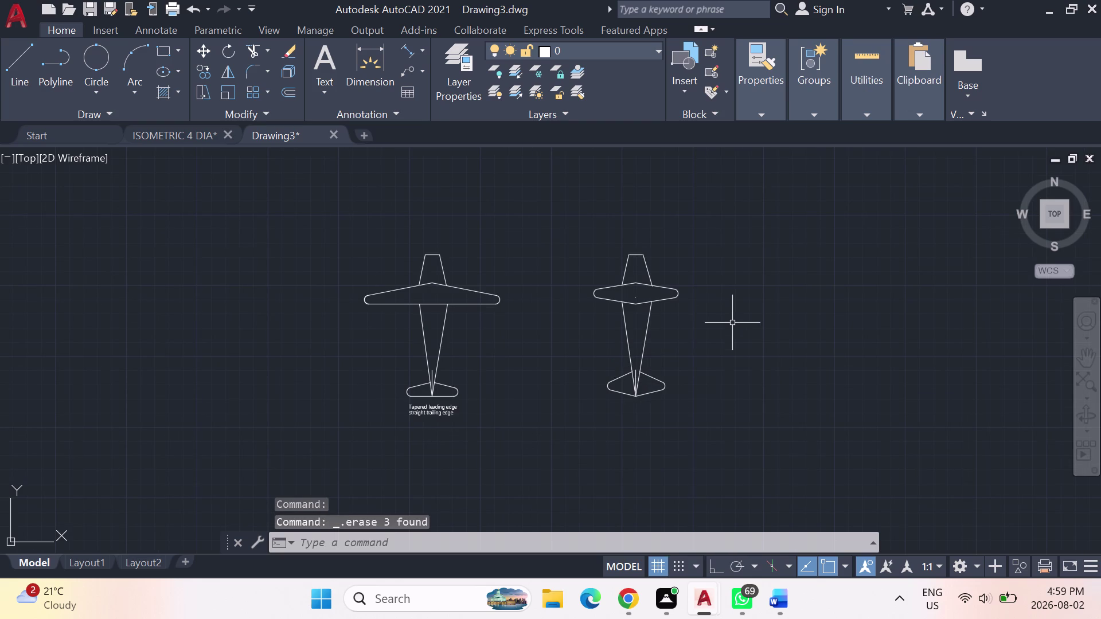
middle_drag(736, 326, 494, 357)
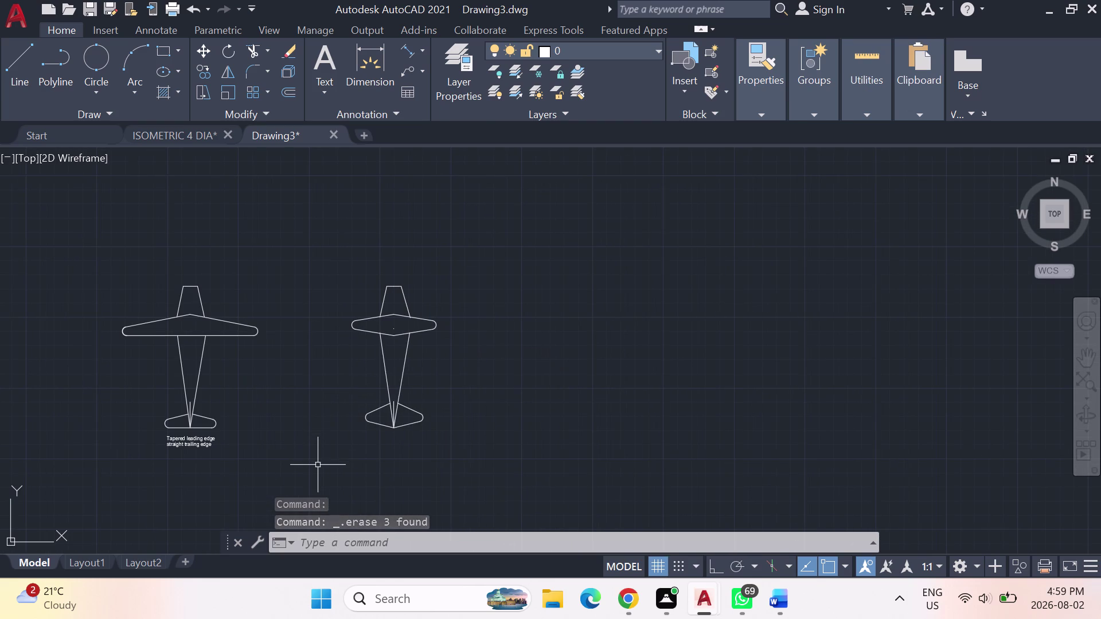
scroll(up, 3)
scroll(down, 3)
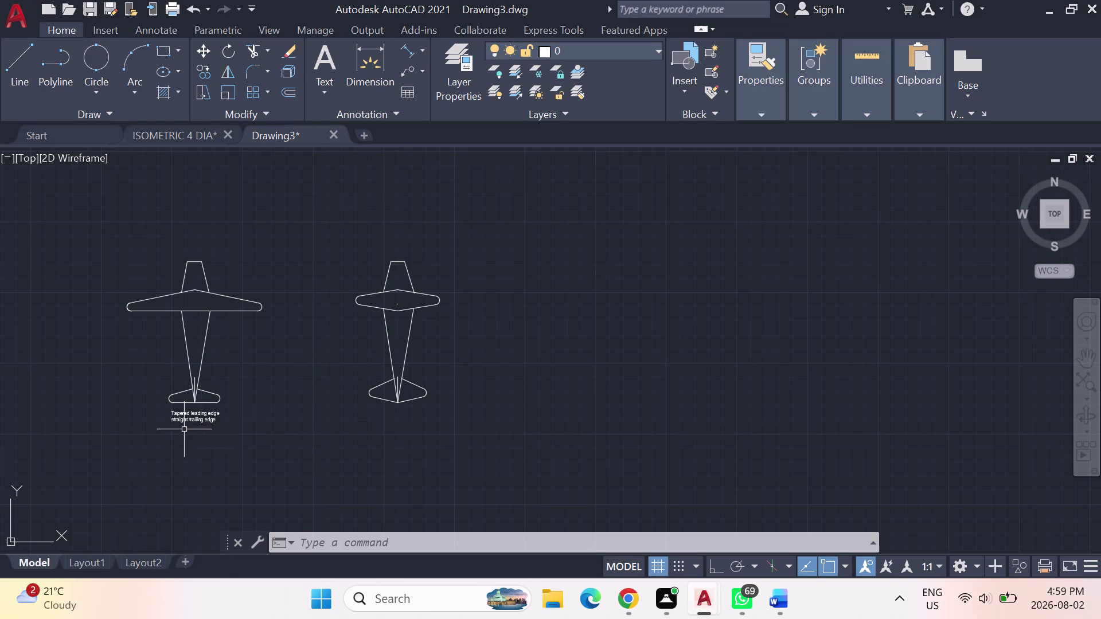
scroll(up, 3)
double_click(233, 372)
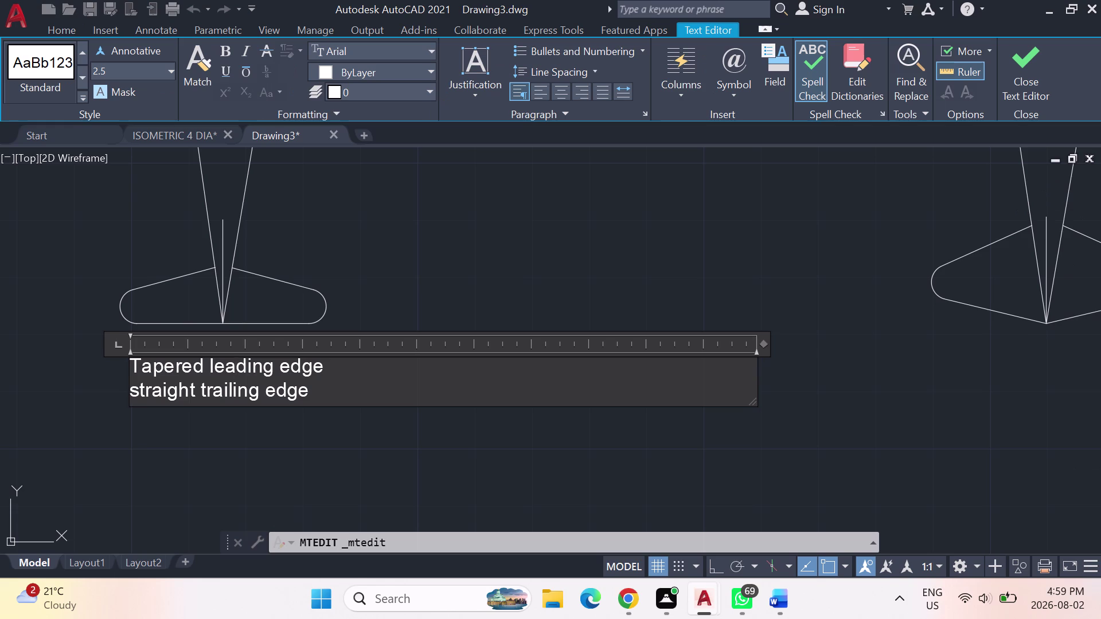
Change the first planform's edge label to 5-unit text height and keep the changes.
double_click(133, 72)
key(5)
key(Return)
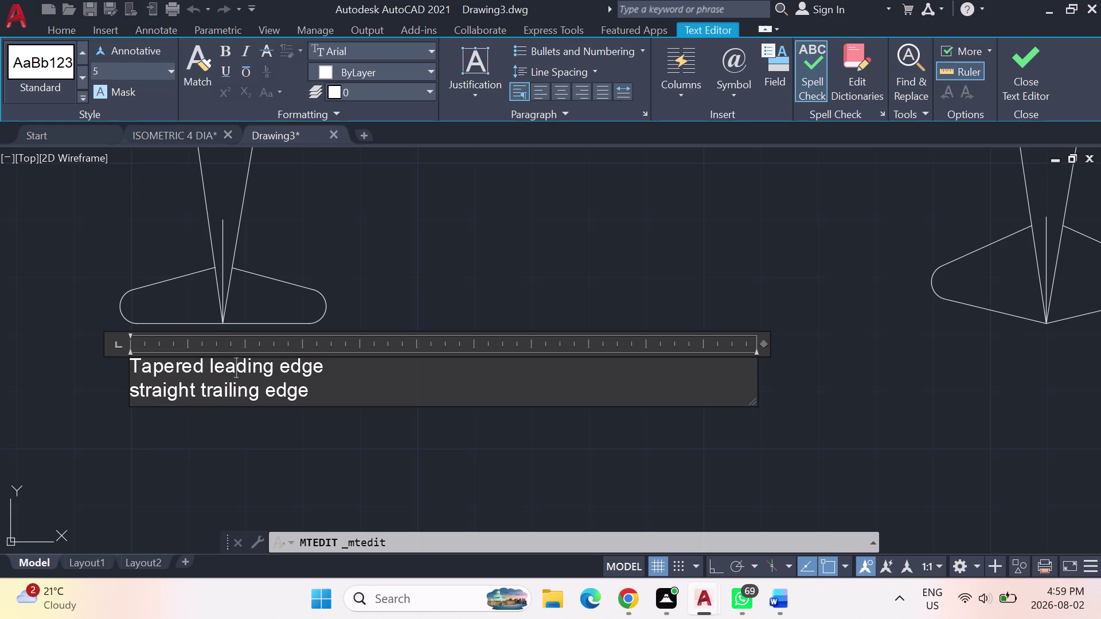
key(Escape)
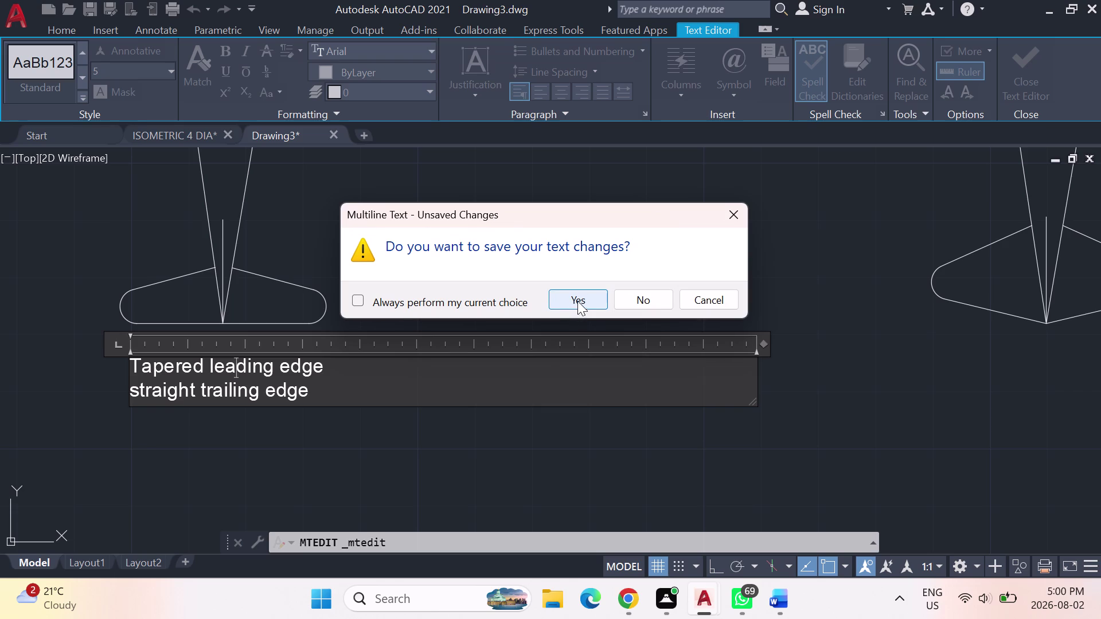
click(557, 300)
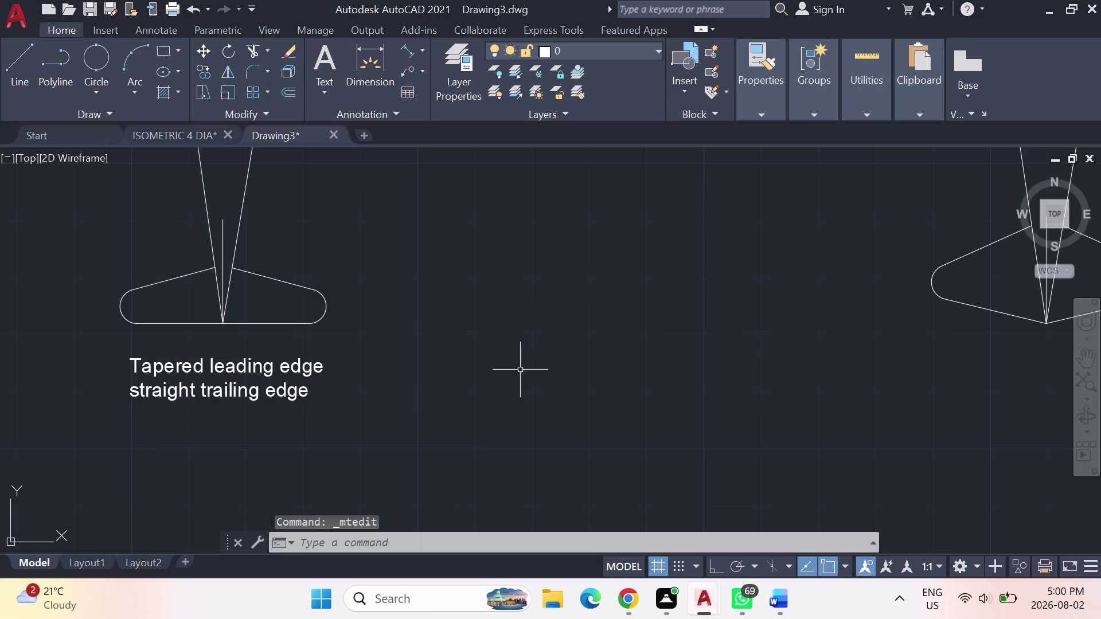
Erase the stray mark at the right aircraft's wing centre.
scroll(down, 3)
scroll(down, 3)
scroll(up, 3)
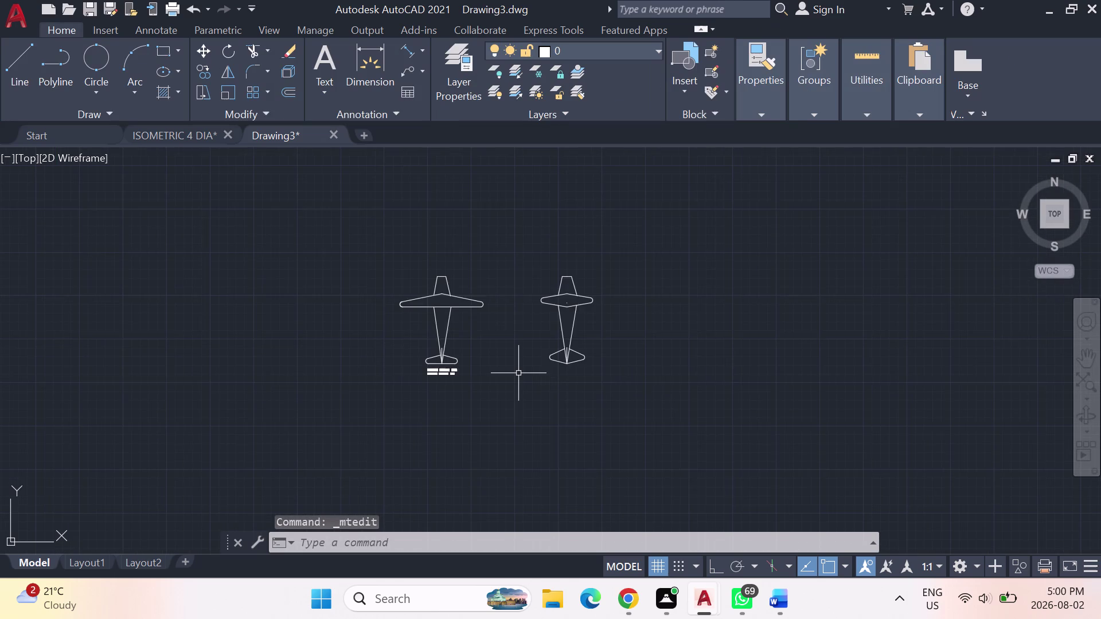
scroll(up, 3)
middle_drag(525, 349, 431, 403)
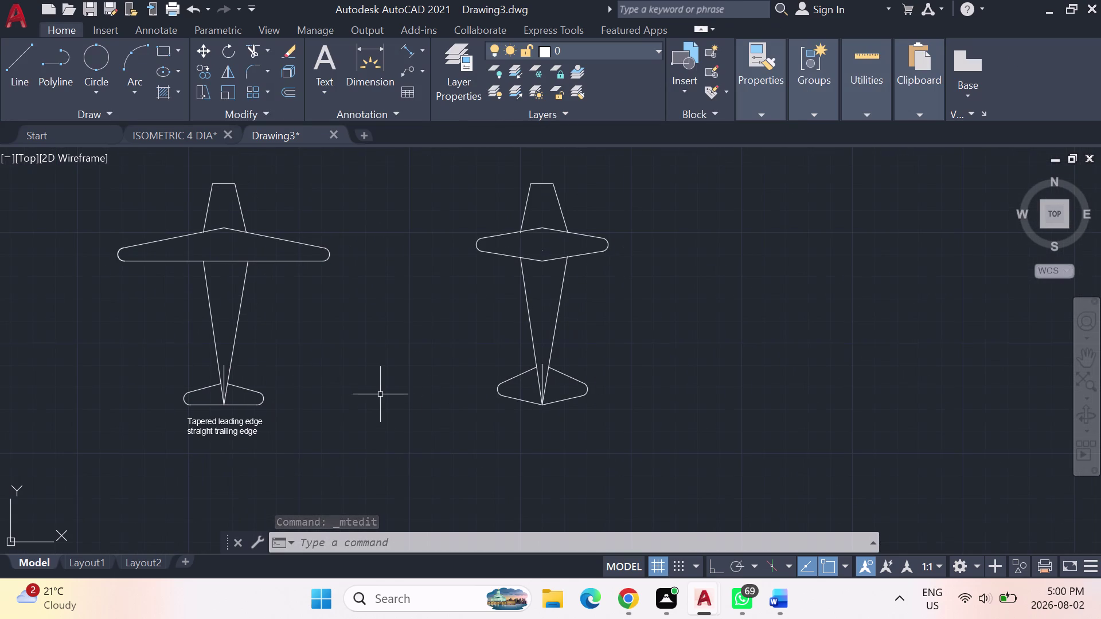
scroll(down, 3)
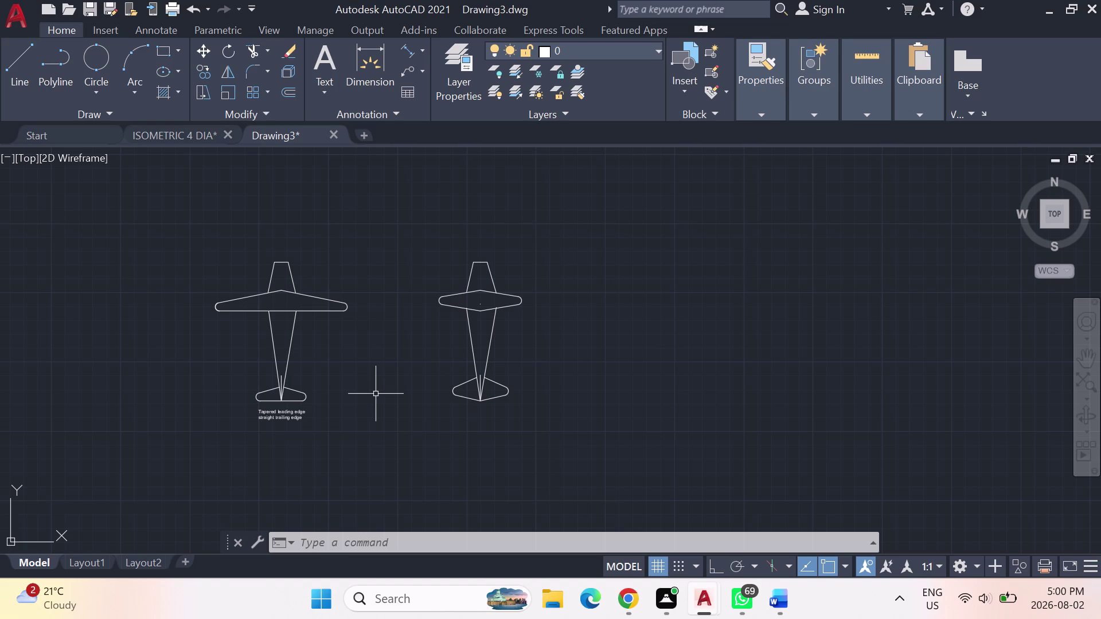
scroll(up, 3)
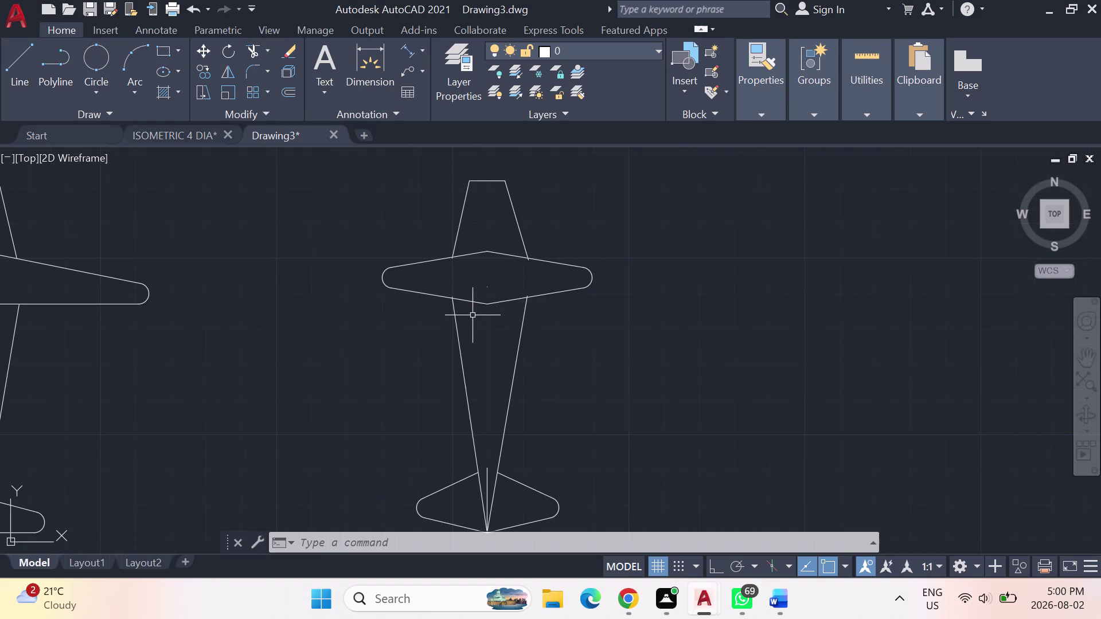
drag(507, 285, 477, 281)
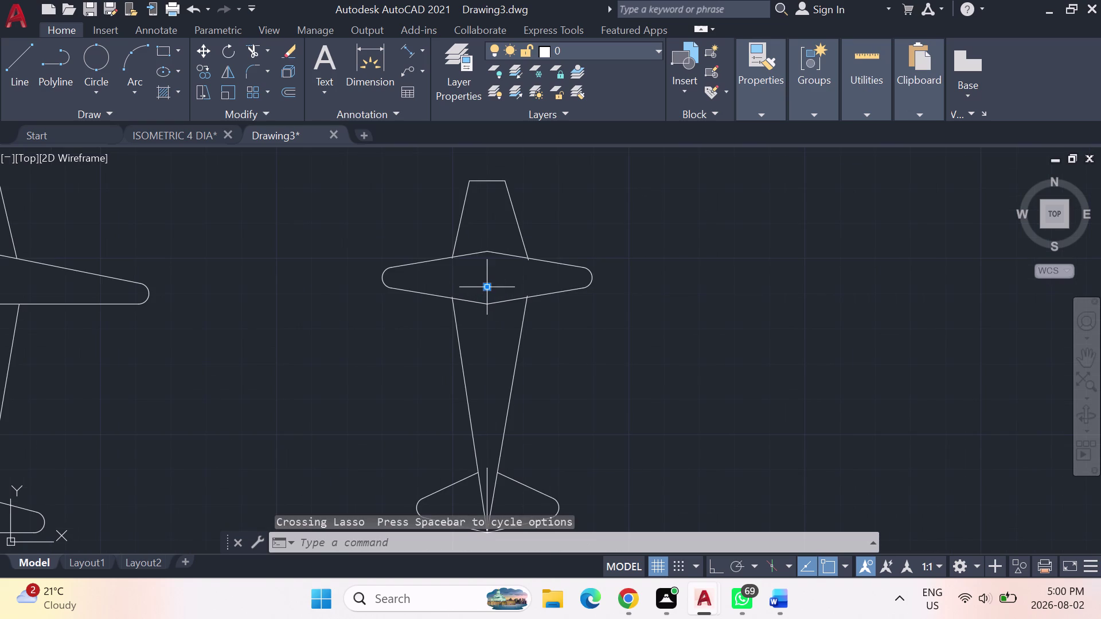
key(Delete)
Open the left aircraft's label for editing.
scroll(down, 3)
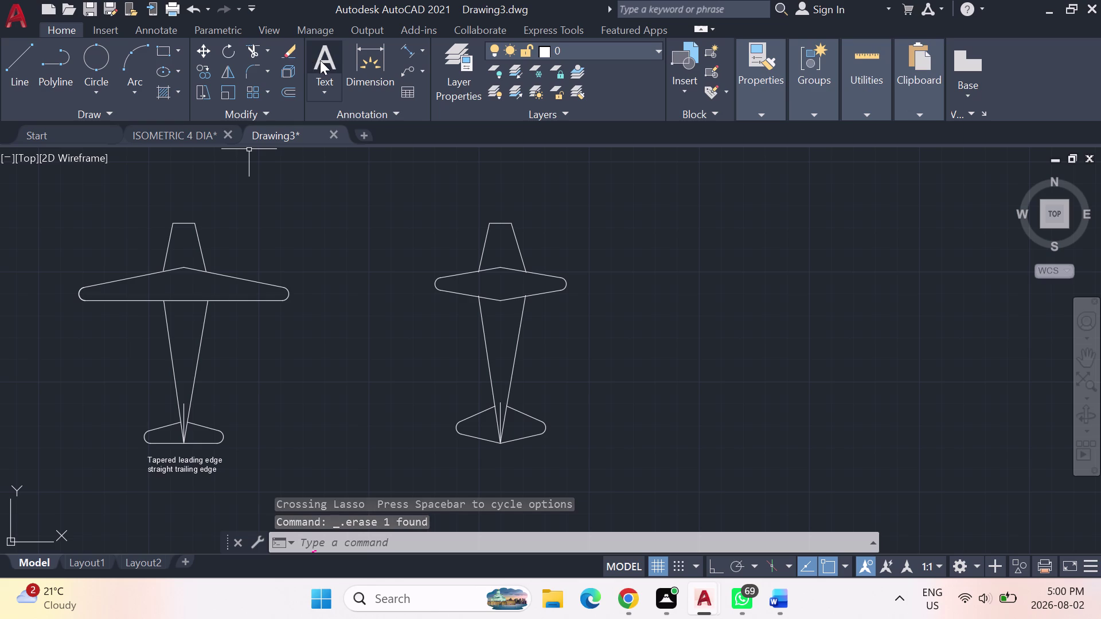
scroll(down, 3)
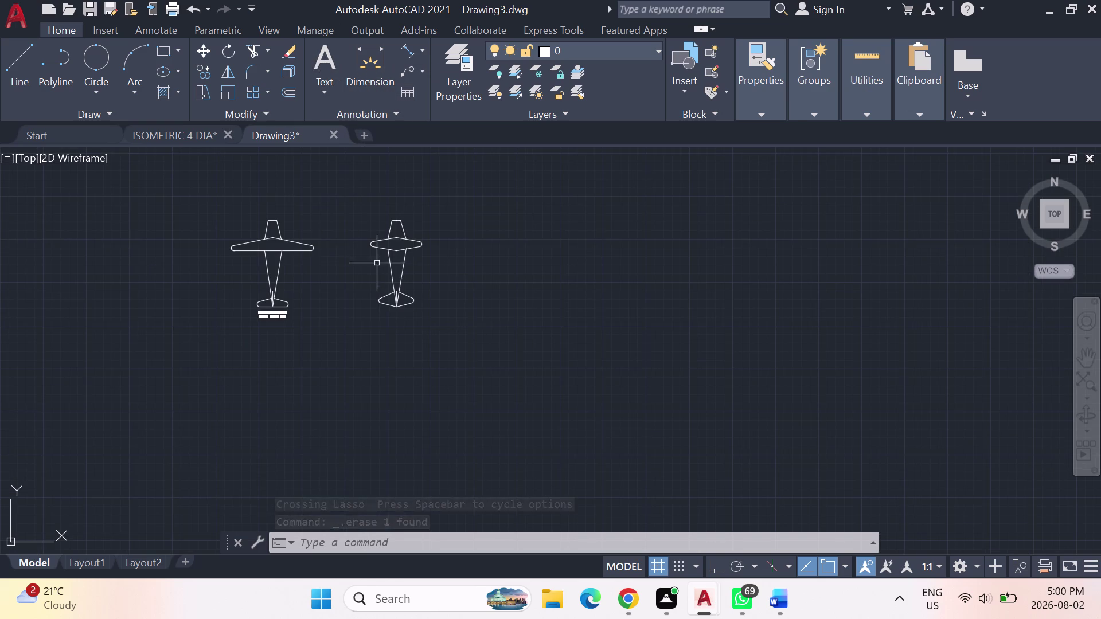
scroll(up, 3)
scroll(down, 3)
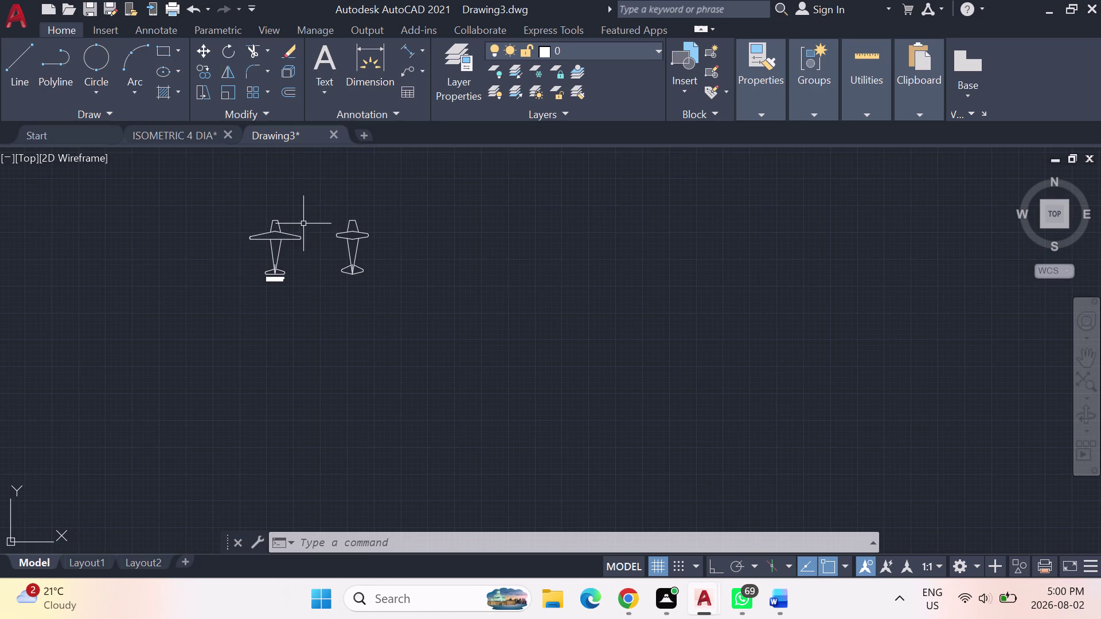
scroll(up, 3)
scroll(up, 3)
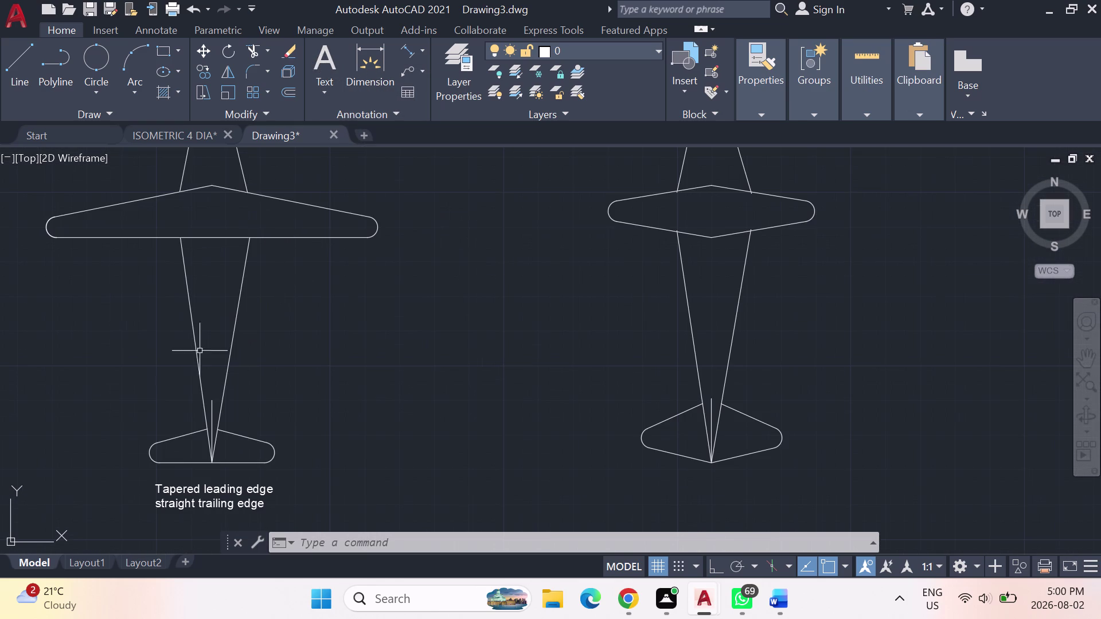
double_click(207, 506)
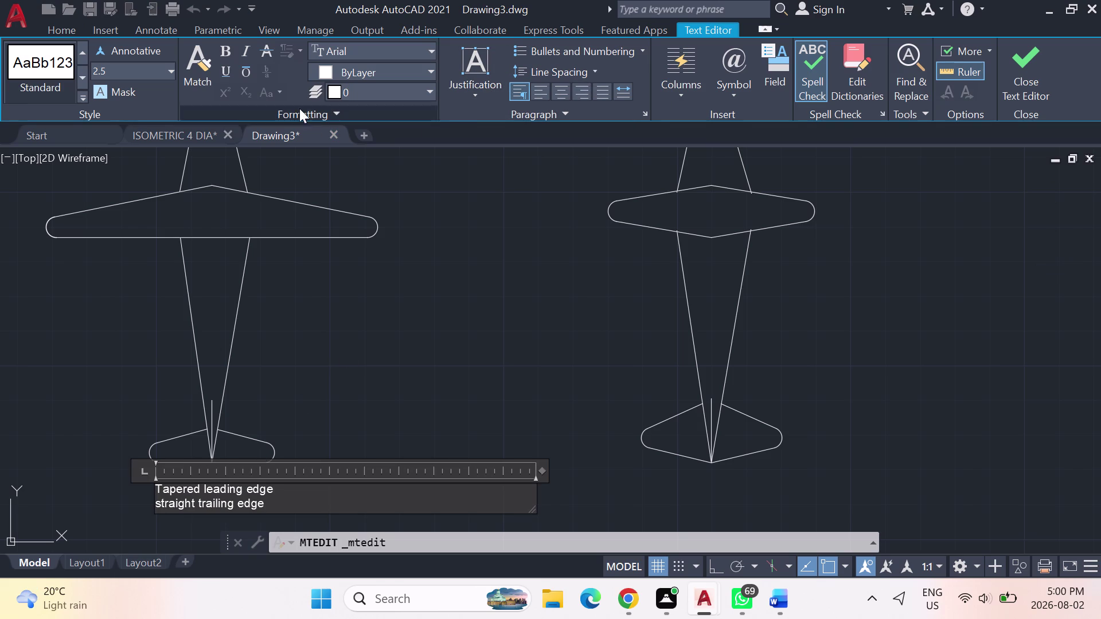
Try text height 4 on the left aircraft's label, then undo it.
click(177, 70)
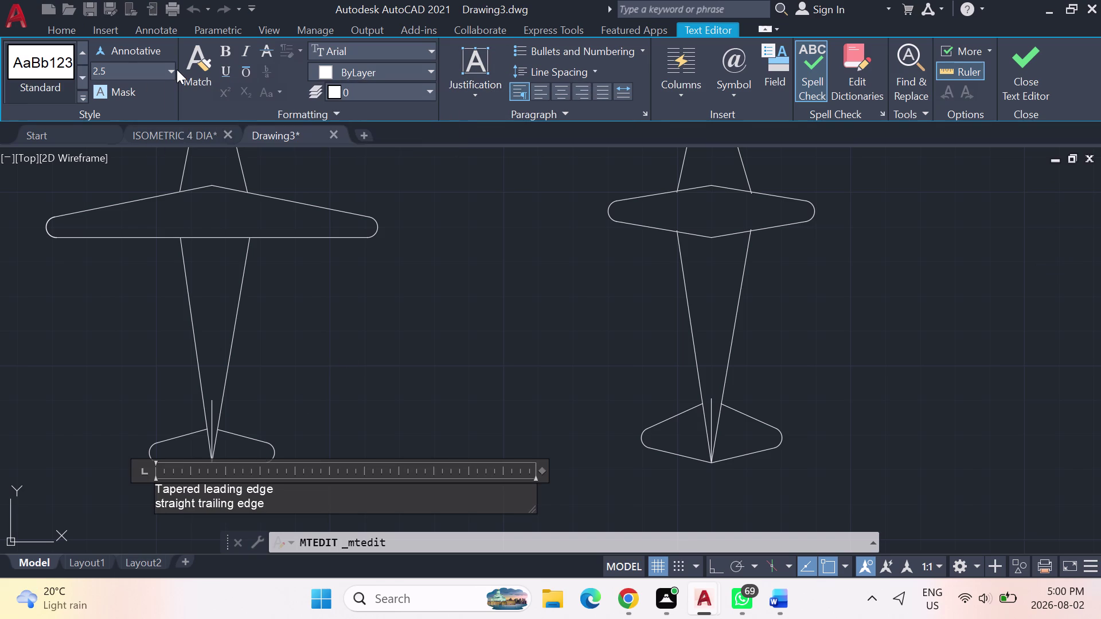
click(176, 69)
click(128, 108)
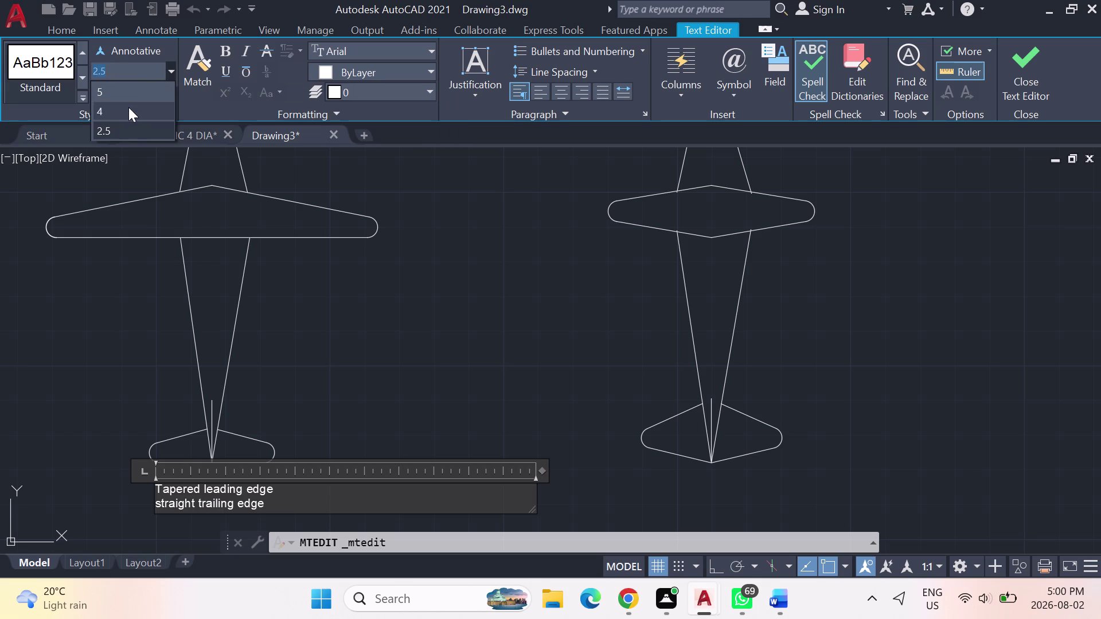
key(Return)
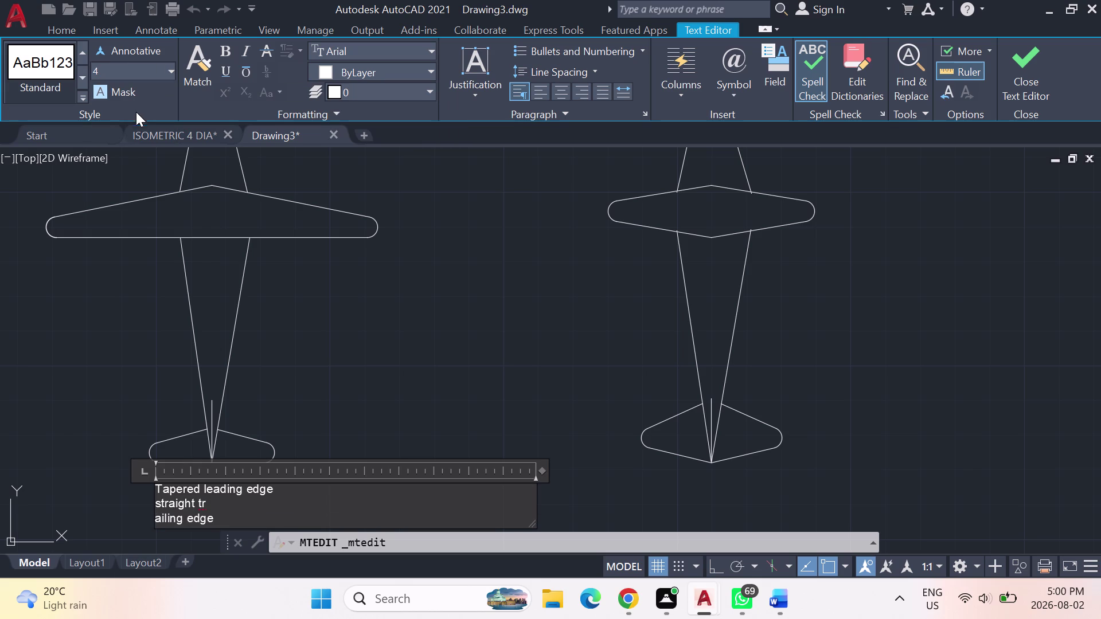
key(ctrl+z)
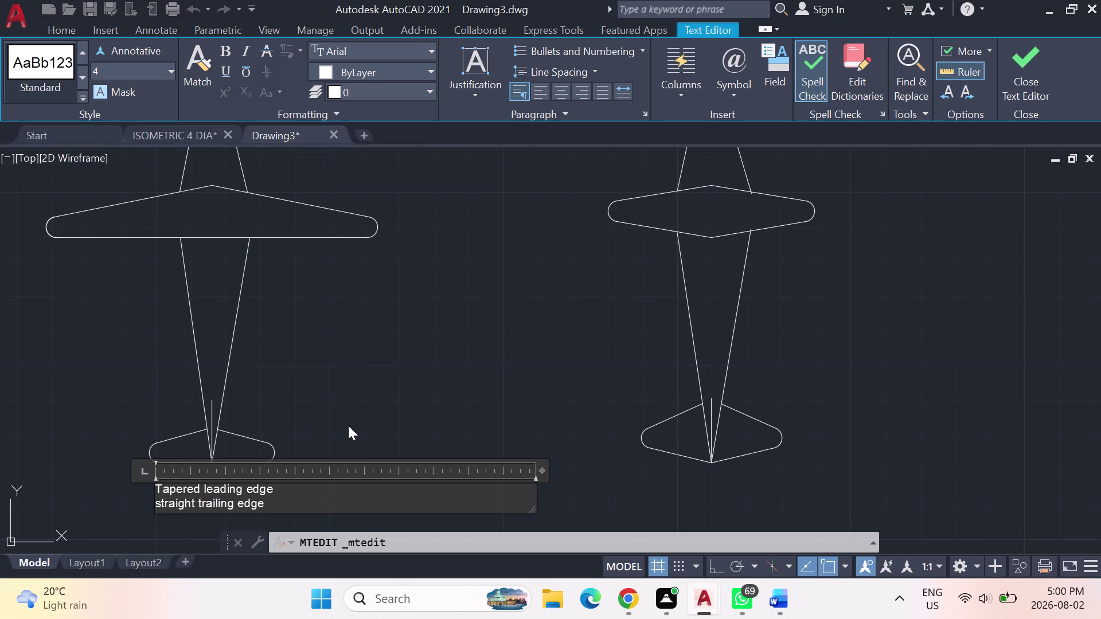
Narrow the label's text box to fit its two lines and finish editing.
drag(543, 469, 535, 473)
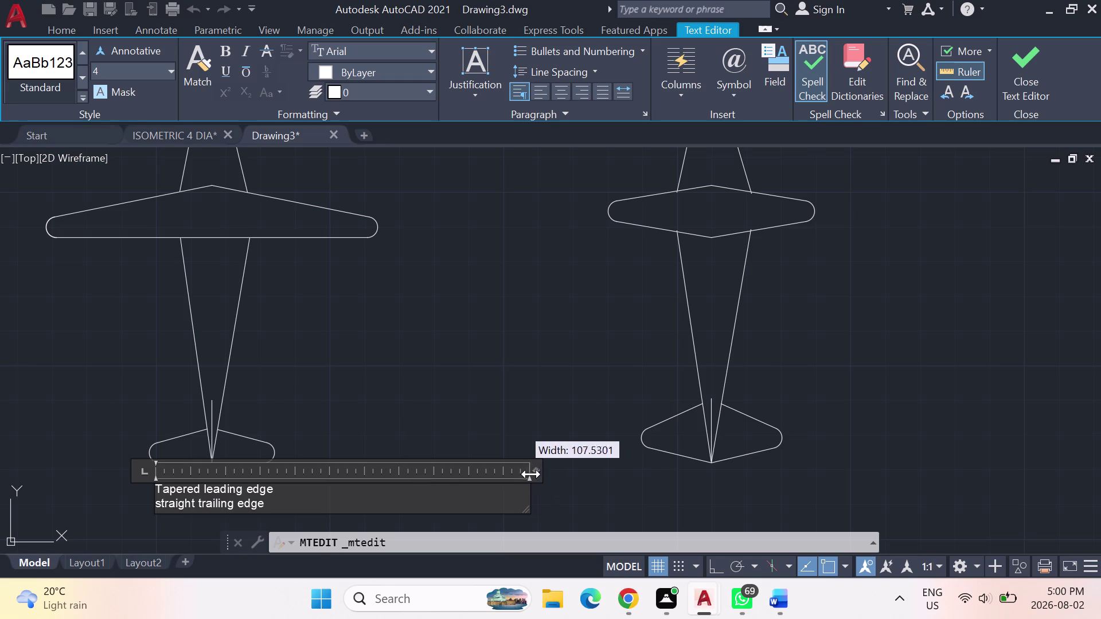
drag(535, 473, 289, 495)
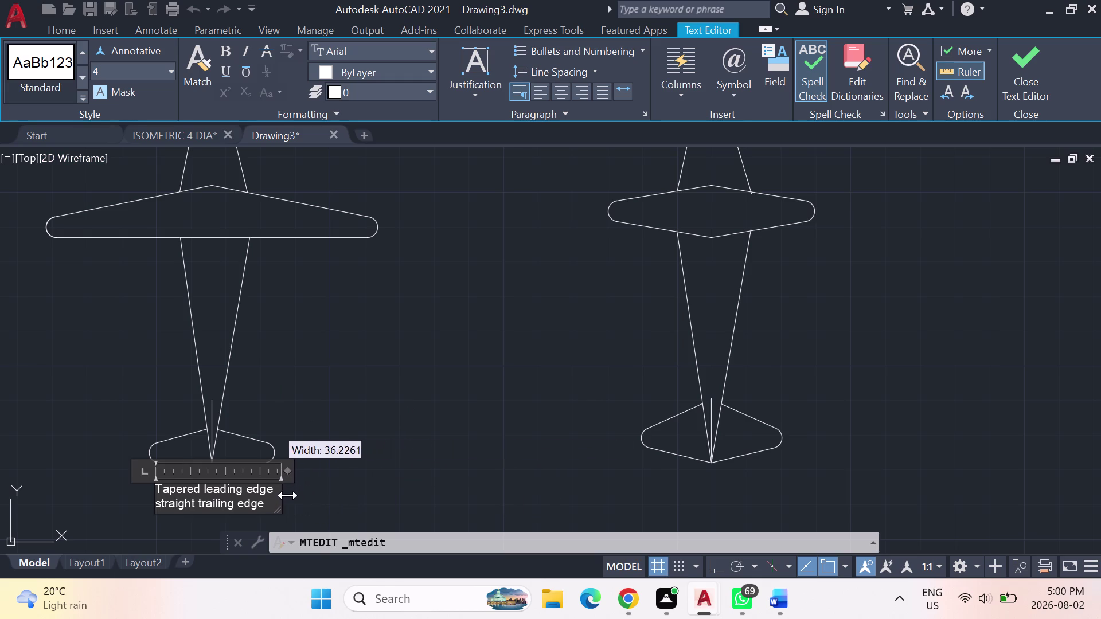
drag(289, 495, 284, 497)
click(368, 421)
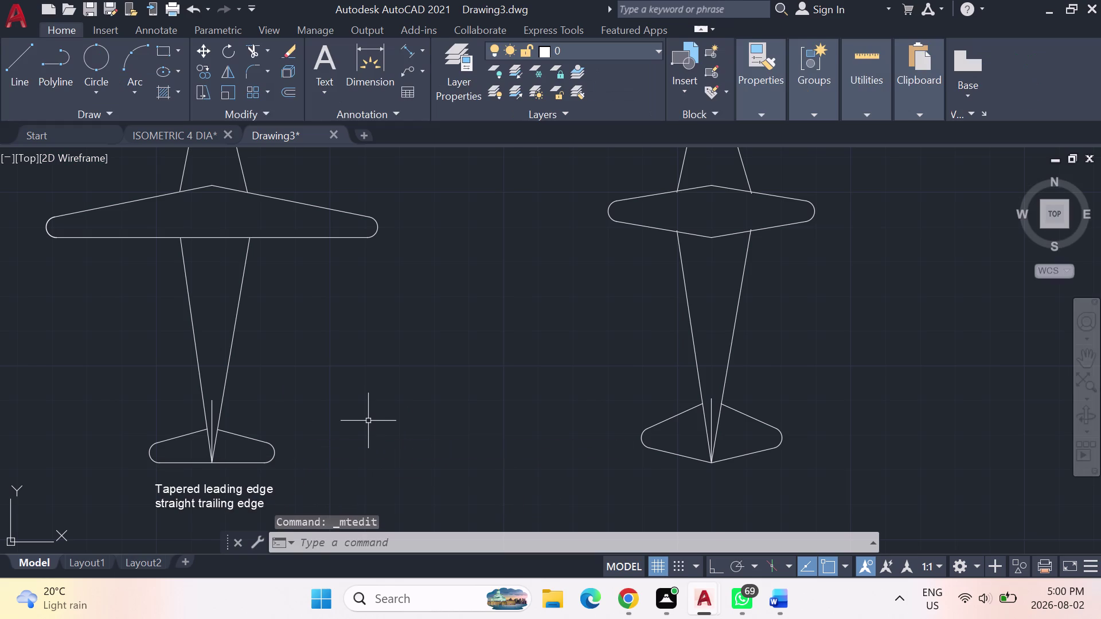
scroll(down, 3)
scroll(down, 3)
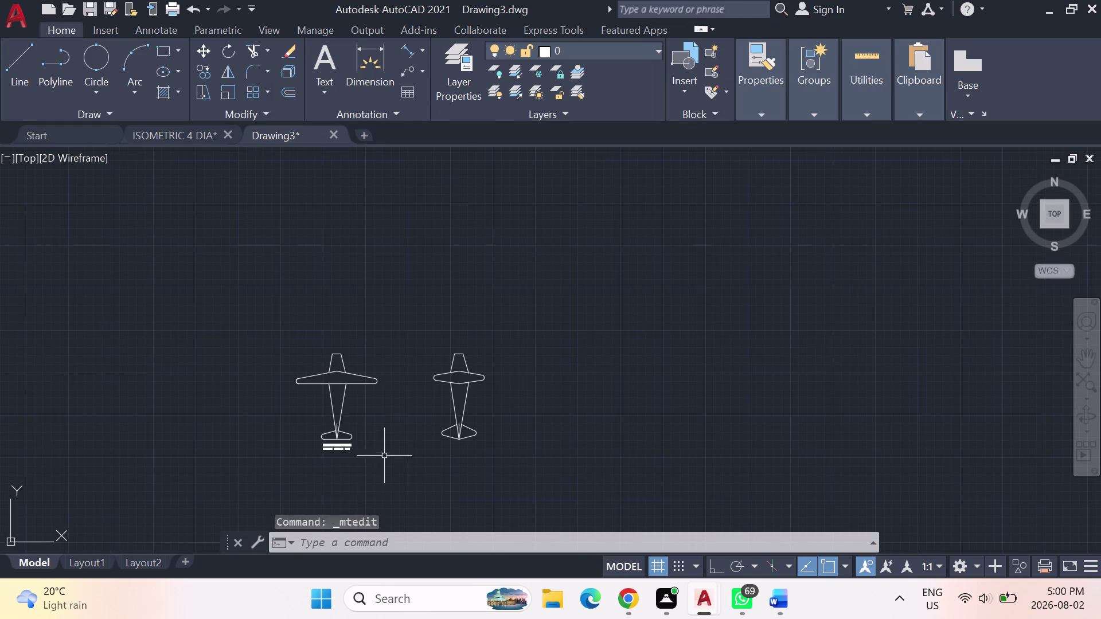
scroll(up, 3)
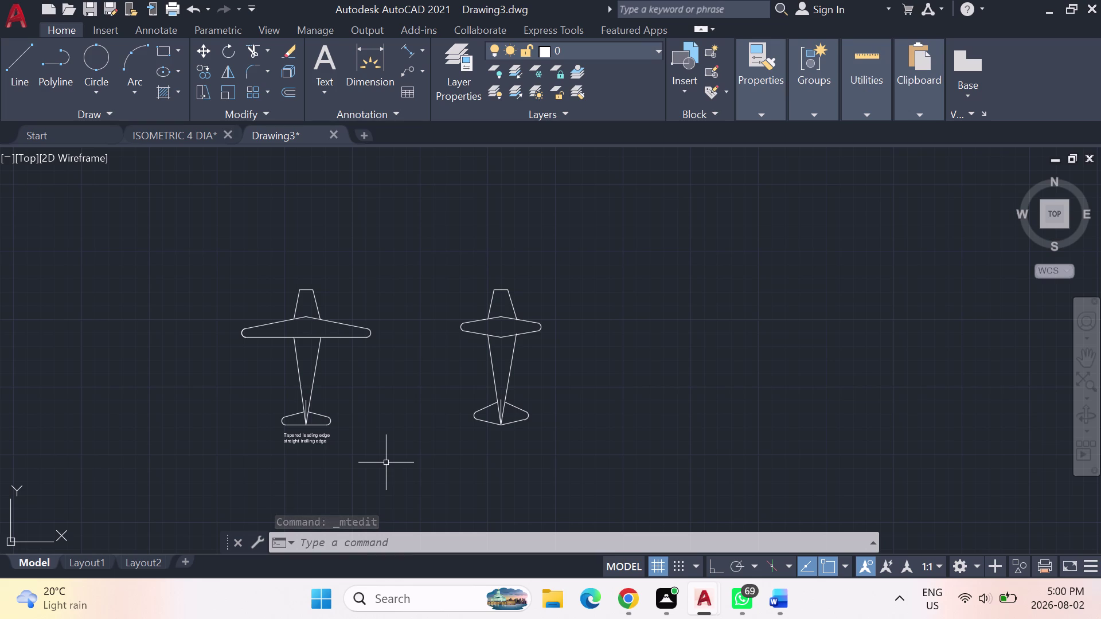
middle_drag(376, 460, 242, 388)
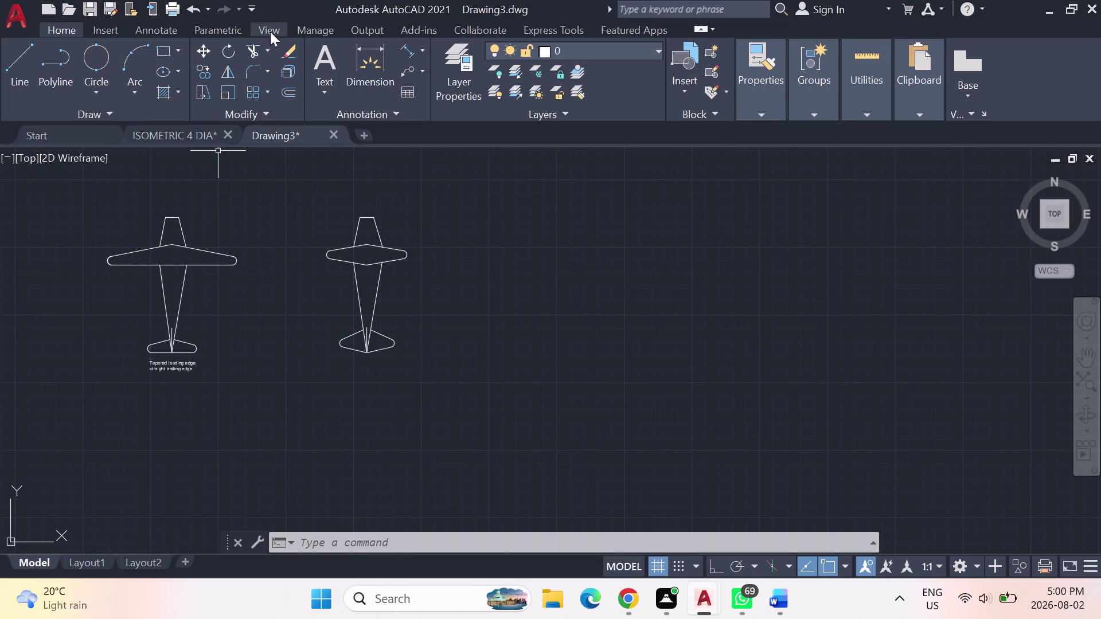
click(321, 56)
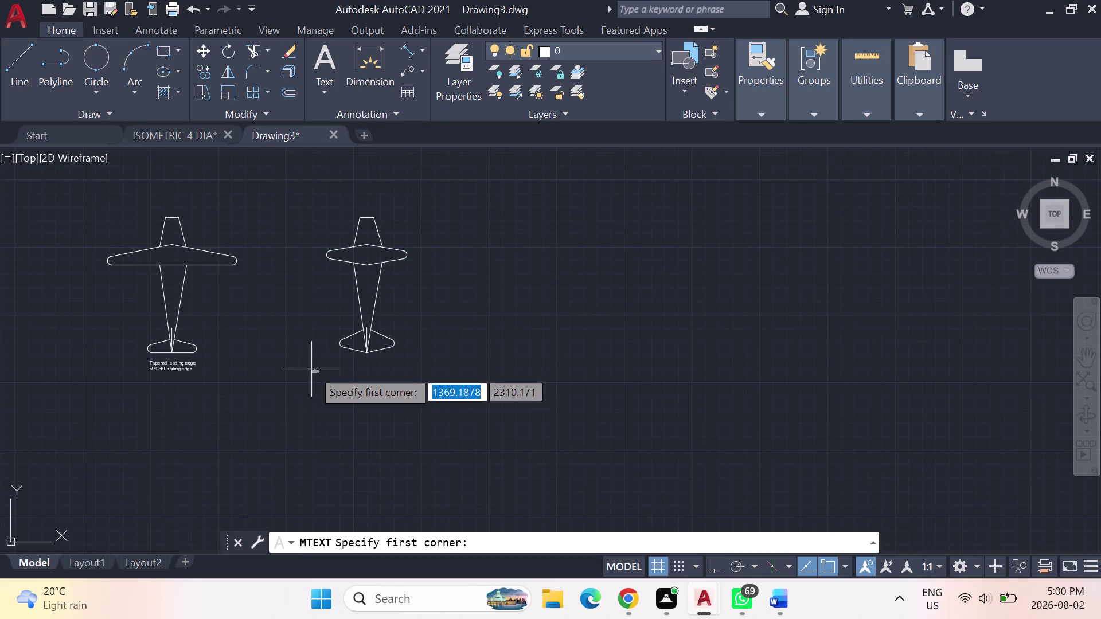
Place a text box below the right aircraft and type 'tapered leading edge'.
click(326, 357)
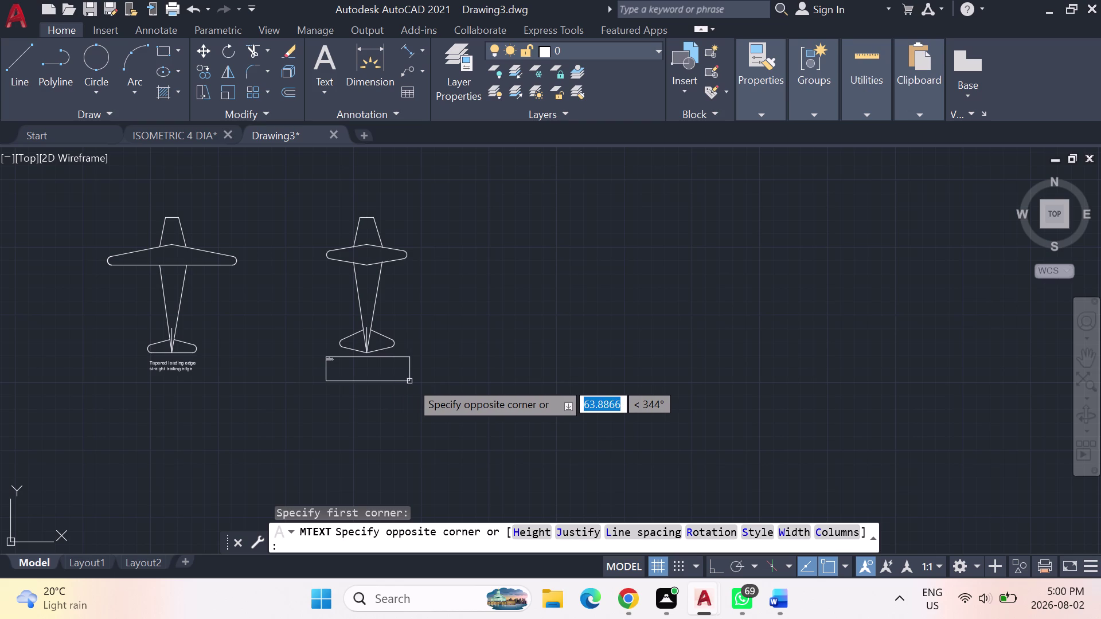
click(410, 381)
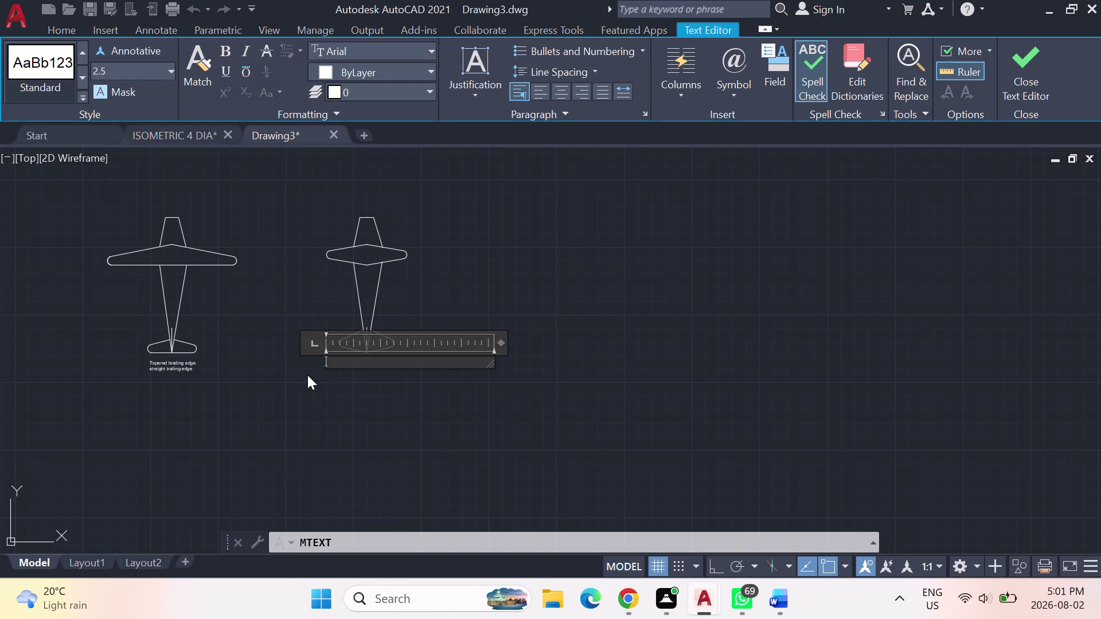
key(t)
text(ape)
text(red)
key(space)
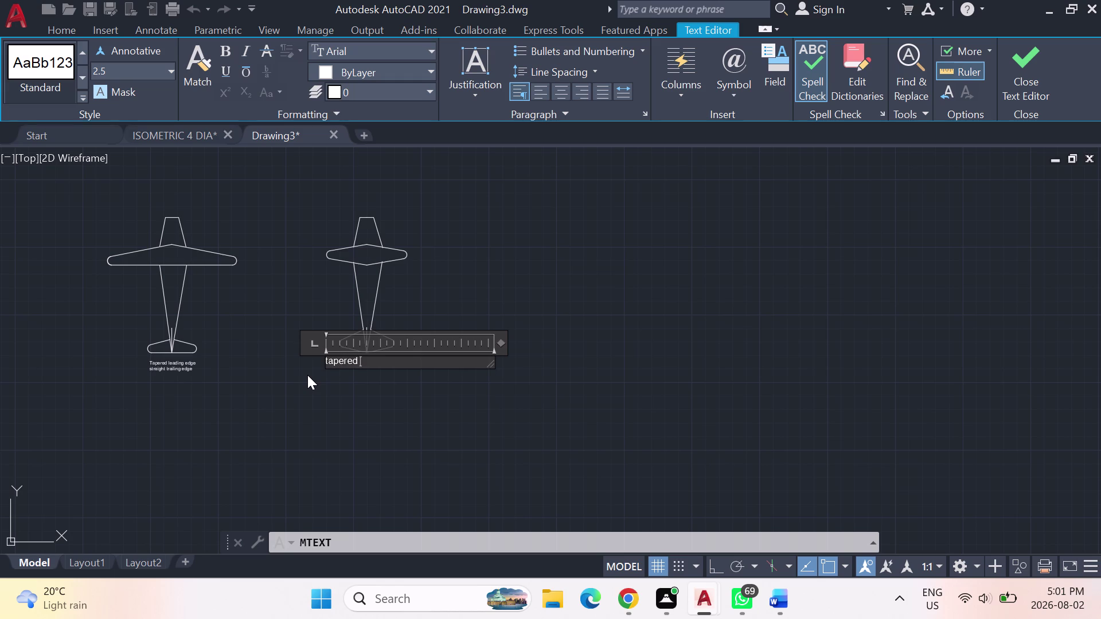
text(leading)
key(space)
text(edge)
key(space)
key(Return)
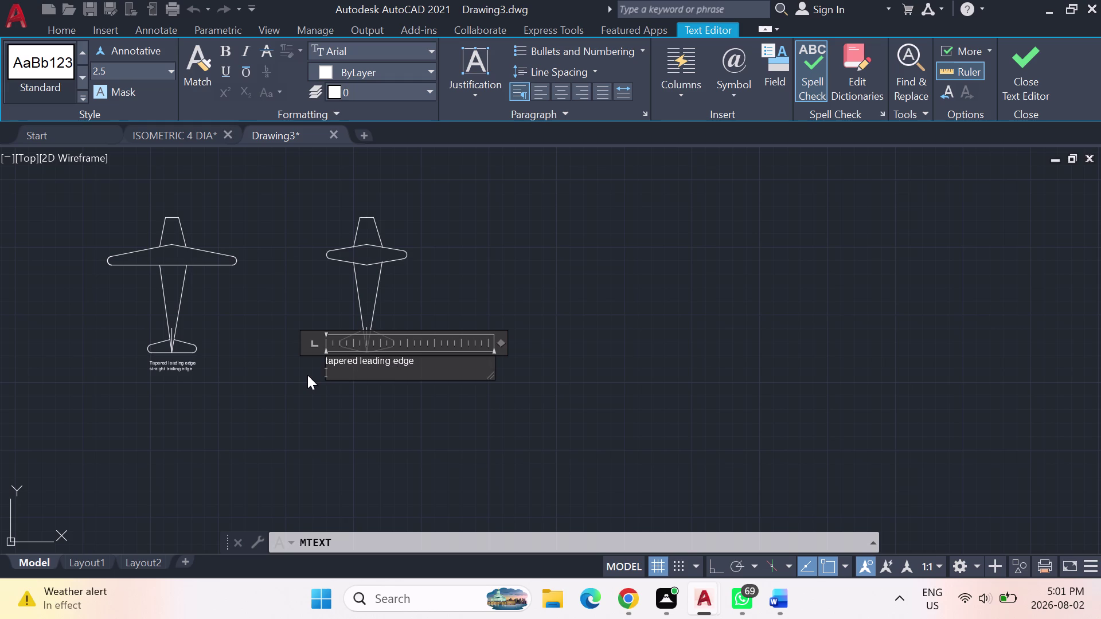
Add 'and' to the first line and 'tapered trailing edge' as the second line.
key(BackSpace)
text(and)
key(space)
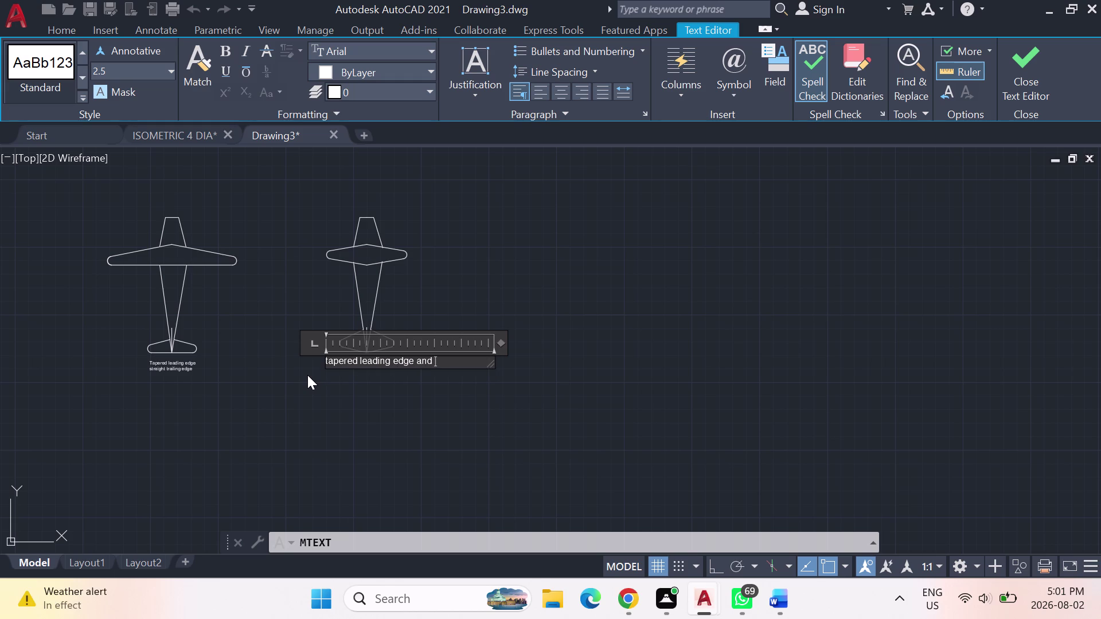
key(t)
key(BackSpace)
key(Return)
text(tape)
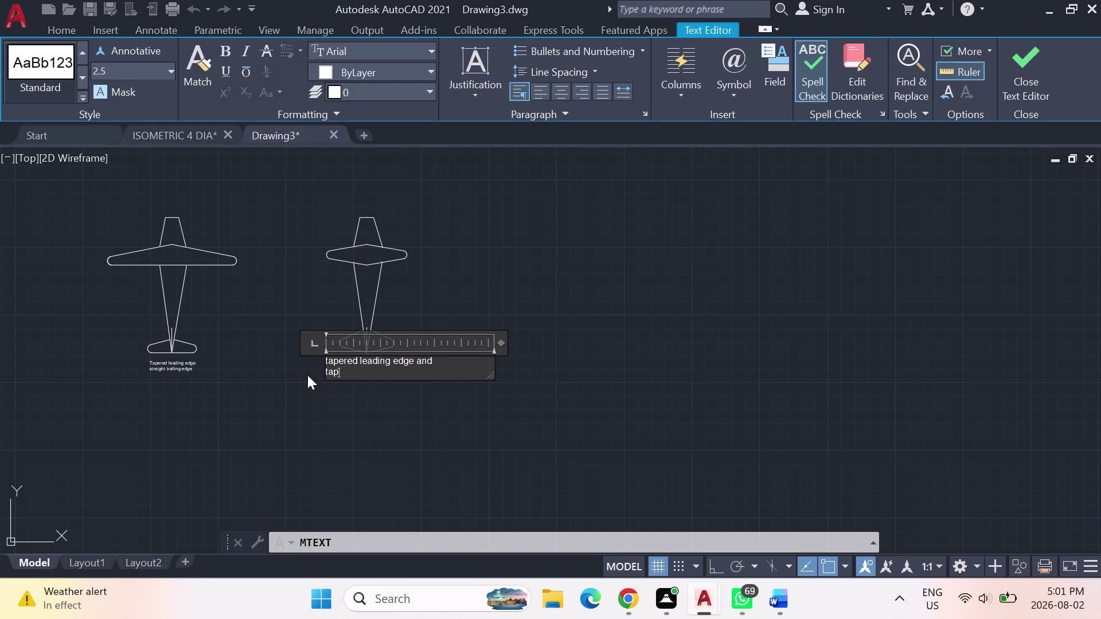
text(red)
key(space)
text(traili)
text(ng)
key(space)
text(ed)
text(ge)
key(Return)
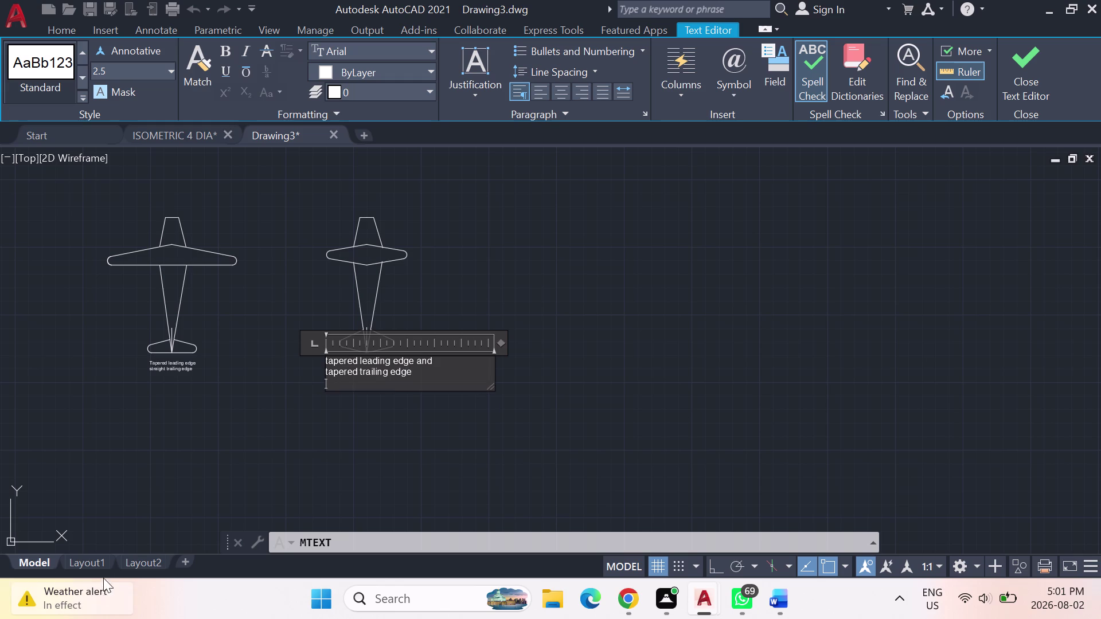
click(846, 368)
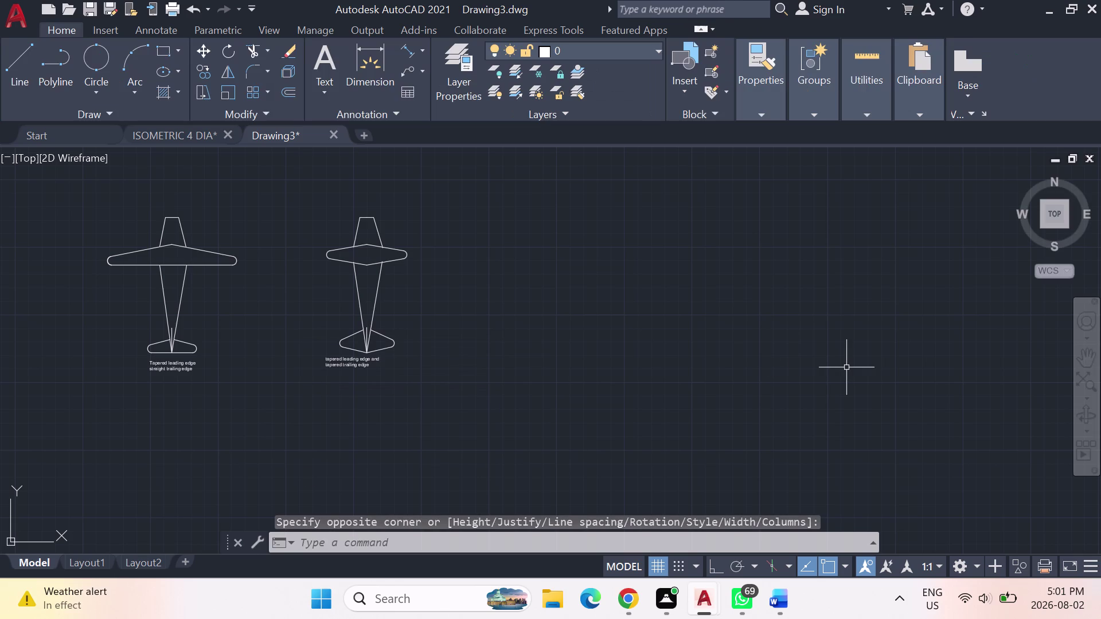
Move the tapered leading/trailing edge label toward the second planform.
scroll(up, 3)
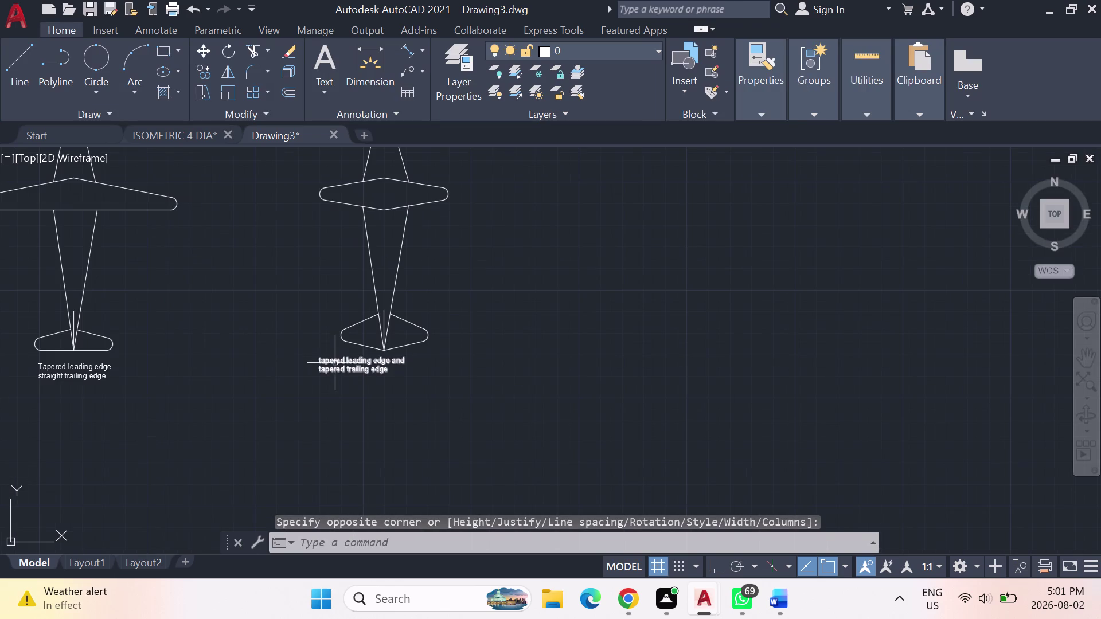
click(334, 366)
right_click(328, 356)
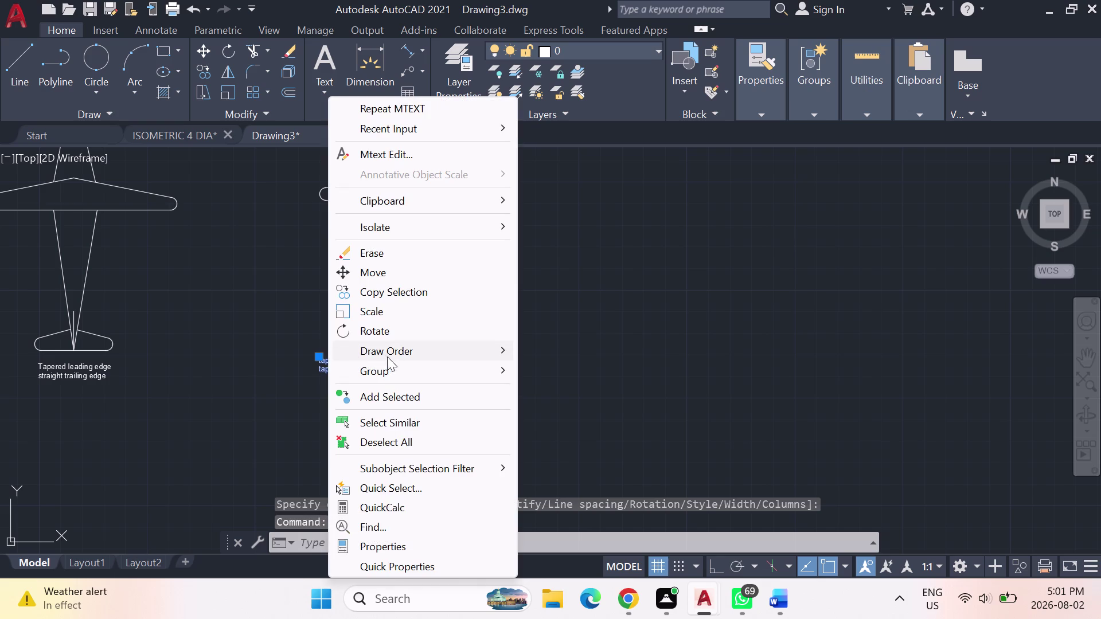
click(413, 273)
drag(354, 362, 365, 368)
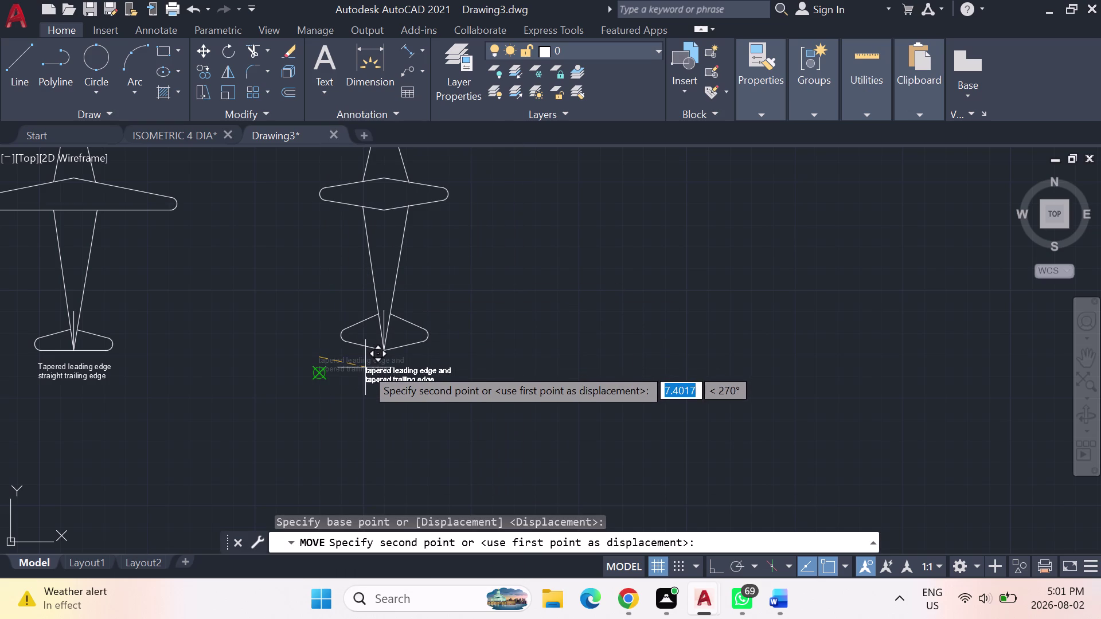
drag(366, 368, 345, 361)
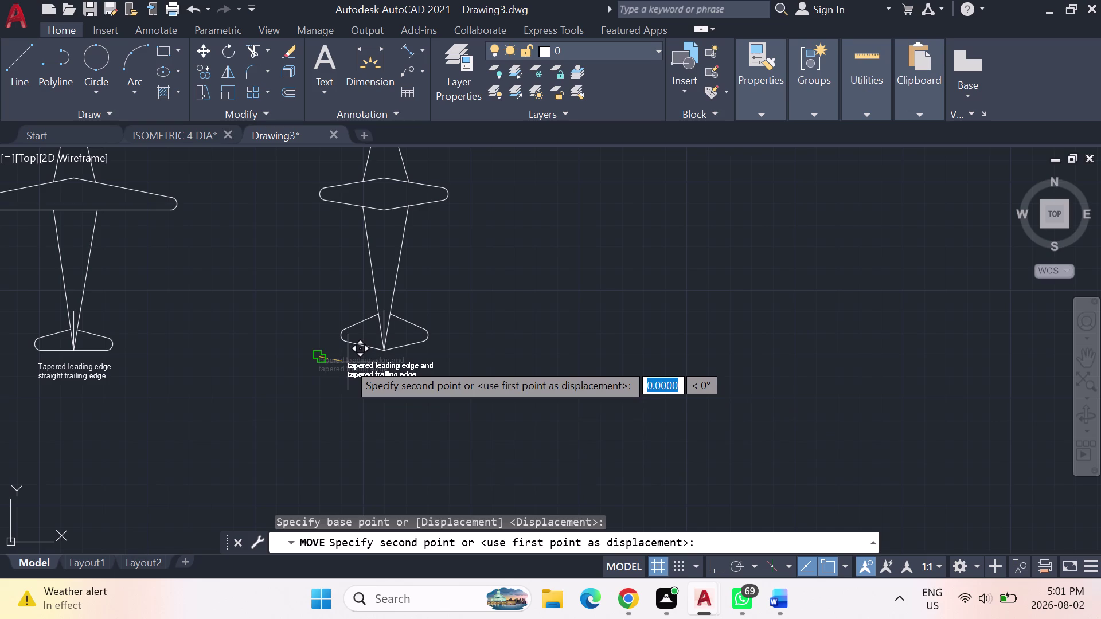
click(348, 362)
Move the label again so it sits just below the second planform's tail.
click(338, 360)
right_click(338, 360)
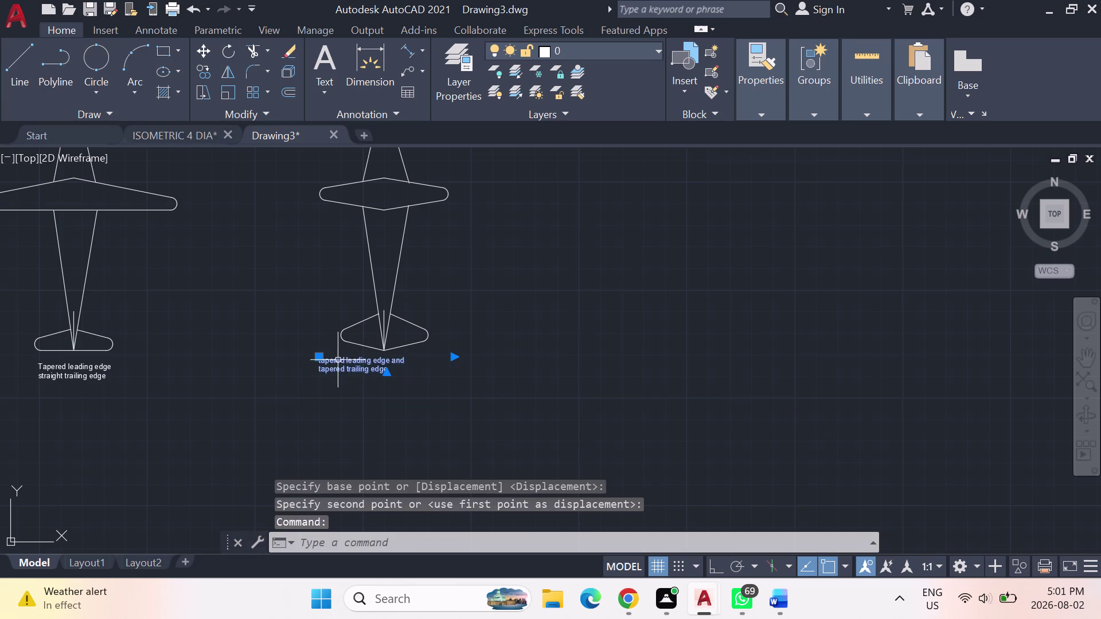
click(395, 276)
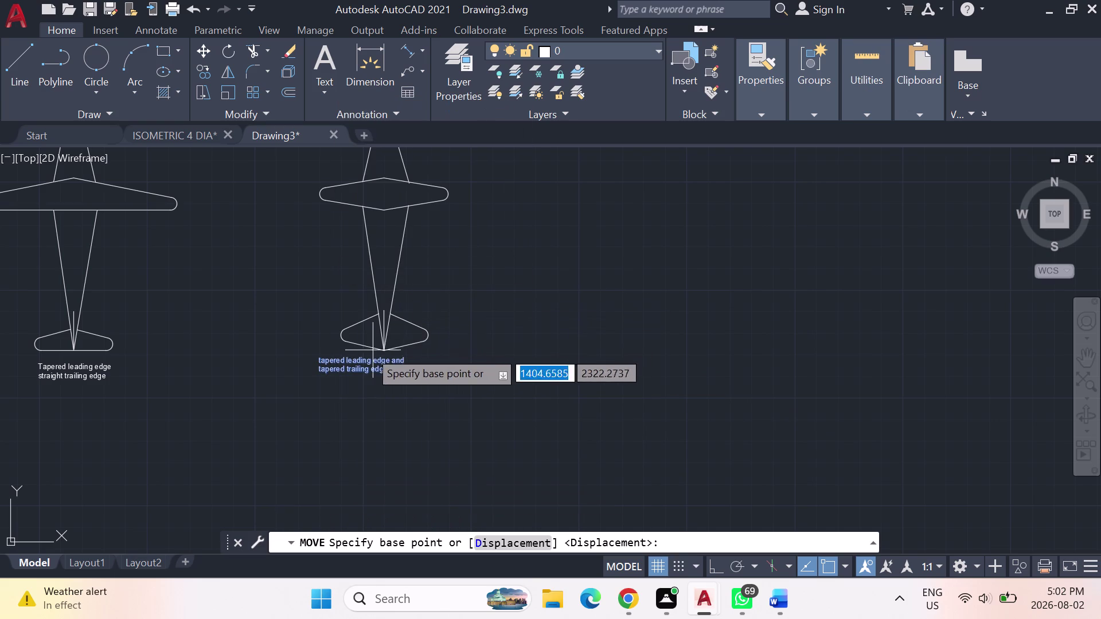
click(351, 363)
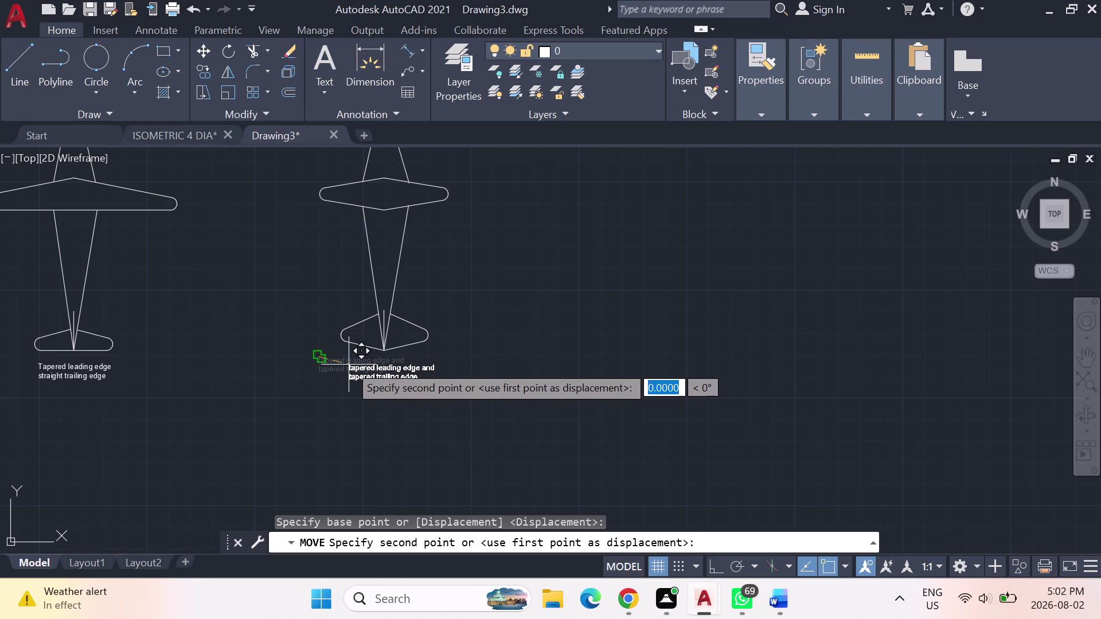
click(349, 365)
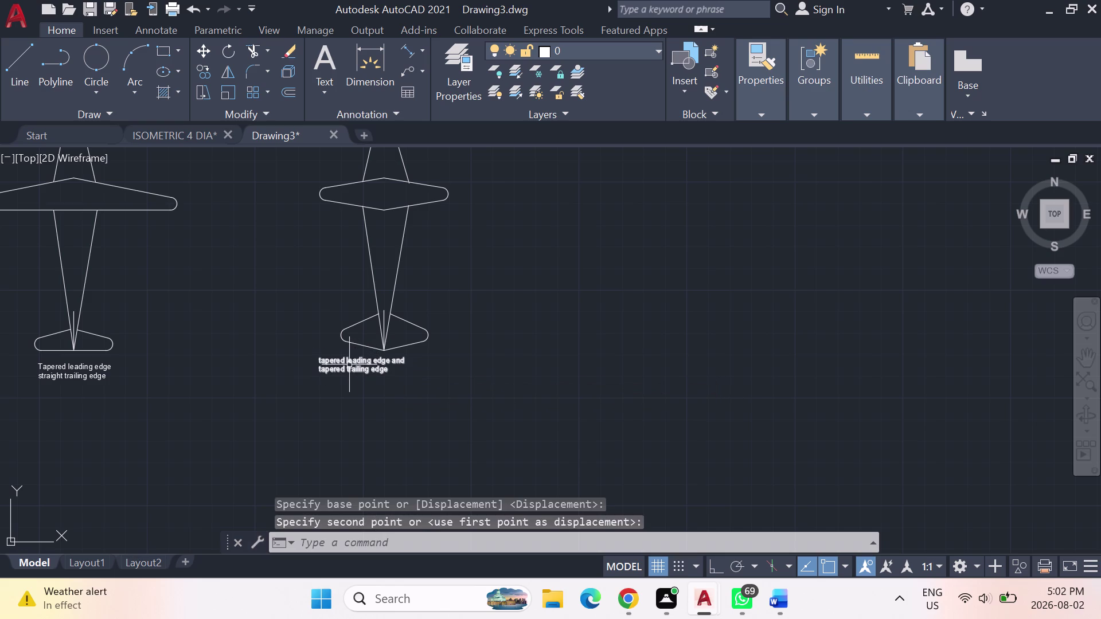
Pan the view to show both planforms with free space on the right.
scroll(up, 3)
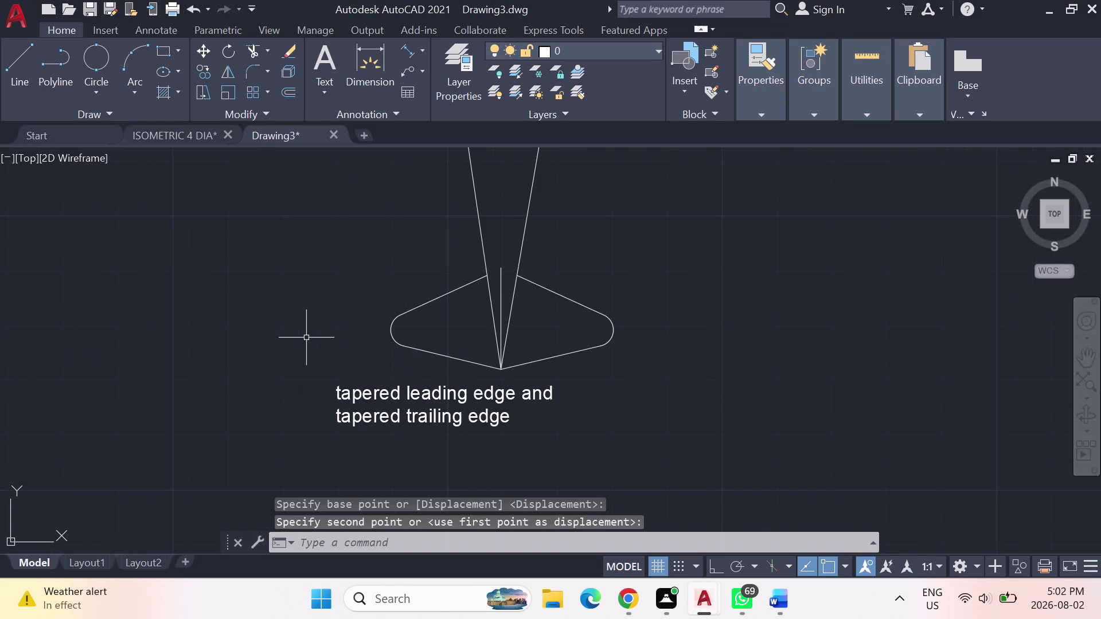
scroll(down, 3)
scroll(down, 3)
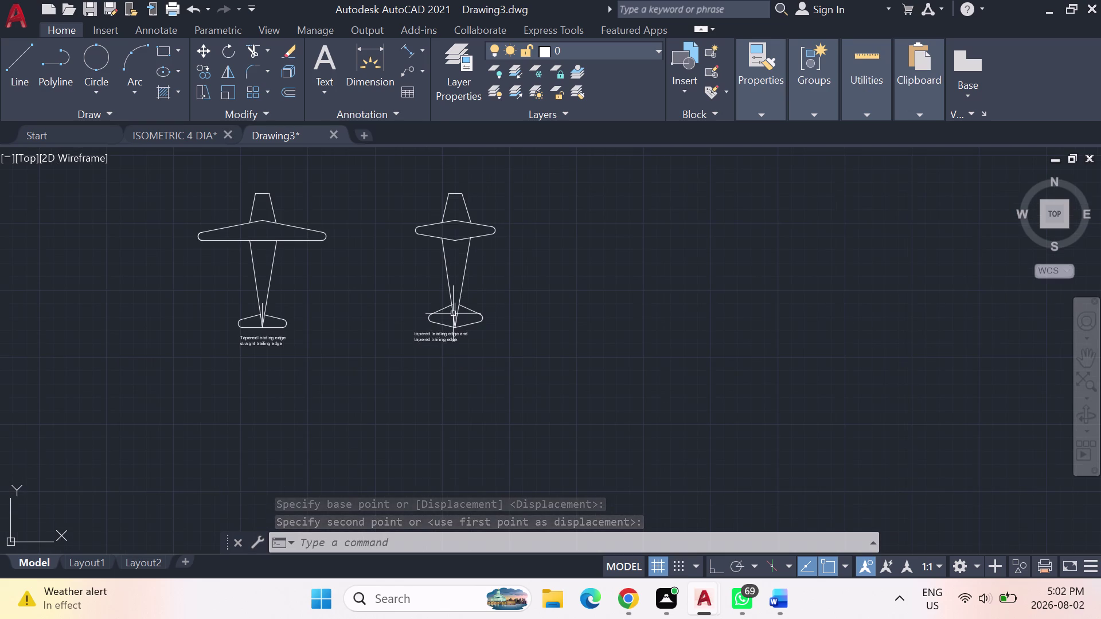
middle_drag(480, 299, 305, 362)
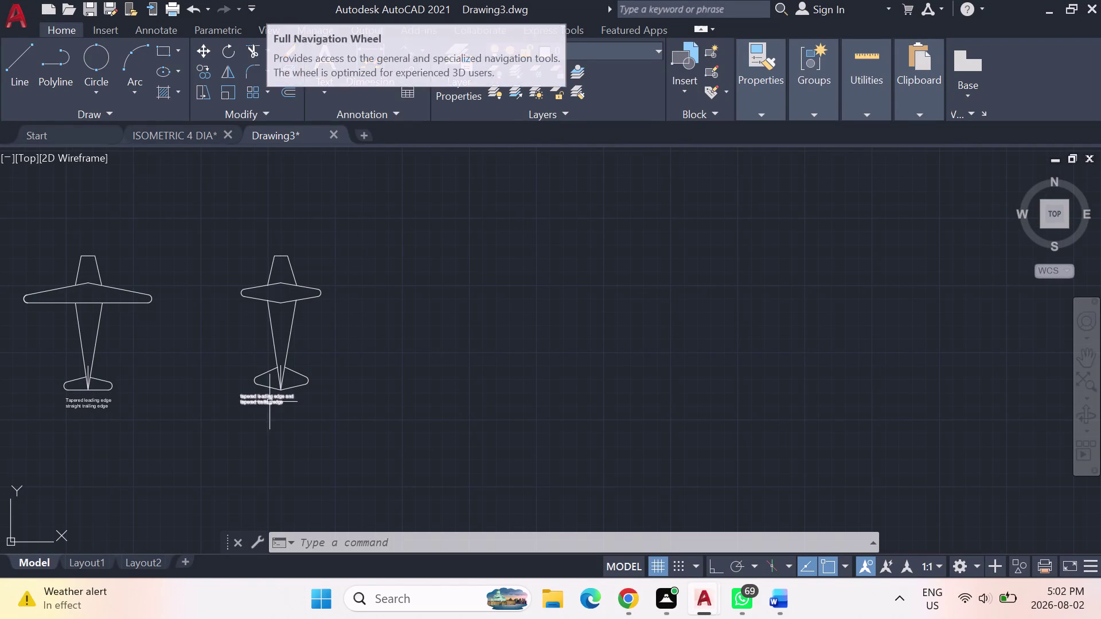
middle_drag(385, 294, 357, 298)
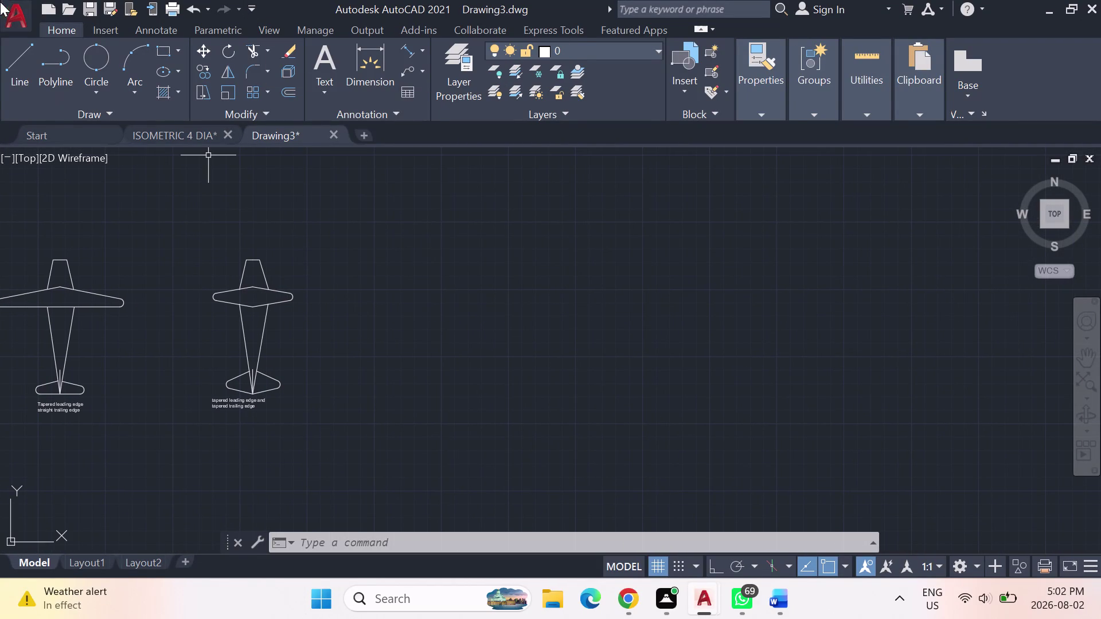
click(22, 59)
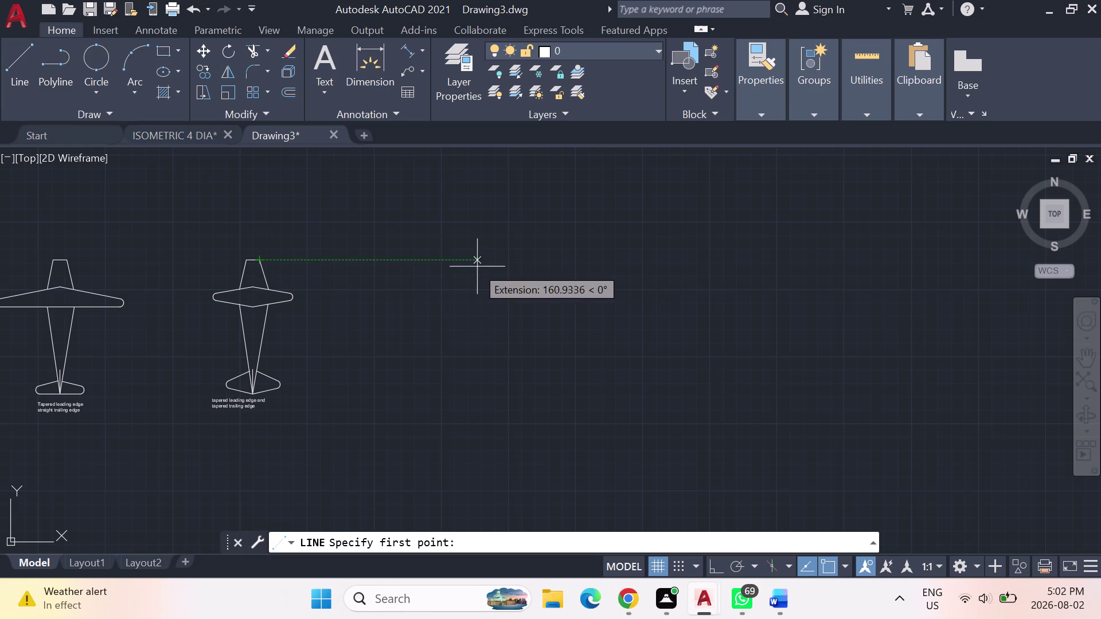
With Ortho on, draw the rectangle's 100-unit first side and 50-unit bottom side.
click(491, 267)
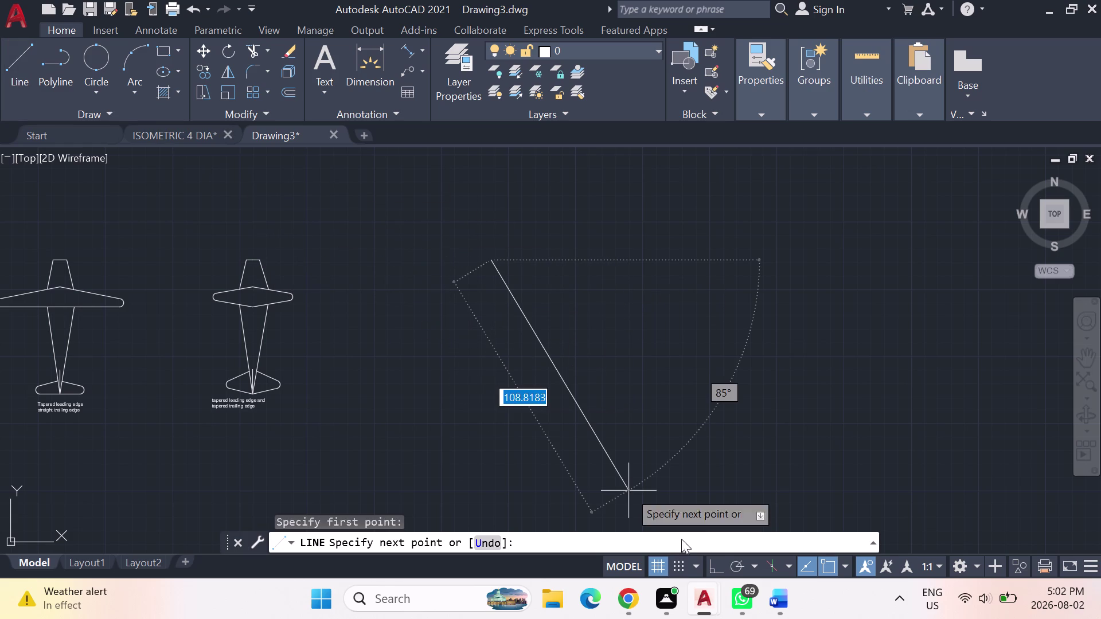
click(715, 567)
text(1)
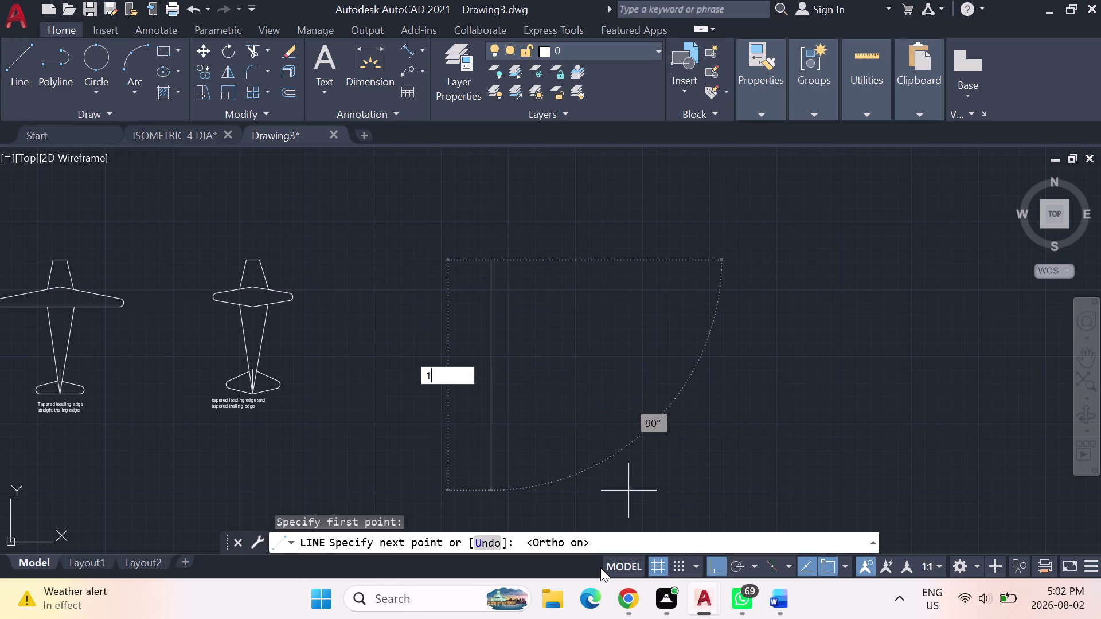
text(00)
key(Return)
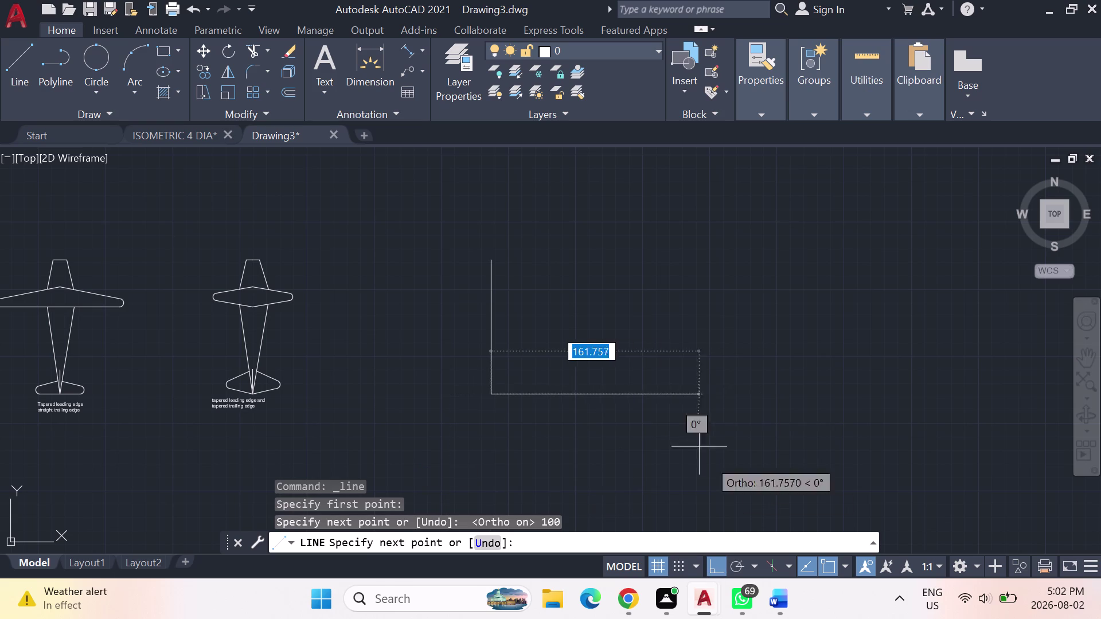
key(5)
key(0)
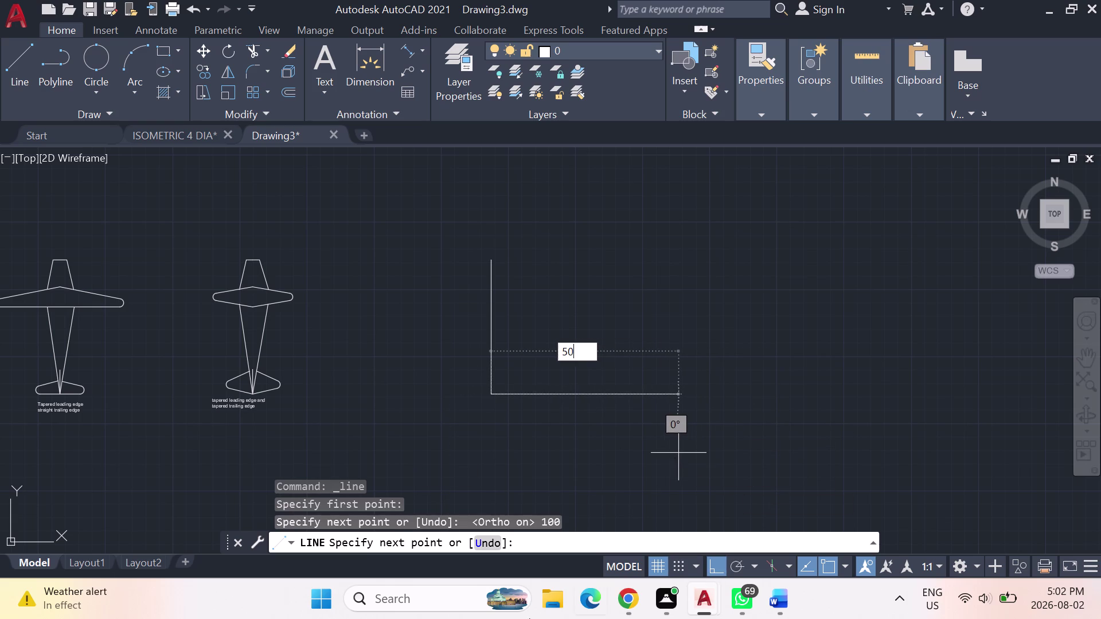
key(Return)
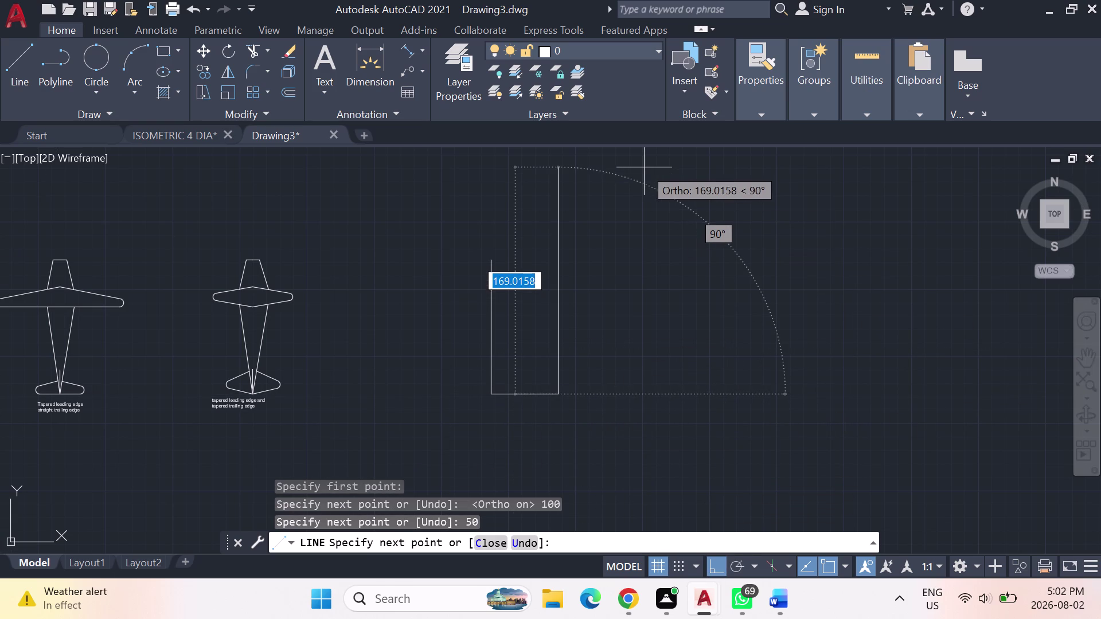
Close the rectangle with the 100-unit right side and 50-unit top side.
key(1)
text(00)
key(Return)
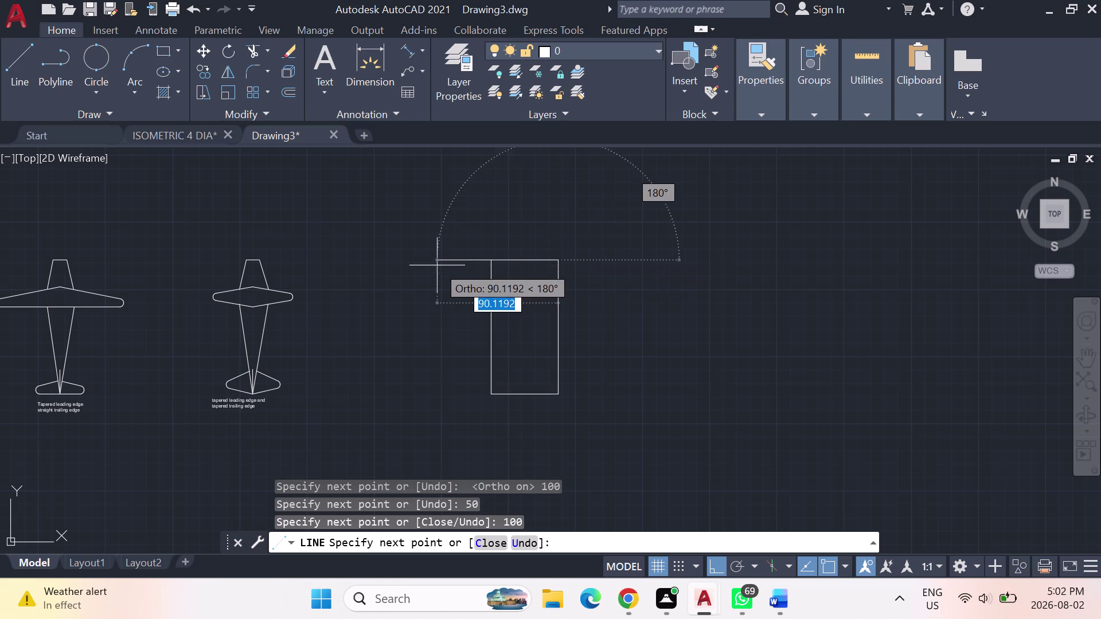
key(5)
key(0)
key(Return)
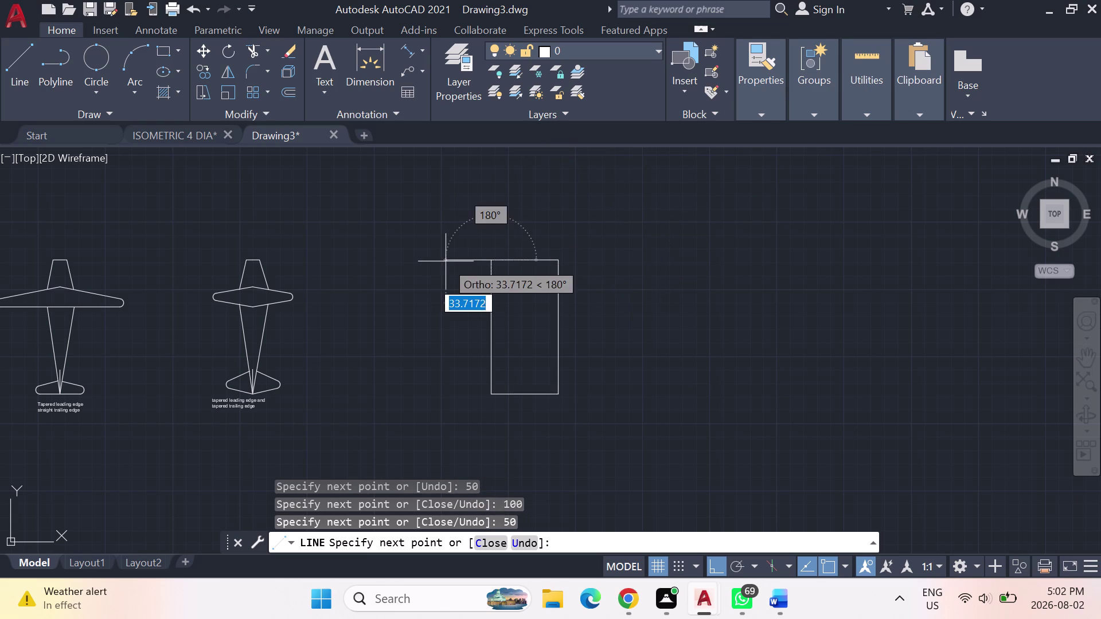
key(Escape)
scroll(up, 3)
scroll(up, 3)
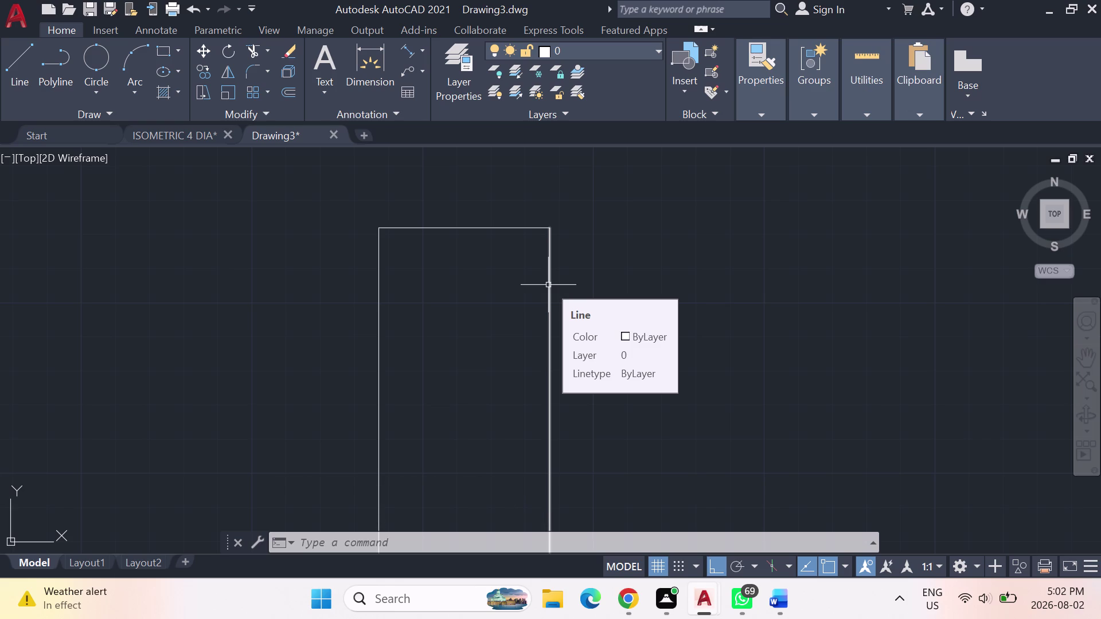
scroll(down, 3)
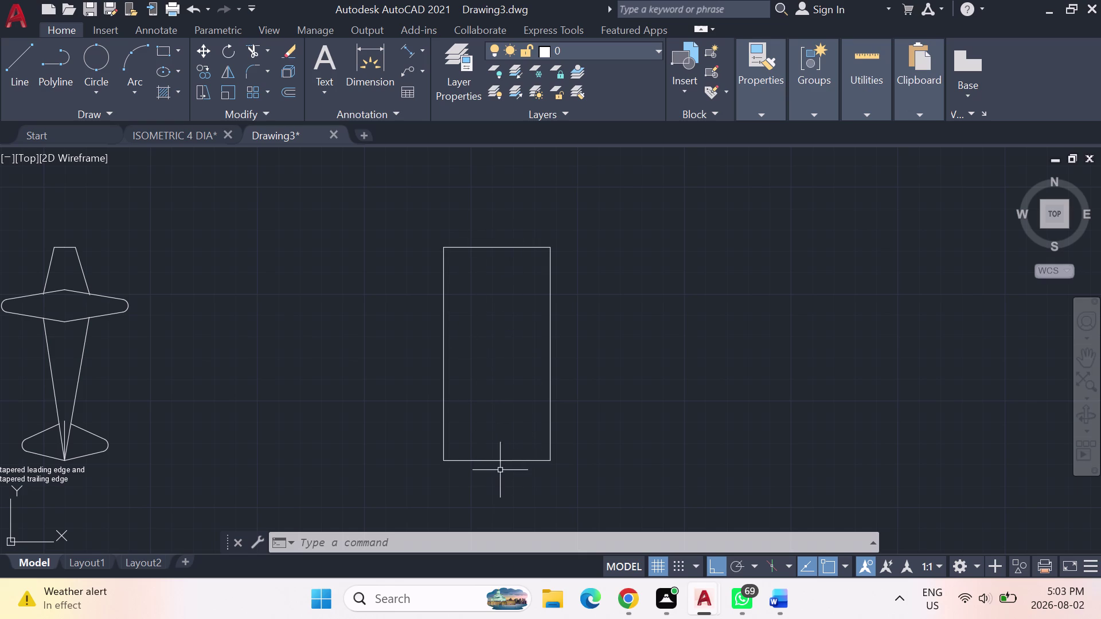
click(14, 58)
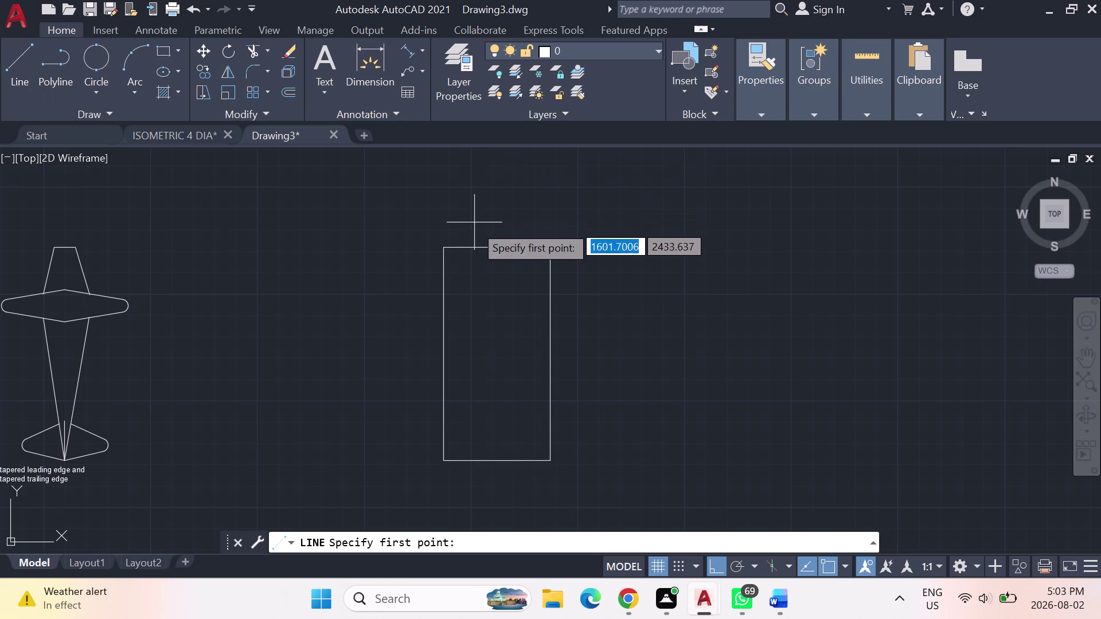
Draw a vertical centre line from the rectangle's top midpoint to its bottom edge.
click(497, 249)
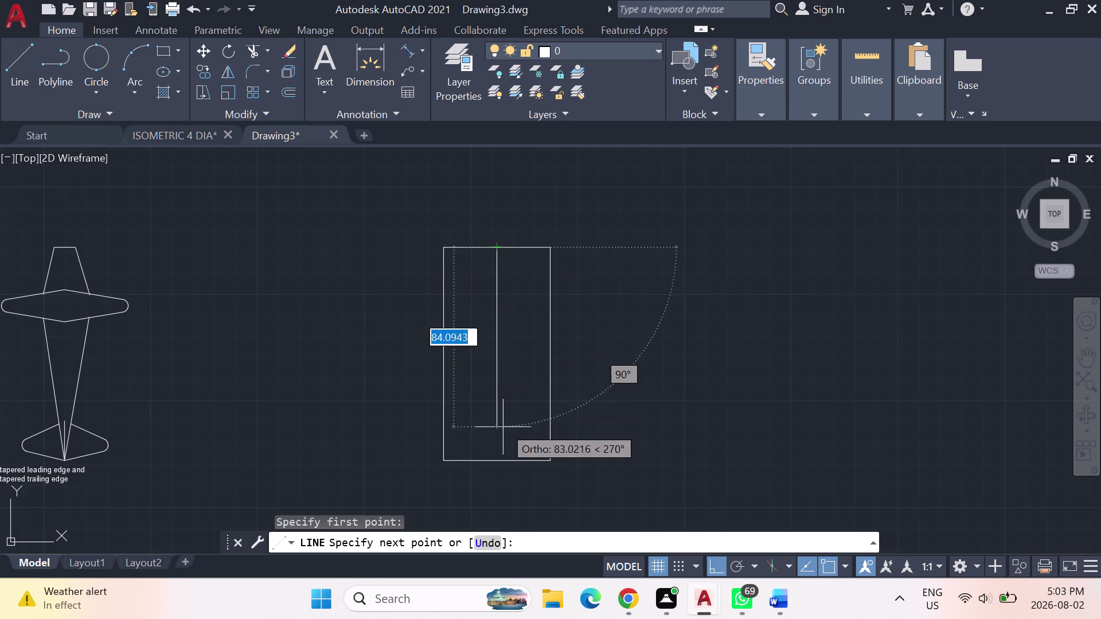
click(495, 460)
key(Escape)
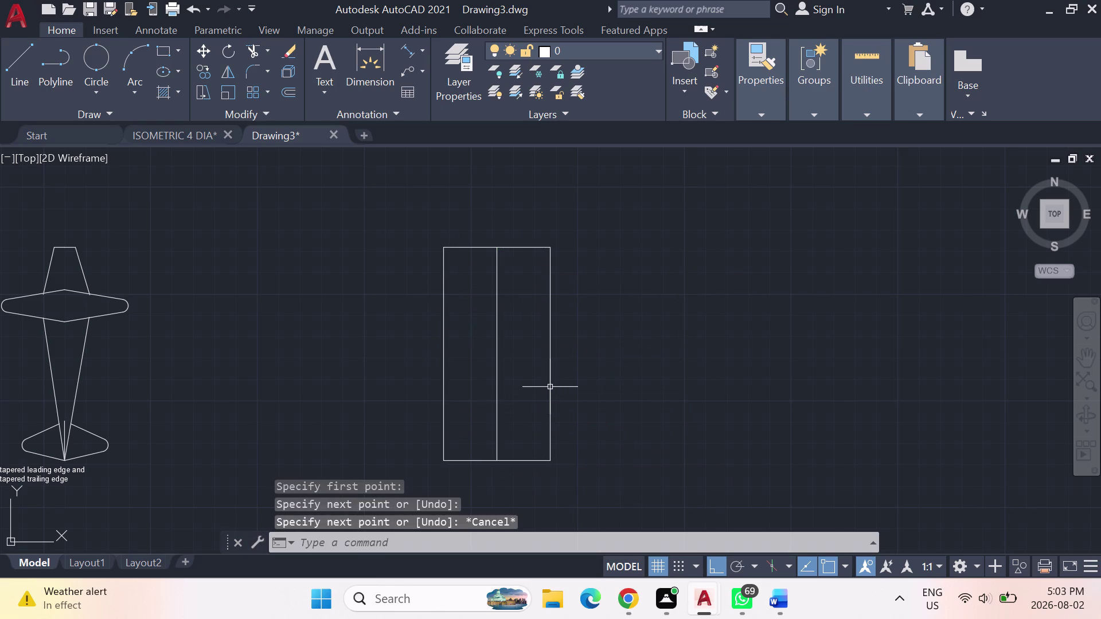
key(Escape)
Extend a short line upward from the rectangle's top midpoint.
click(8, 54)
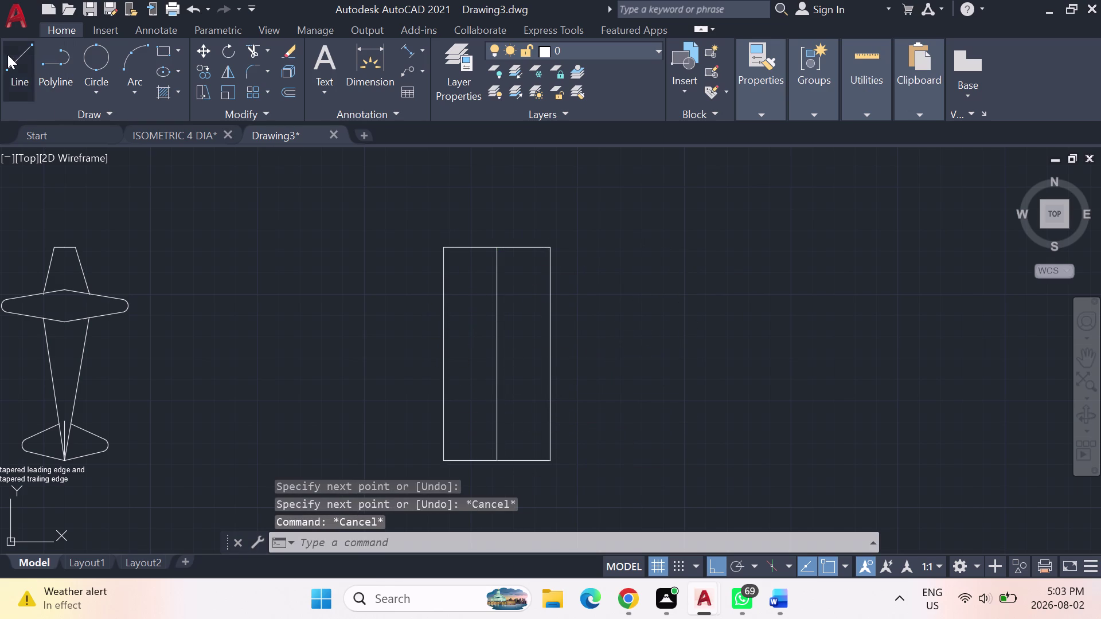
click(498, 247)
click(493, 199)
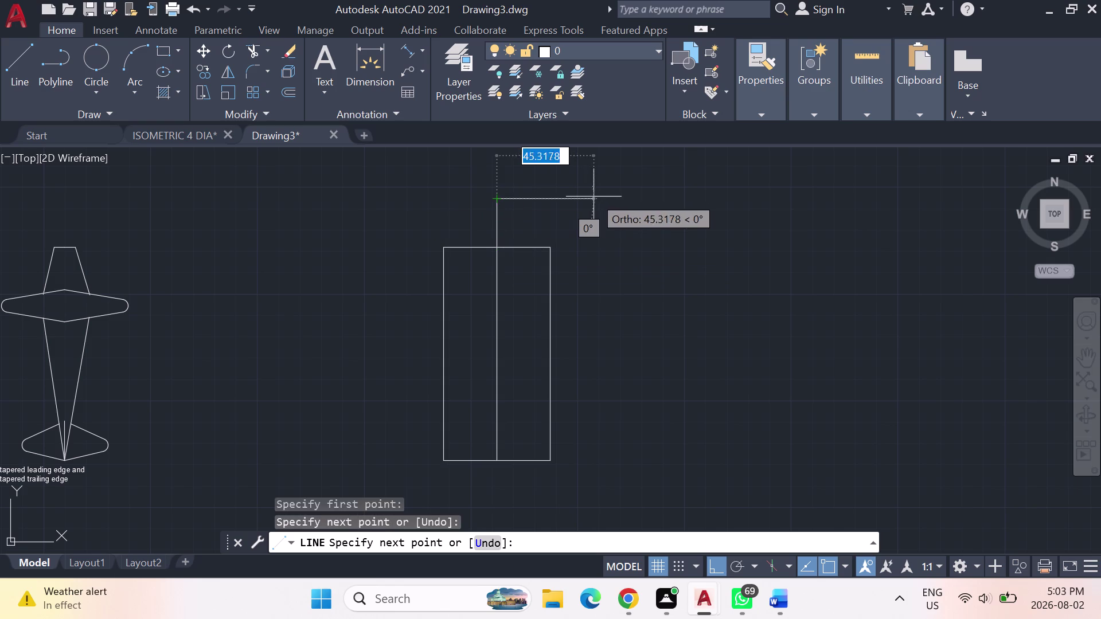
key(Escape)
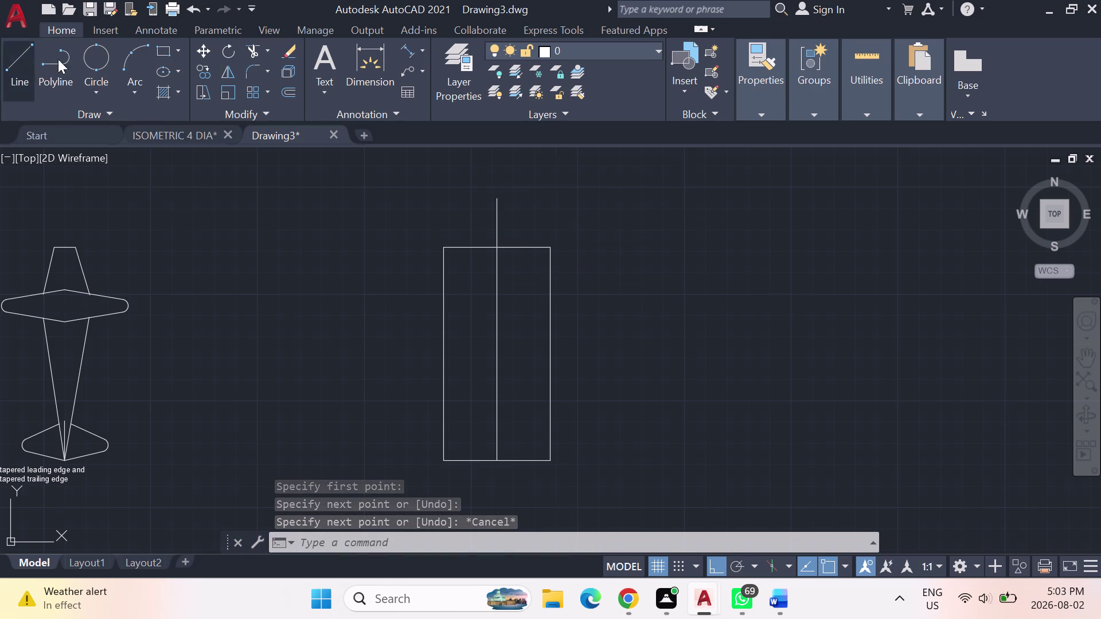
click(129, 87)
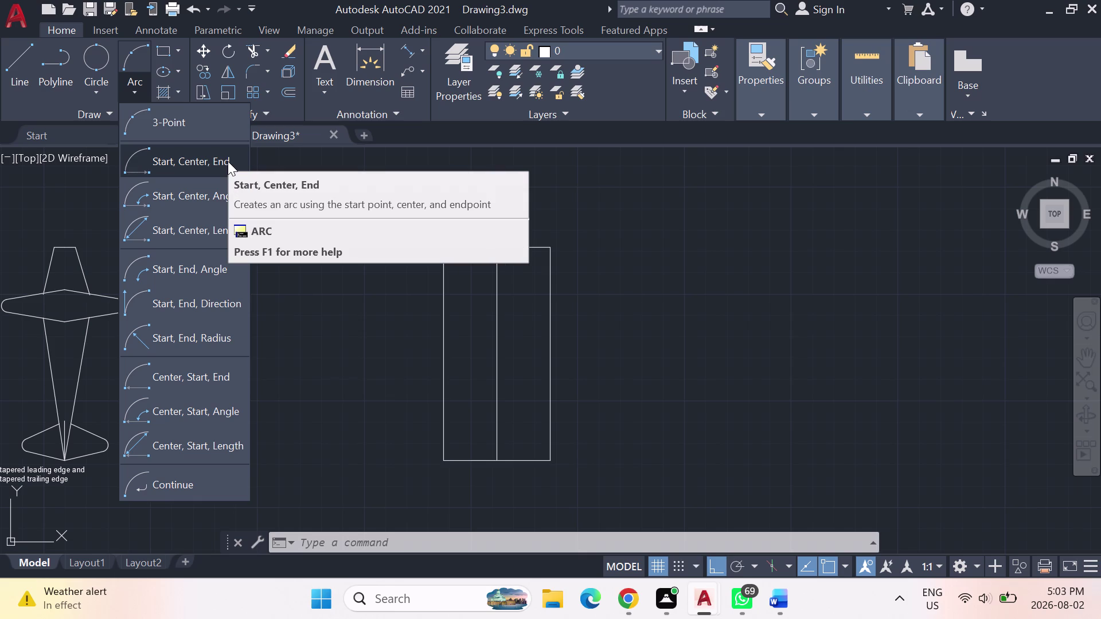
Try an arc inside the rectangle, cancel it, and list the arc drawing methods.
click(189, 123)
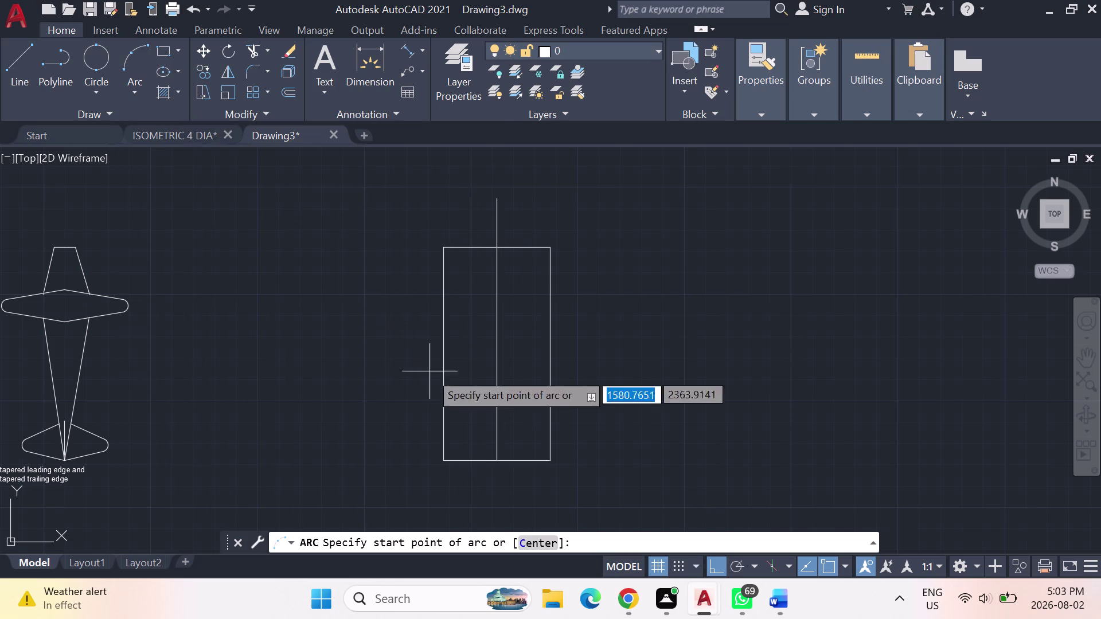
click(489, 464)
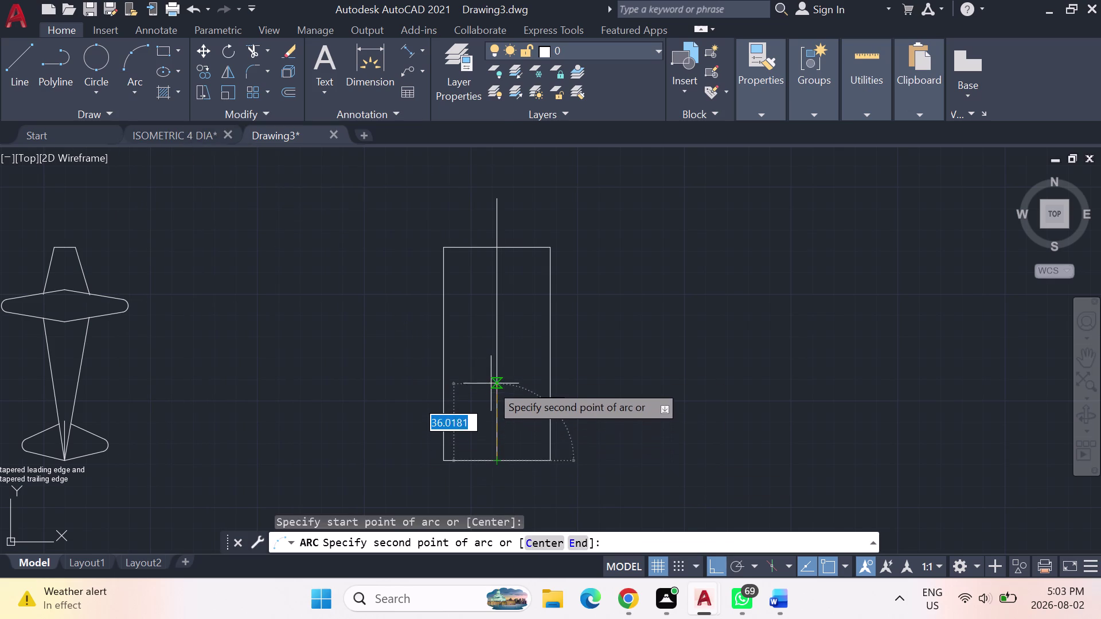
click(495, 354)
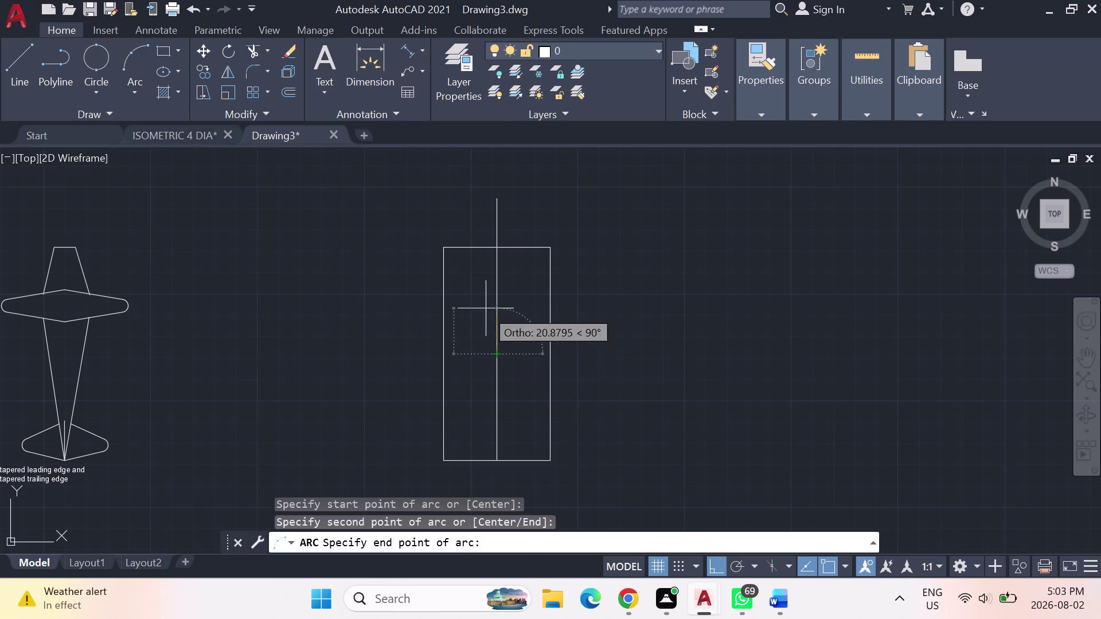
click(502, 249)
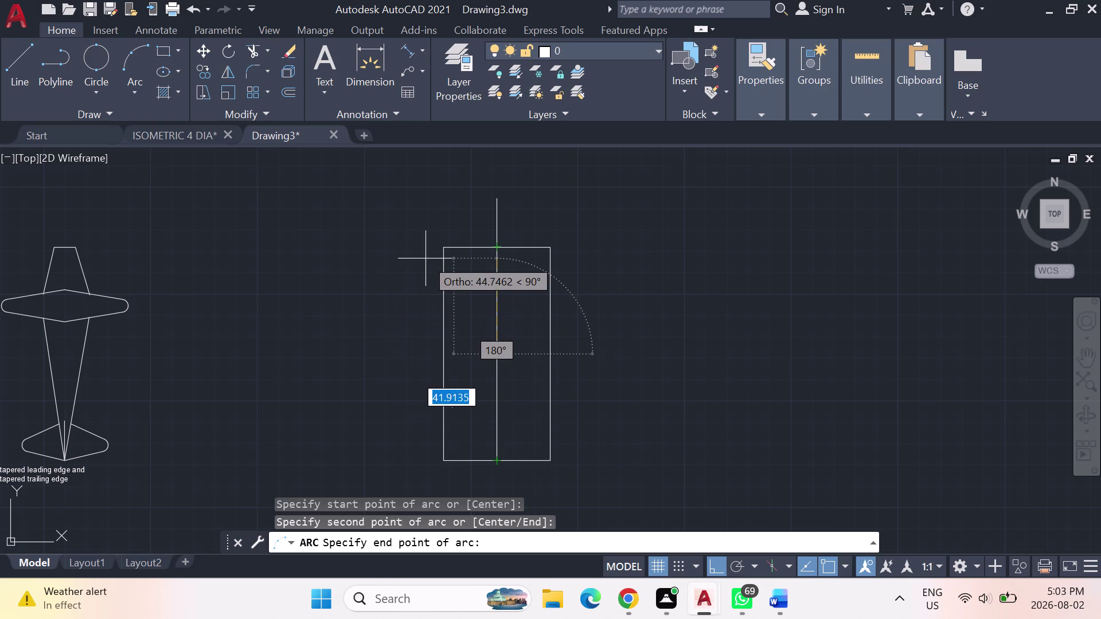
key(Escape)
key(Escape)
key(Escape)
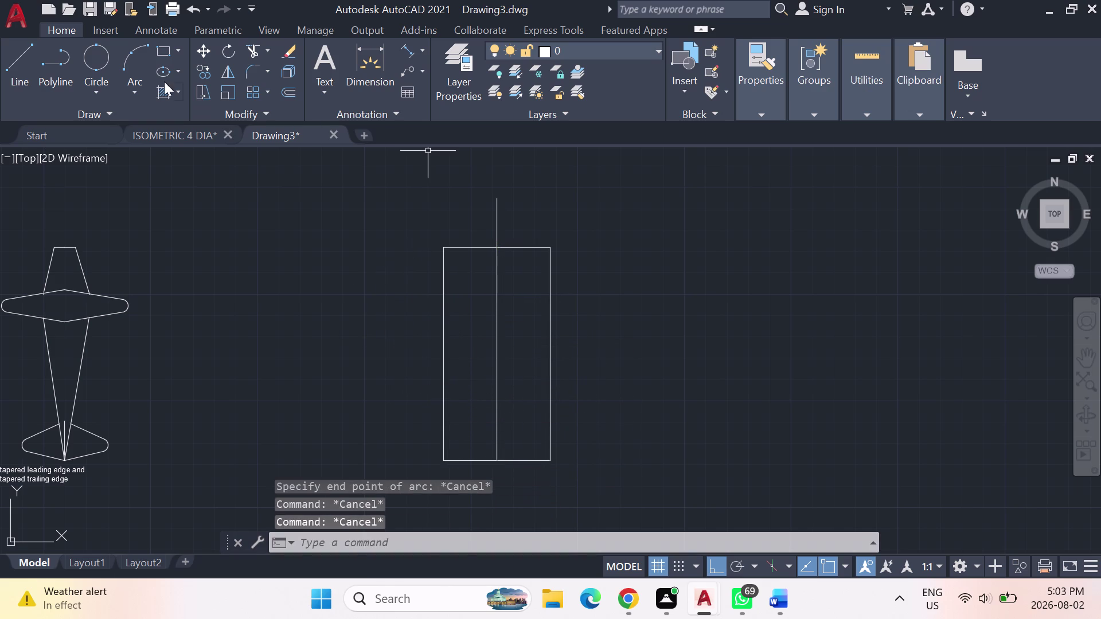
drag(130, 83, 122, 84)
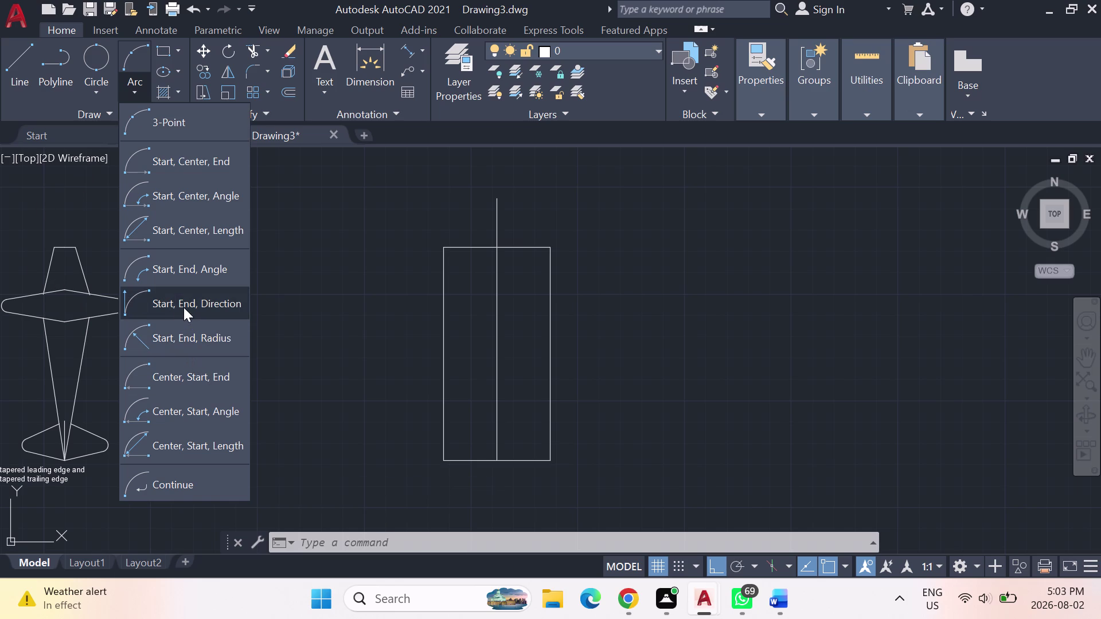
click(179, 231)
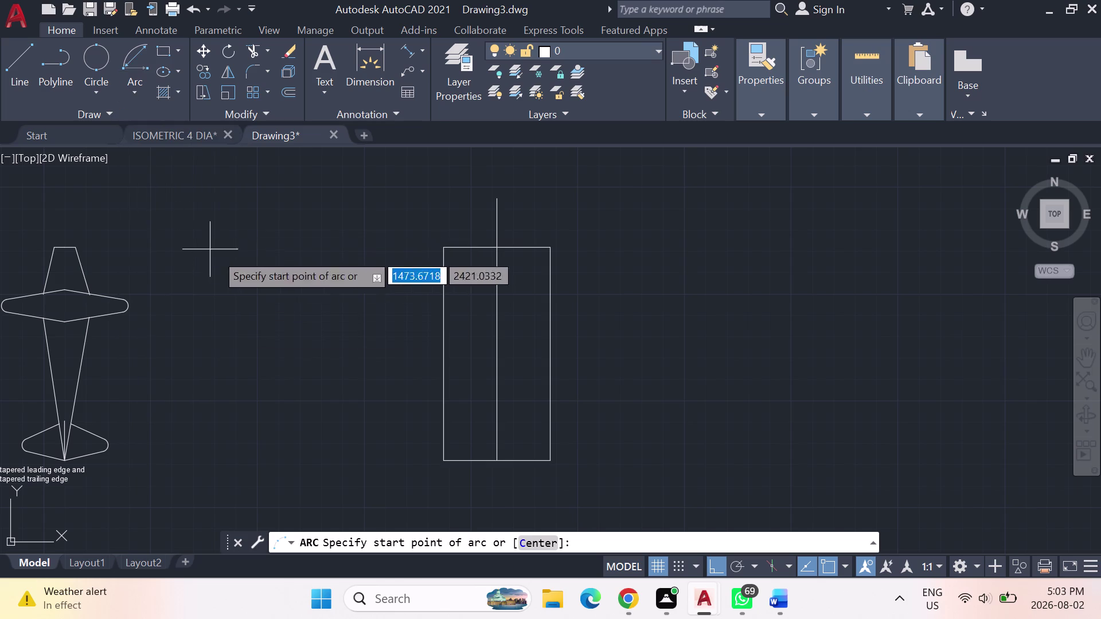
click(491, 460)
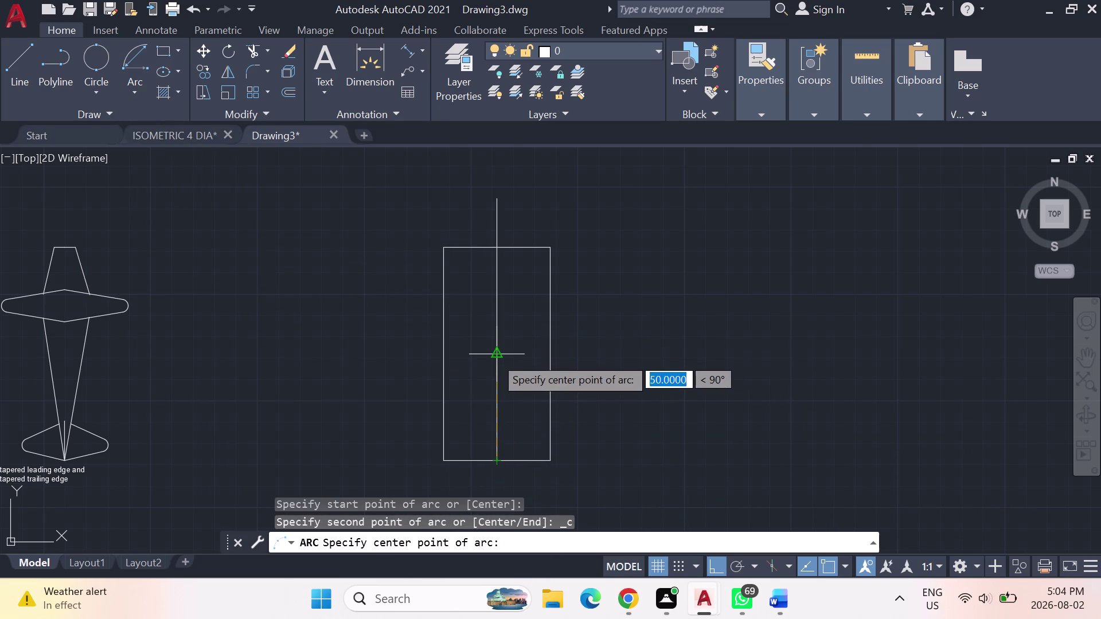
click(495, 357)
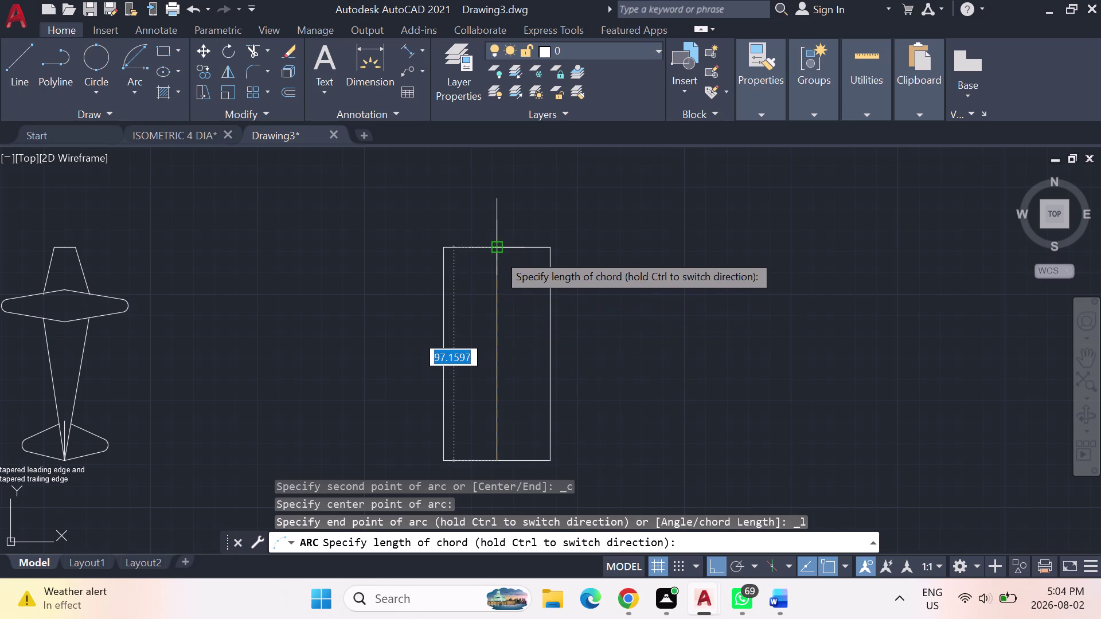
click(498, 251)
click(491, 246)
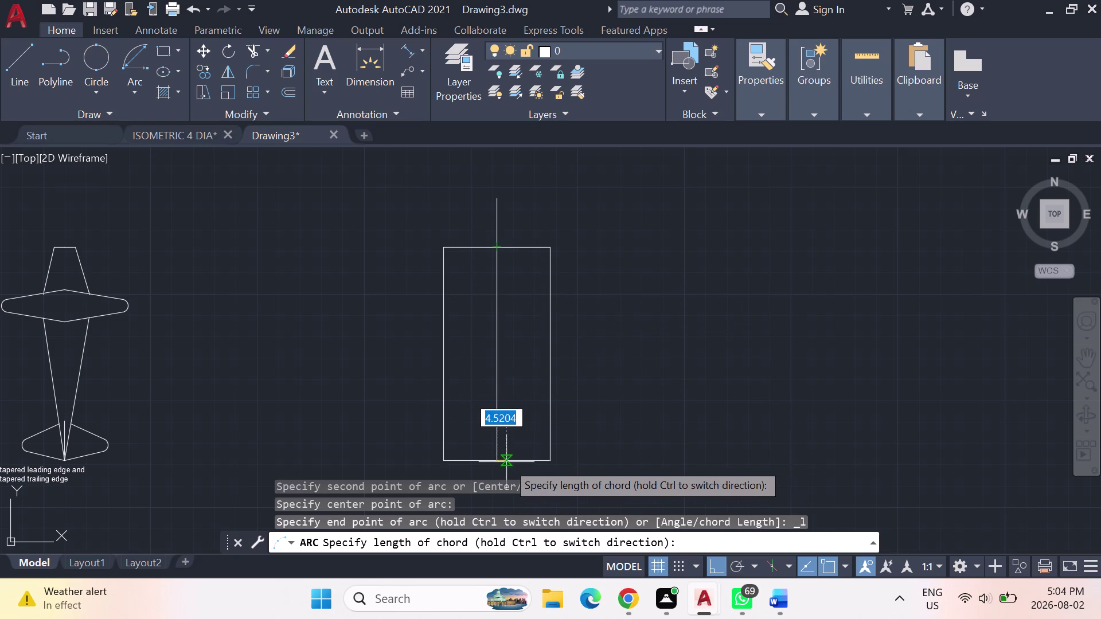
click(501, 459)
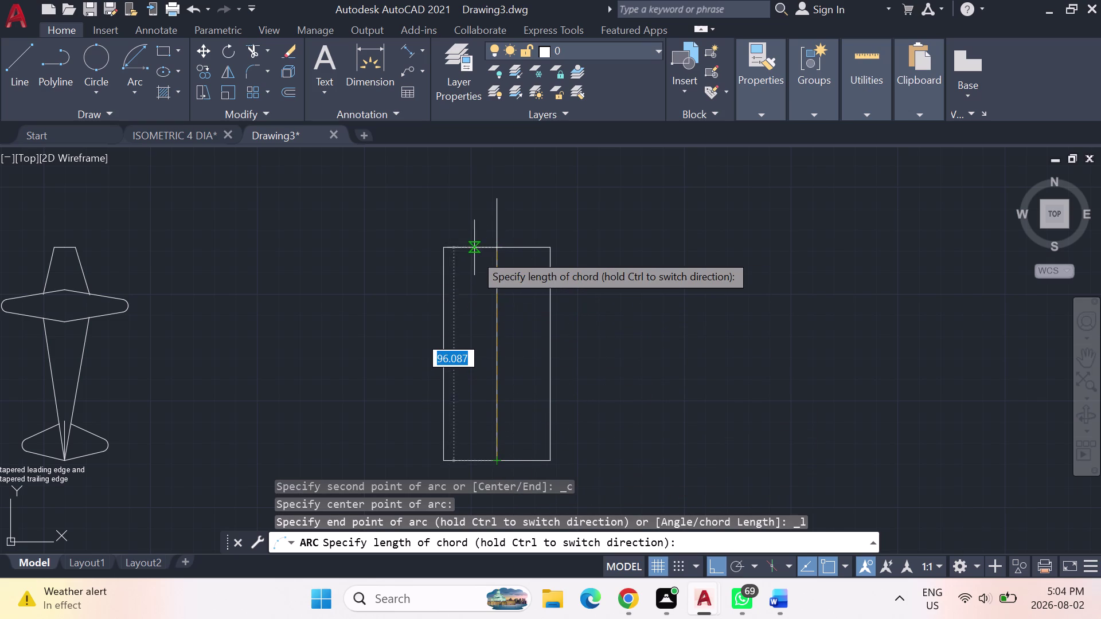
drag(505, 248, 498, 250)
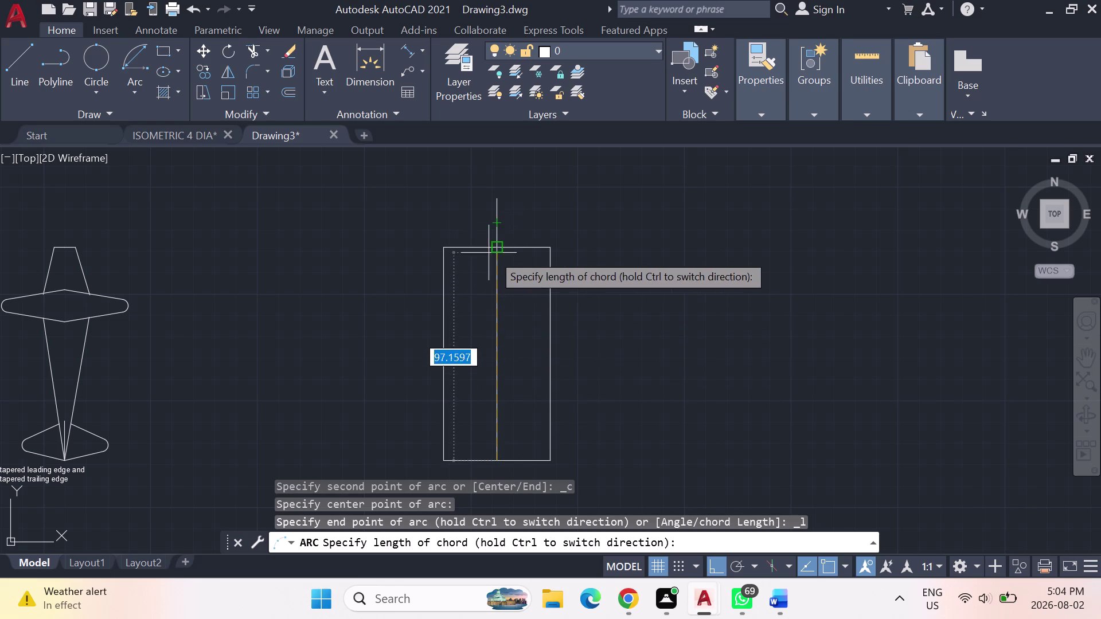
key(Escape)
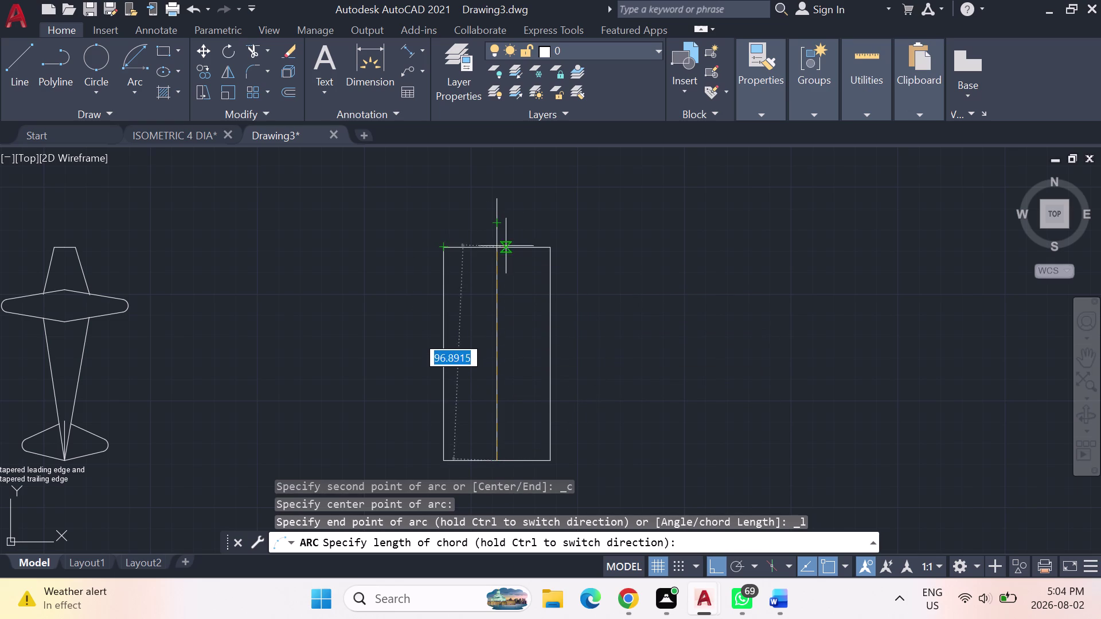
key(Escape)
key(Escape)
key(Escape)
drag(129, 85, 123, 87)
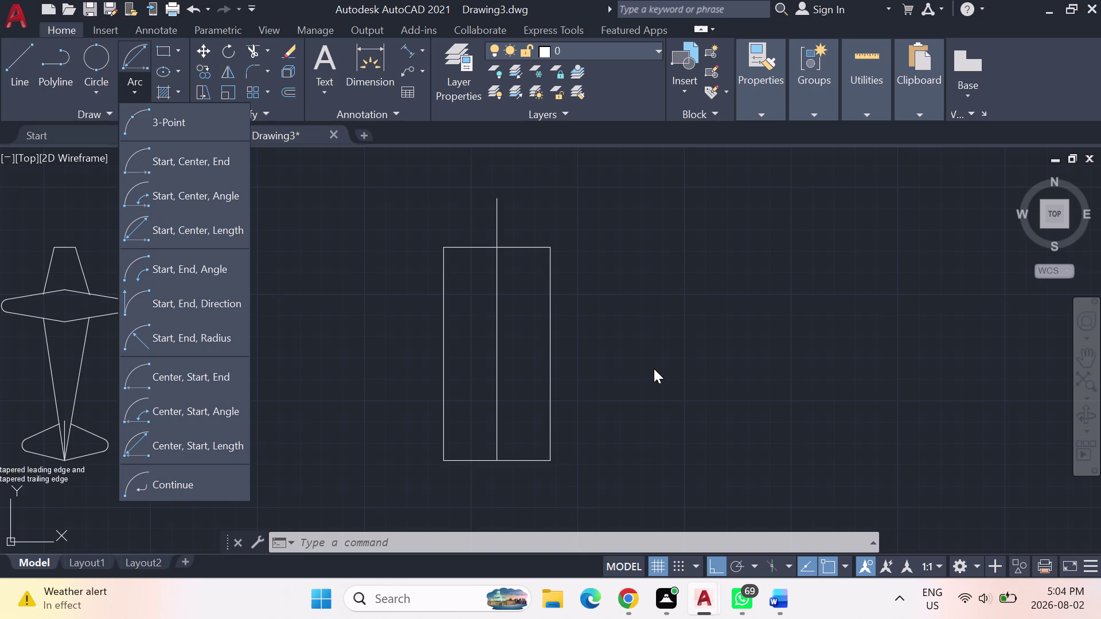
Draw a Start-End-Direction arc from the centre line's bottom to top, bulging right.
click(184, 304)
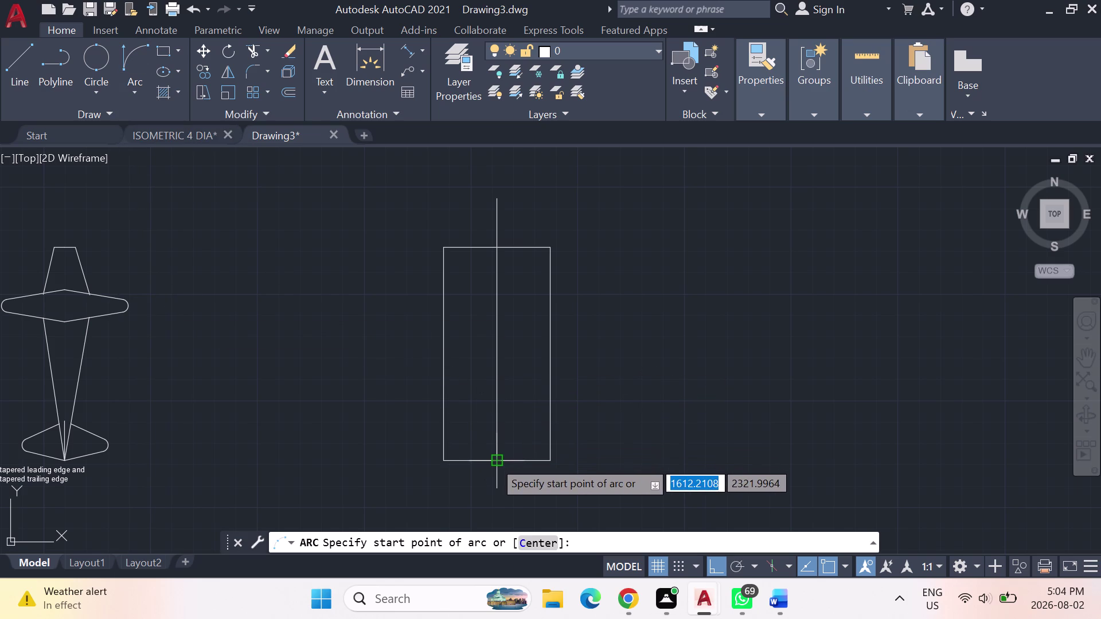
click(493, 460)
click(498, 249)
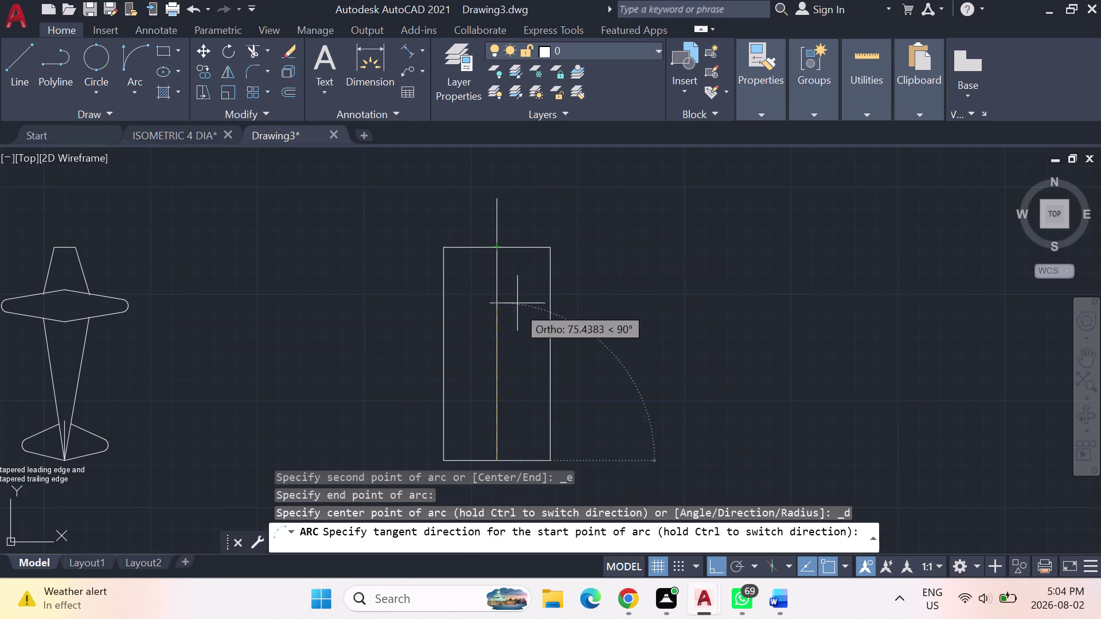
click(524, 351)
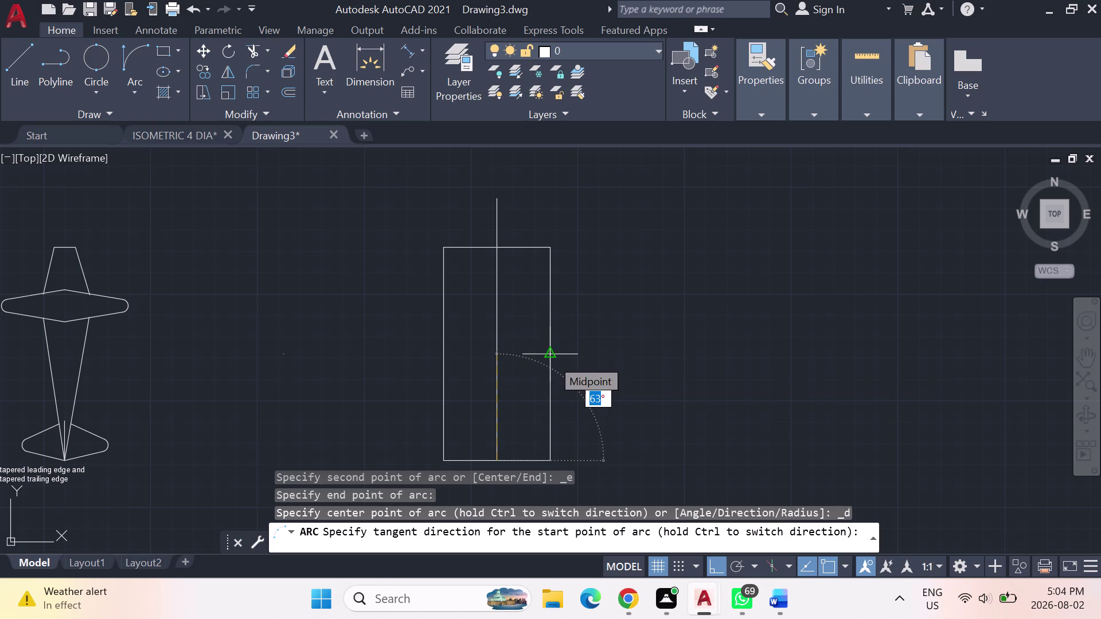
click(551, 359)
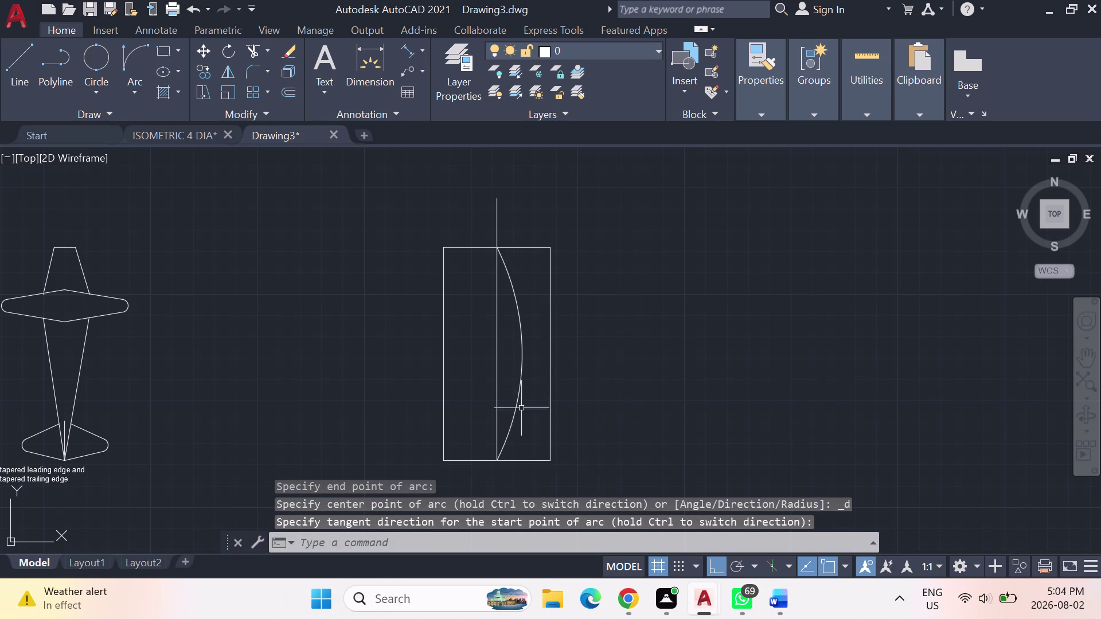
Start a repeat arc from bottom to top, then abandon it.
key(Return)
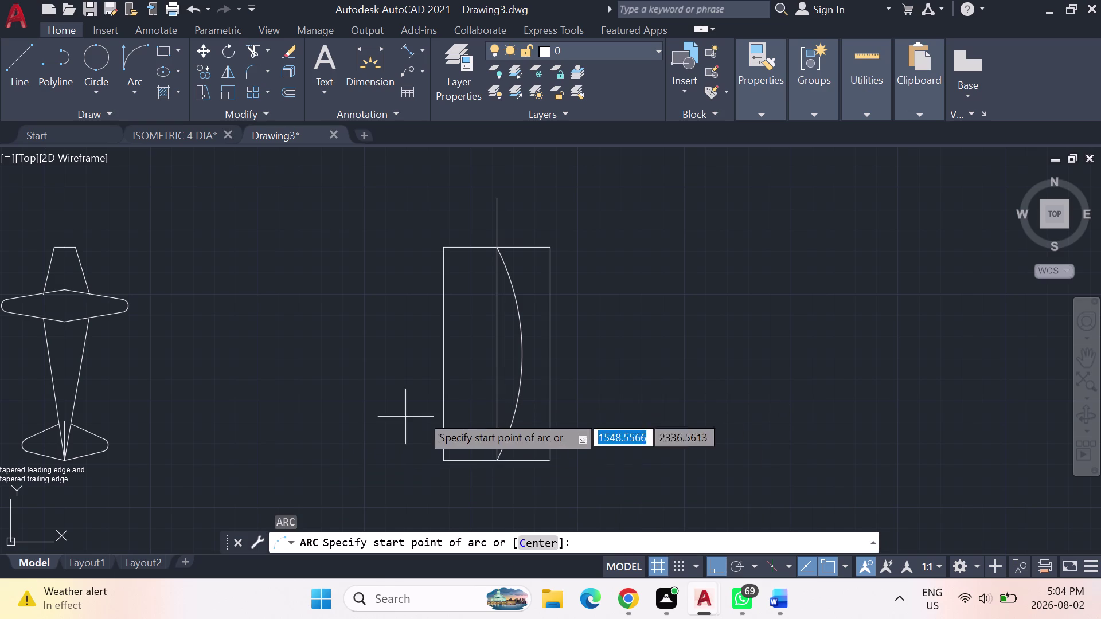
click(498, 454)
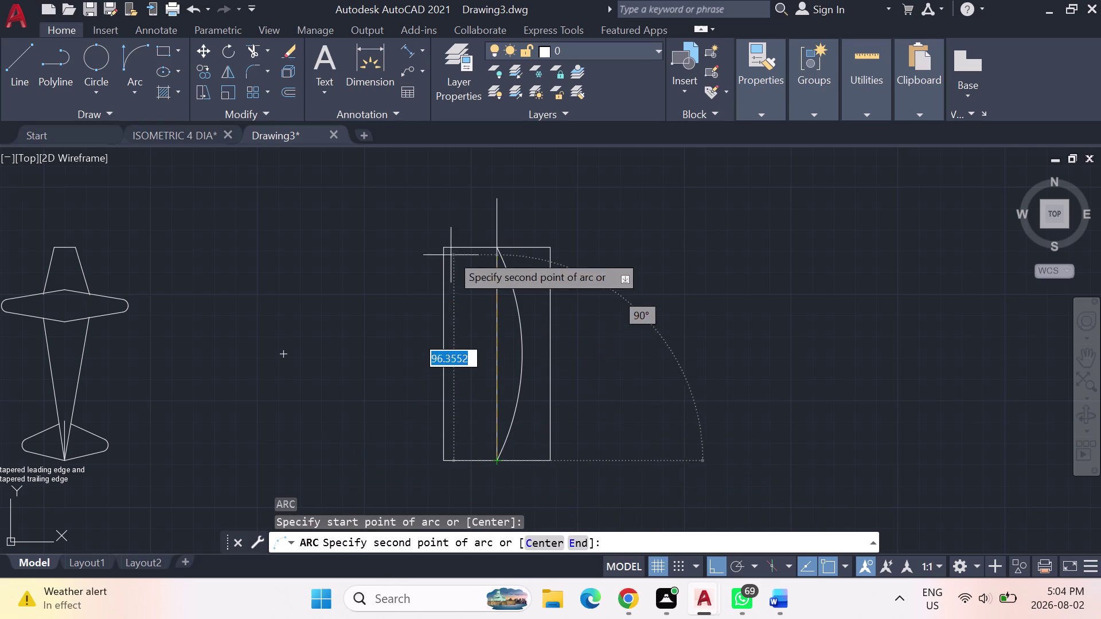
click(495, 244)
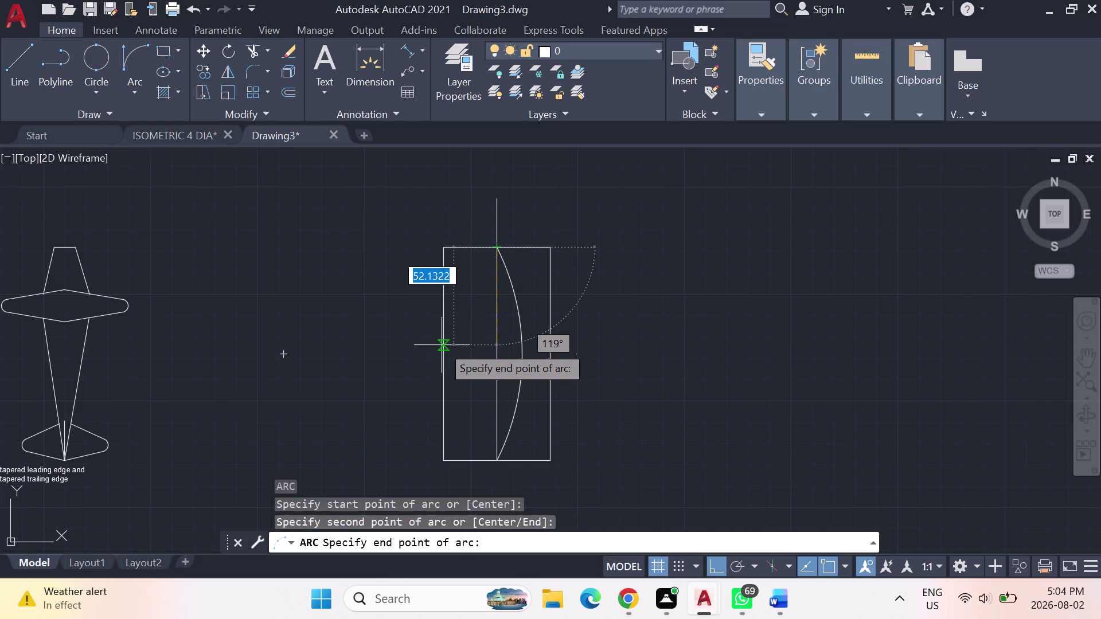
key(Escape)
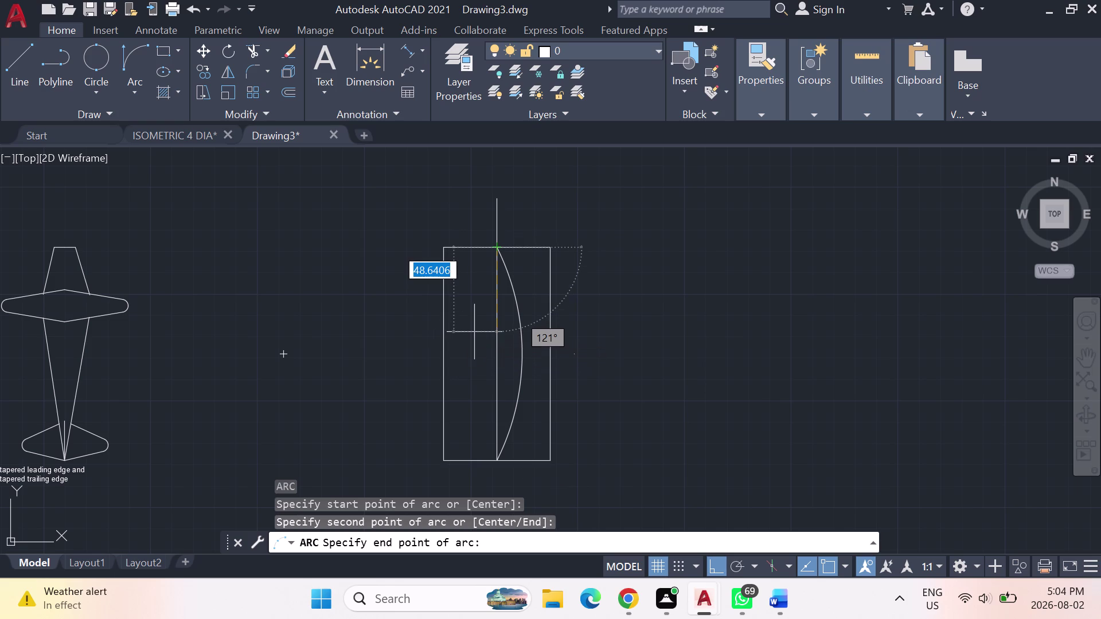
key(Escape)
key(Escape)
key(Return)
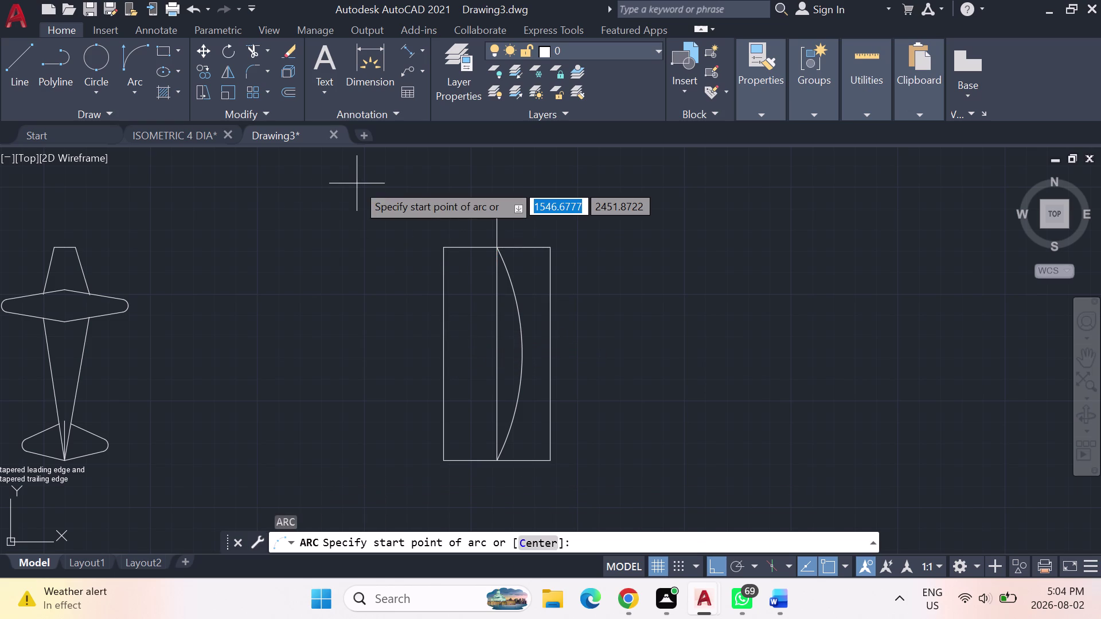
Start another arc from the centre line's top, then cancel it.
click(490, 250)
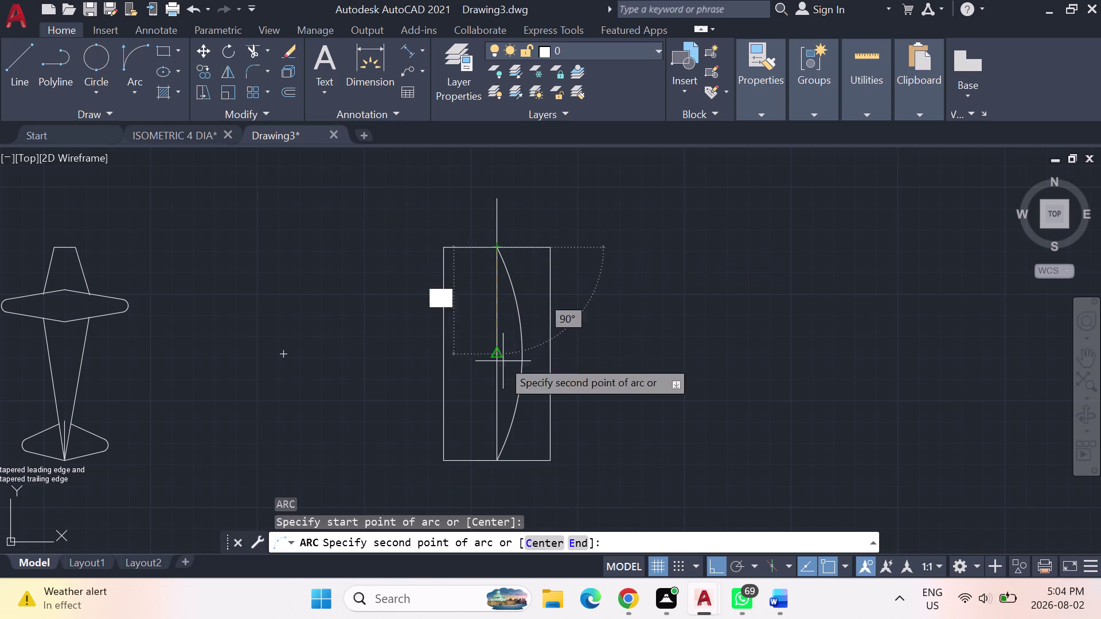
click(498, 457)
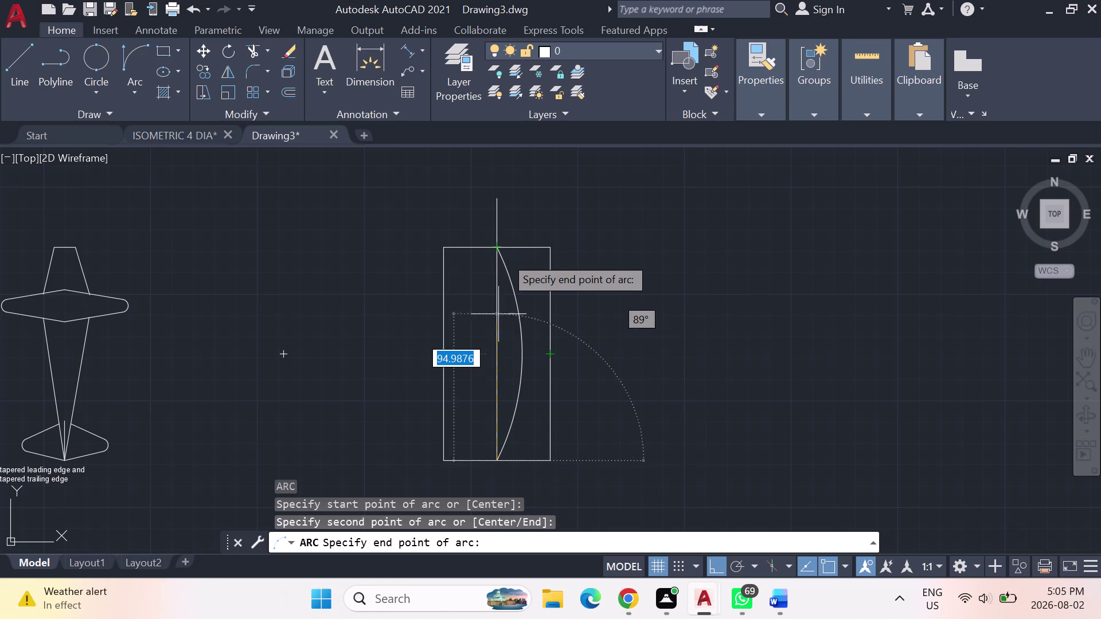
key(Escape)
key(Escape)
key(Escape)
key(Escape)
key(Escape)
key(Escape)
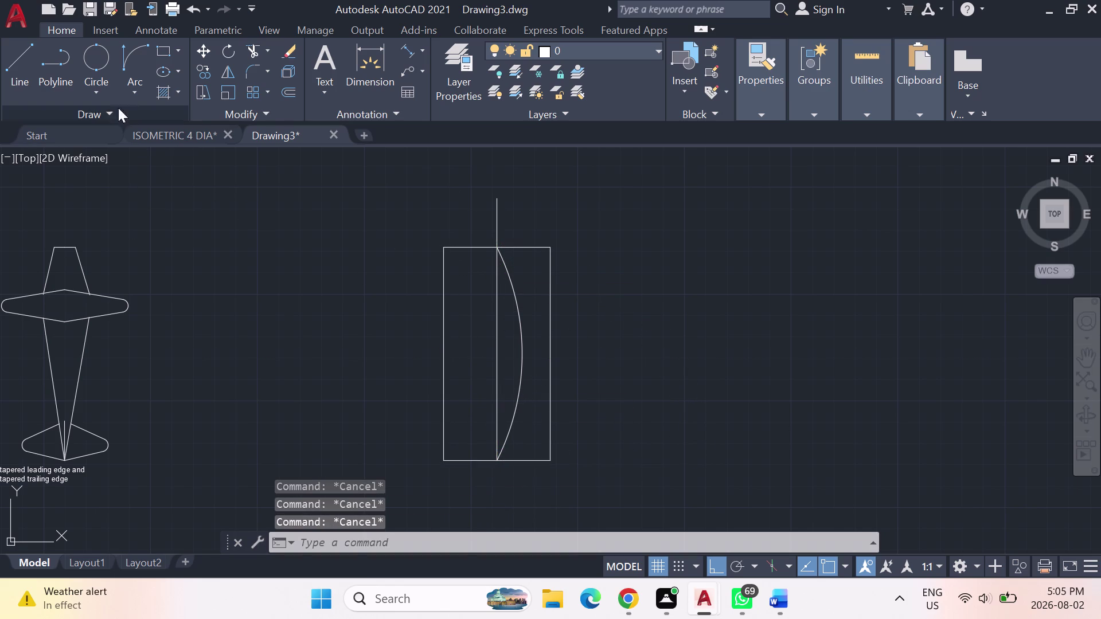
click(135, 88)
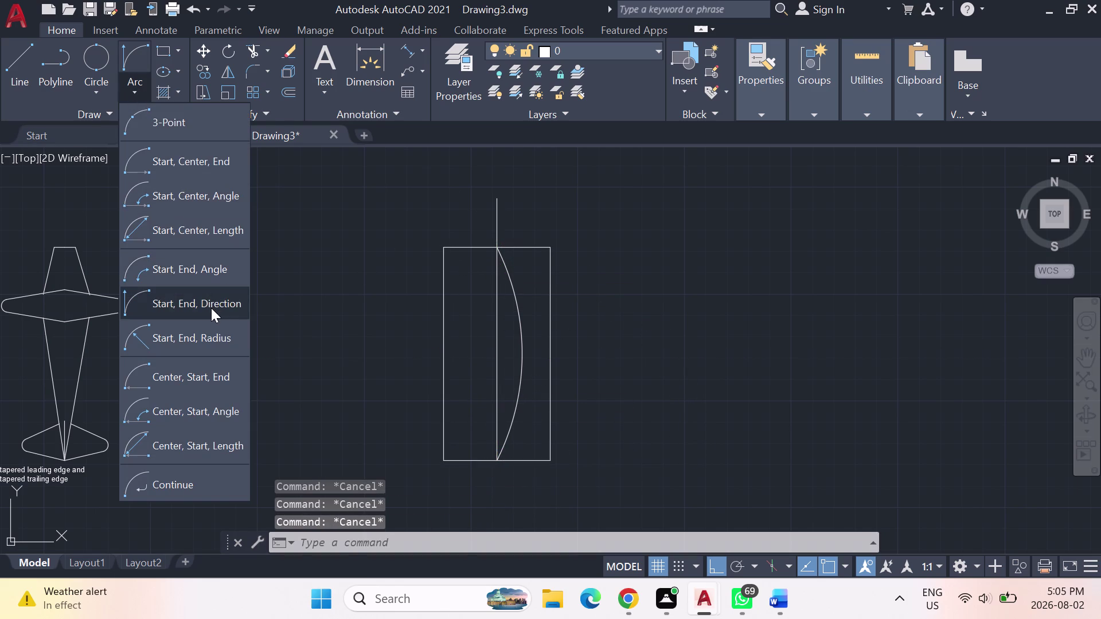
Draw a Start-End-Direction arc from the centre line's top to bottom, bulging left.
click(211, 308)
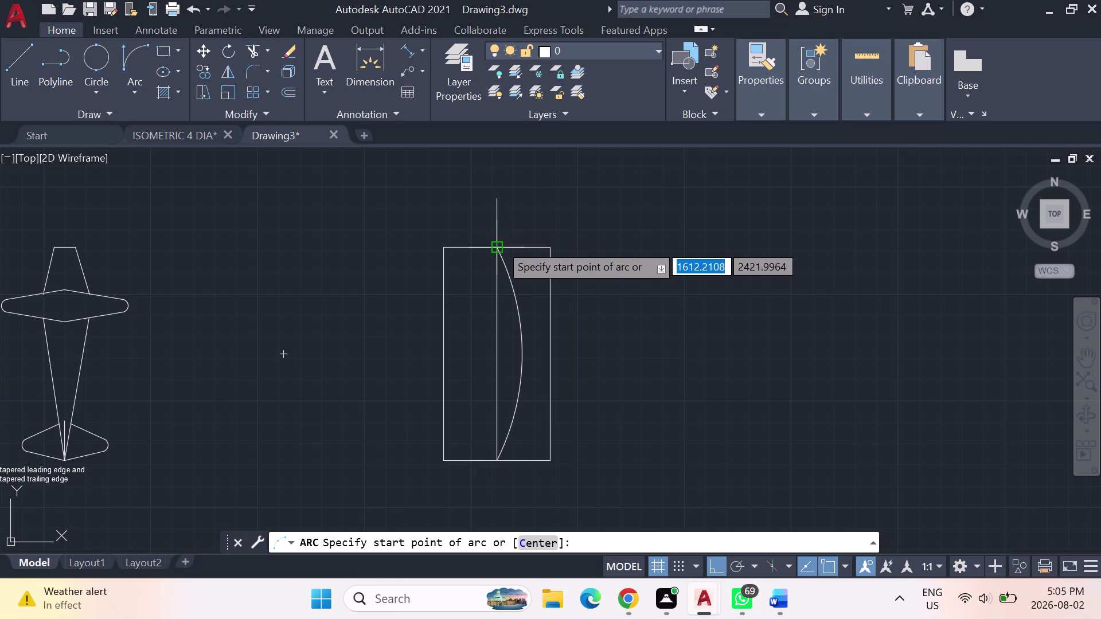
click(499, 249)
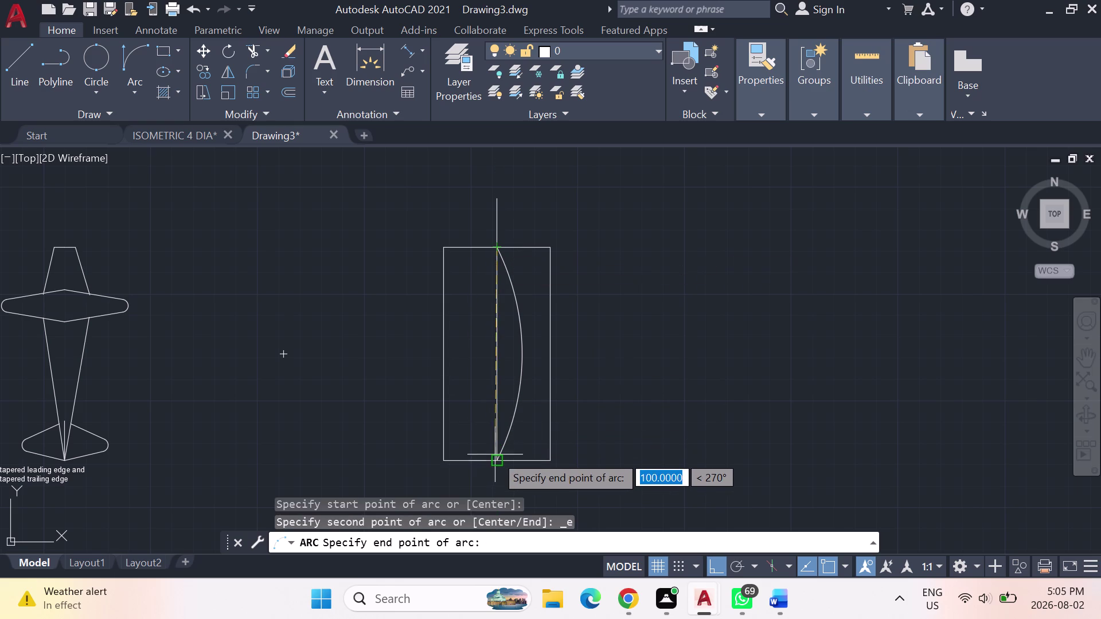
click(495, 457)
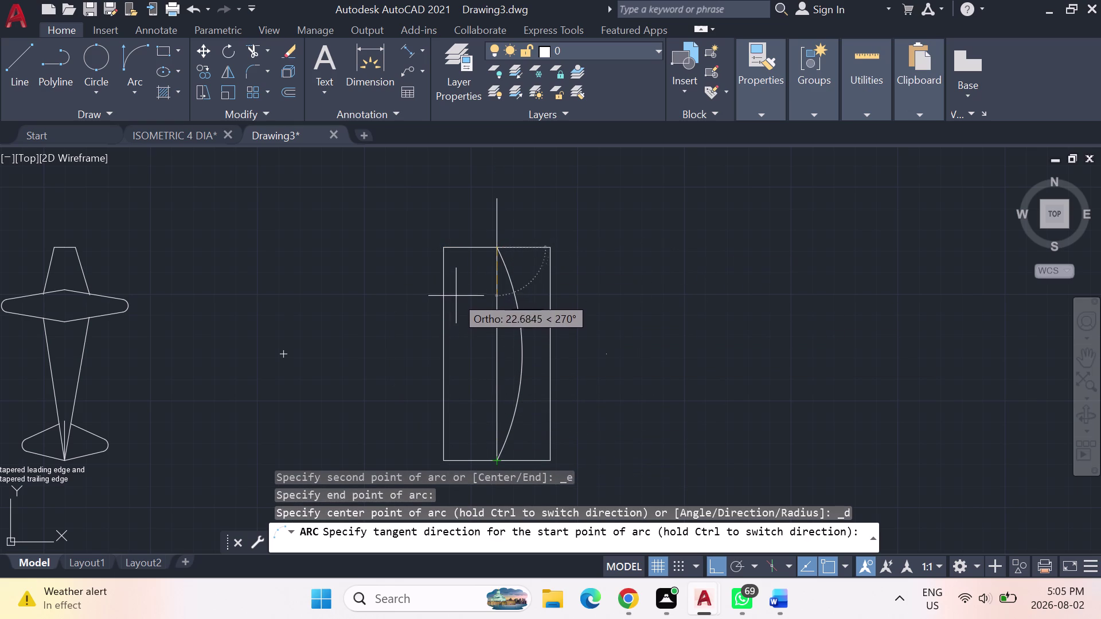
click(444, 353)
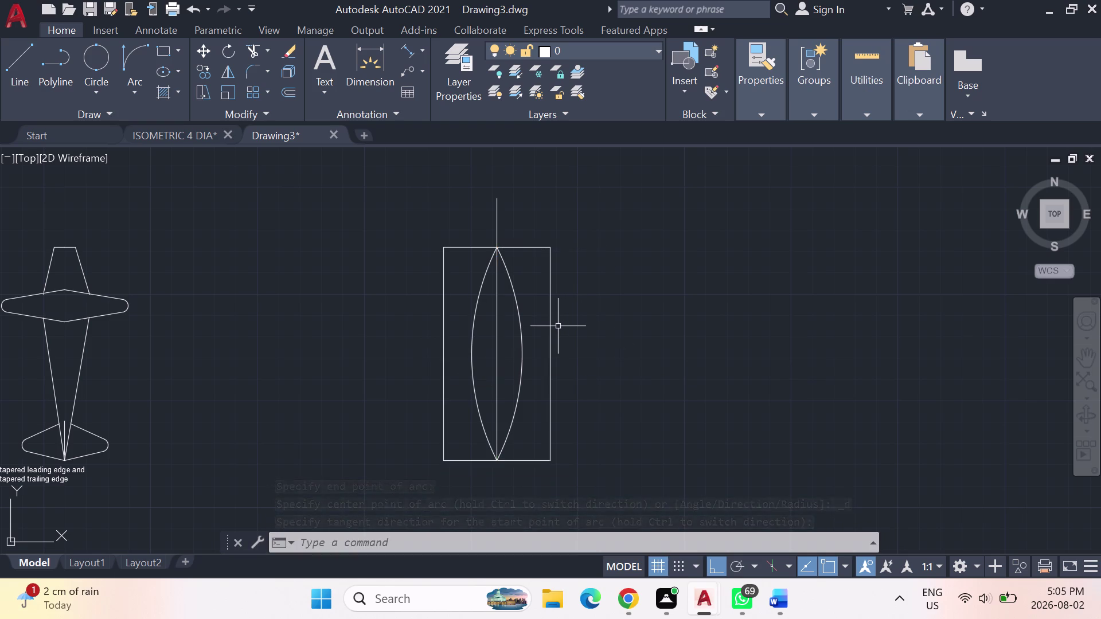
click(11, 64)
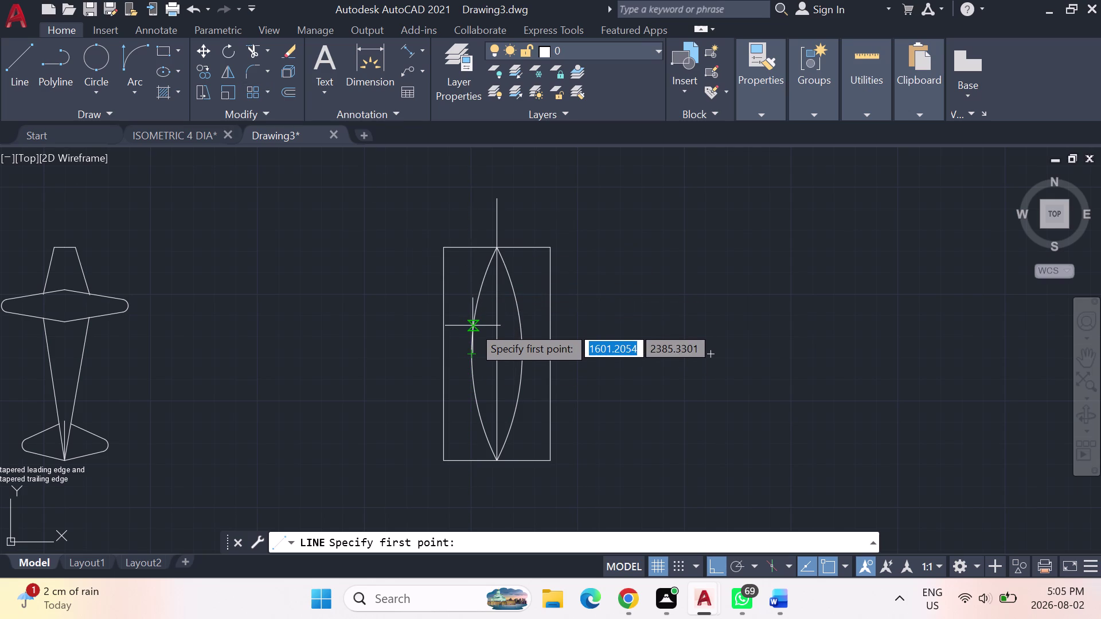
Place a stray line attempt, then end it.
click(472, 325)
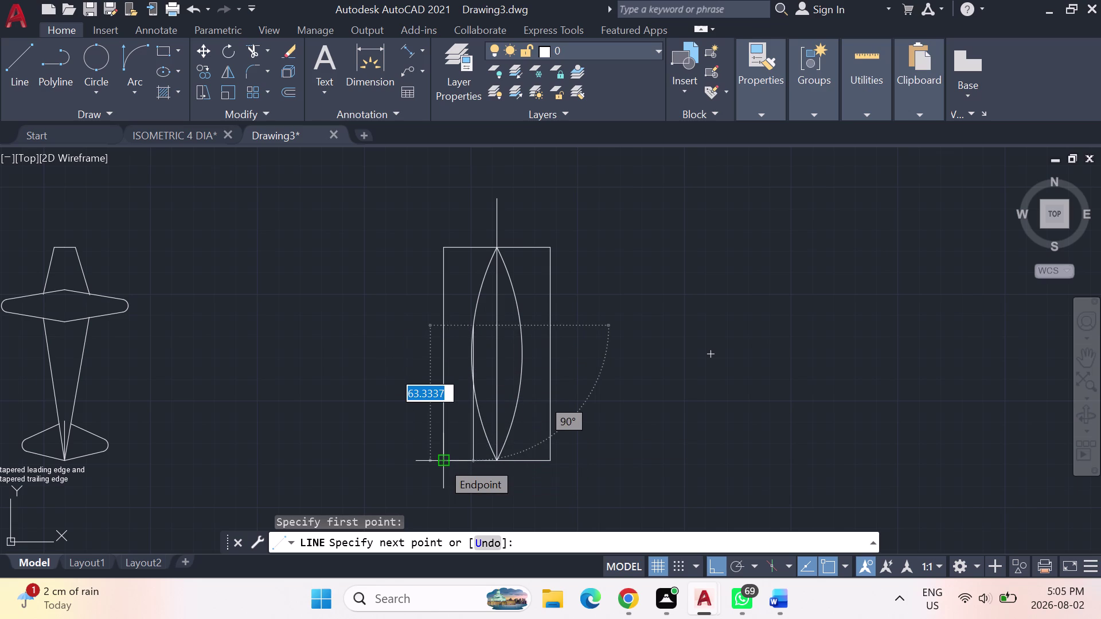
click(441, 461)
key(Escape)
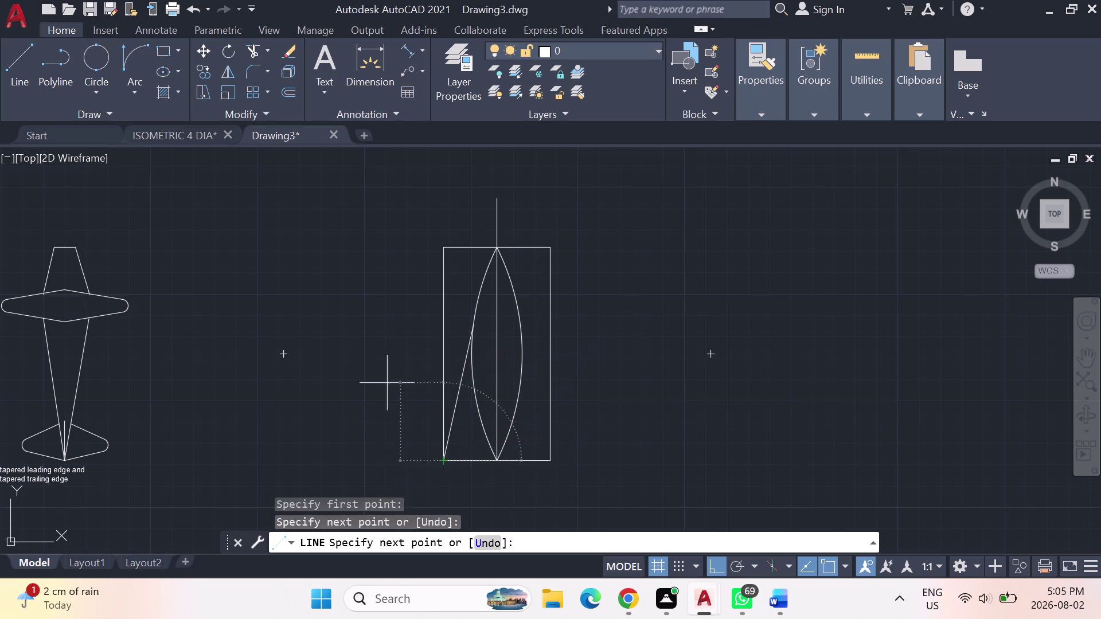
key(Escape)
Draw a slanted line from the right arc to the rectangle's lower-right corner.
click(25, 57)
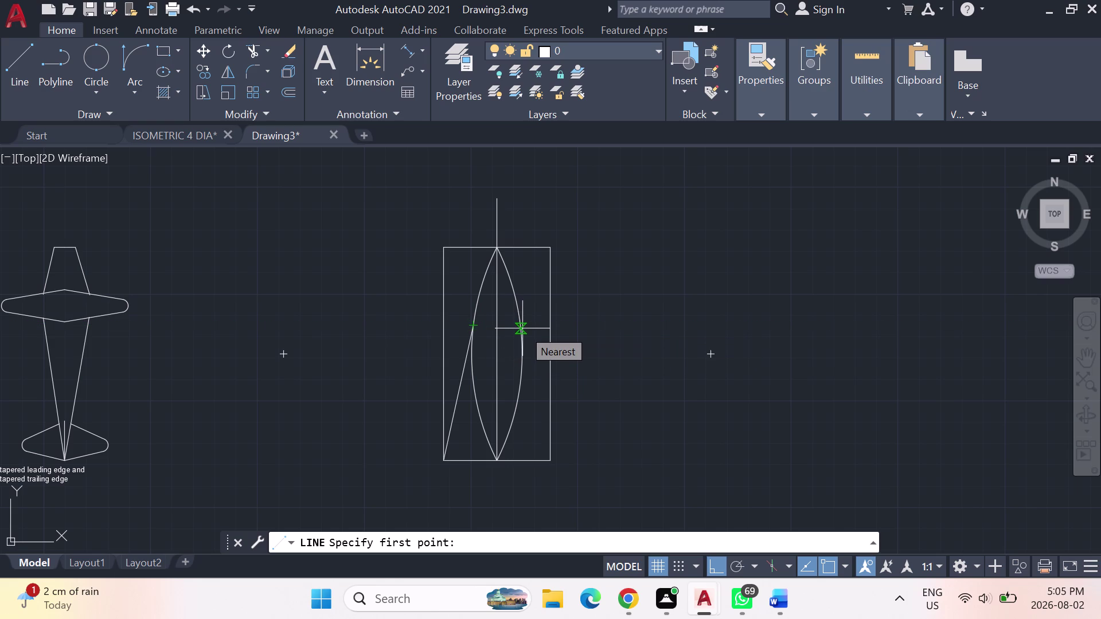
scroll(up, 3)
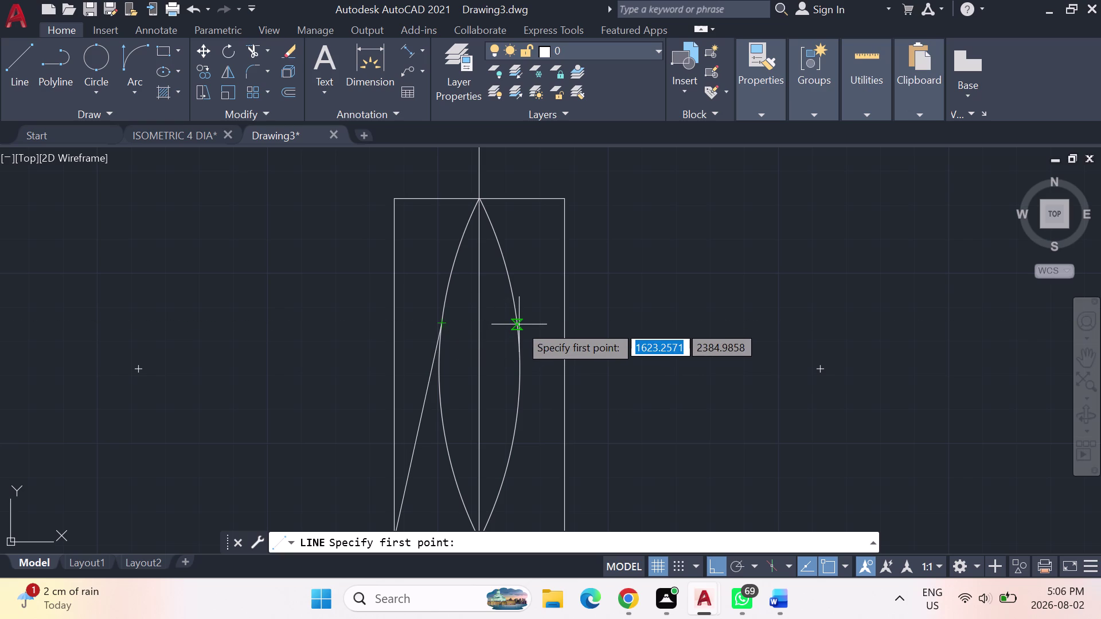
click(519, 324)
scroll(down, 3)
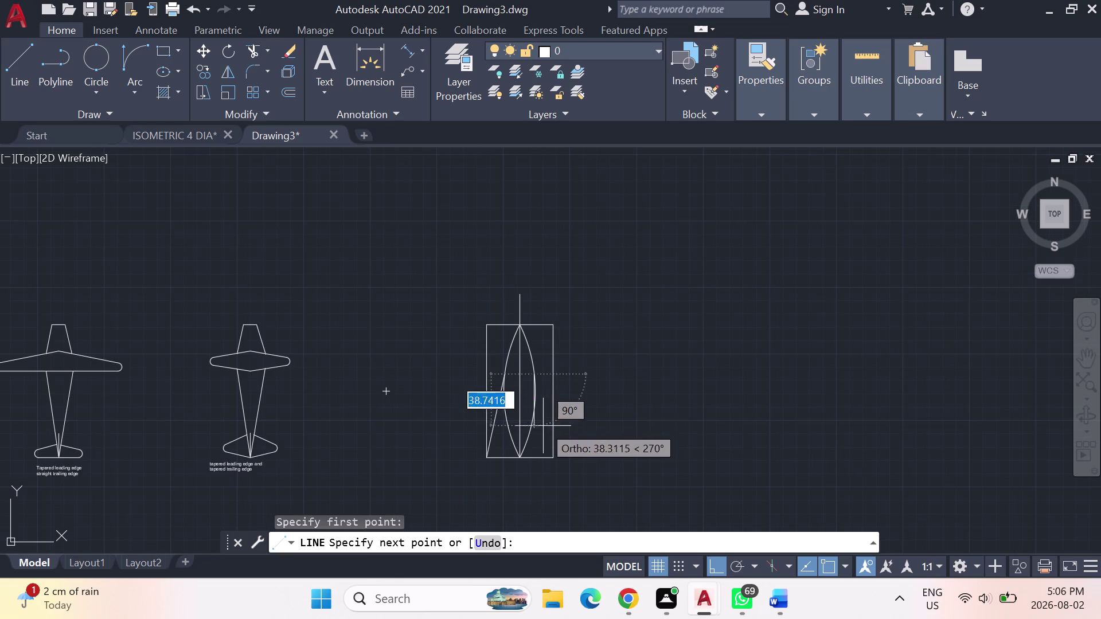
click(549, 459)
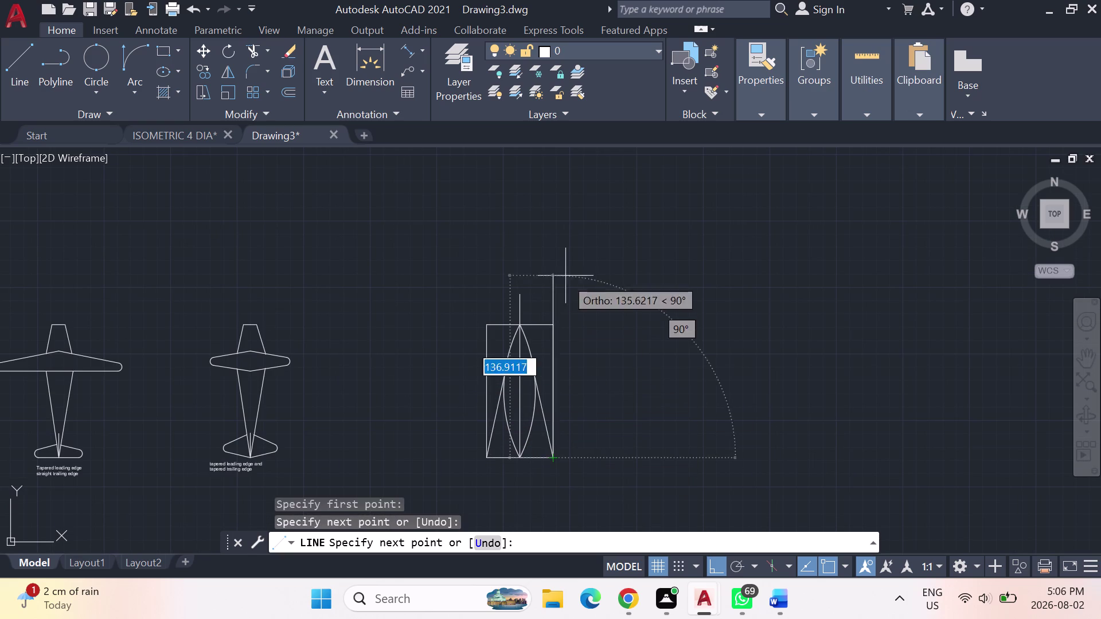
key(Escape)
key(Escape)
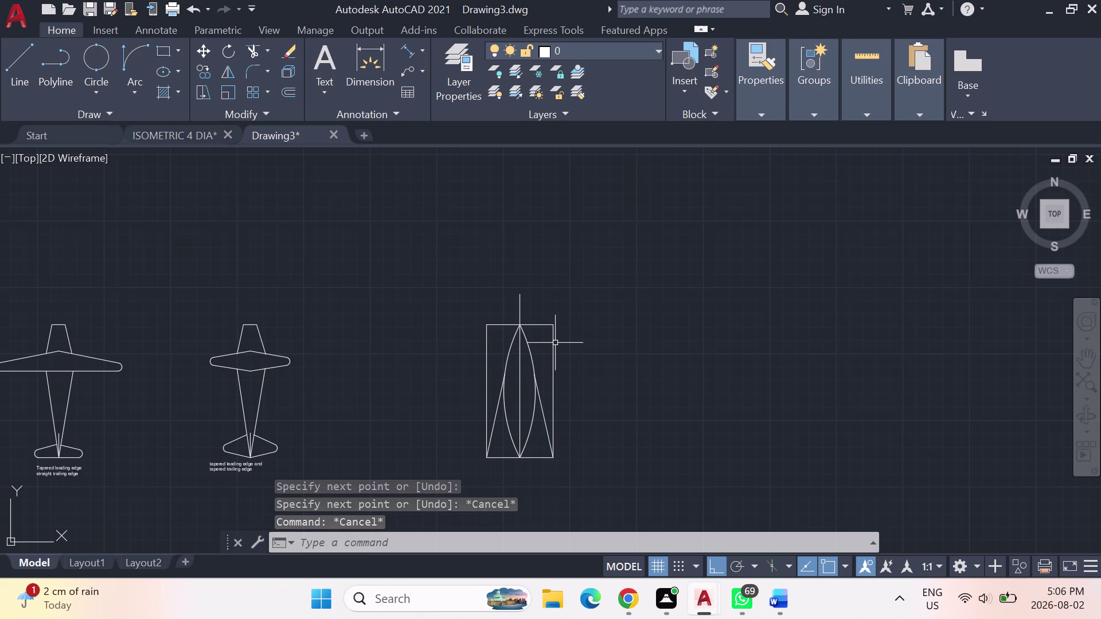
Select the rectangle's right, top and left edges and delete them.
click(553, 336)
click(539, 324)
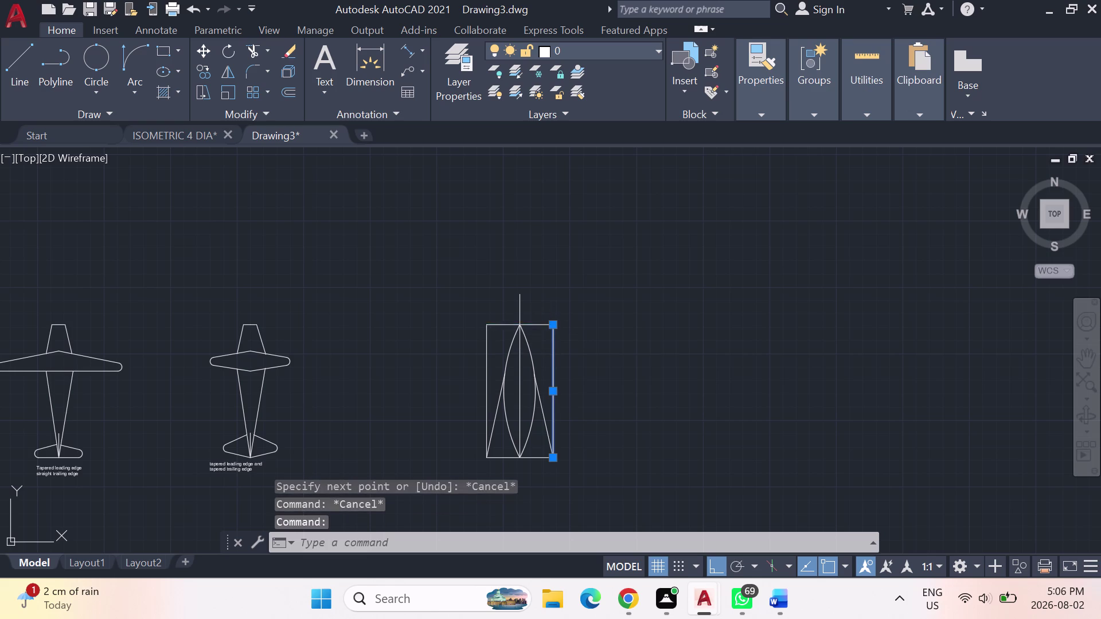
click(488, 351)
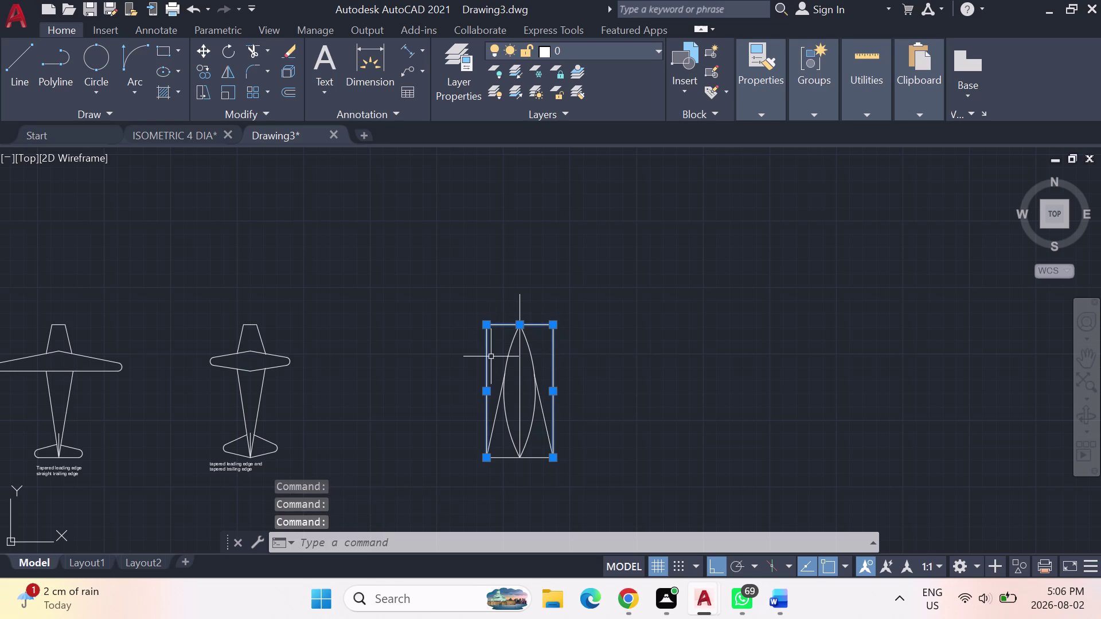
key(Delete)
scroll(down, 3)
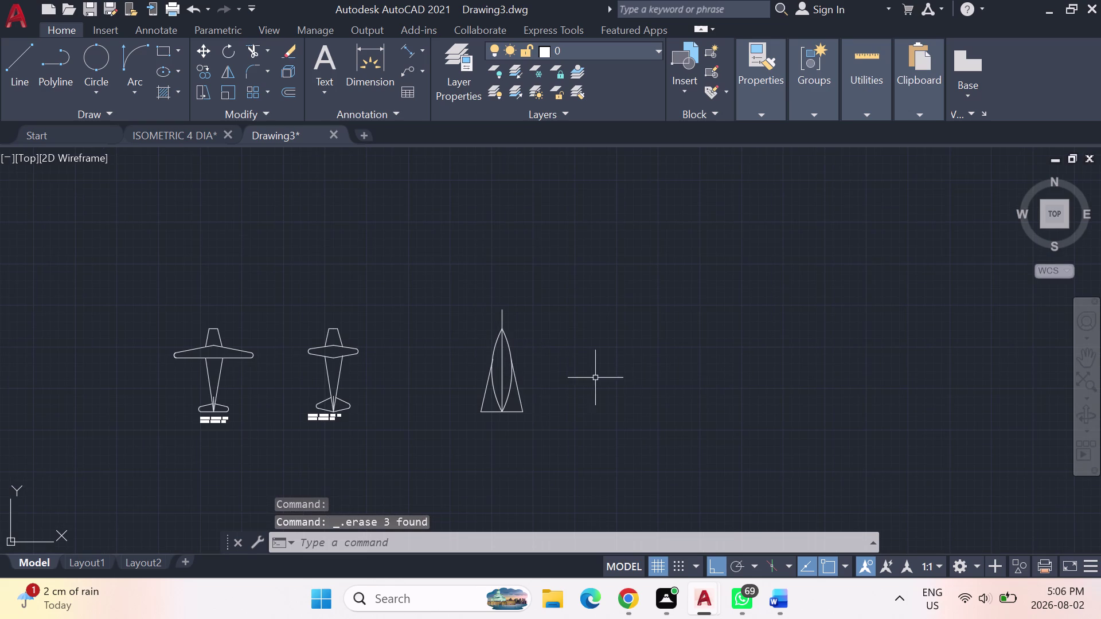
scroll(up, 3)
scroll(up, 3)
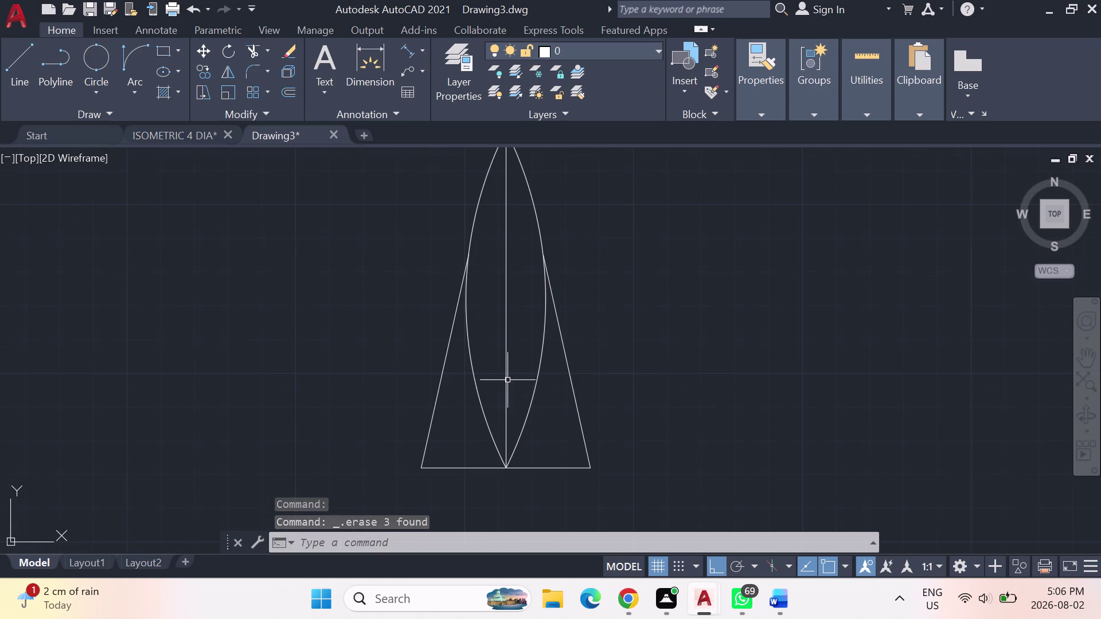
scroll(down, 3)
scroll(down, 3)
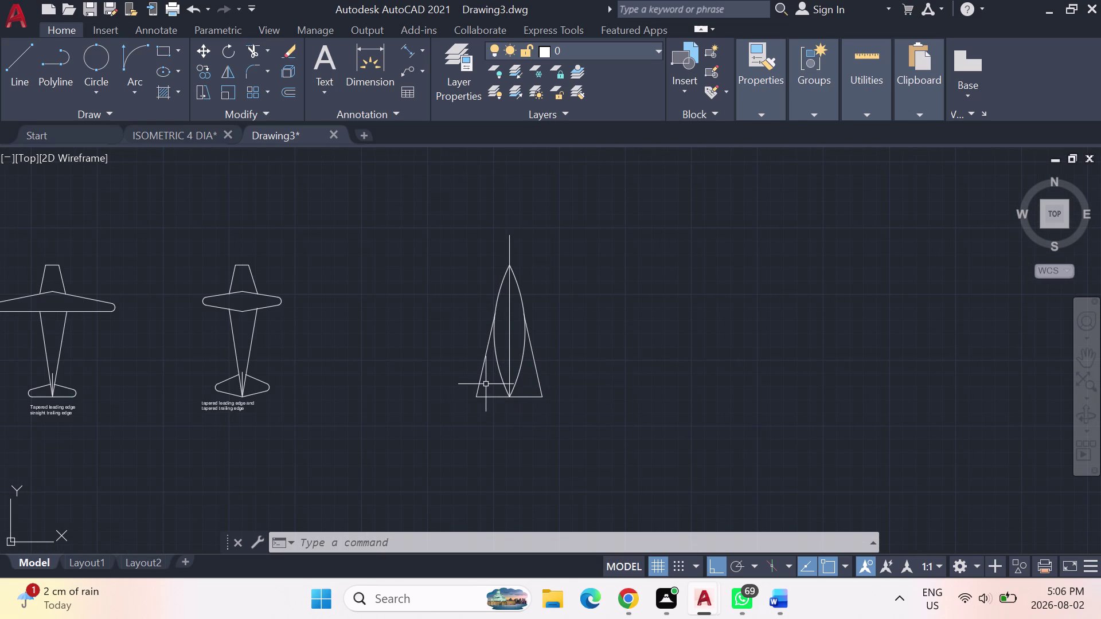
Delete the vertical centre line inside the delta-wing outline.
click(507, 322)
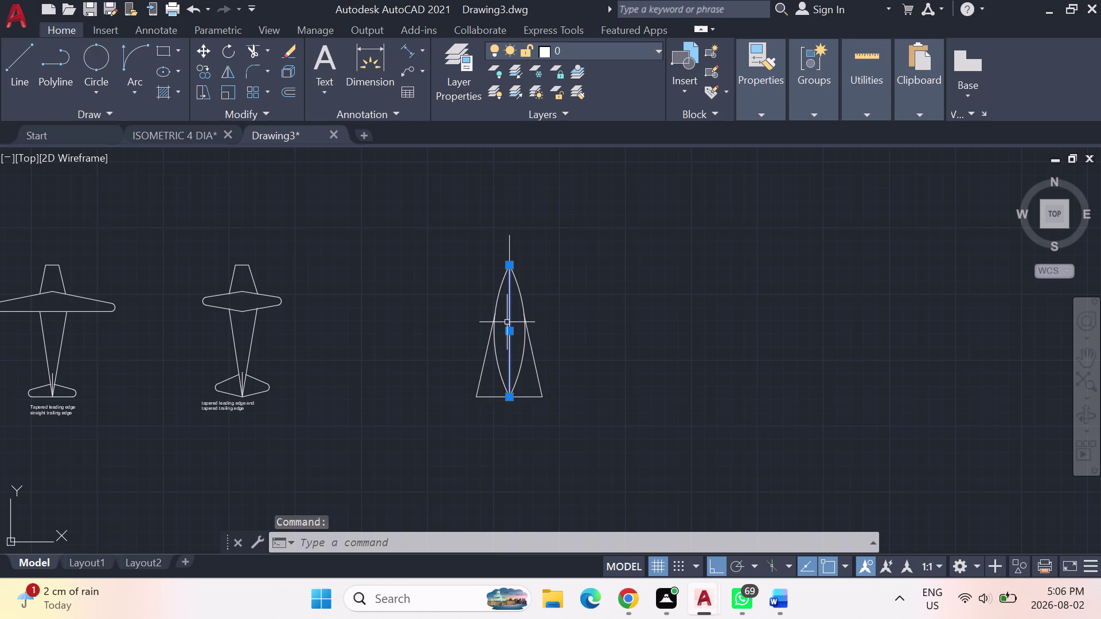
key(Delete)
scroll(down, 3)
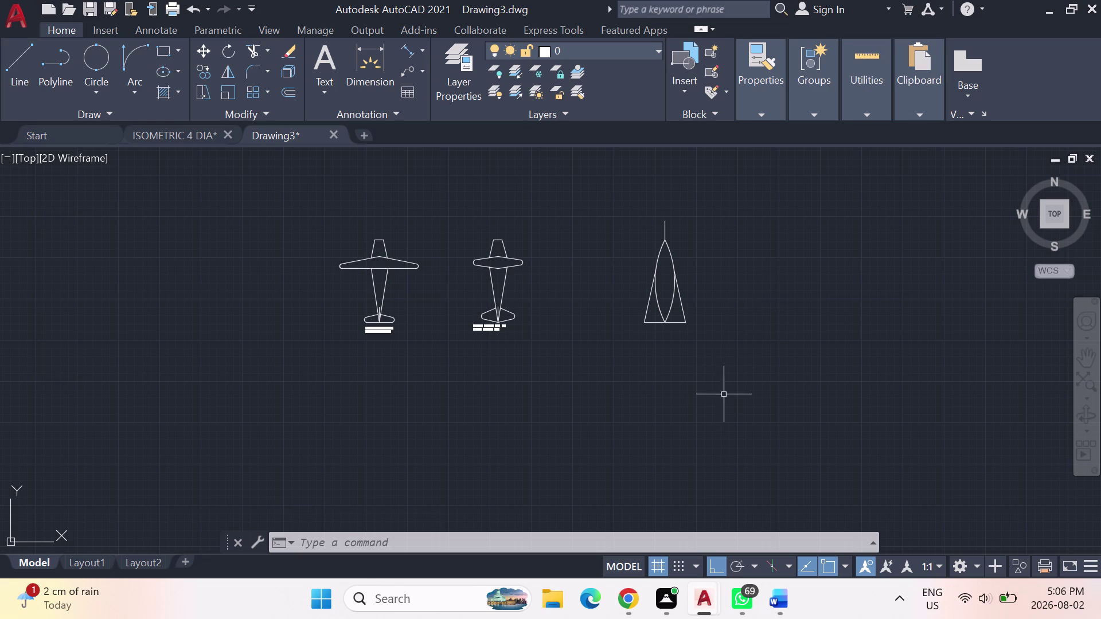
scroll(up, 3)
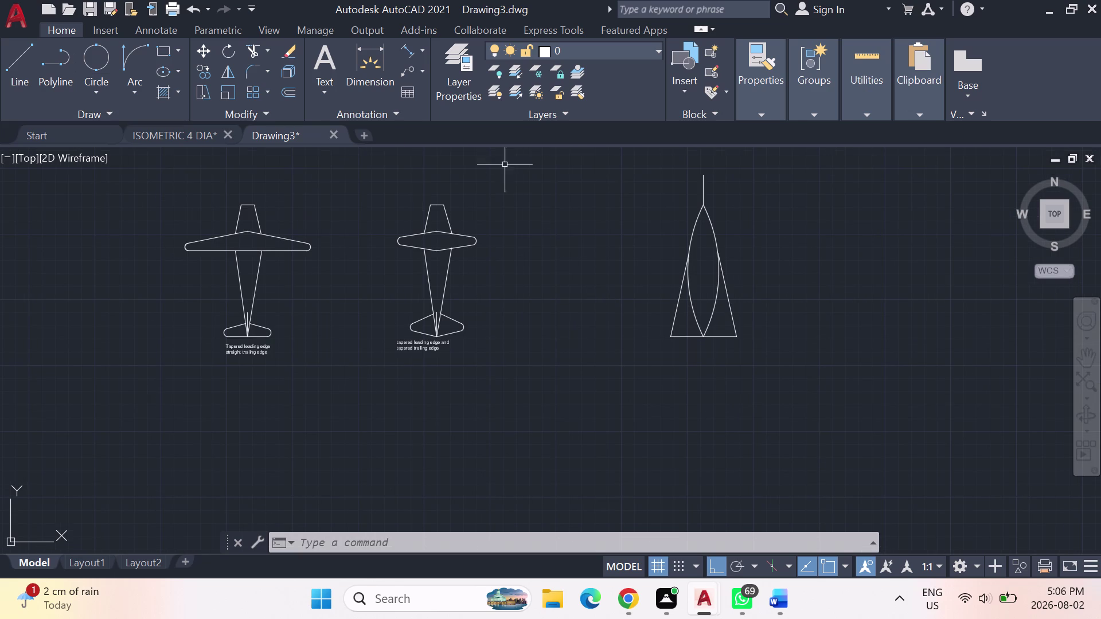
click(318, 43)
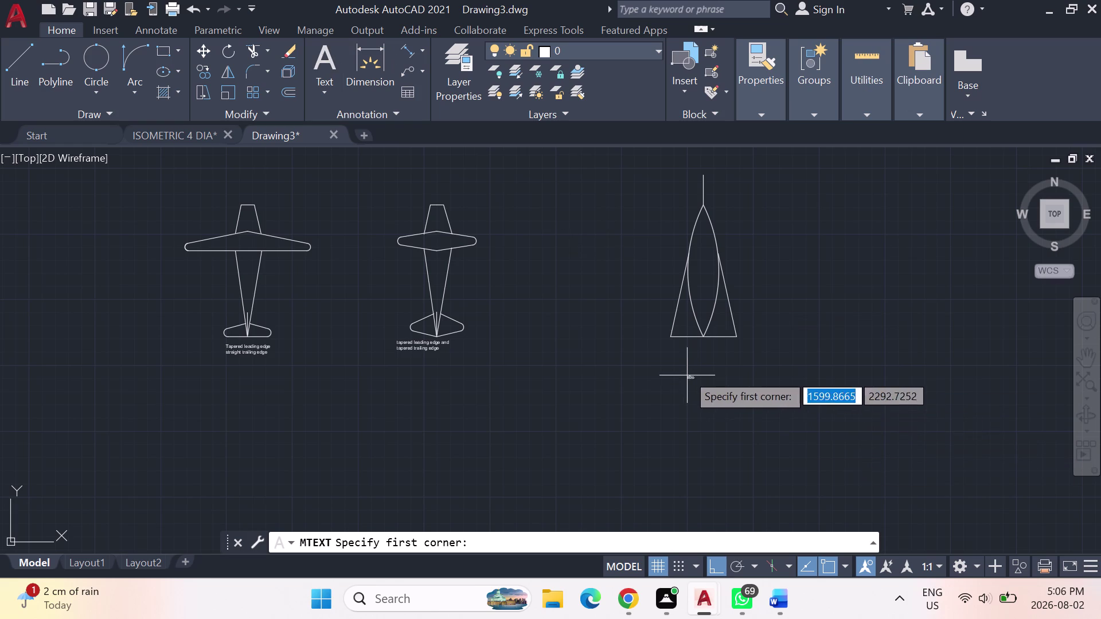
Draw a text box below the delta wing and type 'Deltawing'.
click(669, 352)
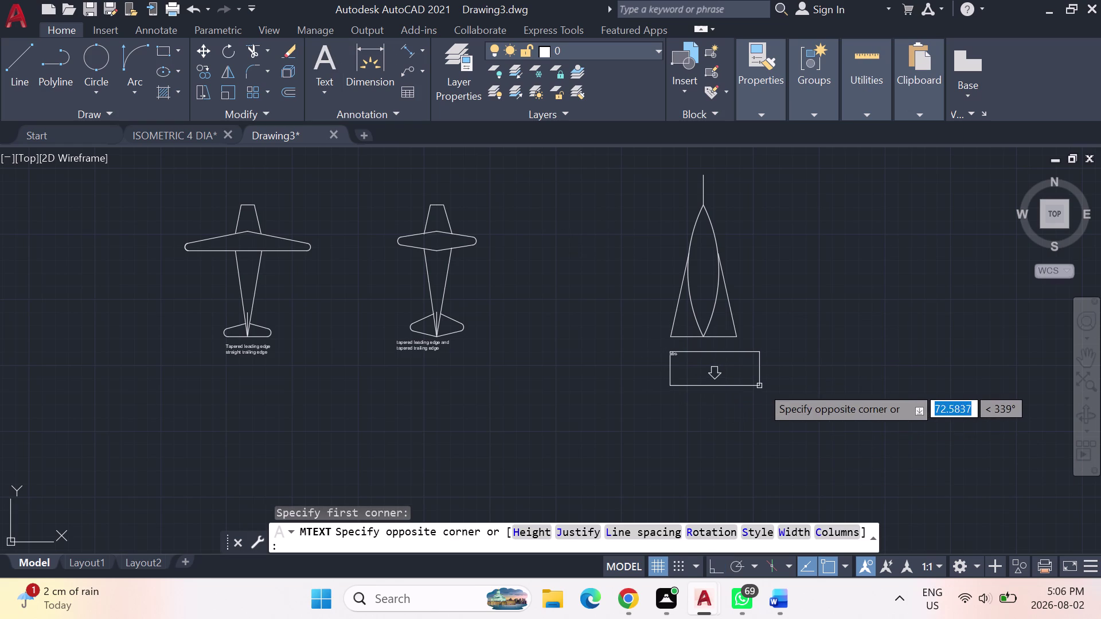
click(762, 385)
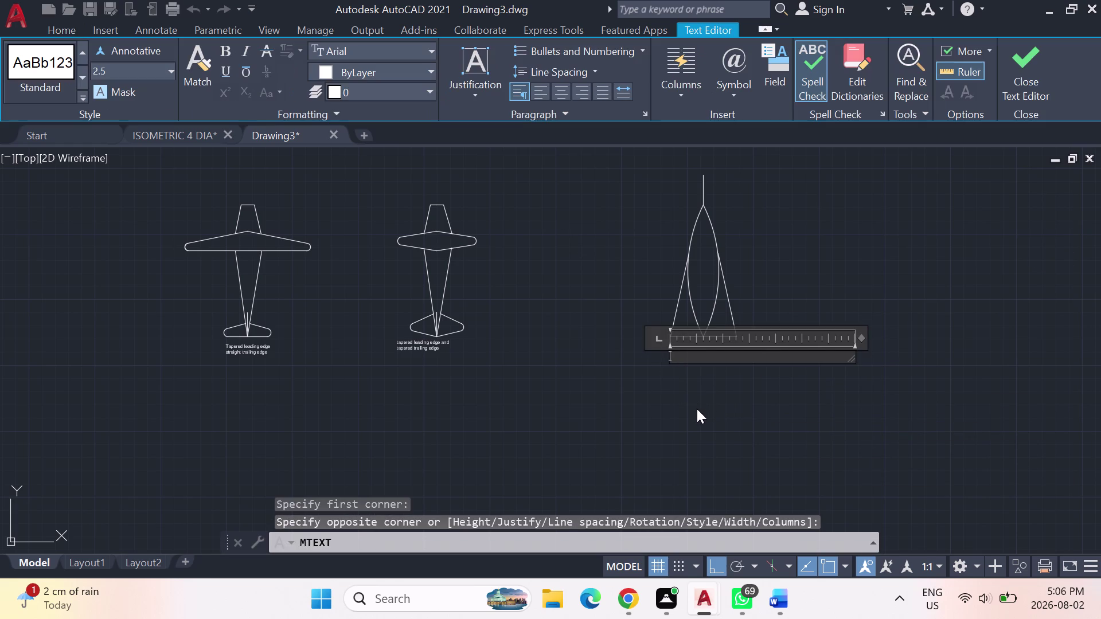
text(elta)
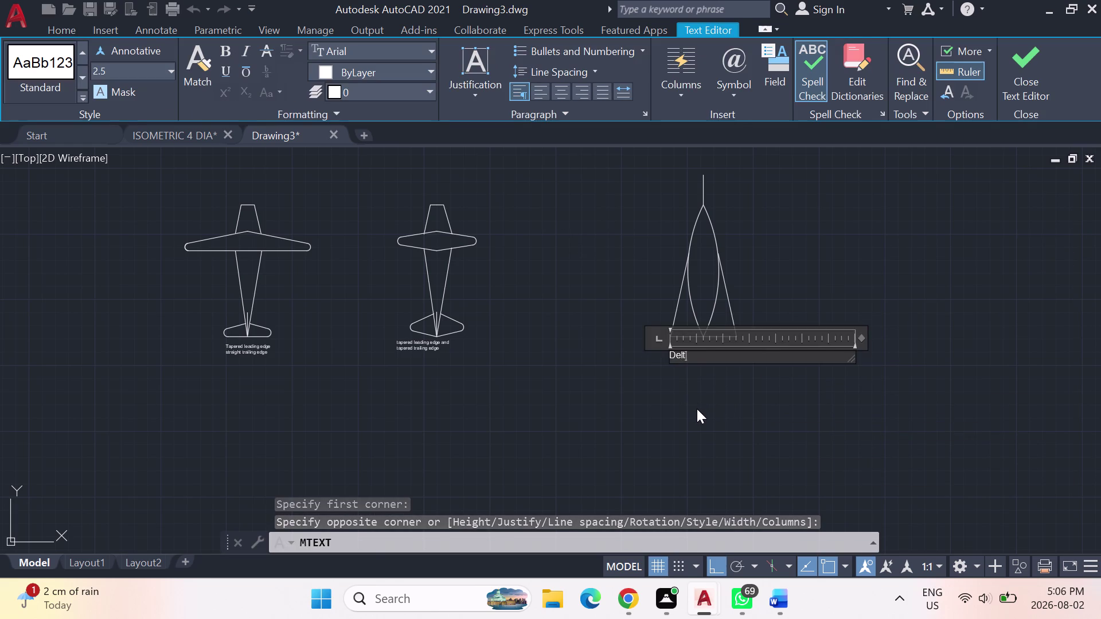
key(space)
text(ing)
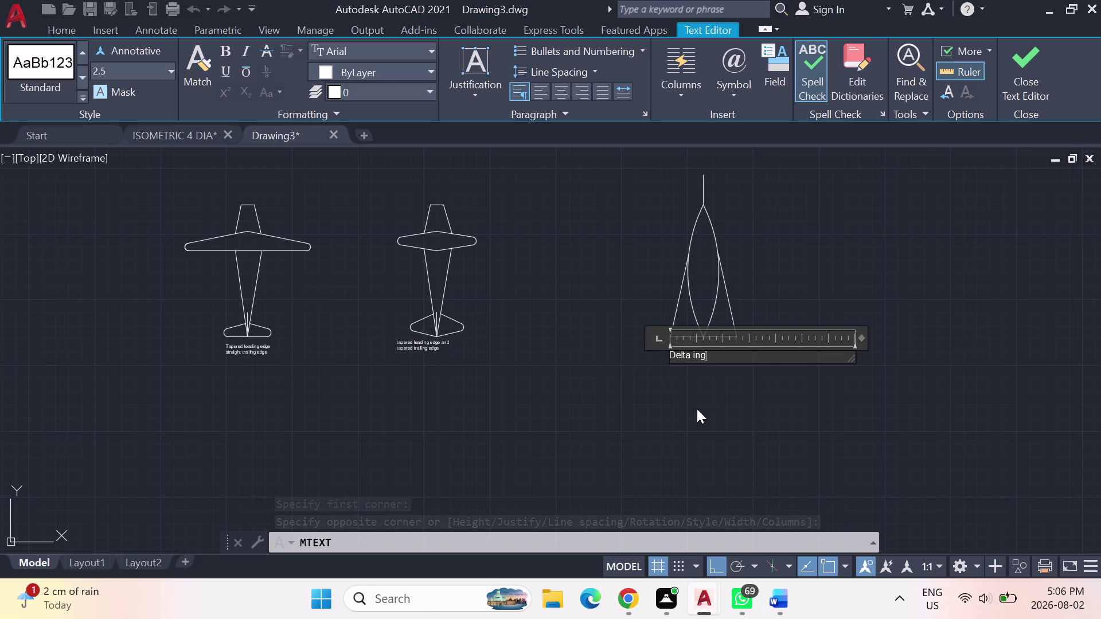
key(BackSpace)
key(BackSpace)
key(BackSpace)
key(BackSpace)
text(w)
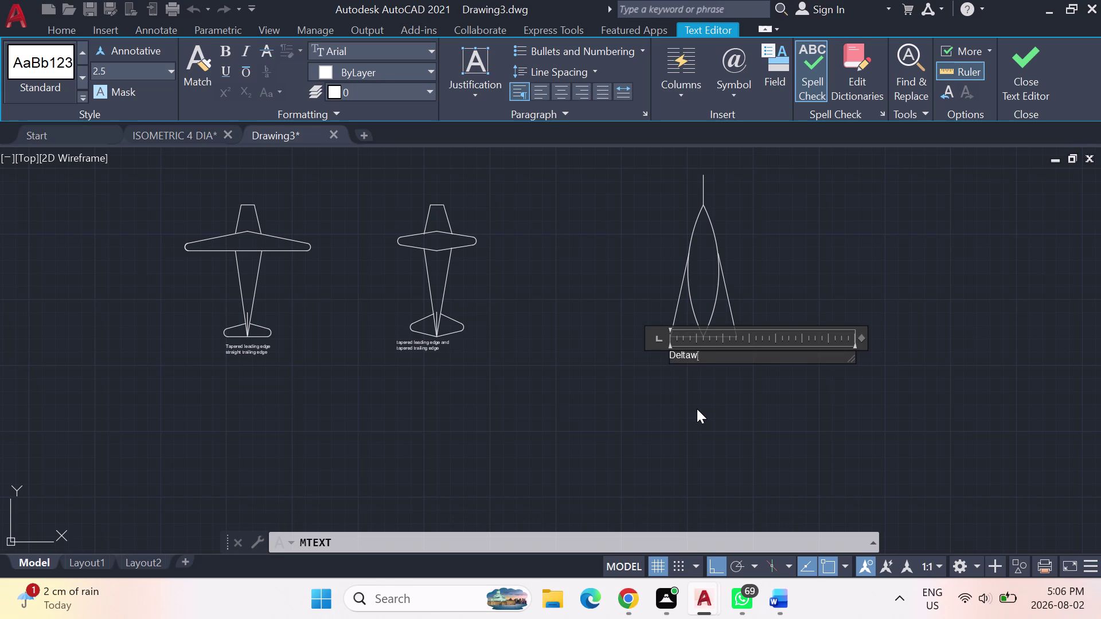
text(ing)
key(Return)
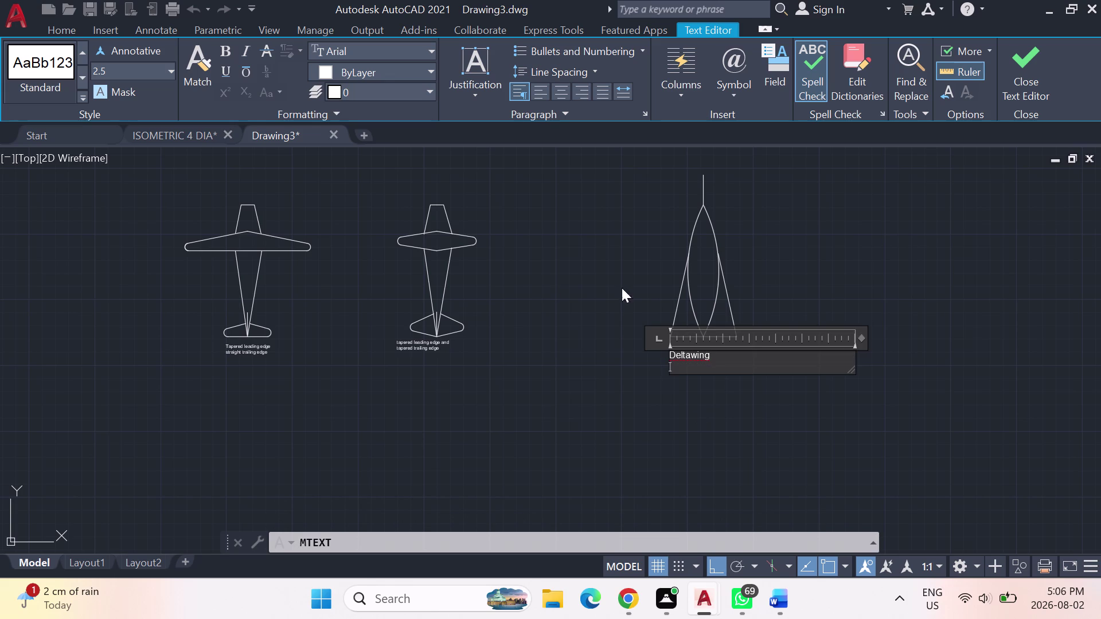
key(Return)
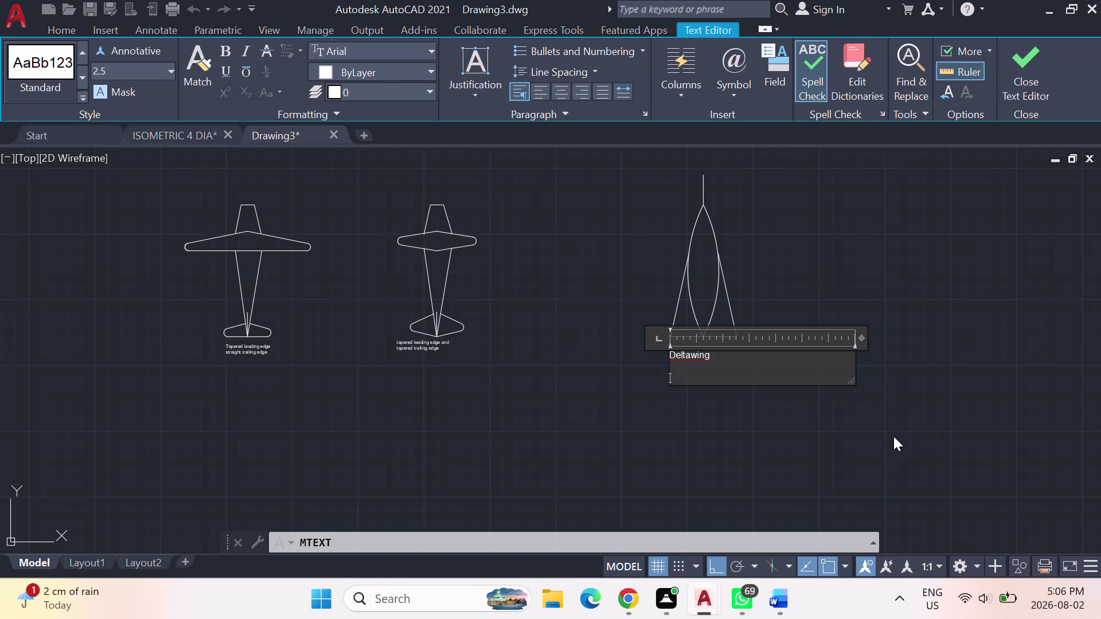
key(Escape)
Adjust the view and select the Deltawing label.
drag(568, 305, 563, 305)
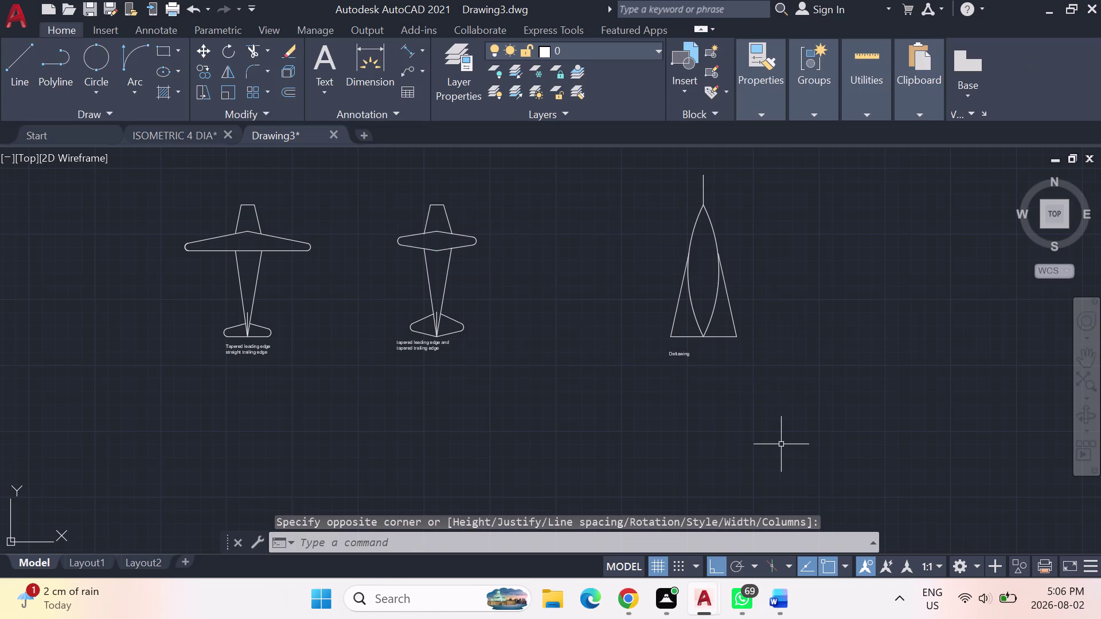
scroll(up, 3)
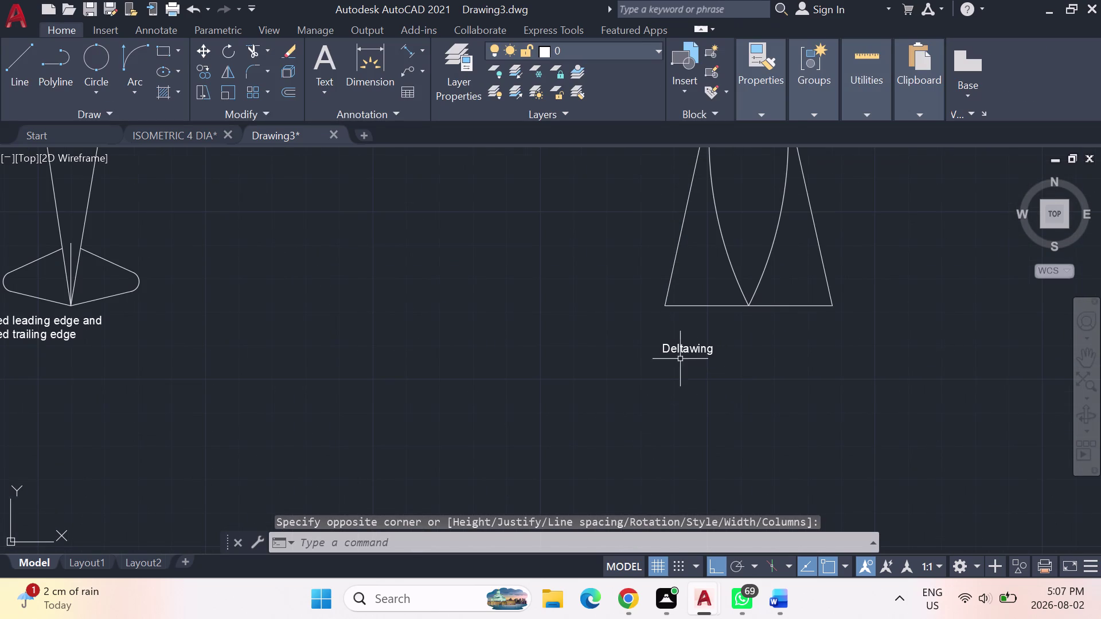
click(663, 349)
Move the Deltawing label right so it sits centred beneath the delta-wing sketch.
right_click(663, 349)
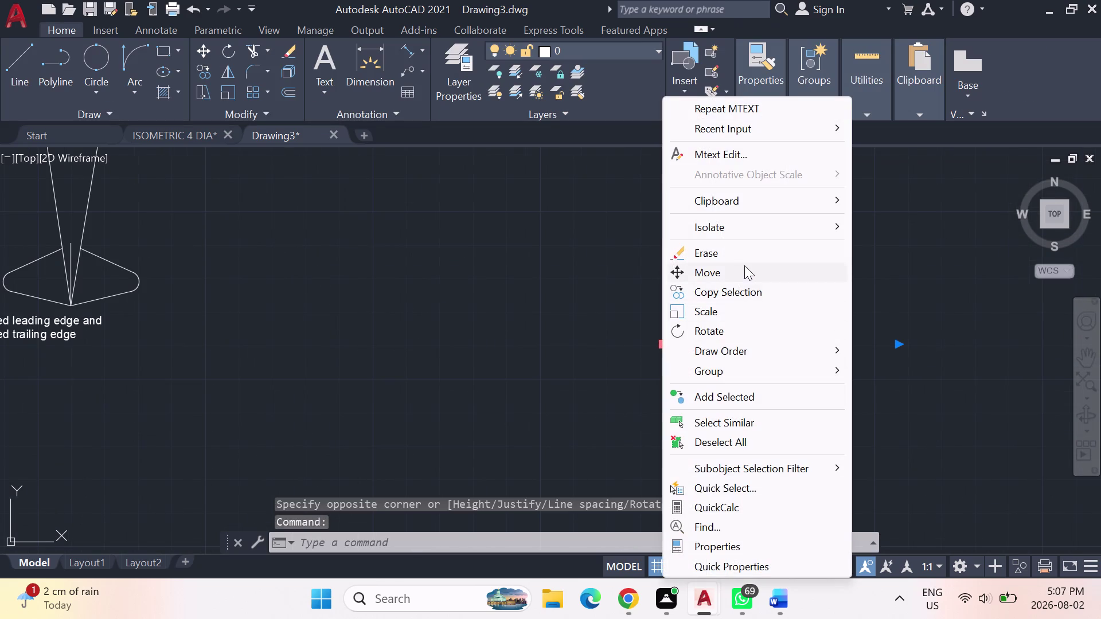
click(738, 275)
drag(677, 350, 700, 350)
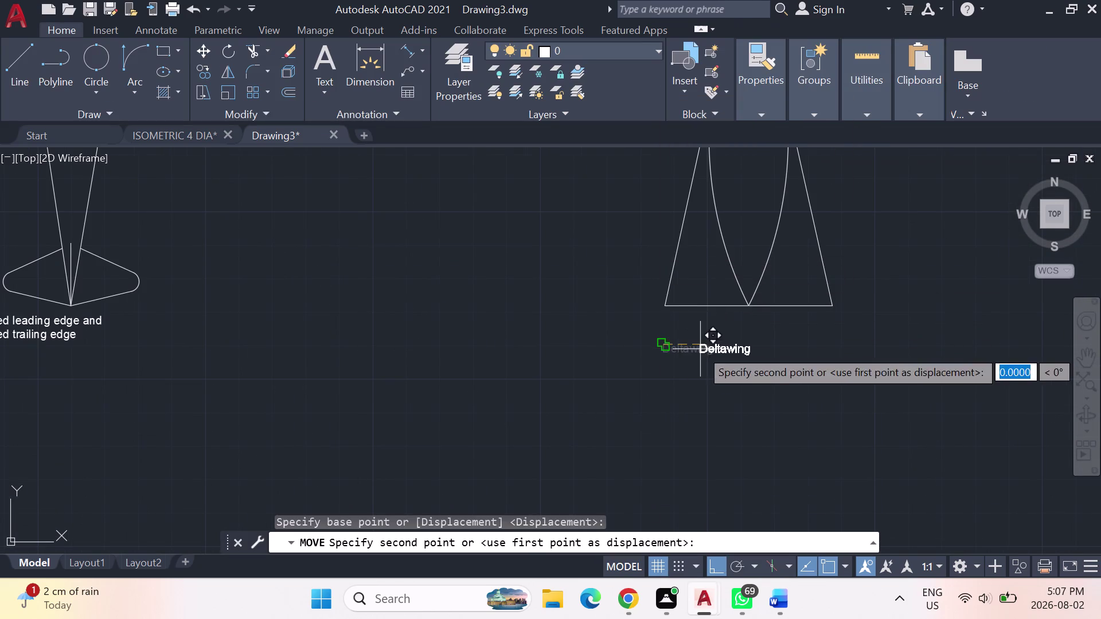
drag(700, 350, 730, 350)
click(730, 349)
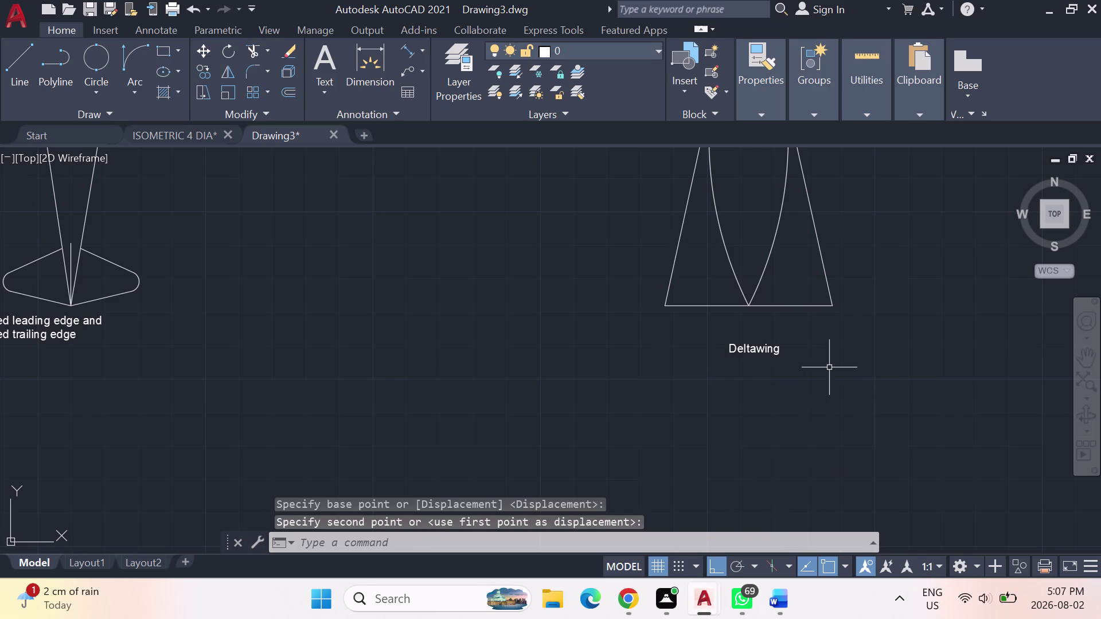
scroll(down, 3)
middle_drag(794, 258, 539, 371)
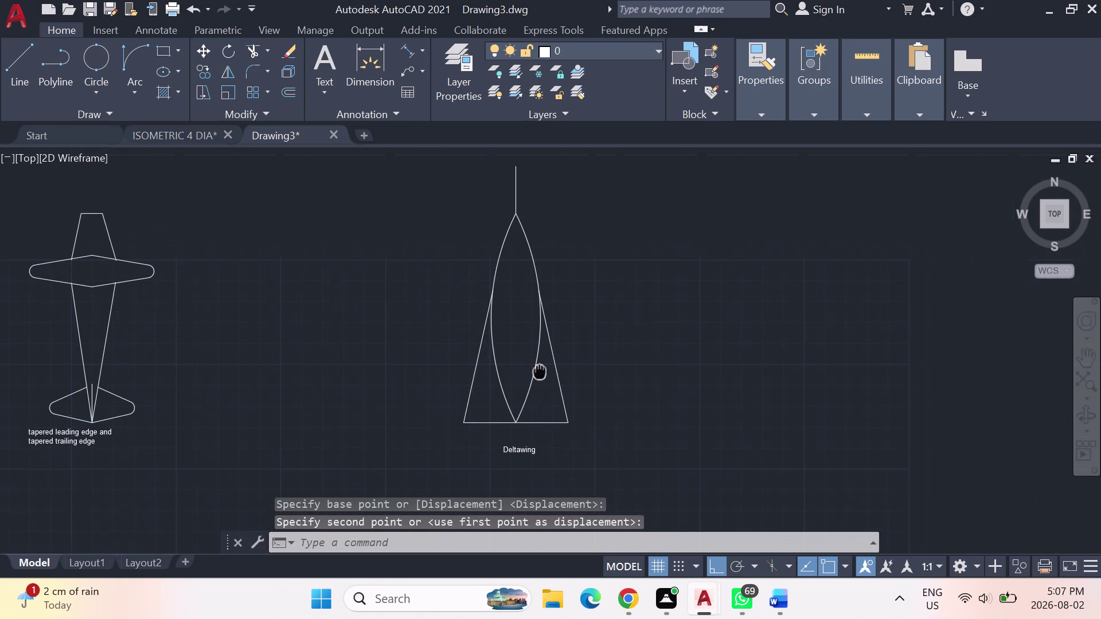
click(17, 46)
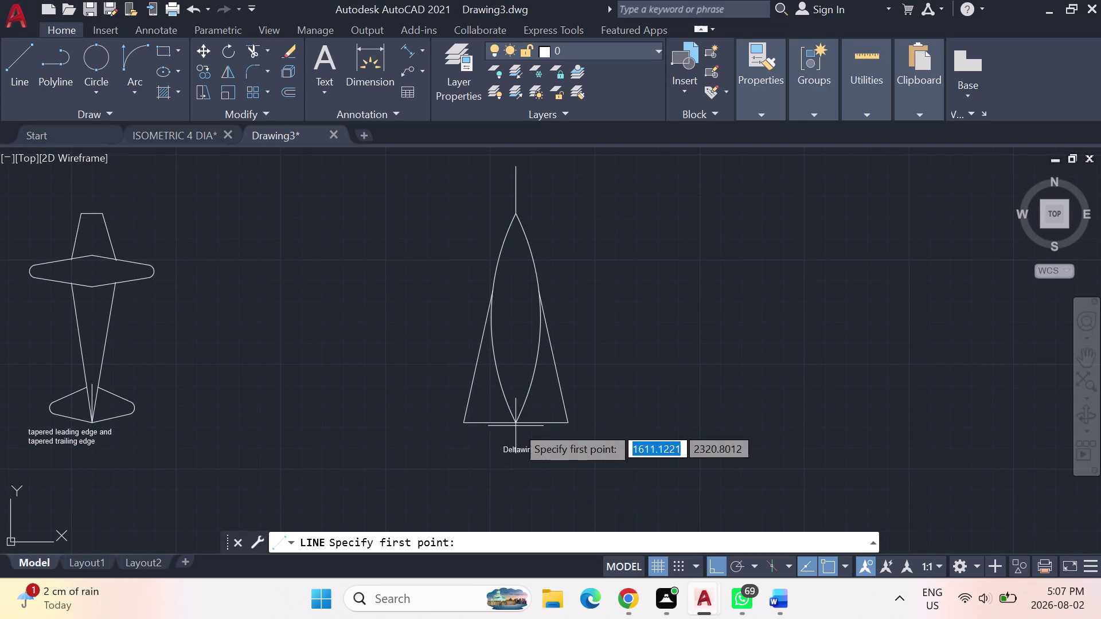
click(518, 424)
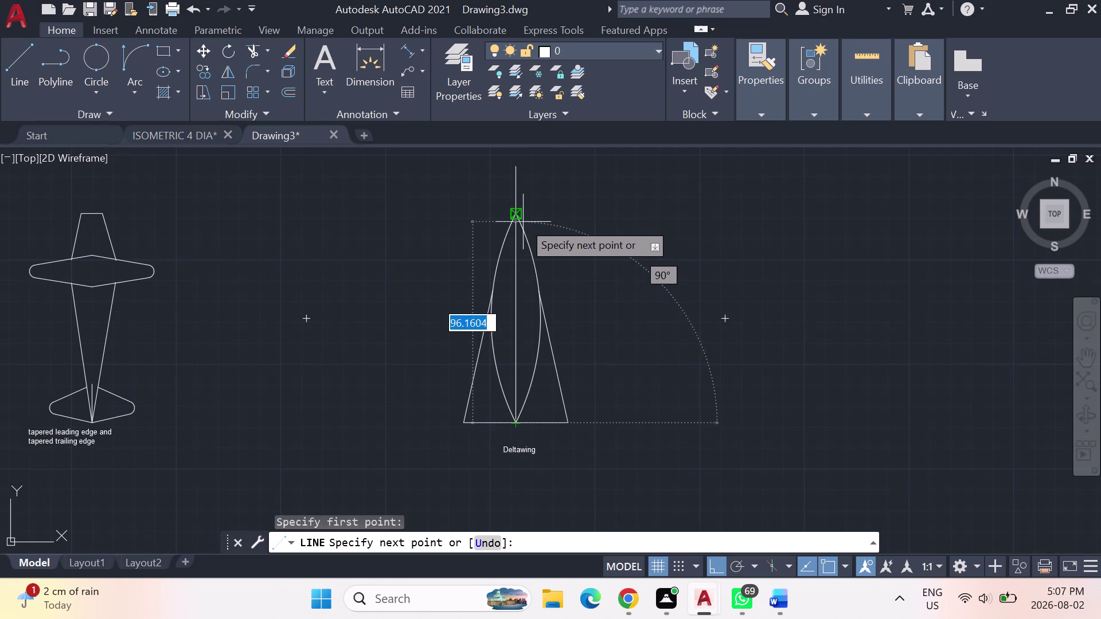
click(519, 216)
key(Escape)
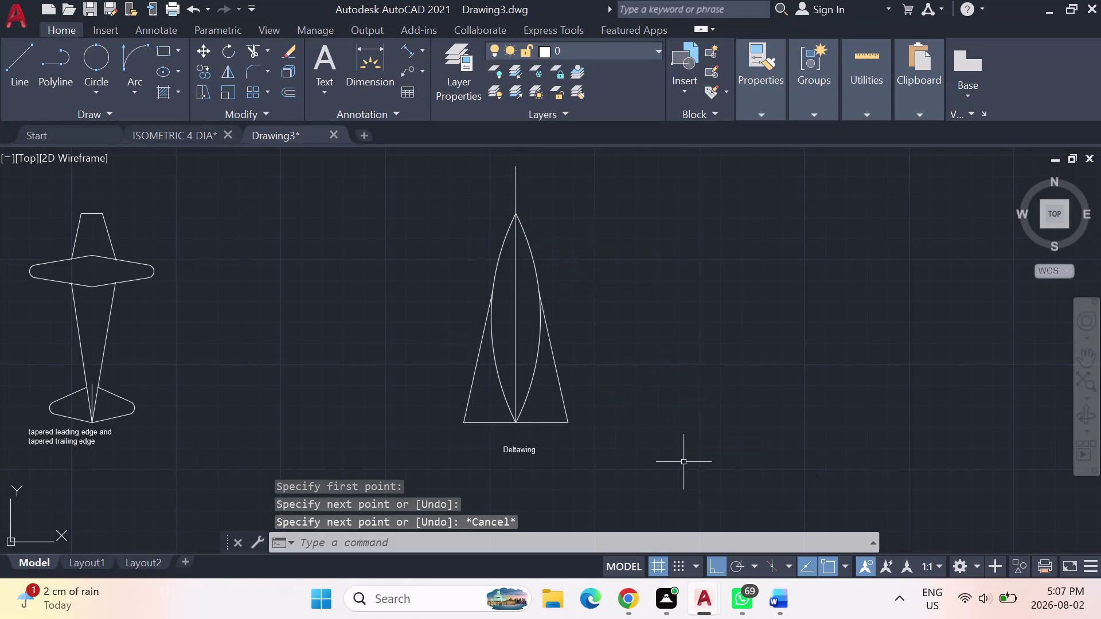
key(Escape)
key(Escape)
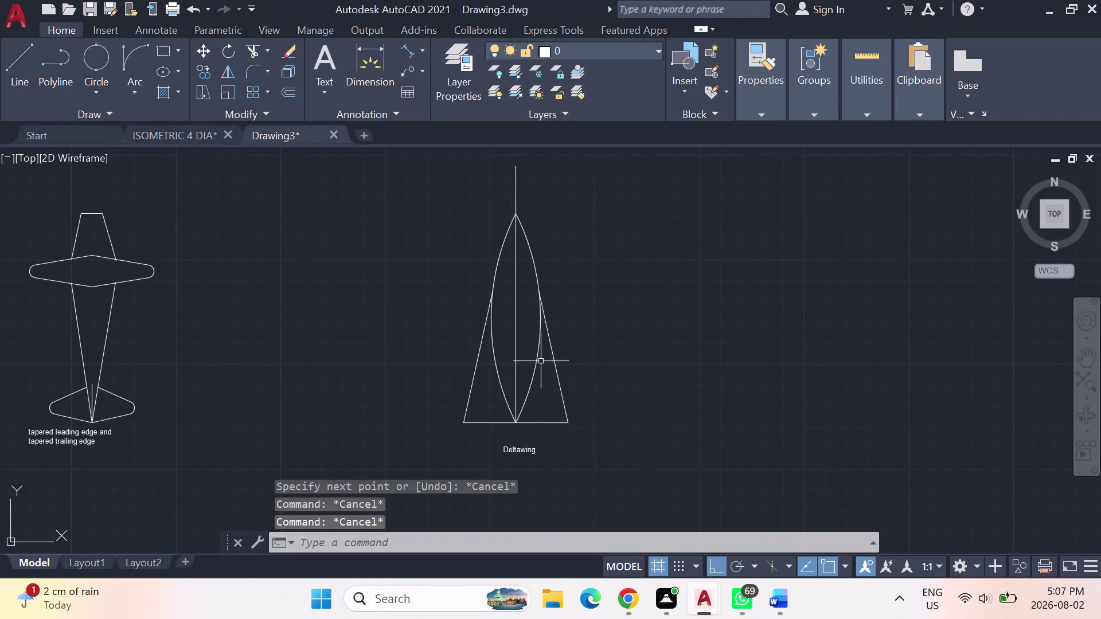
drag(539, 355, 534, 352)
key(Delete)
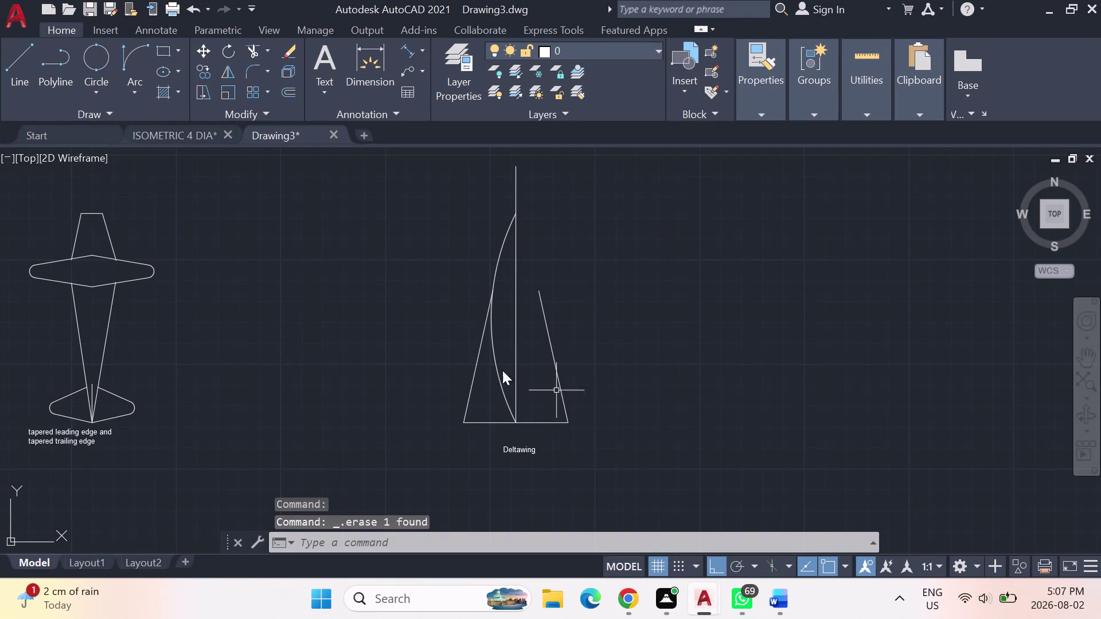
click(132, 67)
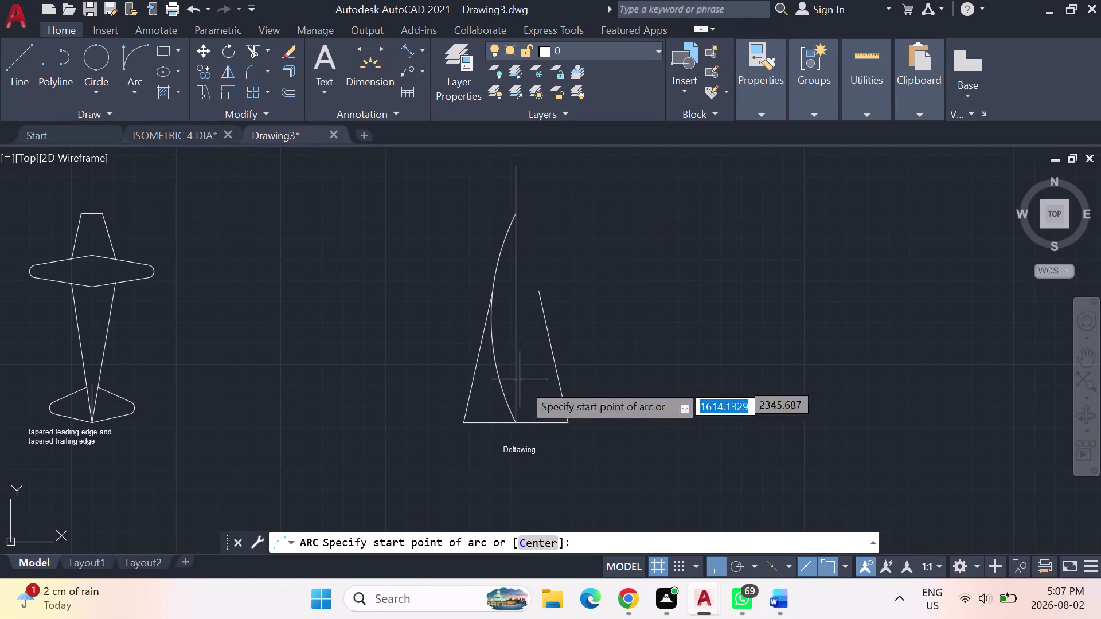
click(134, 93)
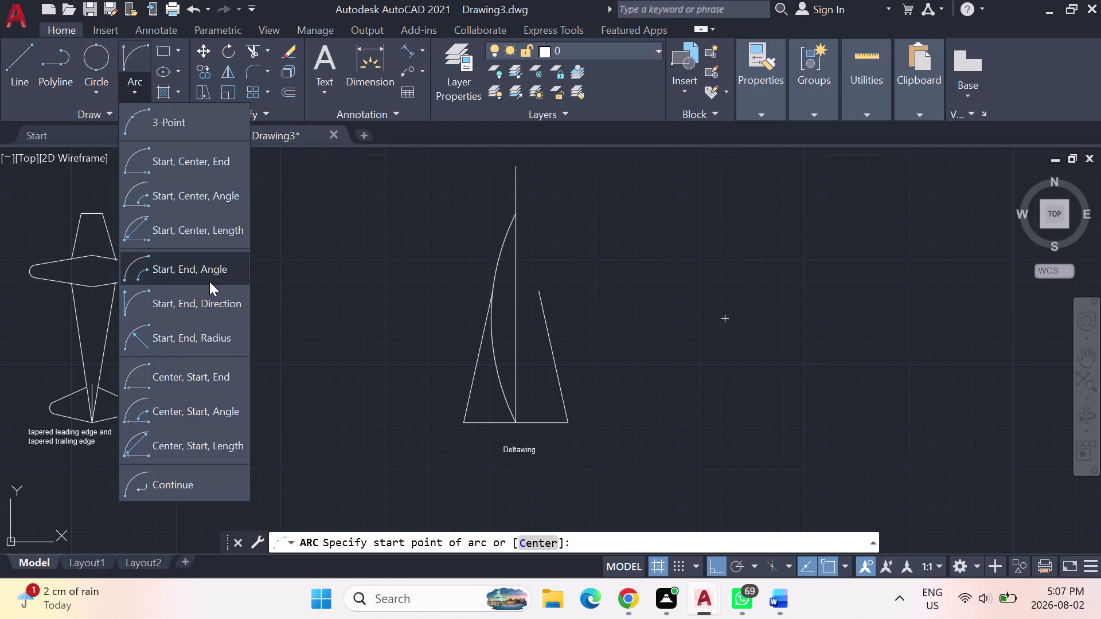
click(204, 302)
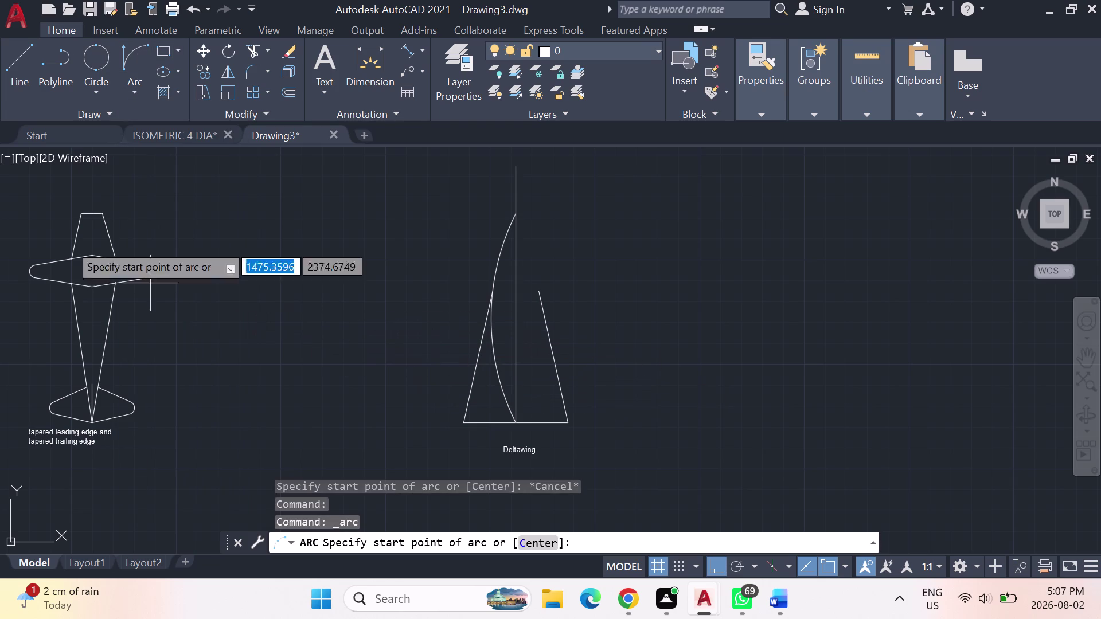
click(132, 85)
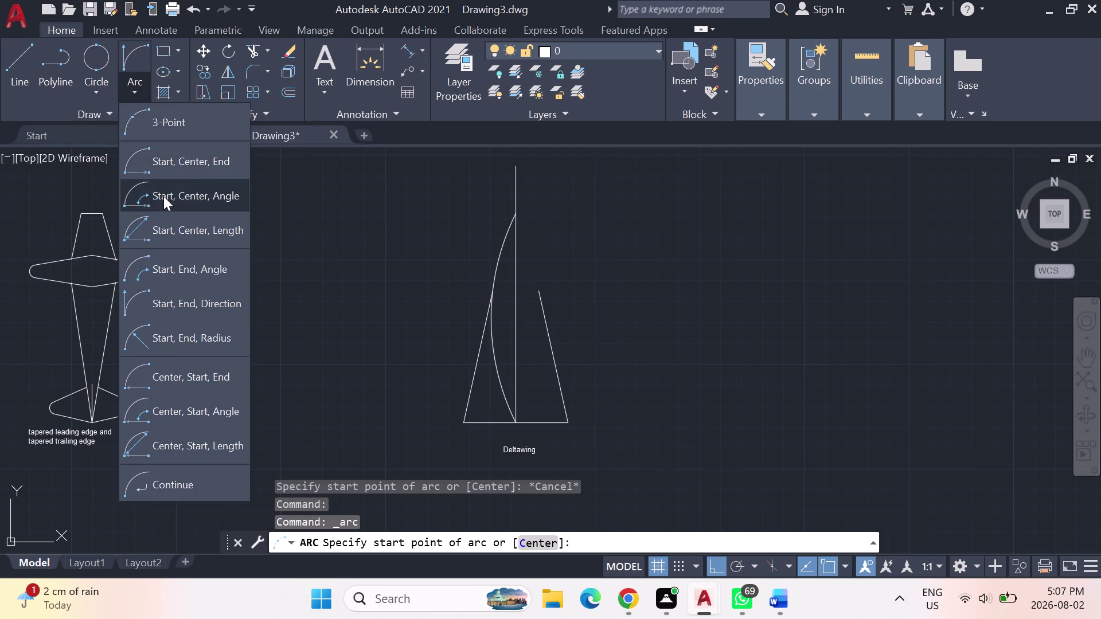
click(214, 447)
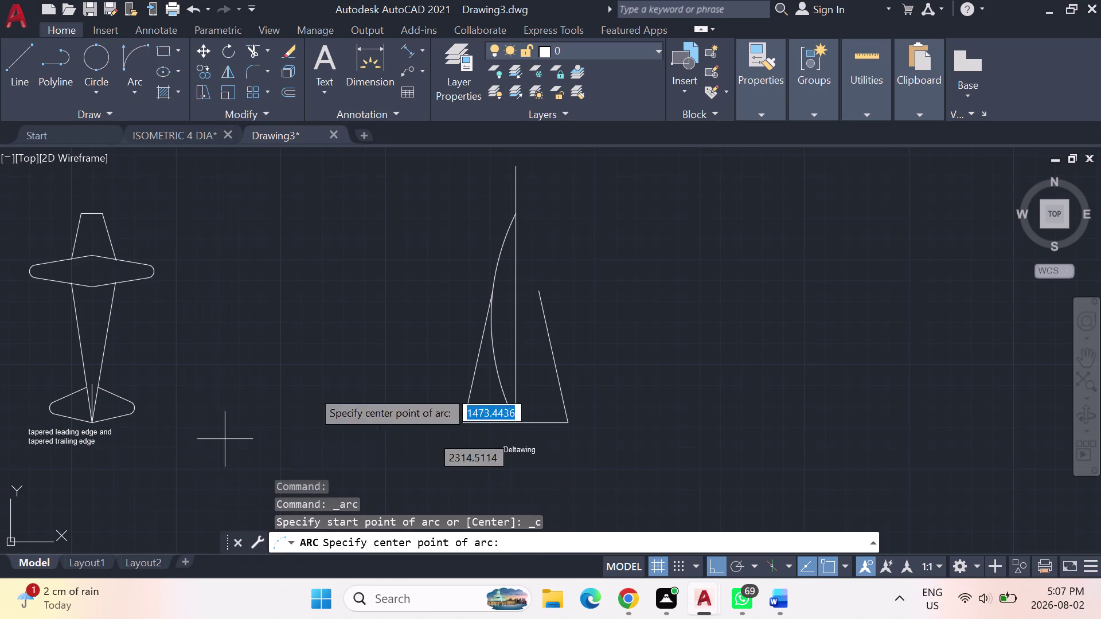
click(516, 321)
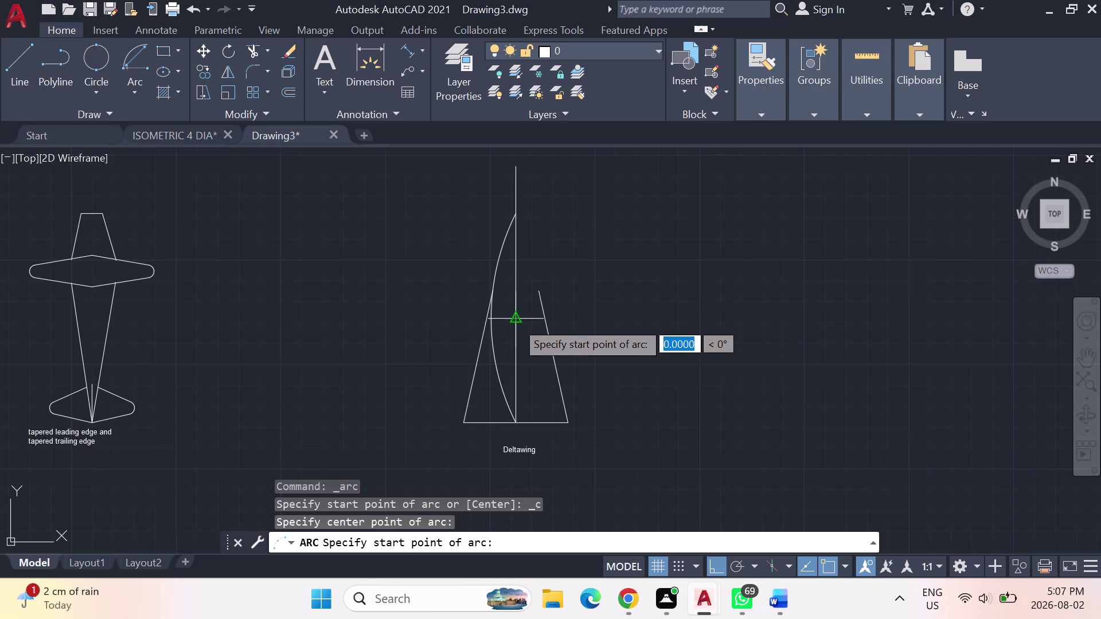
click(519, 216)
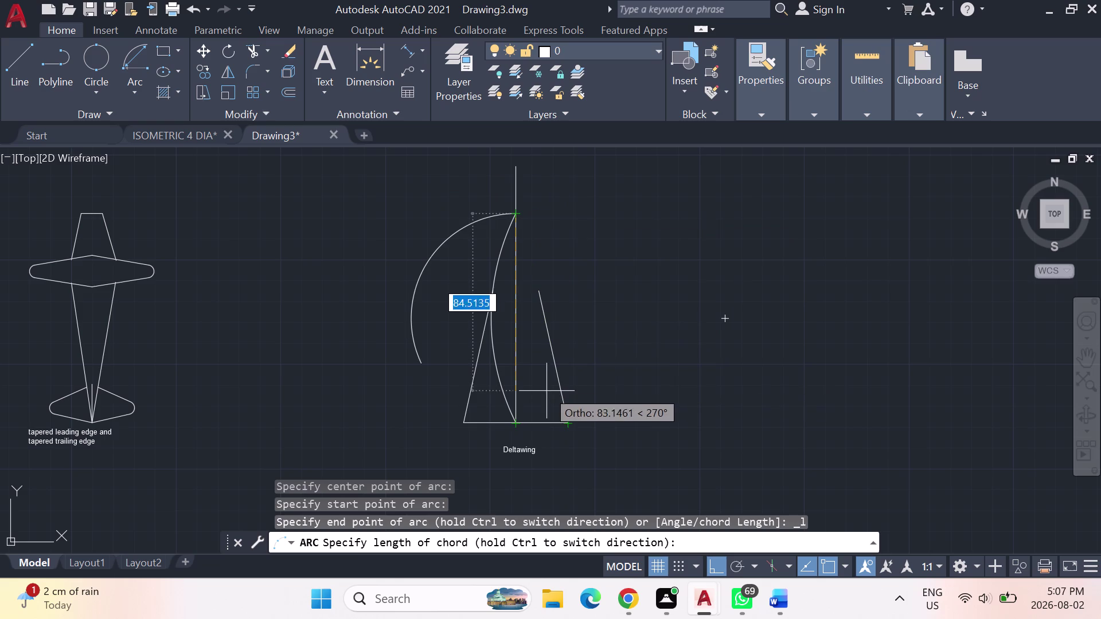
key(Escape)
key(Escape)
key(Escape)
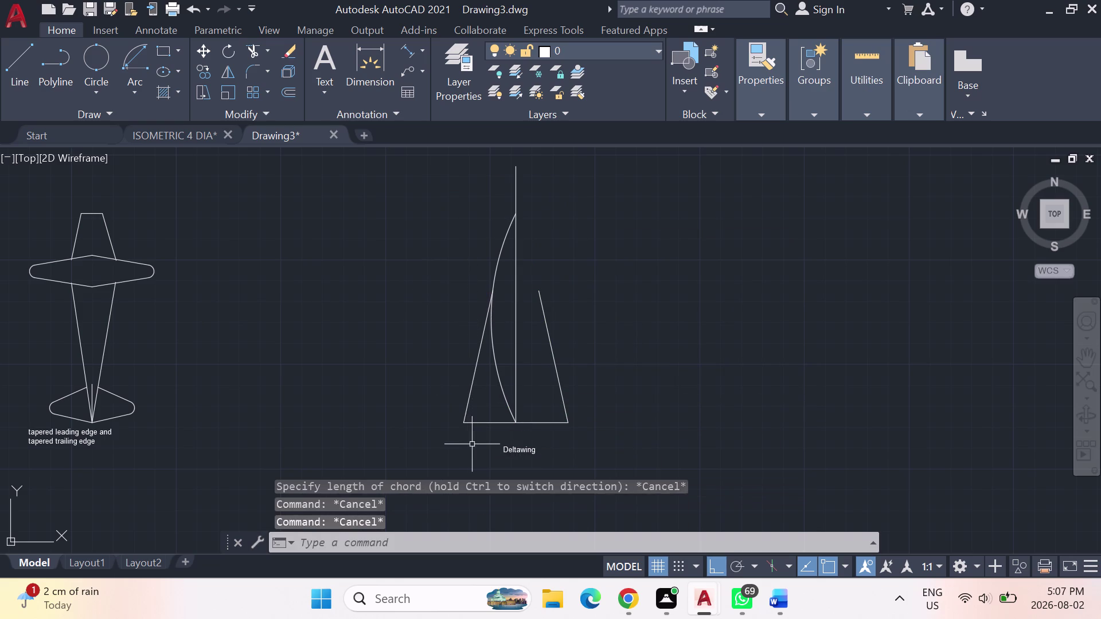
key(Escape)
key(ctrl+z)
key(ctrl+z)
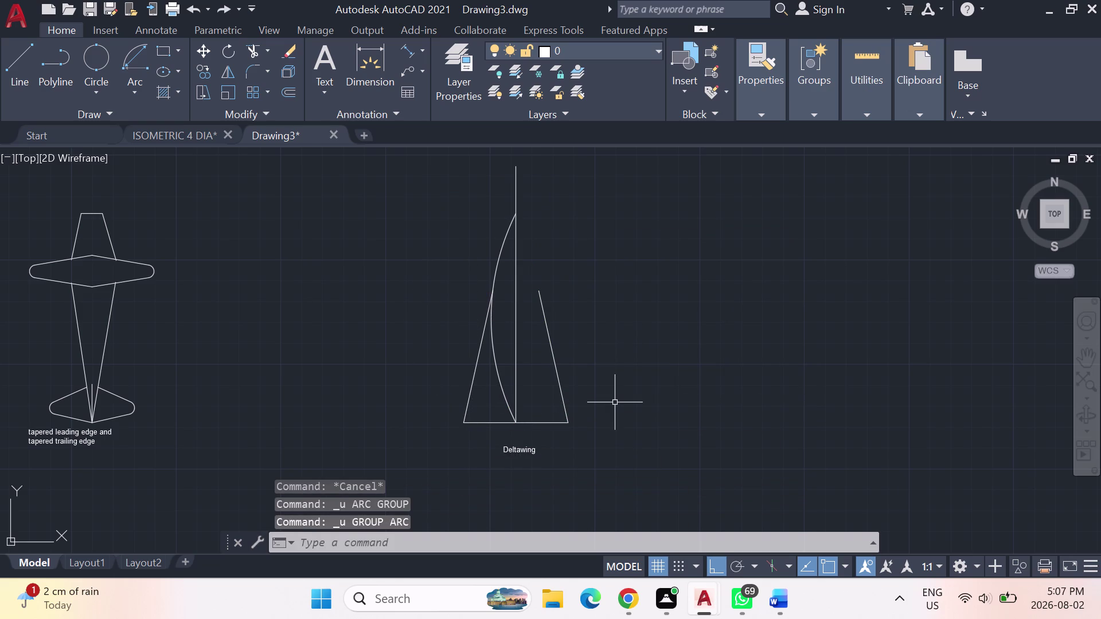
key(Escape)
key(Escape)
key(Escape)
key(Escape)
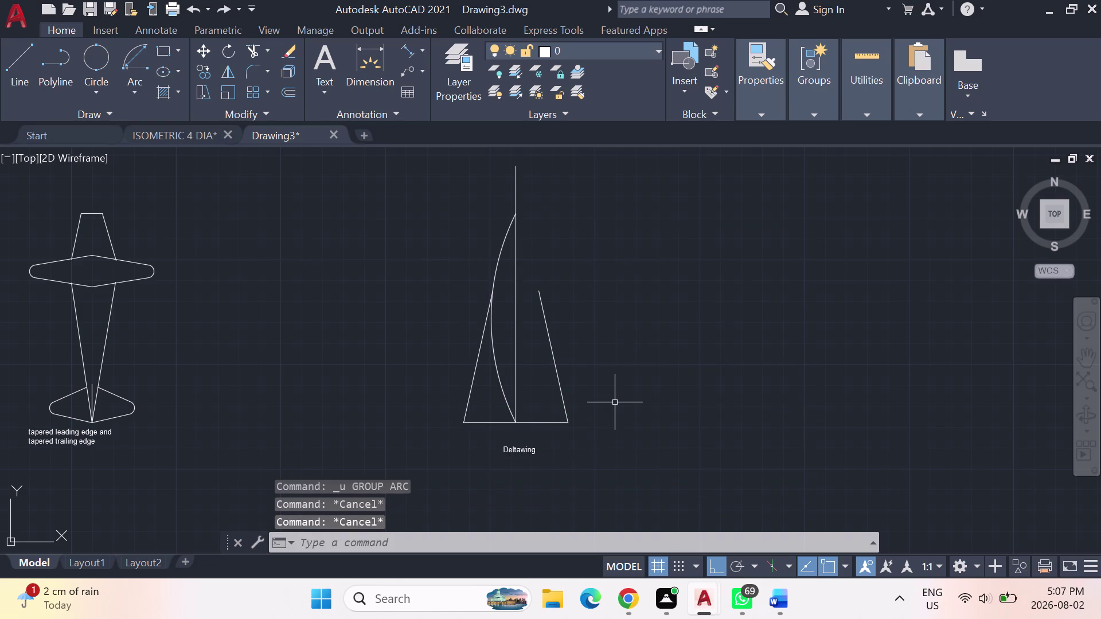
key(Escape)
key(ctrl+z)
key(ctrl+z)
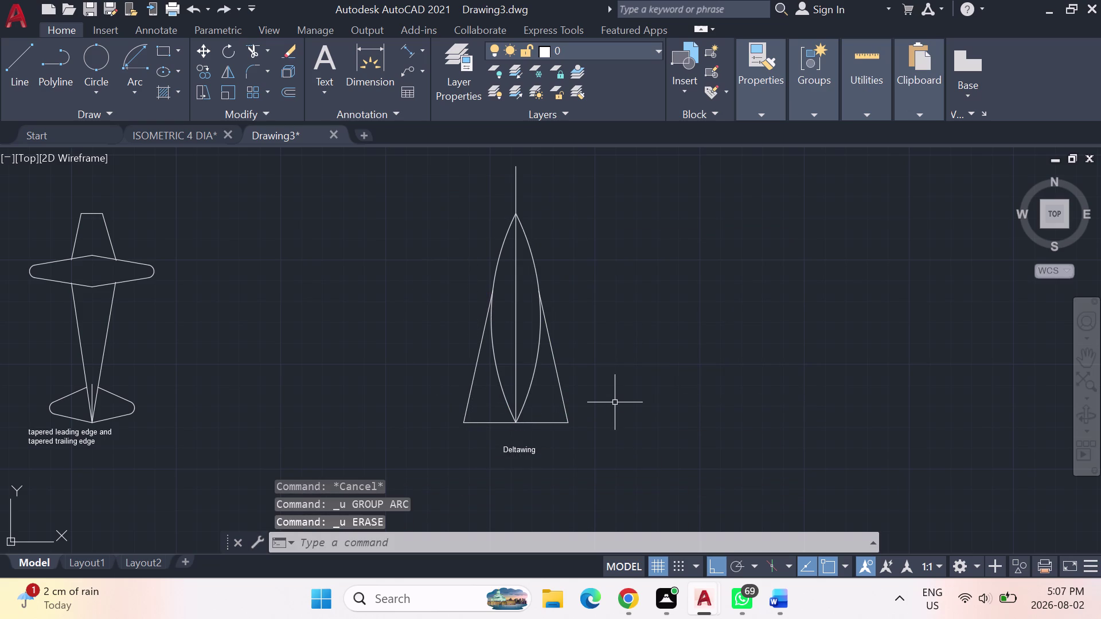
scroll(down, 3)
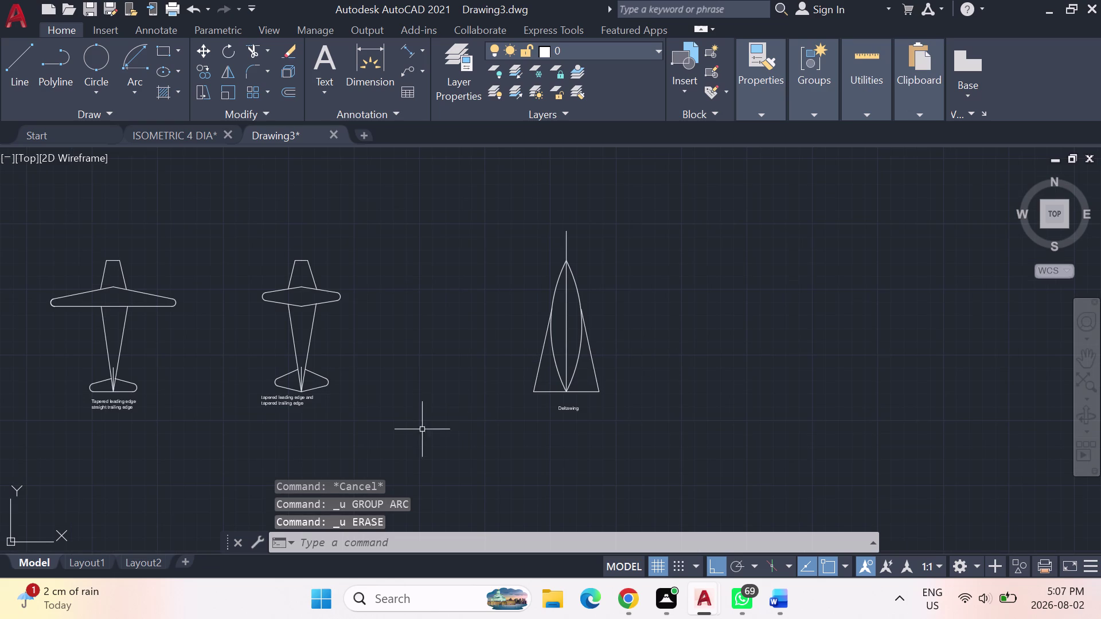
Lasso-select the Deltawing sketch and its label, then move them left toward the other planforms.
drag(650, 399, 503, 389)
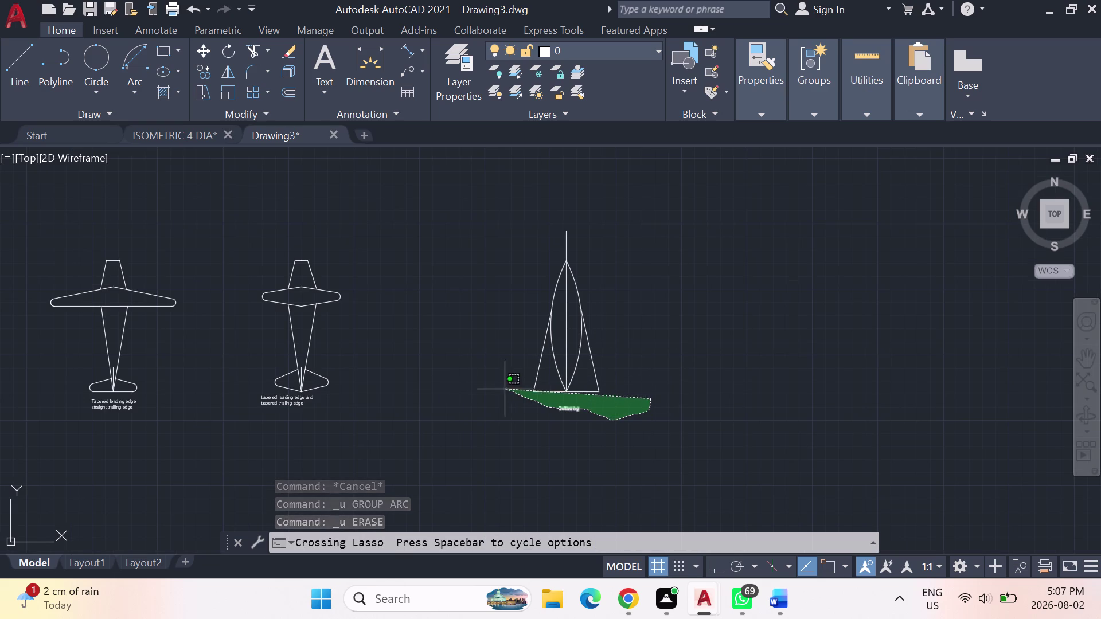
drag(503, 389, 621, 257)
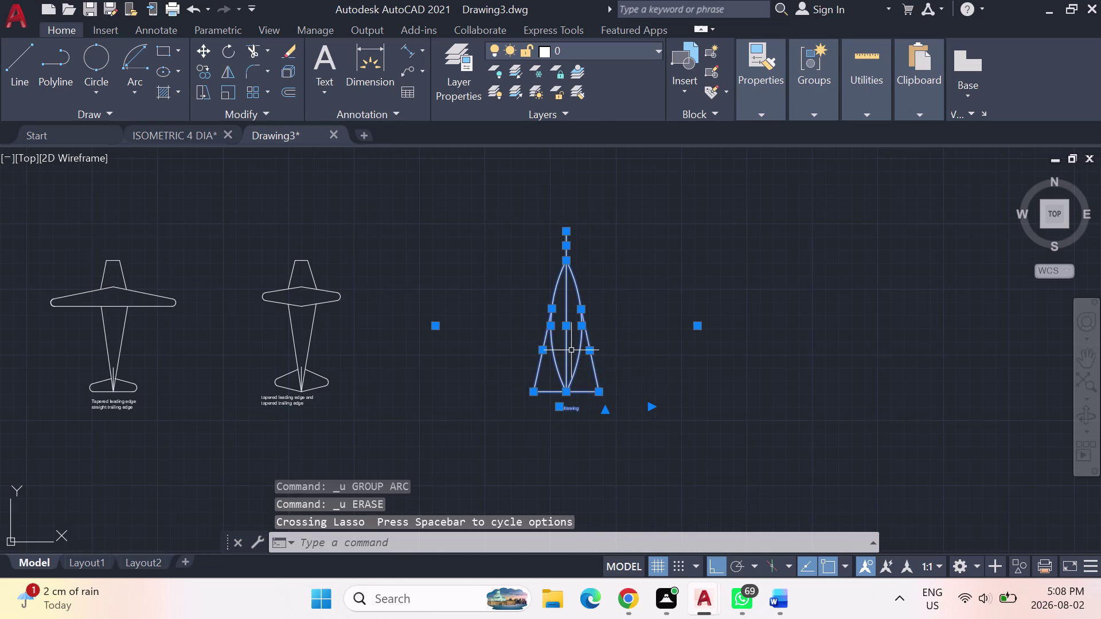
right_click(571, 351)
click(659, 296)
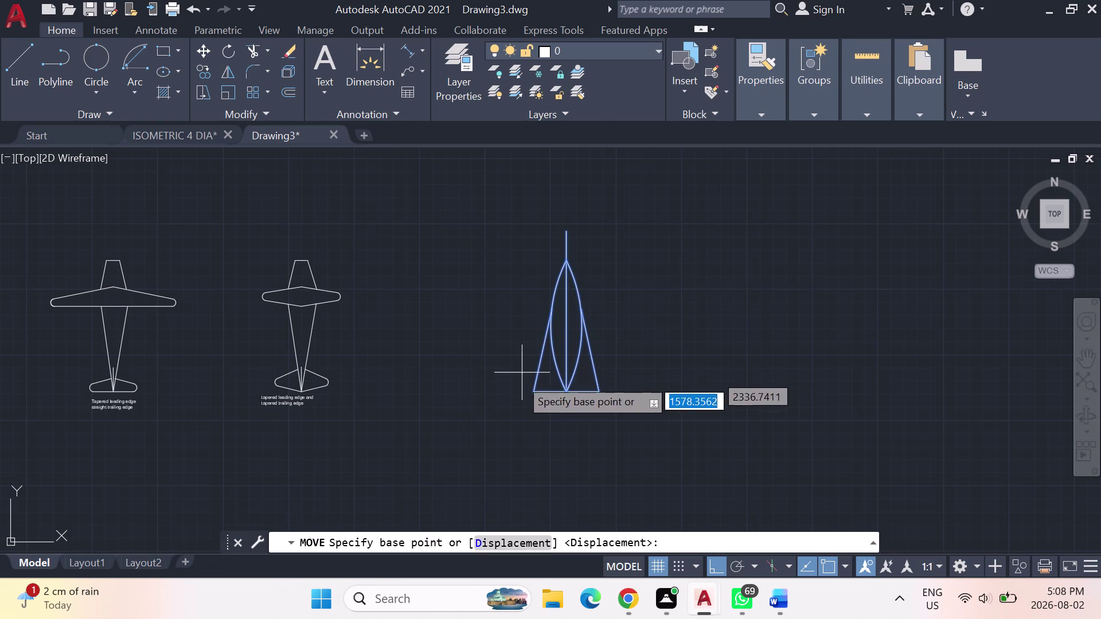
drag(531, 390, 436, 388)
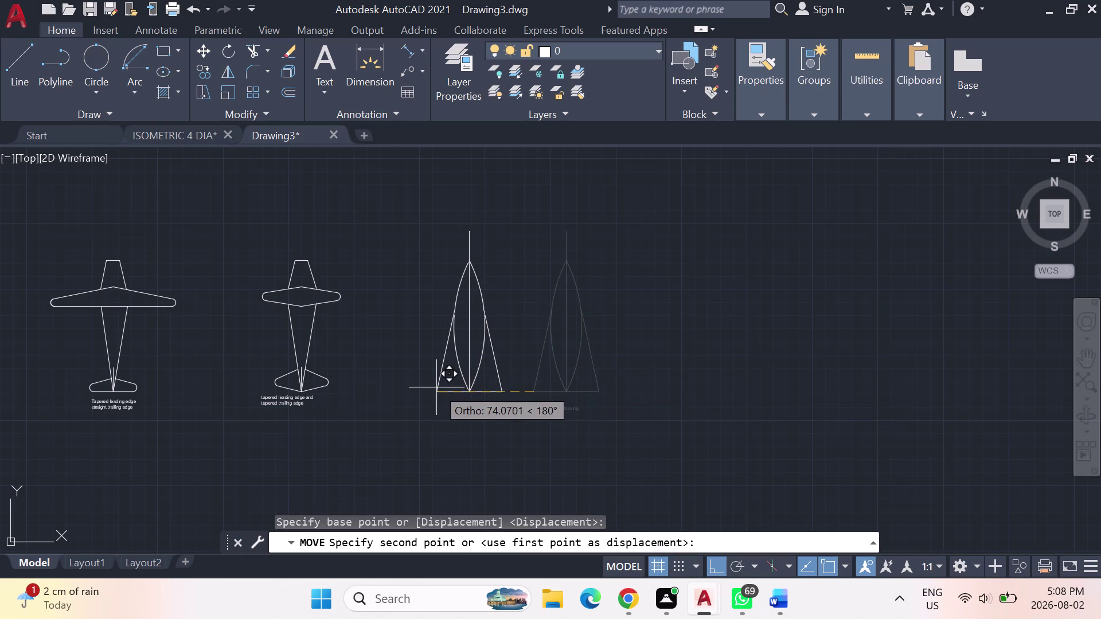
drag(437, 388, 426, 390)
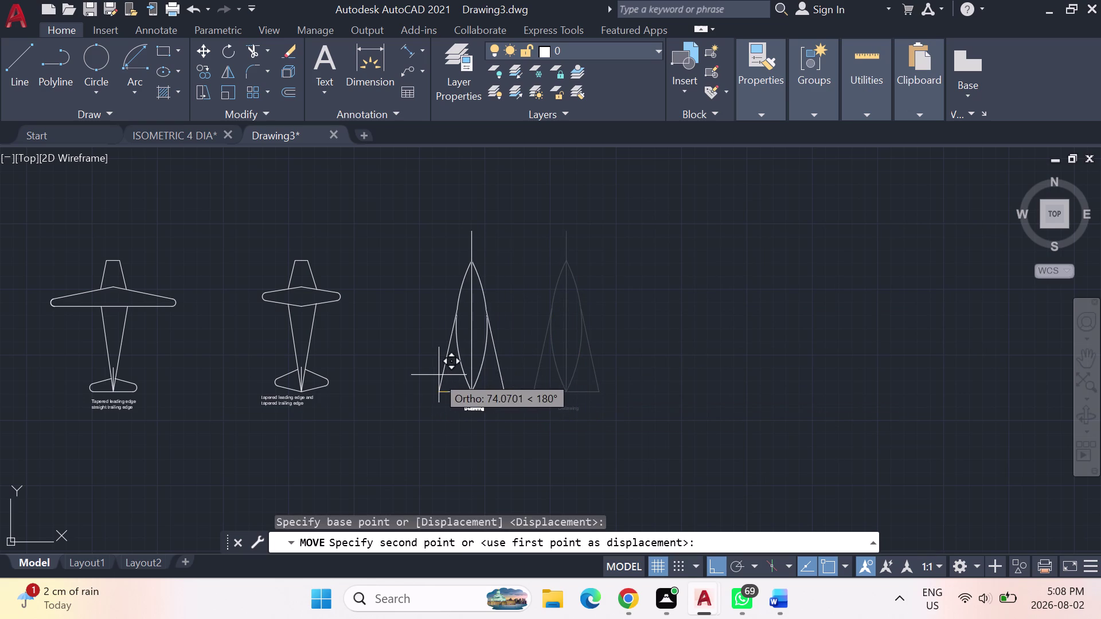
click(429, 377)
Pan and zoom the view to bring all the sketch labels into view.
scroll(down, 3)
middle_drag(360, 400, 378, 388)
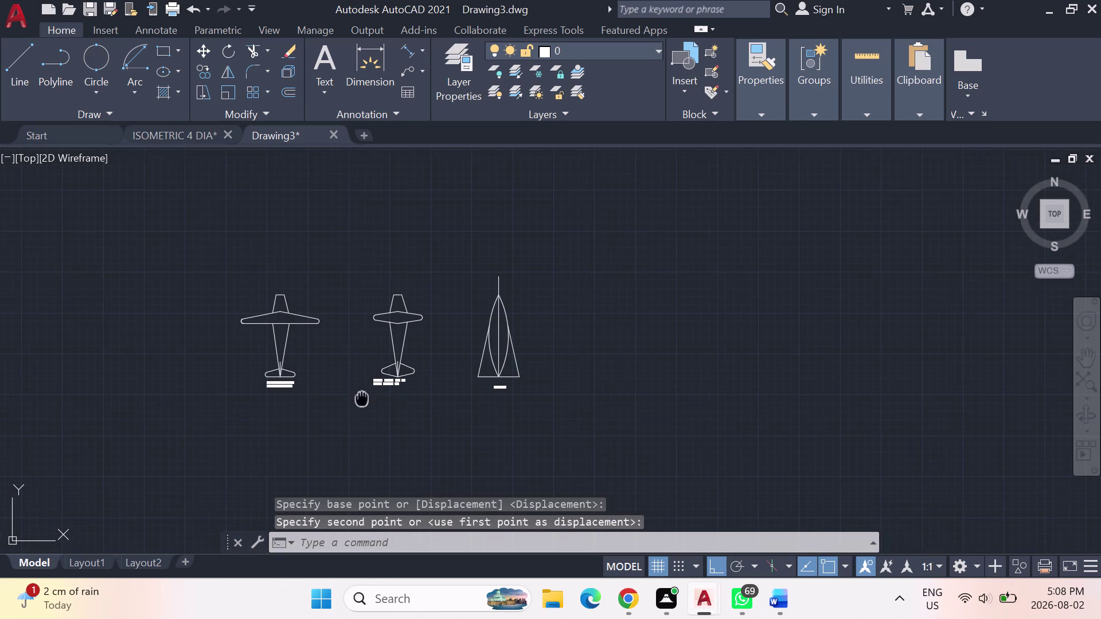
middle_drag(377, 388, 586, 255)
scroll(up, 3)
scroll(up, 3)
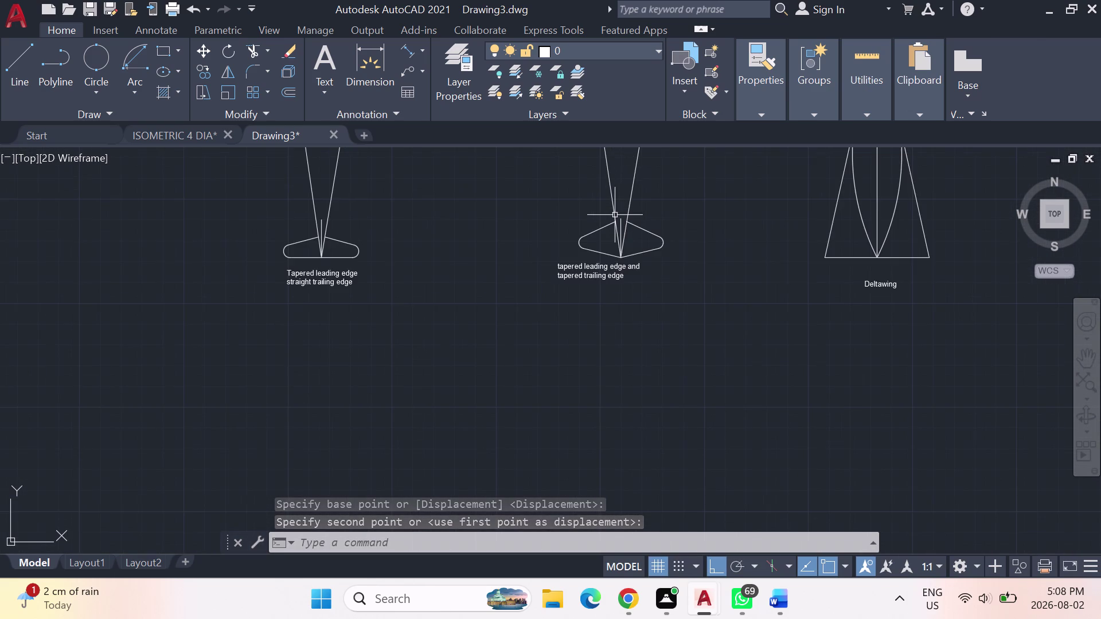
scroll(up, 3)
Discard the stray 'mo' edit to the Tapered leading edge label, keeping its original wording.
double_click(136, 318)
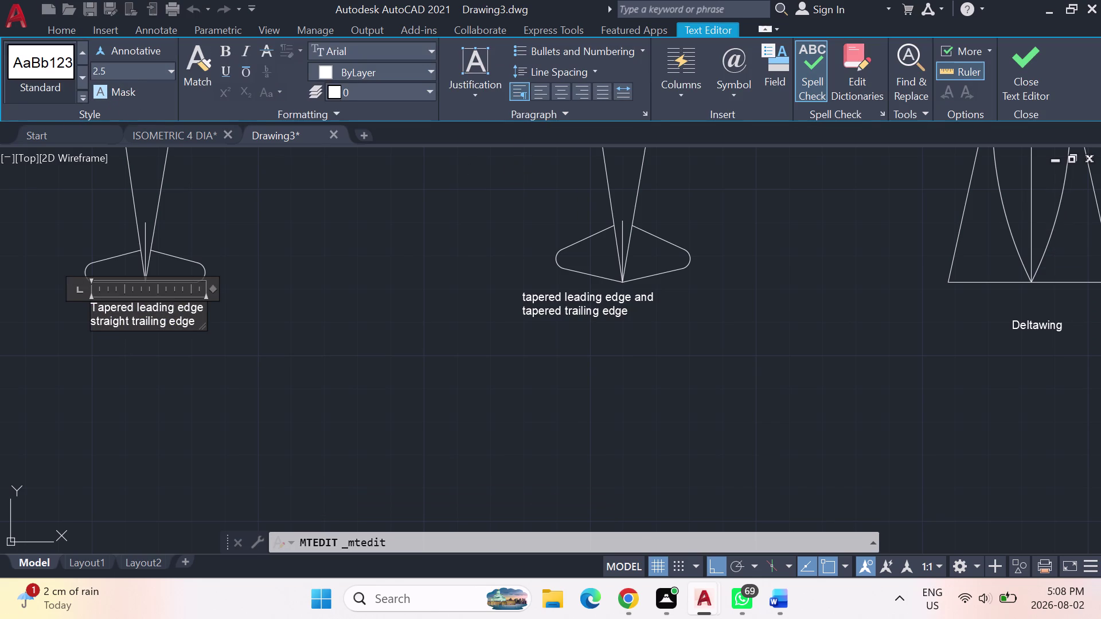
text(mo)
key(Return)
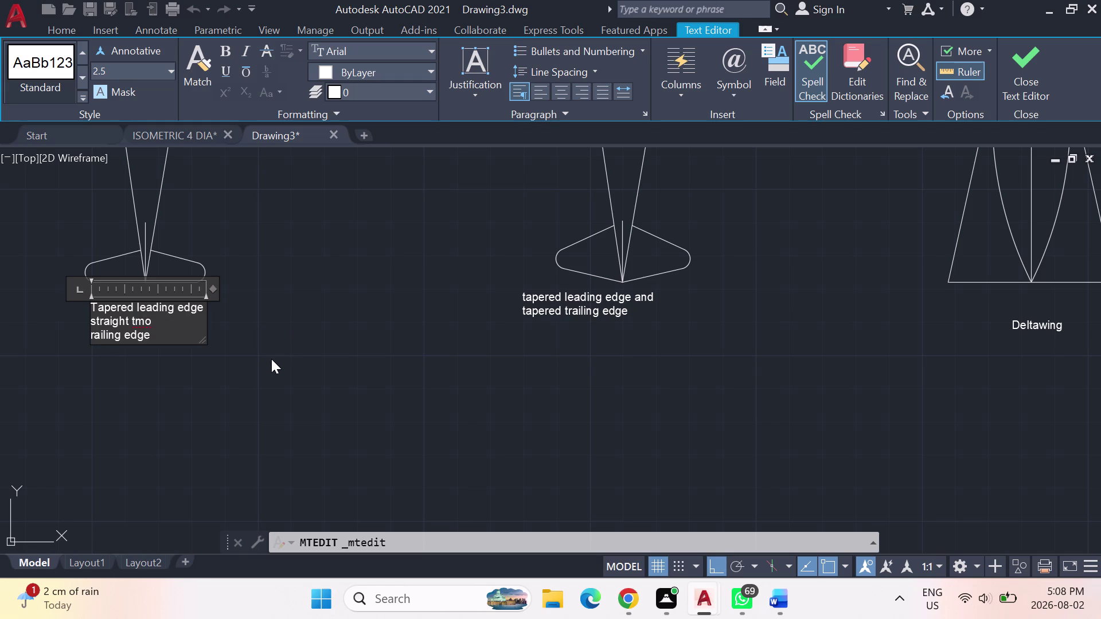
key(Escape)
key(Escape)
key(Escape)
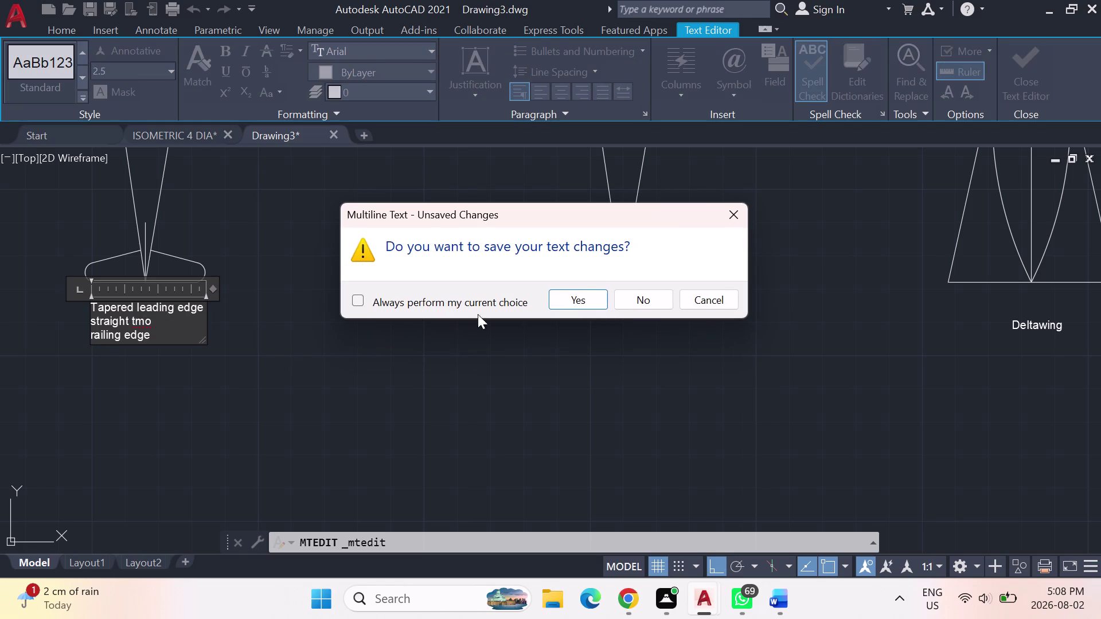
click(630, 303)
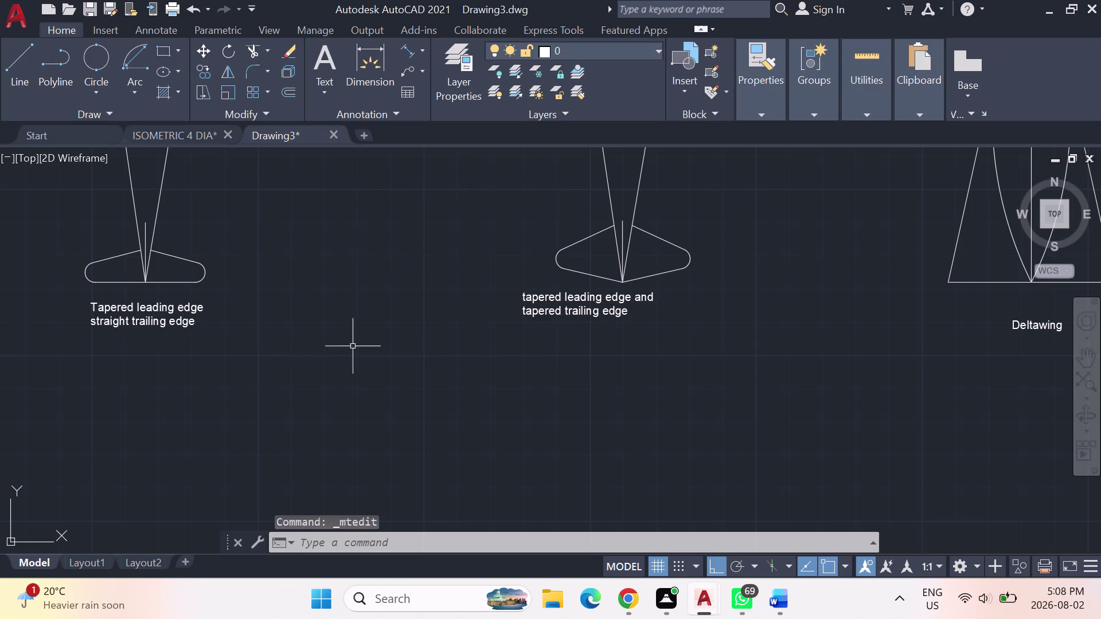
Select the Tapered leading edge label and show its properties with MO.
double_click(185, 315)
key(Escape)
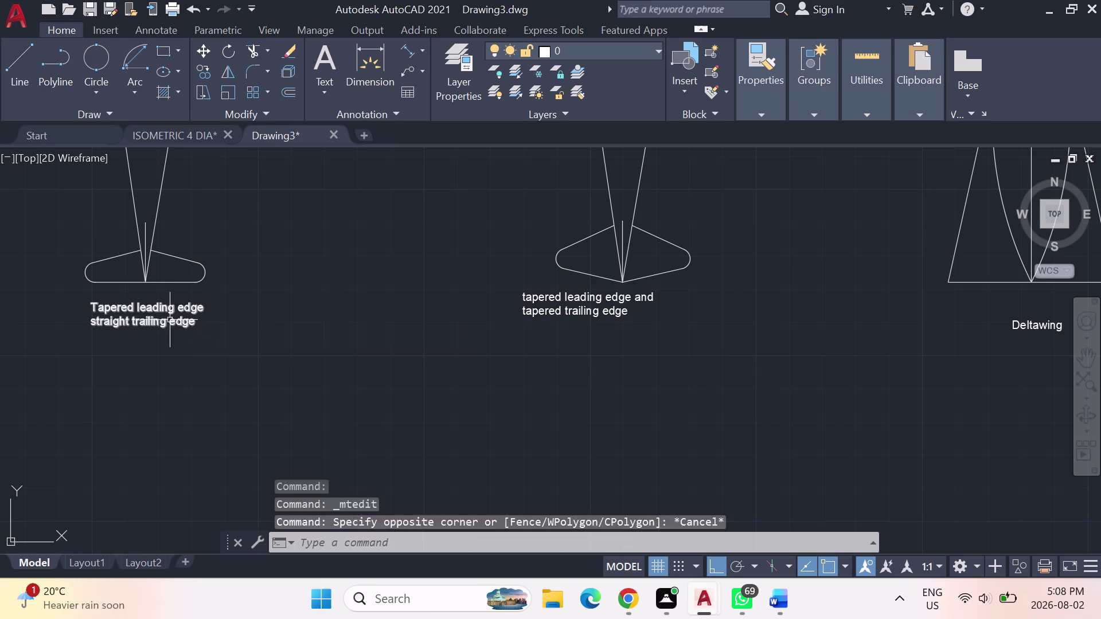
key(Escape)
click(156, 313)
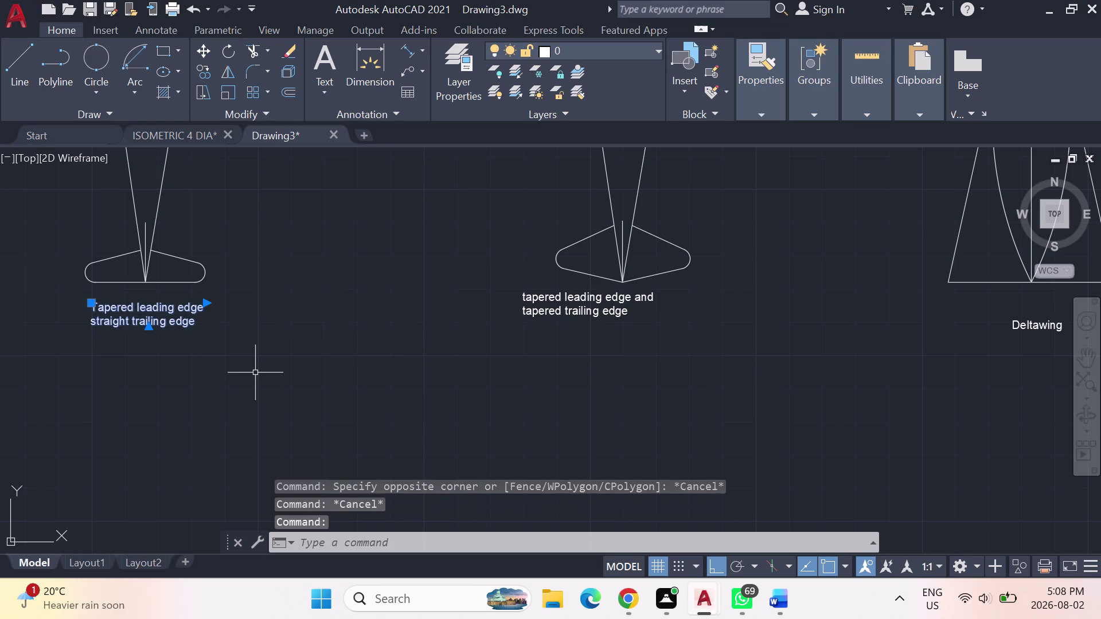
text(mo)
key(Return)
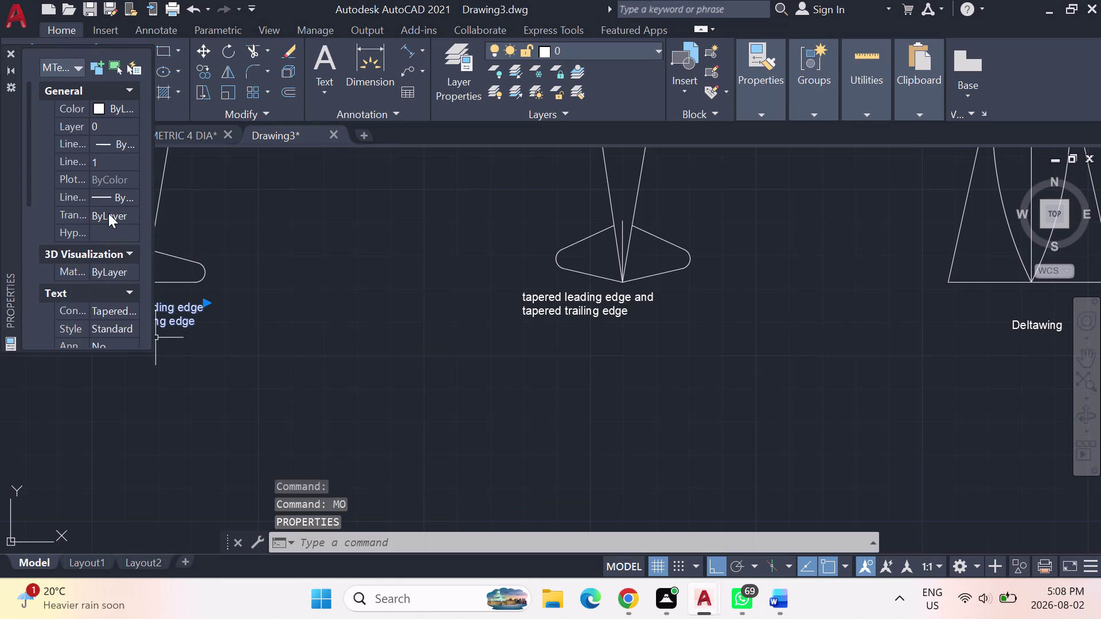
Set the left label's text height to 5 in the Properties palette.
scroll(down, 3)
scroll(down, 3)
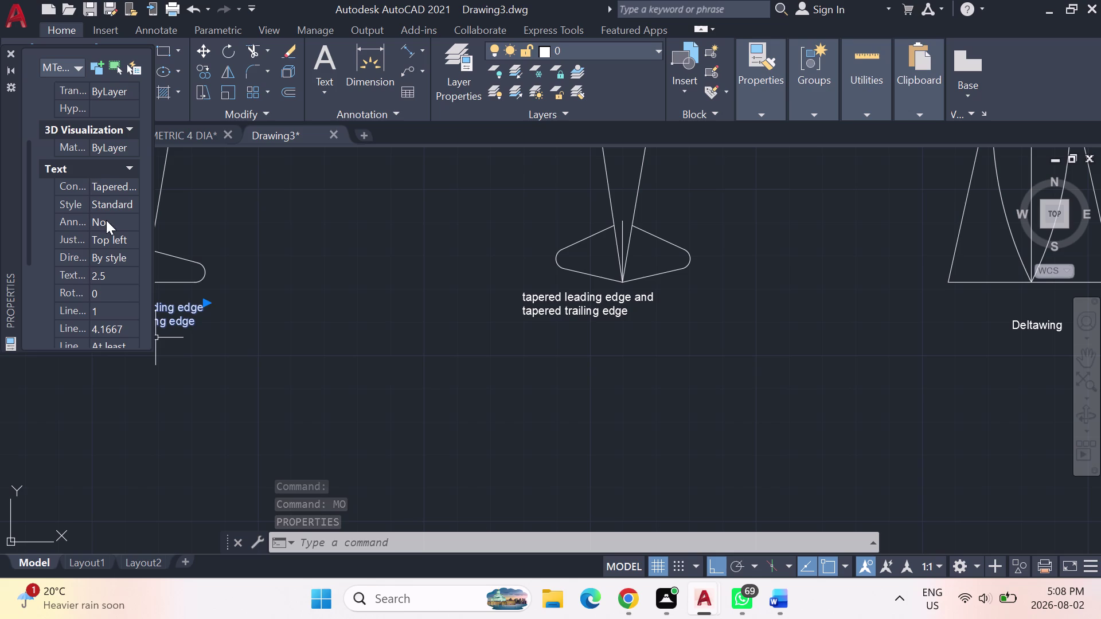
scroll(down, 3)
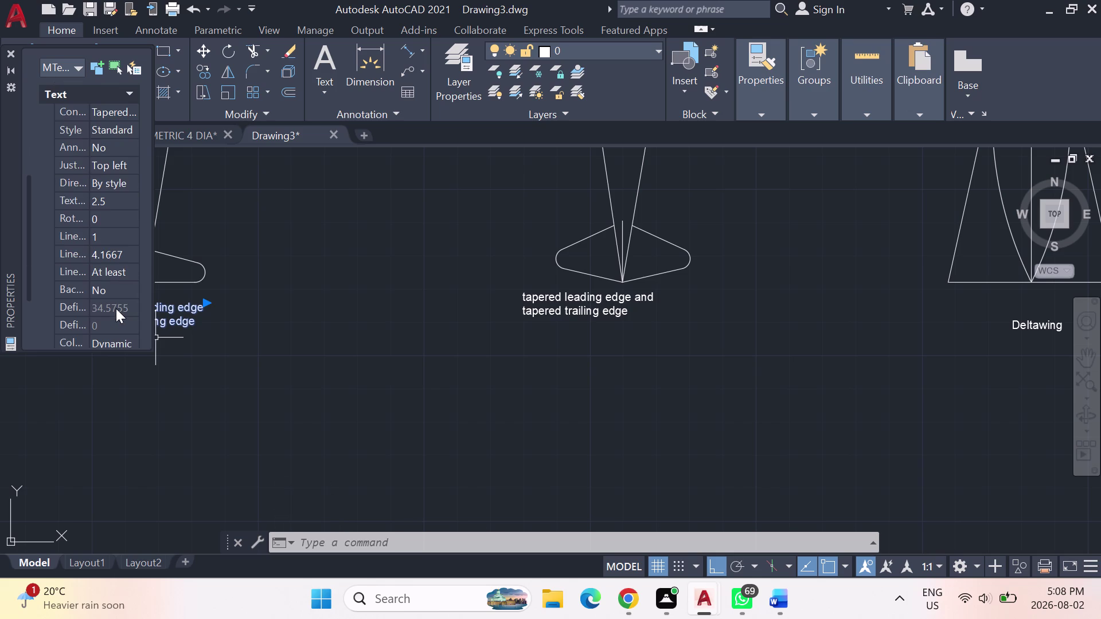
scroll(down, 3)
scroll(up, 3)
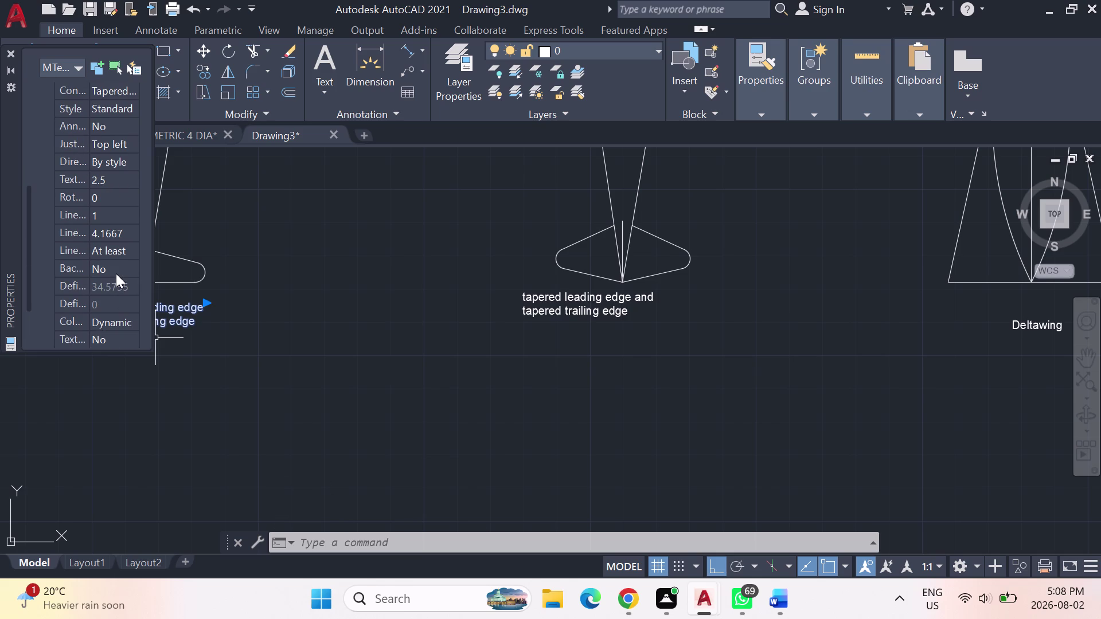
scroll(up, 3)
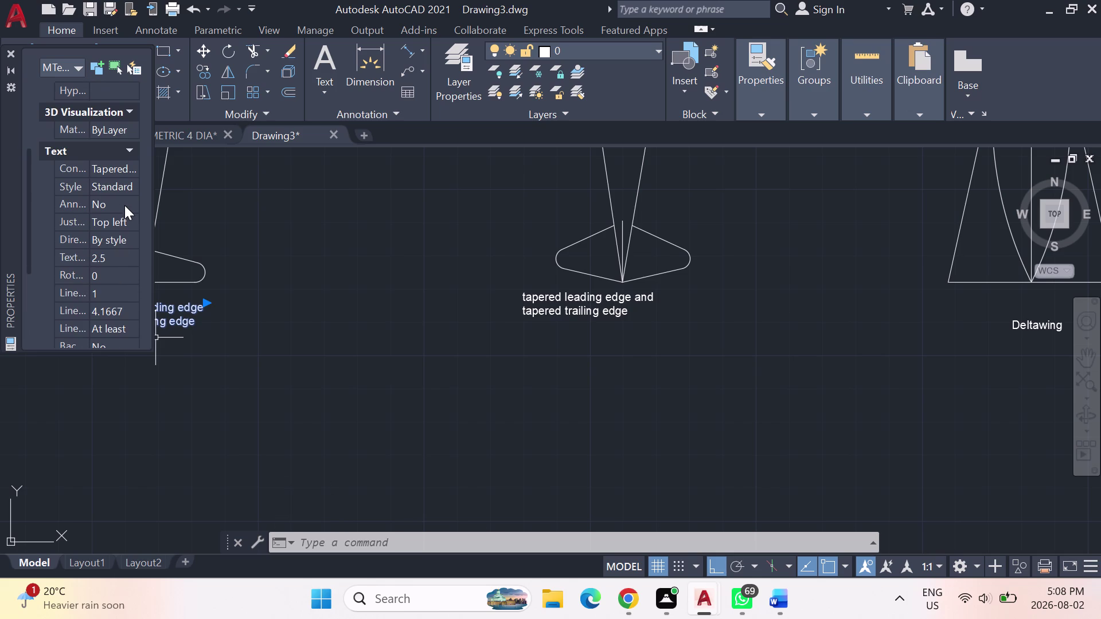
double_click(114, 257)
click(114, 257)
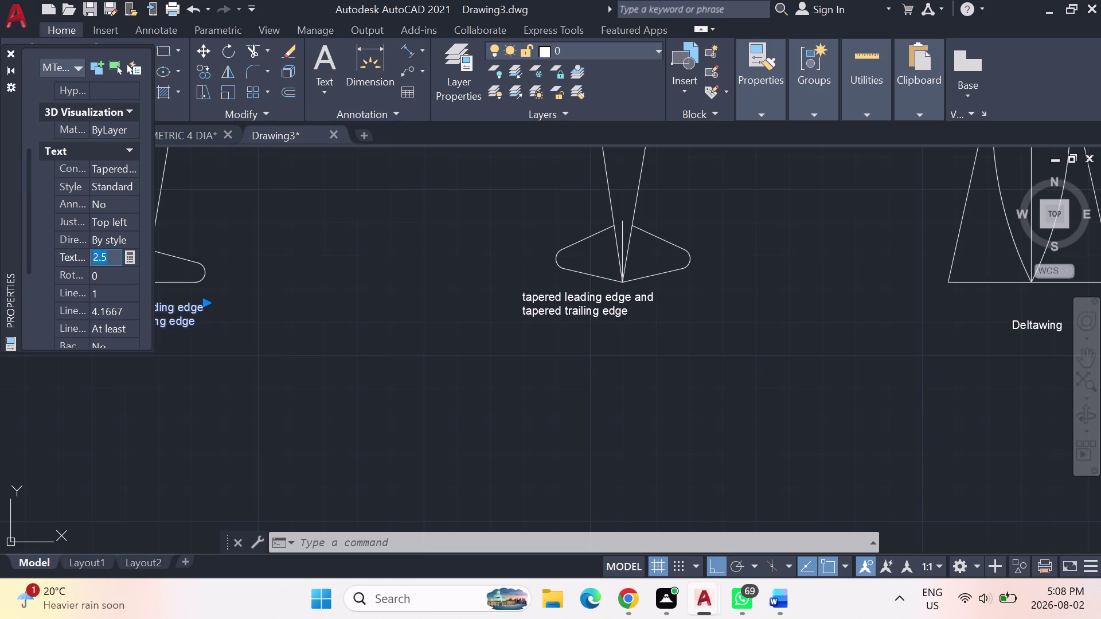
key(5)
key(Return)
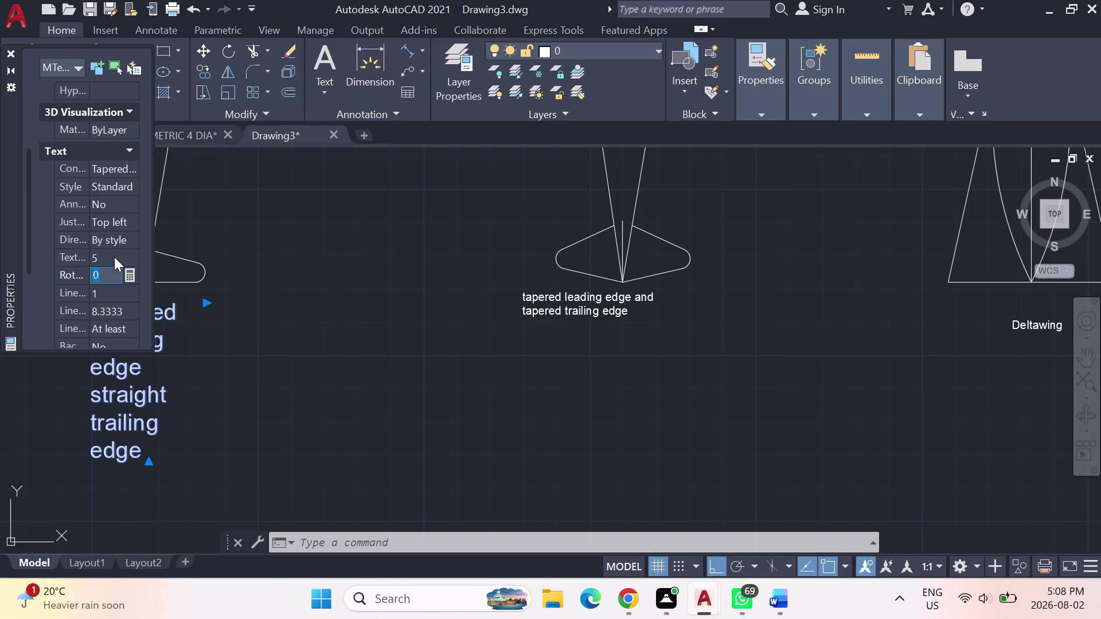
Select the enlarged label under the left planform sketch.
click(275, 350)
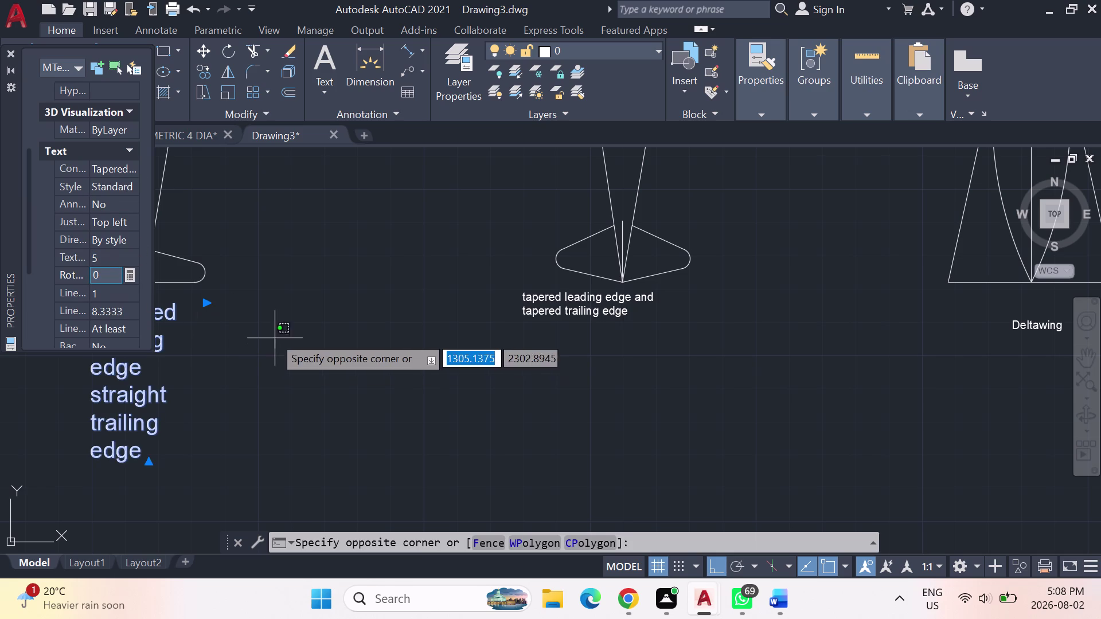
key(Return)
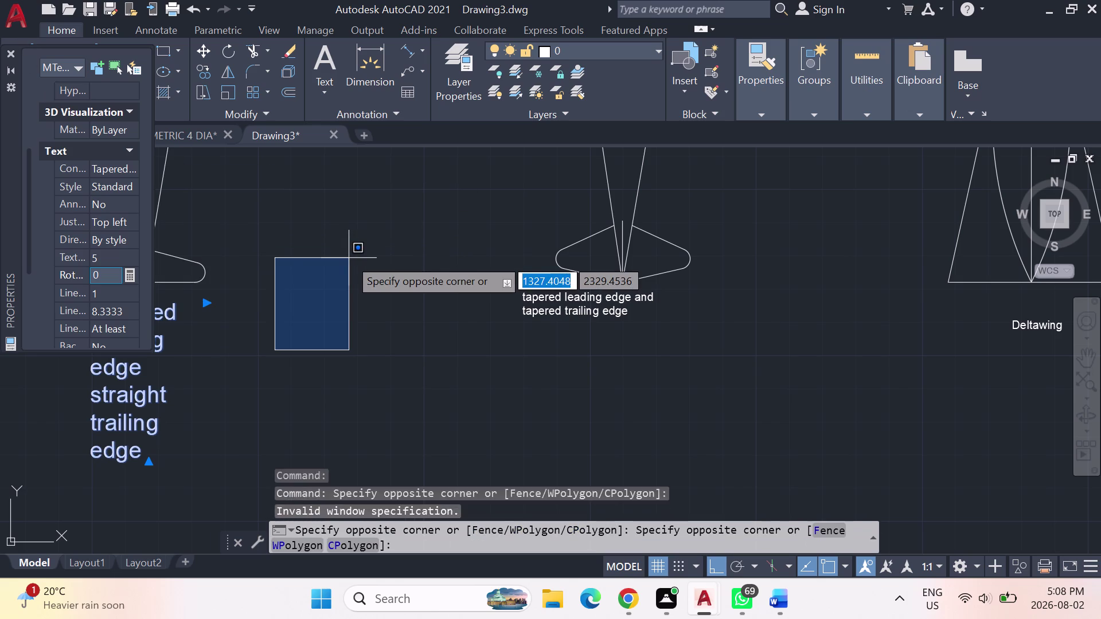
click(6, 55)
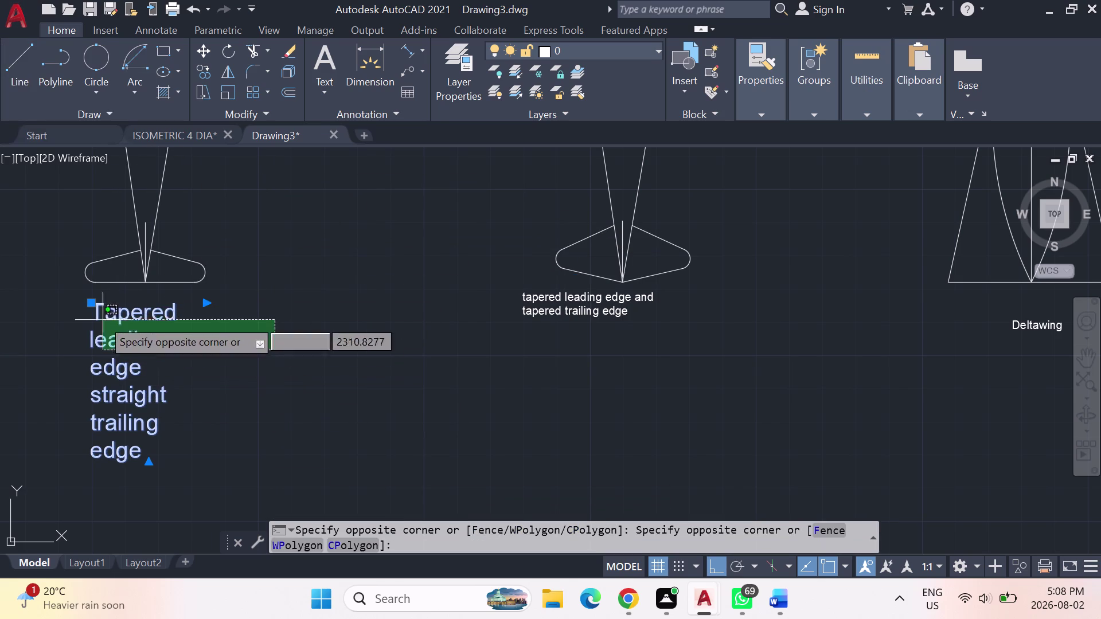
key(Escape)
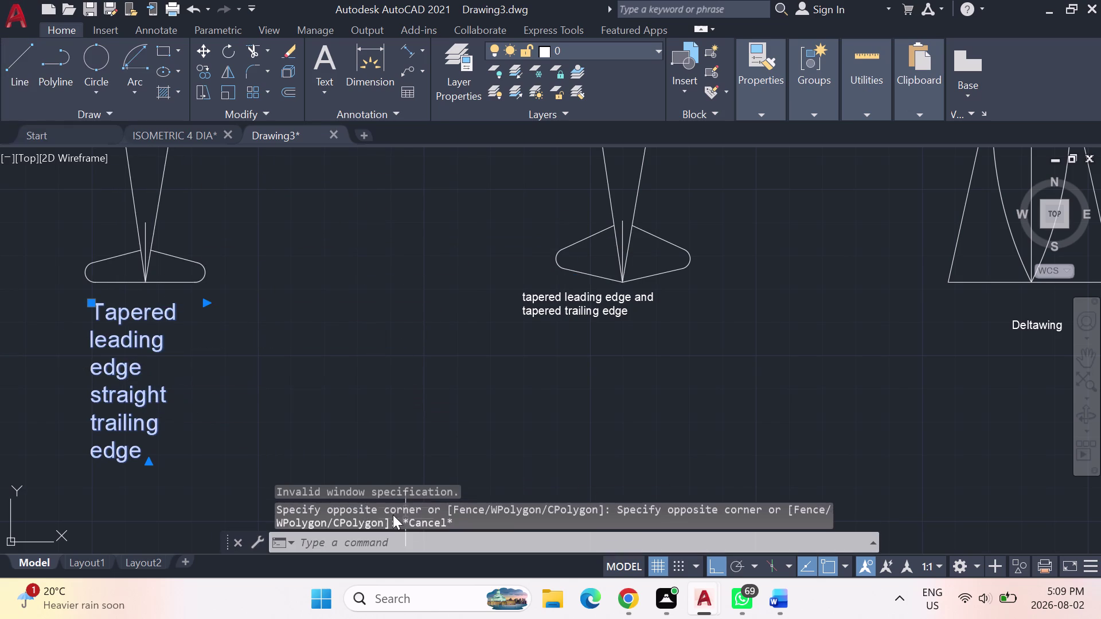
click(124, 348)
key(Escape)
key(Escape)
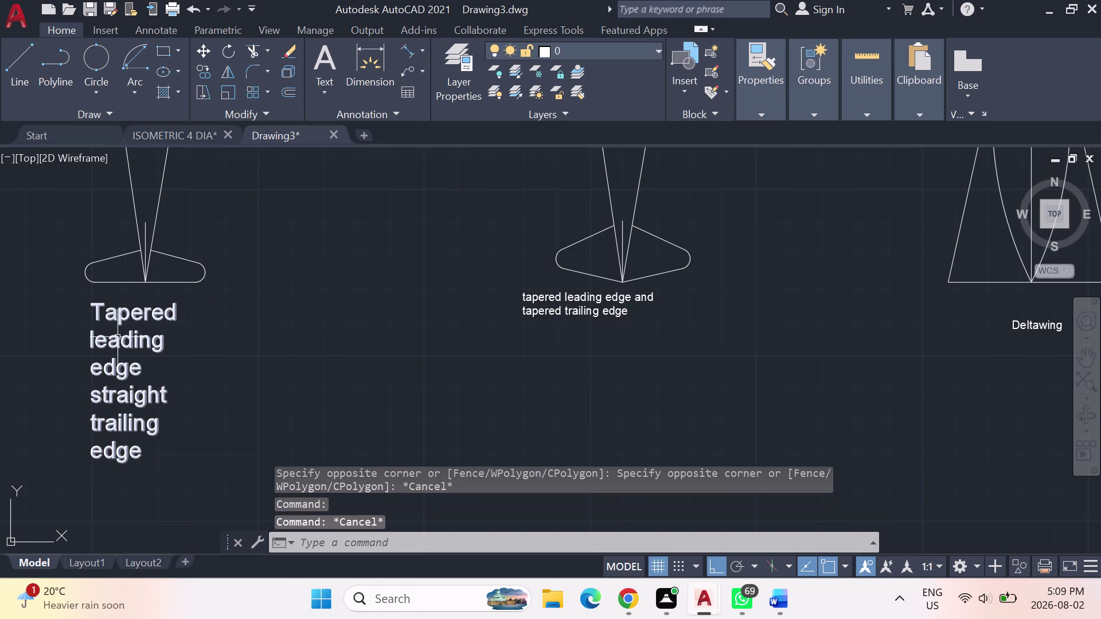
click(117, 337)
Delete the enlarged label and draw a new multiline text box under the left sketch.
key(Delete)
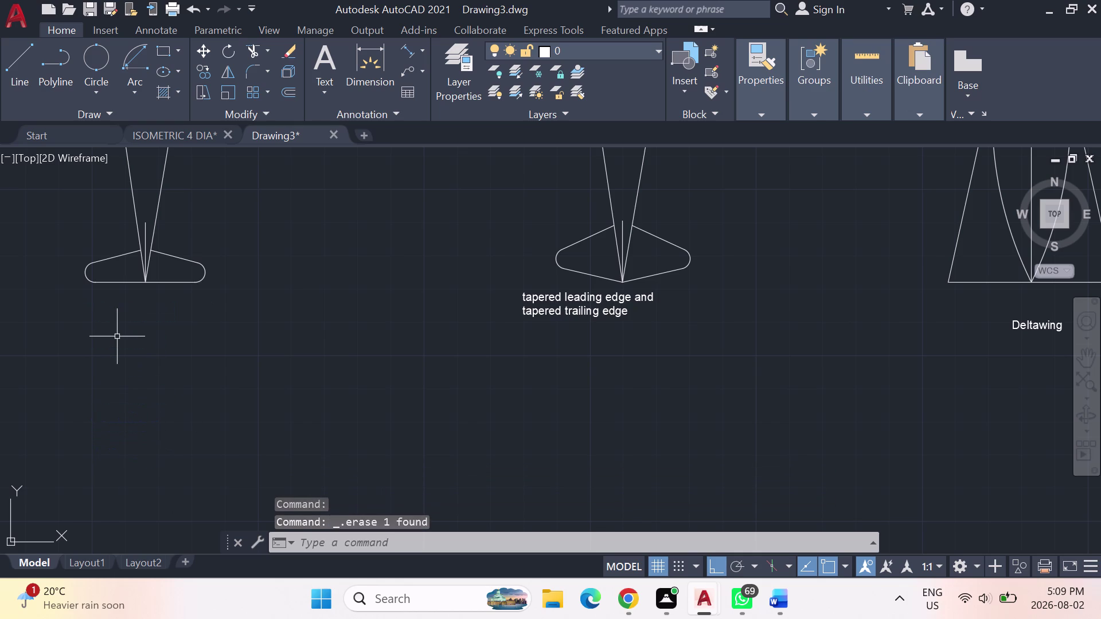
click(329, 63)
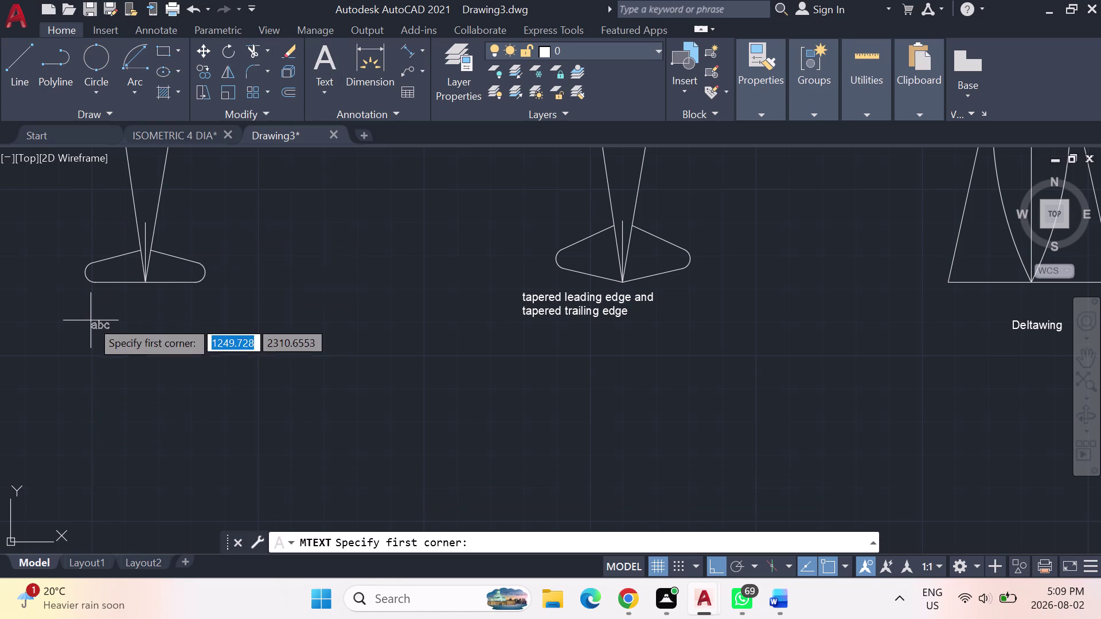
click(85, 313)
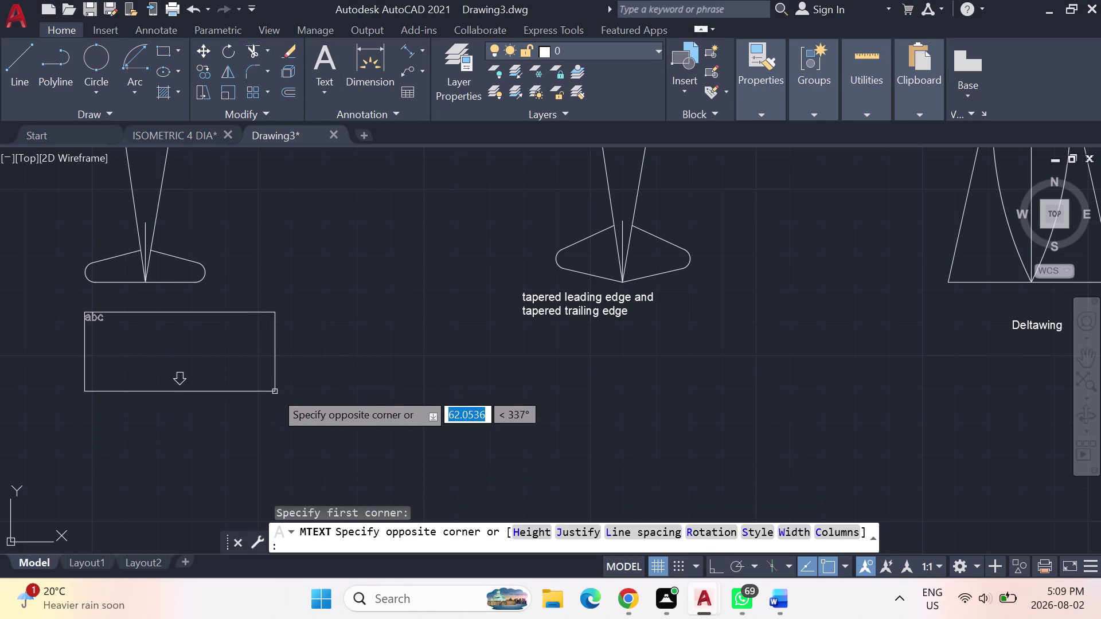
click(275, 392)
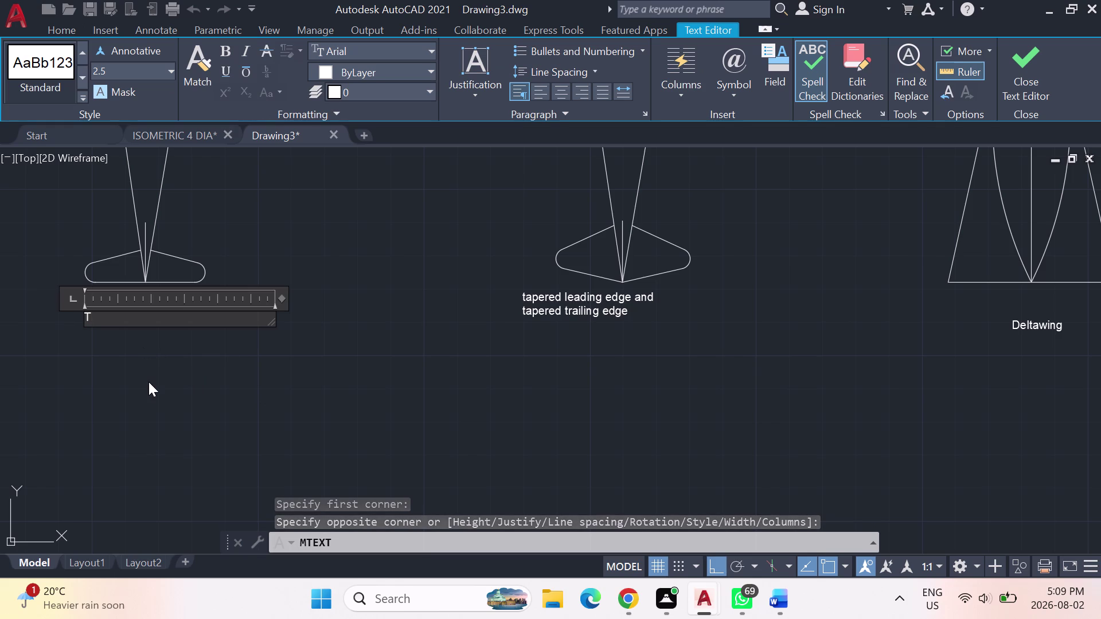
Type the label's first line, 'Tapered Leading and'.
key(a)
text(pe)
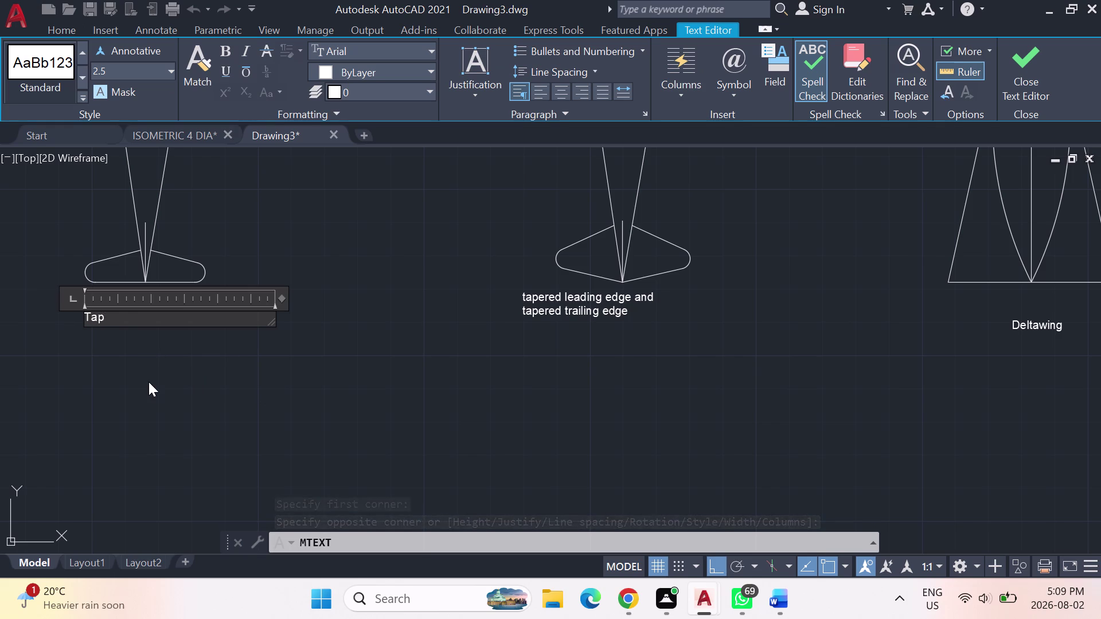
text(red)
key(space)
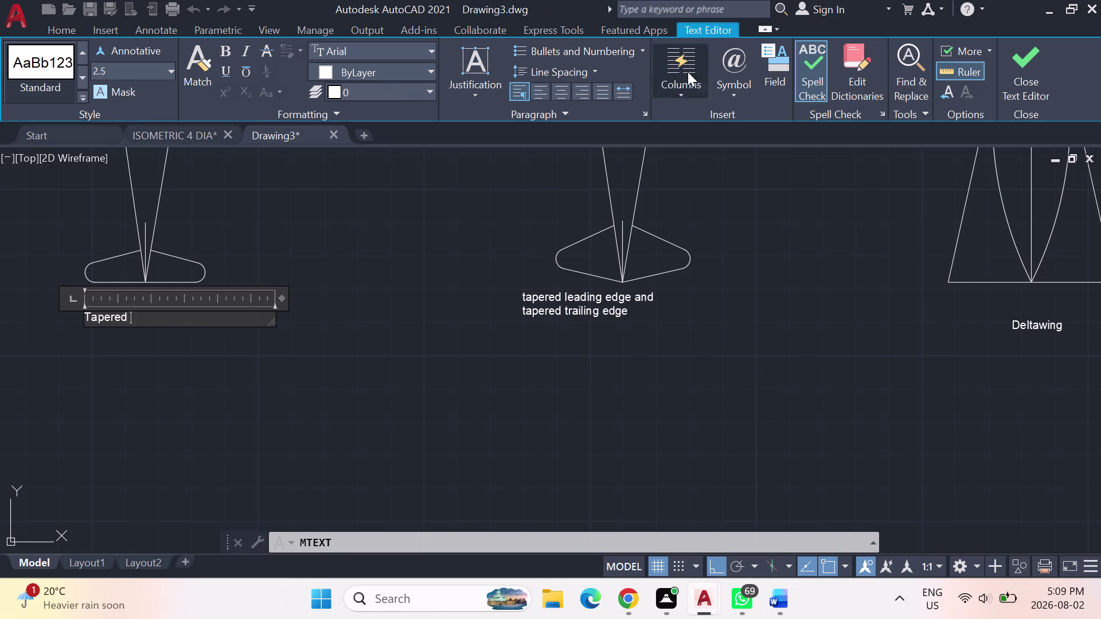
middle_drag(392, 187, 464, 261)
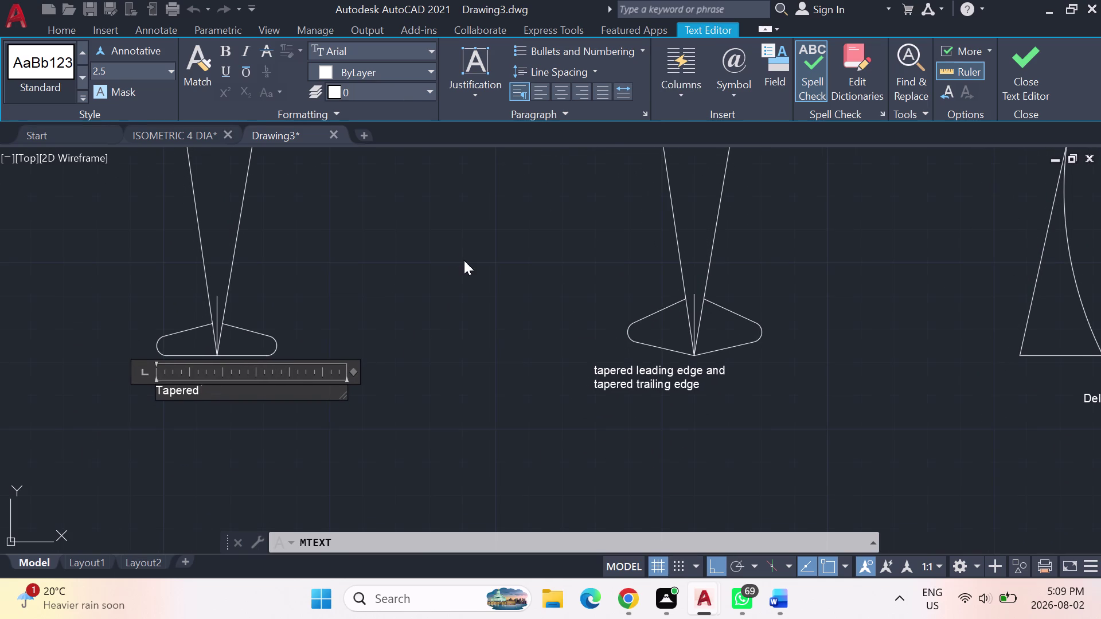
key(l)
text(eading)
key(space)
text(and)
key(Return)
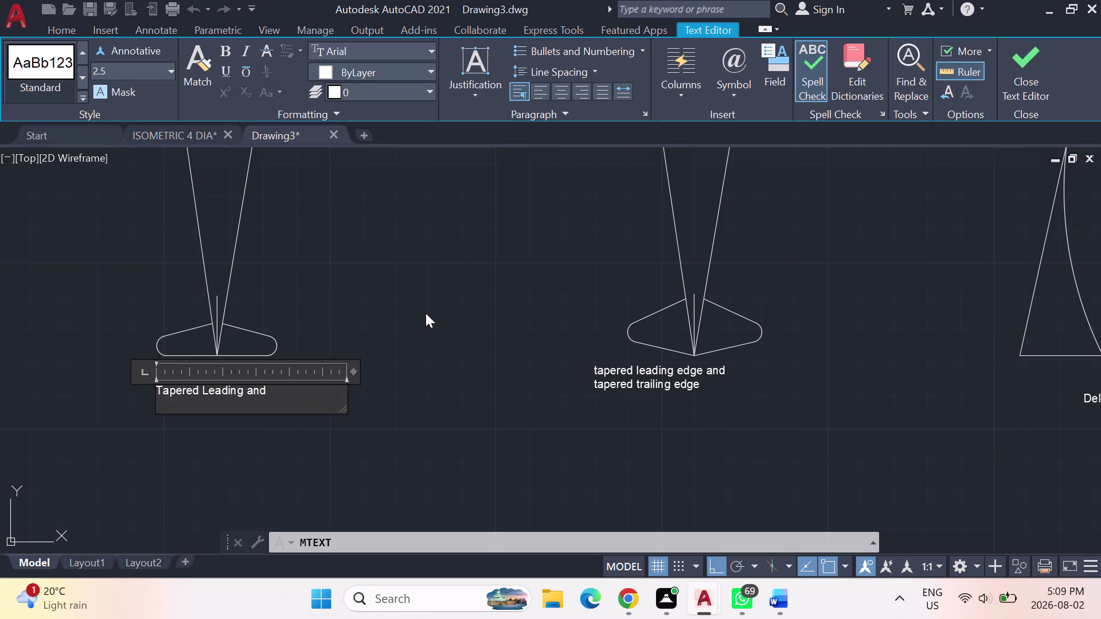
Type the second line, 'straight trailing edge', and close the text editor.
text(stra)
text(ight)
key(space)
text(traili)
text(ng)
key(space)
text(ed)
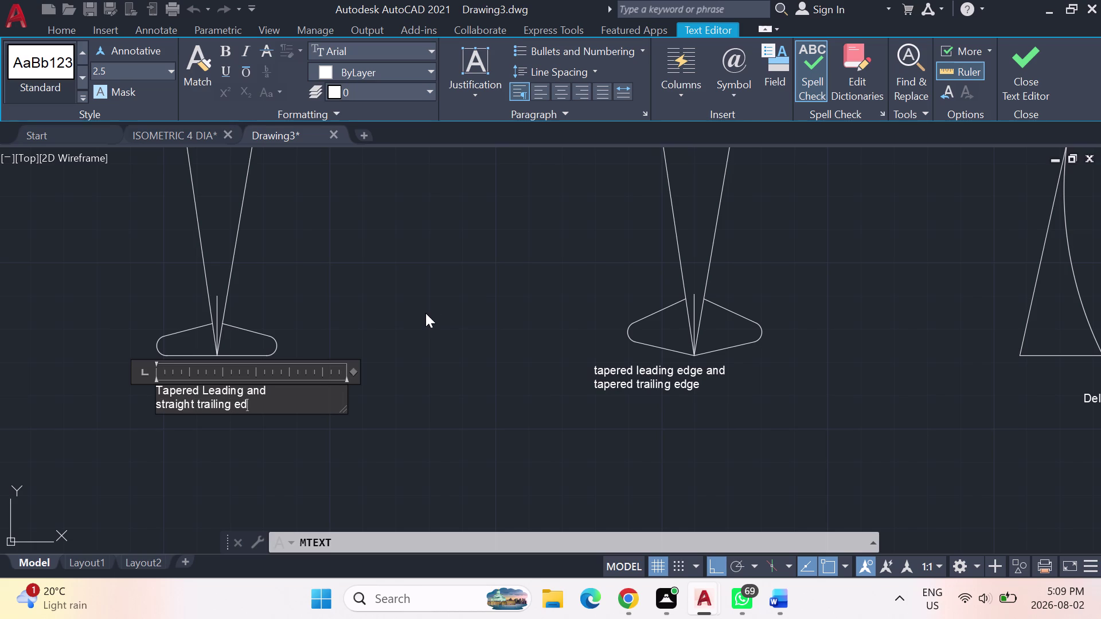
text(ge)
key(Return)
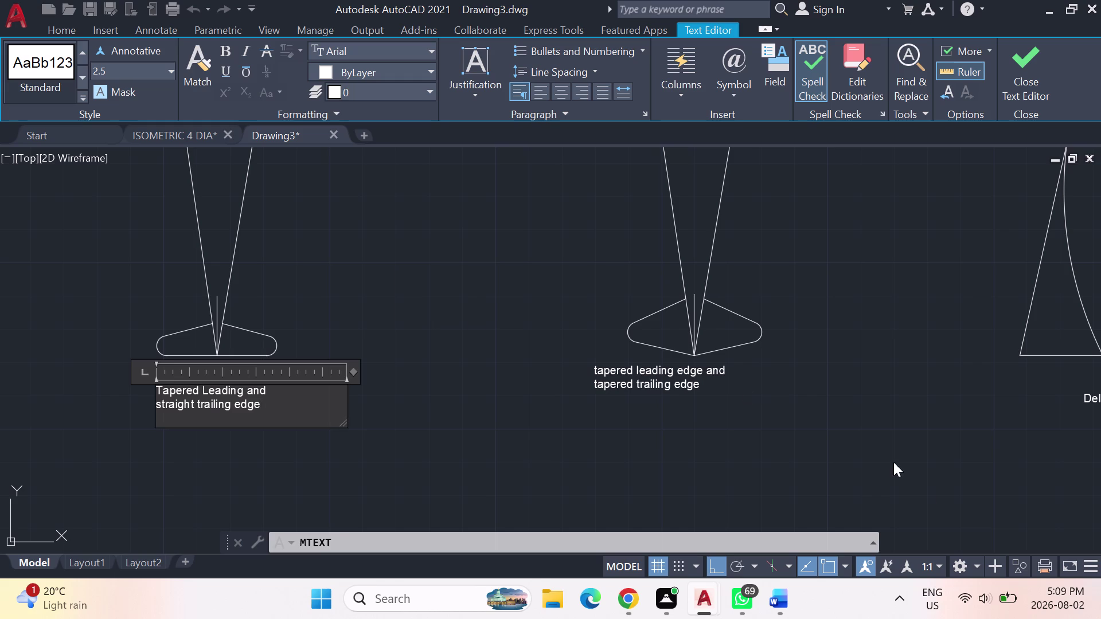
key(Escape)
click(588, 295)
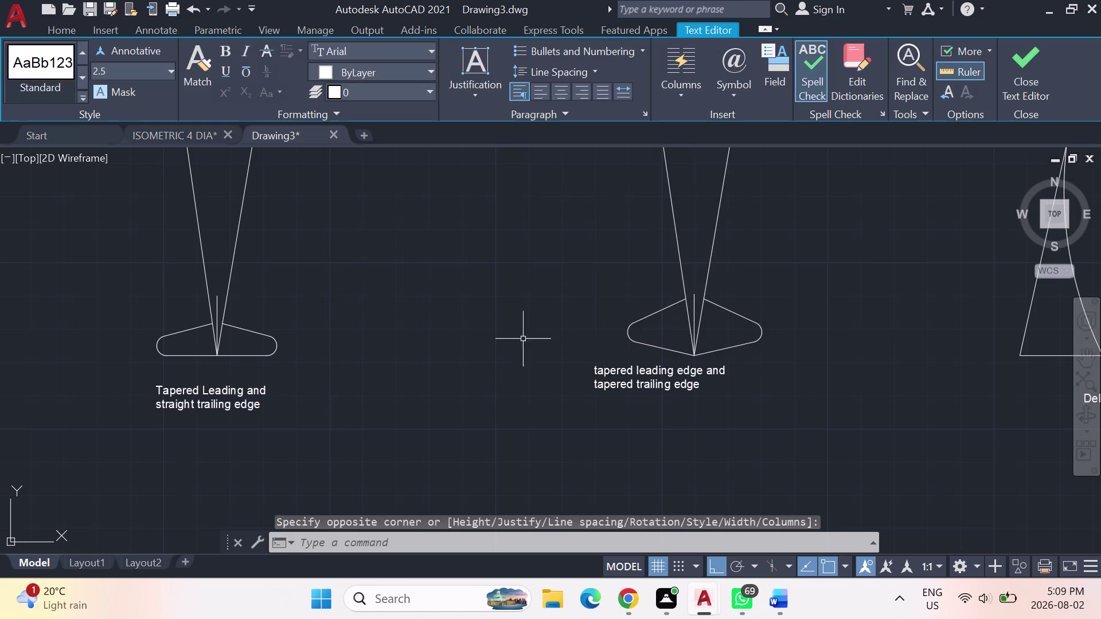
scroll(down, 3)
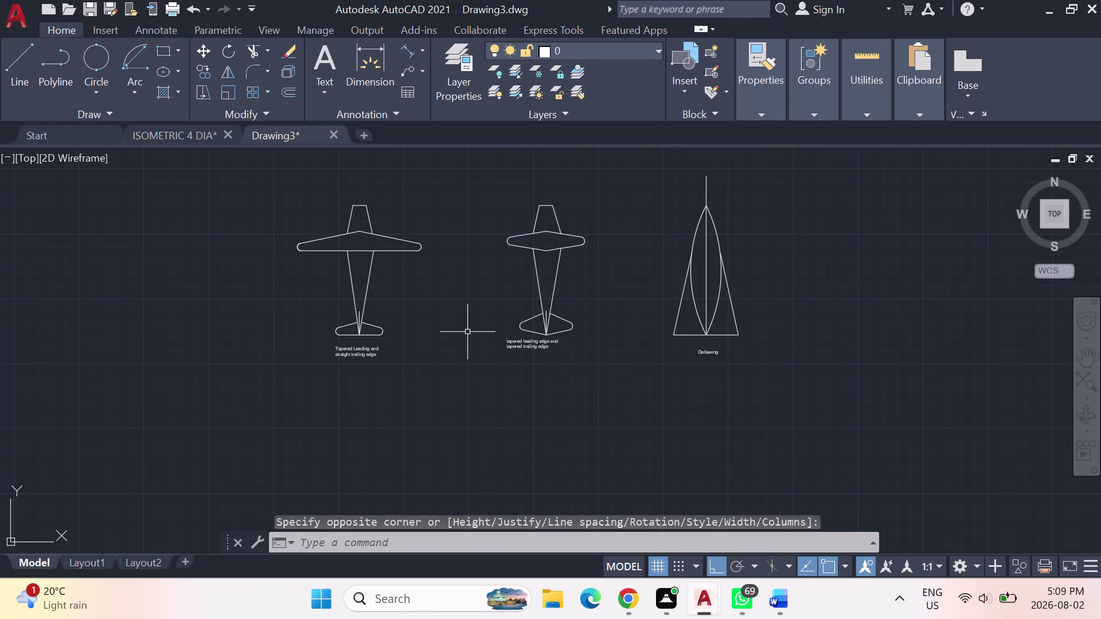
scroll(up, 3)
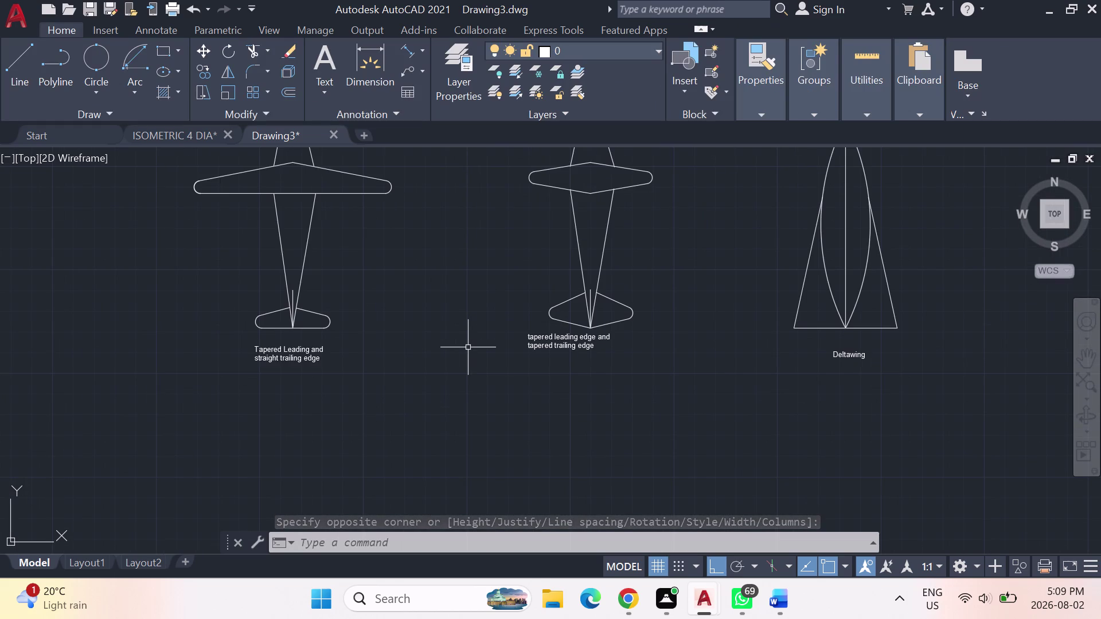
scroll(up, 3)
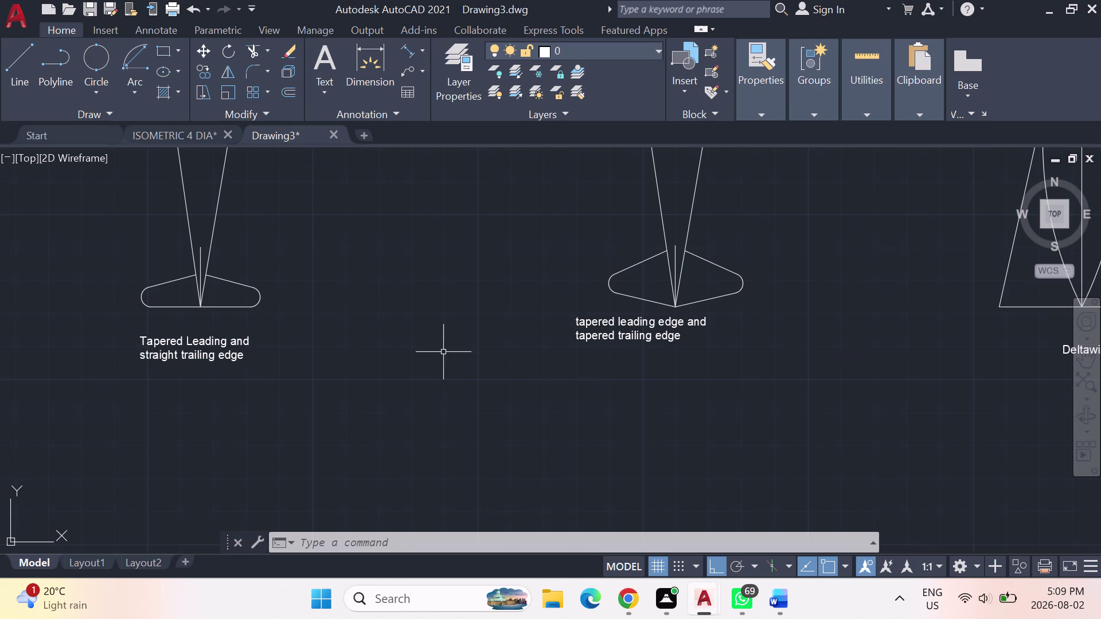
middle_drag(443, 352, 325, 379)
scroll(up, 3)
scroll(down, 3)
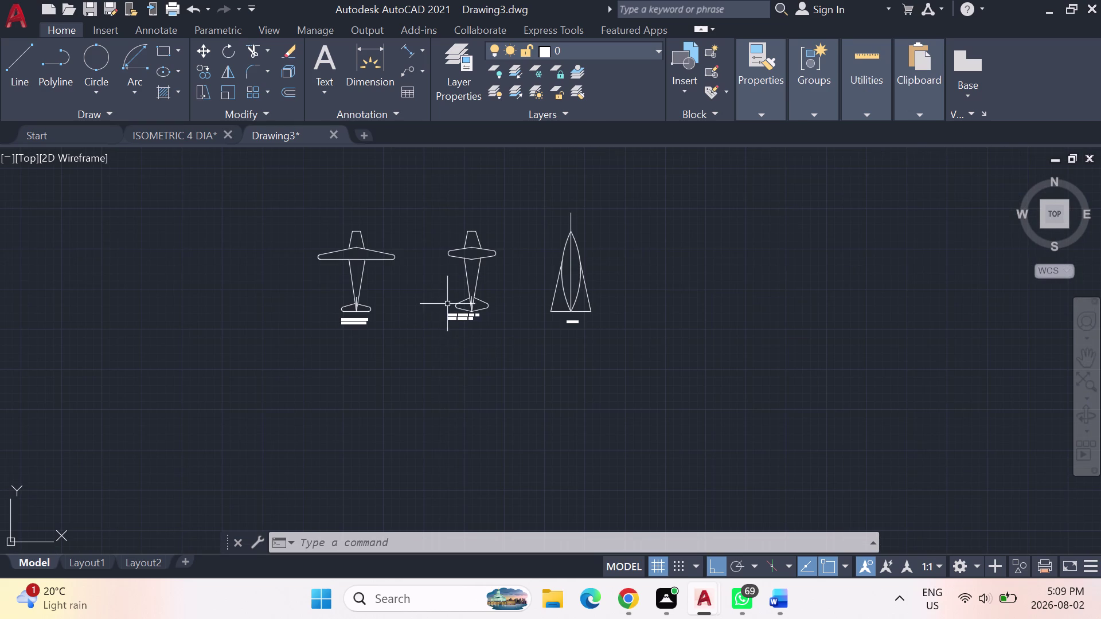
scroll(up, 3)
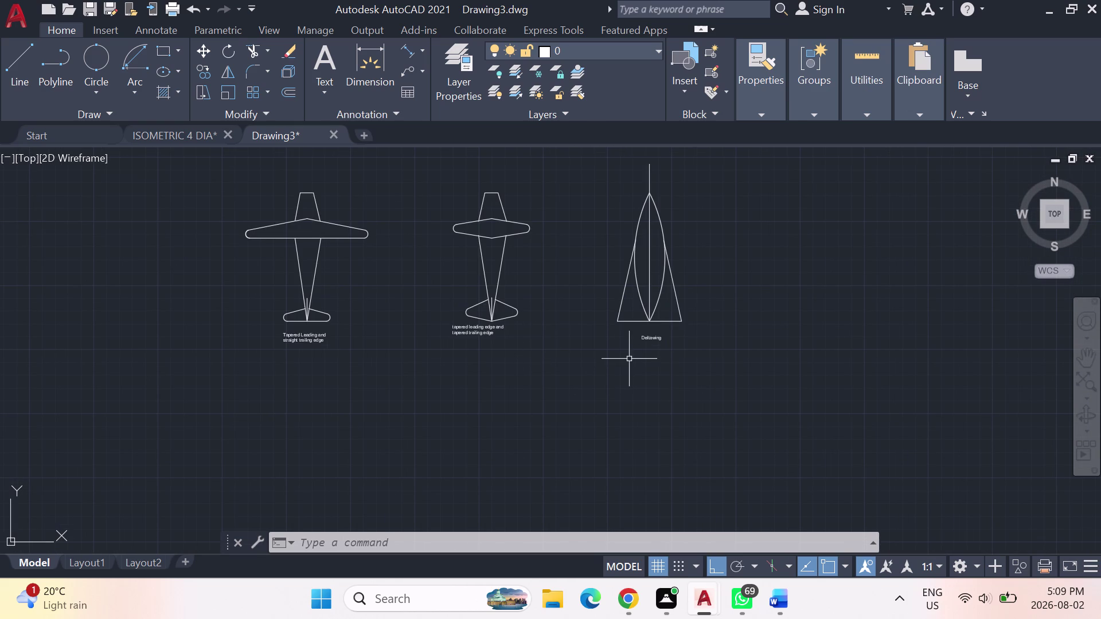
click(476, 335)
Move the middle sketch's label to a new spot below its sketch.
right_click(474, 335)
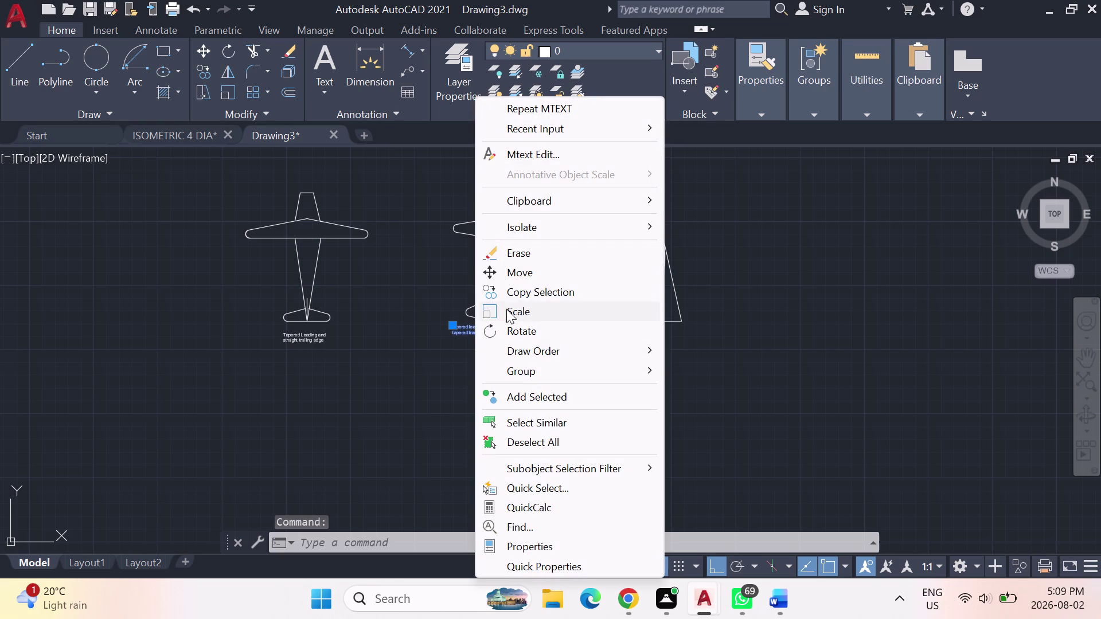
click(523, 276)
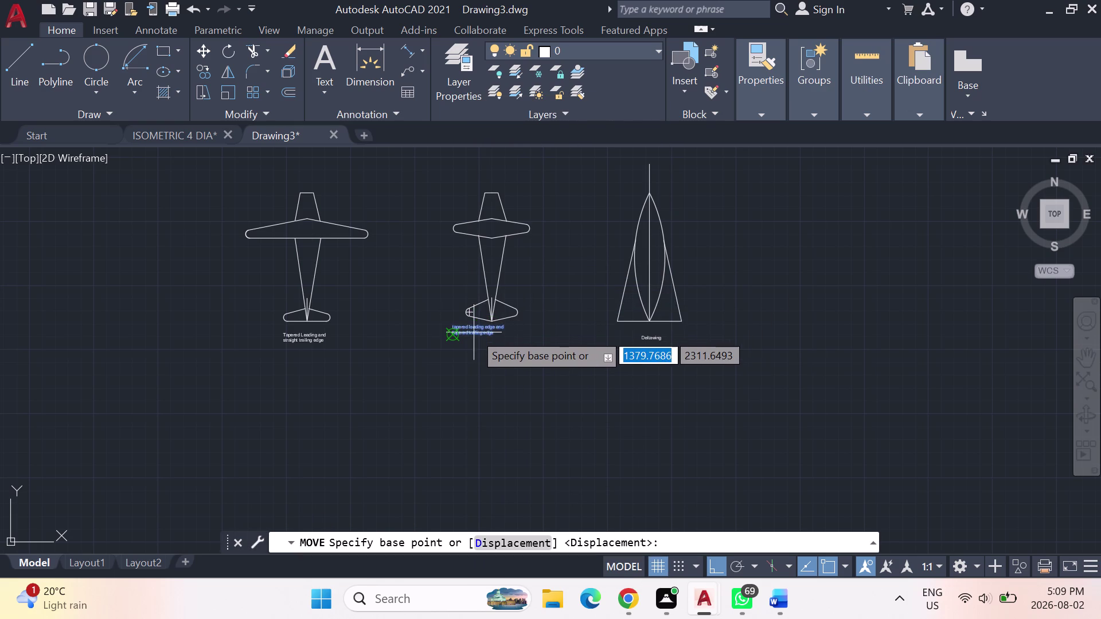
drag(471, 330, 476, 345)
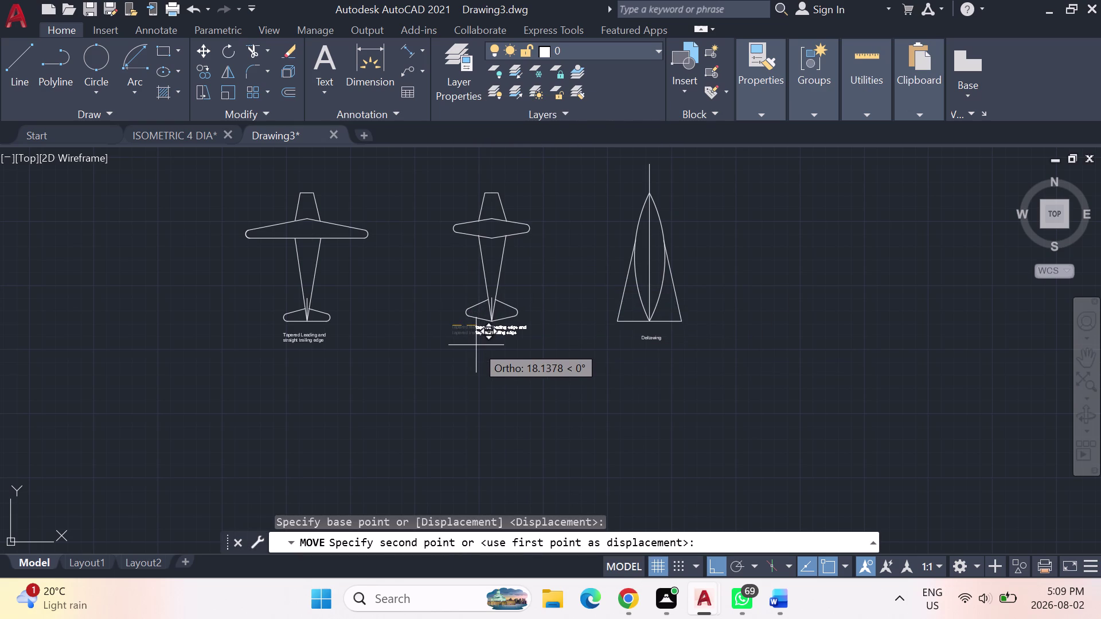
drag(476, 345, 485, 354)
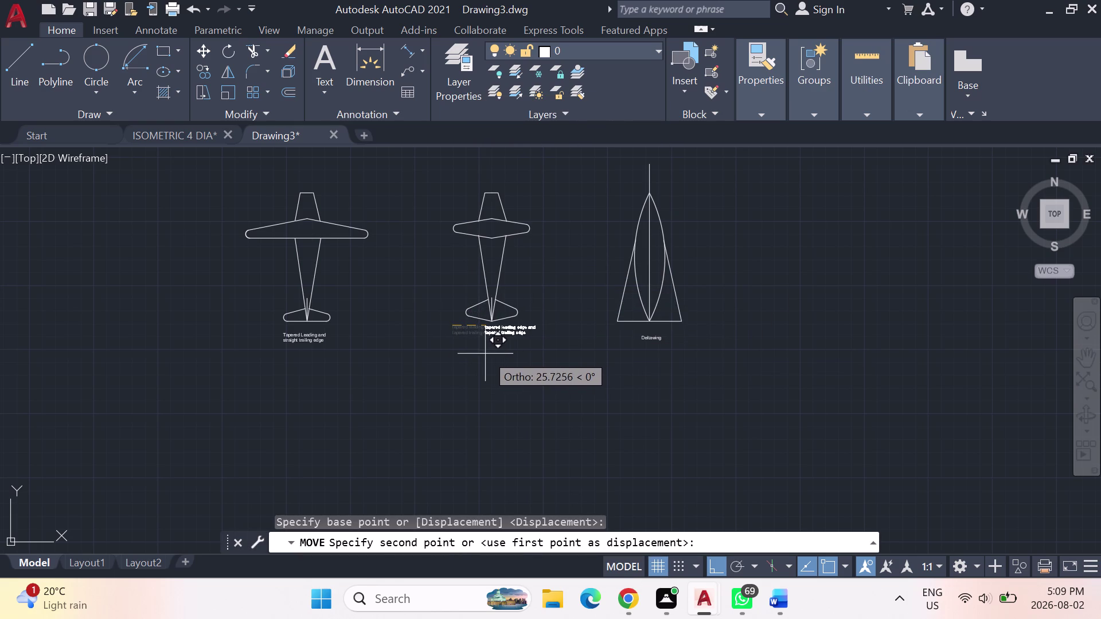
drag(486, 353, 479, 347)
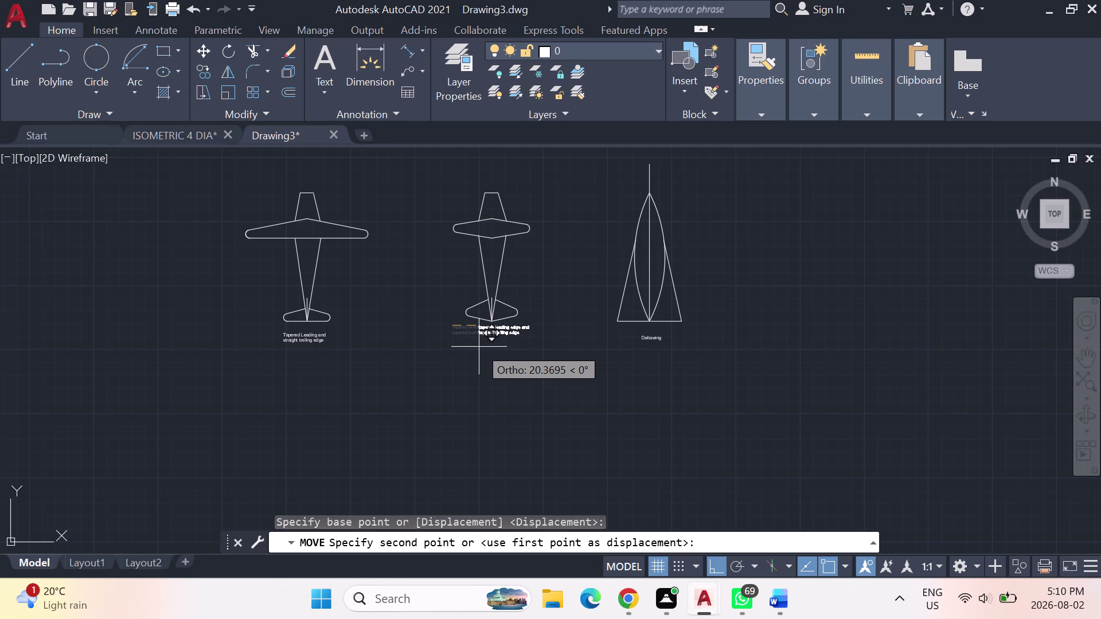
drag(479, 347, 471, 339)
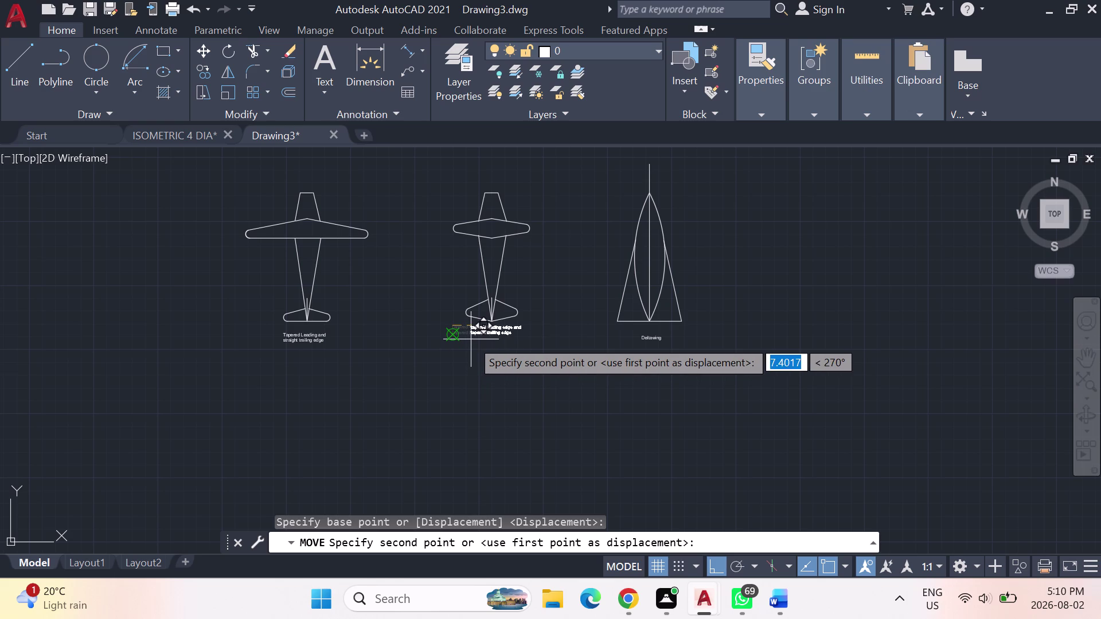
drag(471, 339, 473, 339)
click(473, 339)
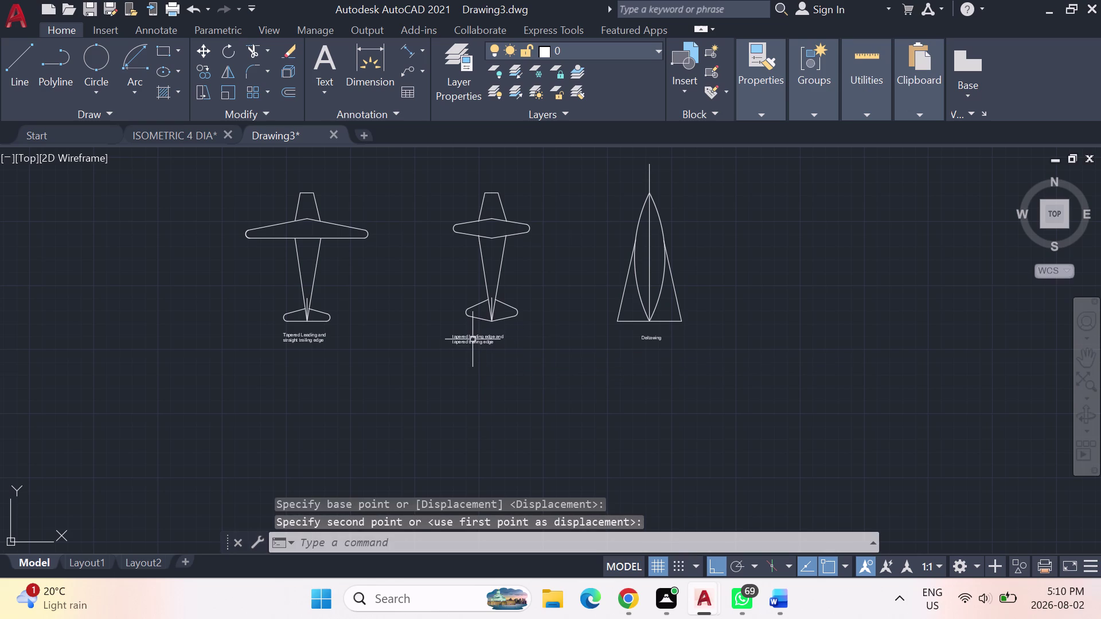
key(grave)
Reselect the middle label and move it toward the centre of the tail.
click(472, 338)
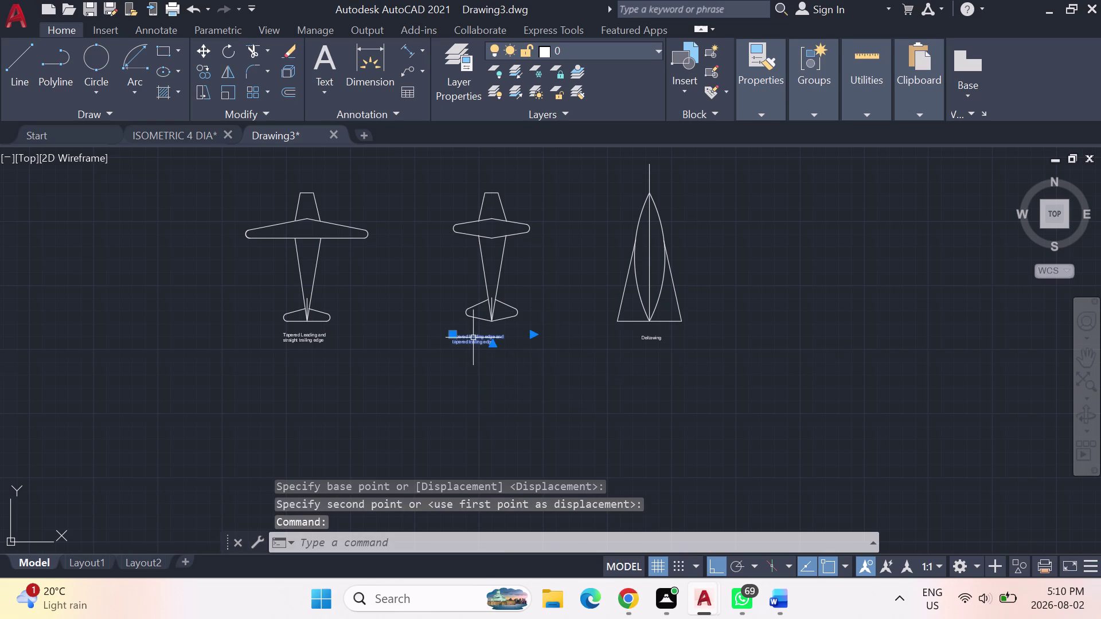
right_click(474, 337)
click(548, 275)
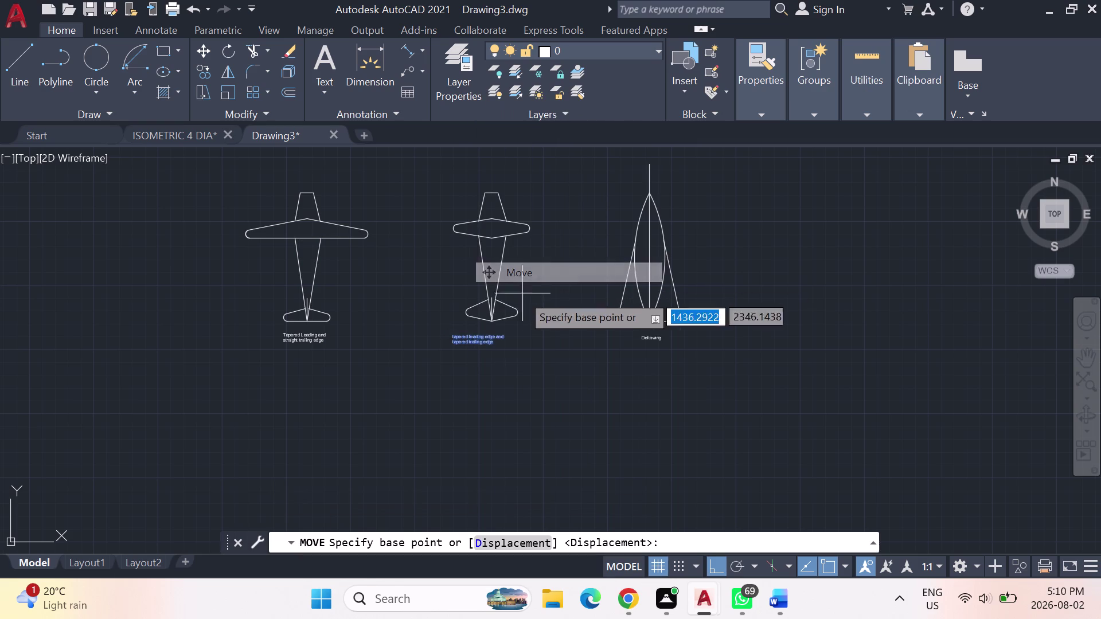
drag(464, 338, 471, 337)
click(472, 337)
drag(471, 337, 505, 344)
right_click(505, 345)
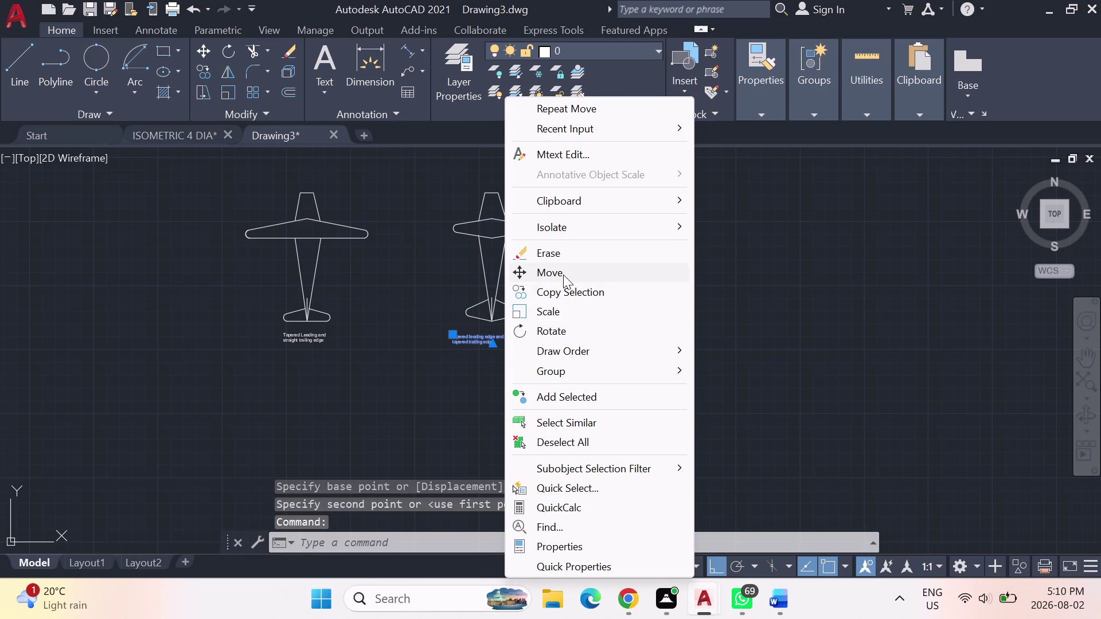
click(563, 274)
drag(453, 333, 453, 333)
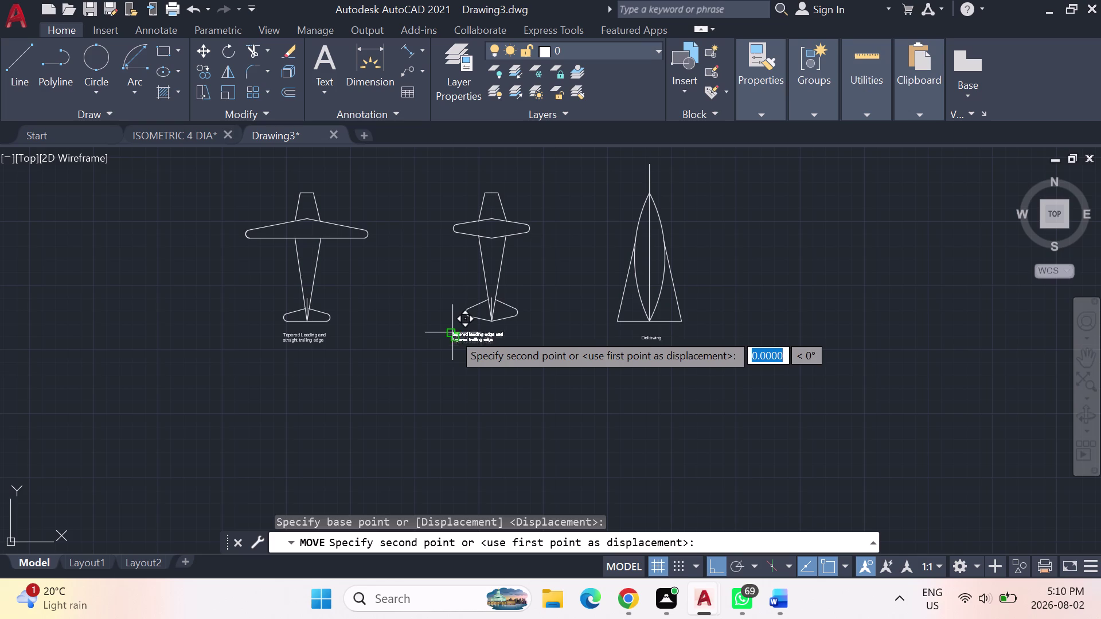
drag(452, 332, 475, 339)
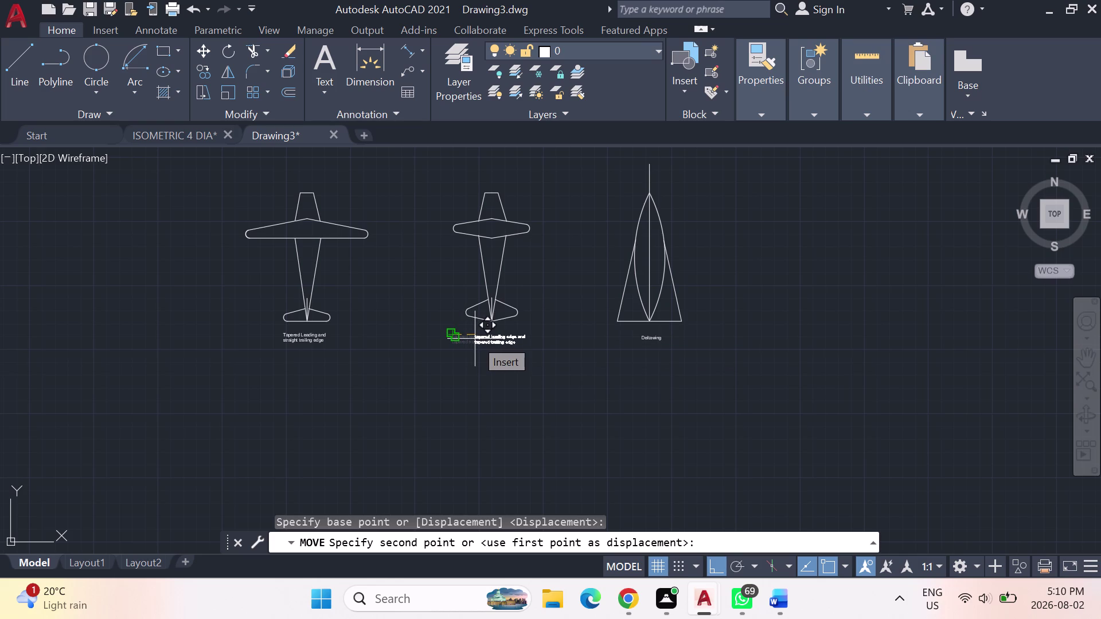
click(474, 339)
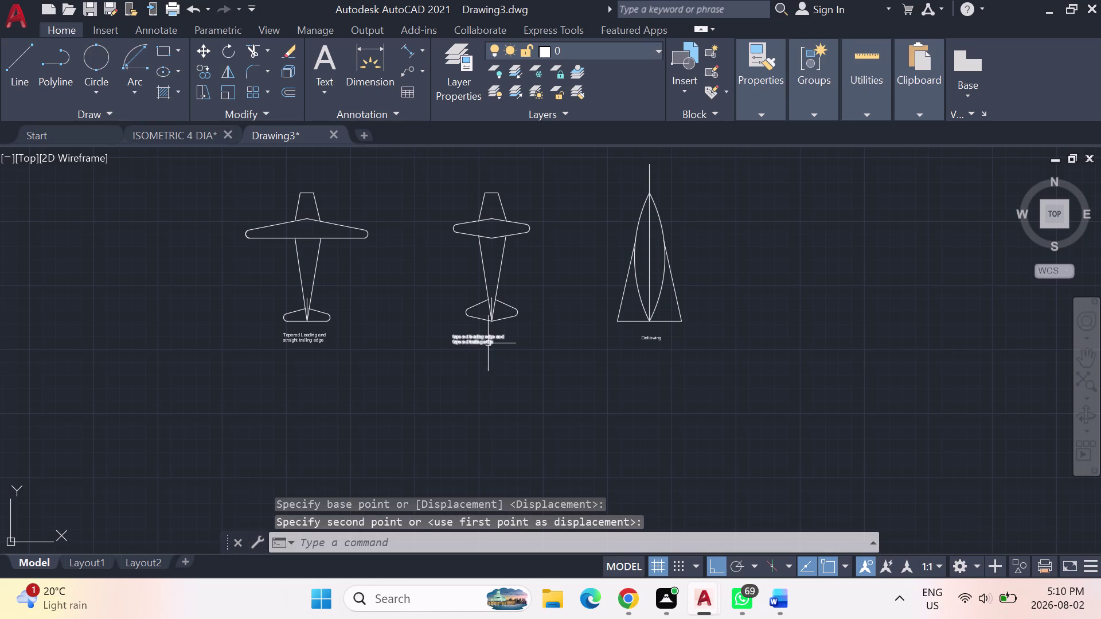
Move the middle label again, placing it with the M2P midpoint snap.
click(488, 344)
right_click(488, 344)
click(548, 277)
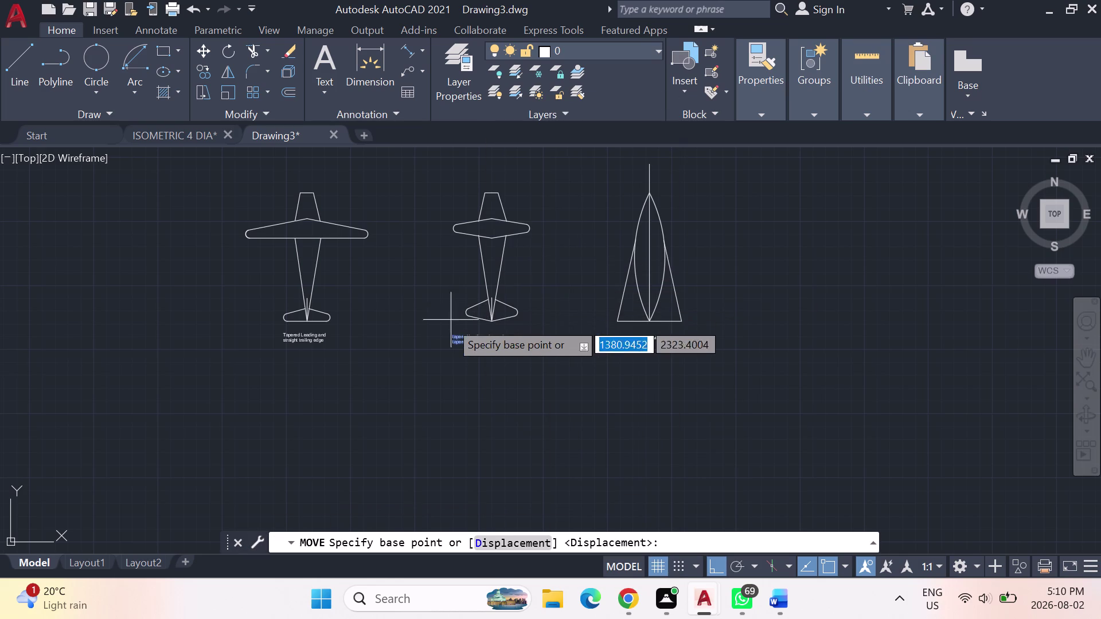
drag(453, 334, 471, 340)
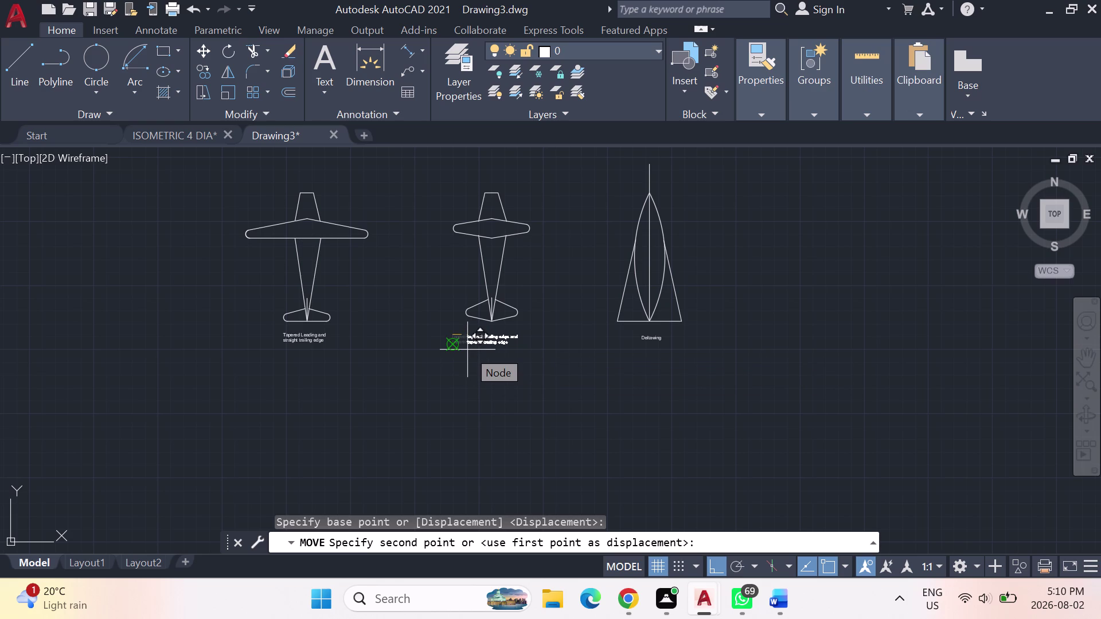
key(m)
key(2)
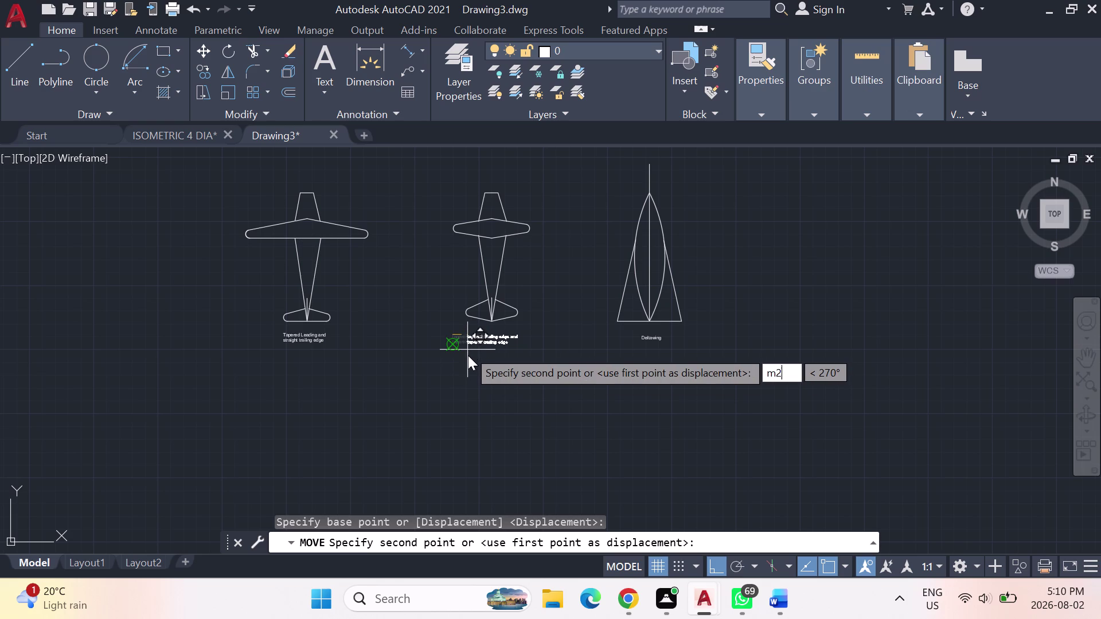
key(p)
key(Return)
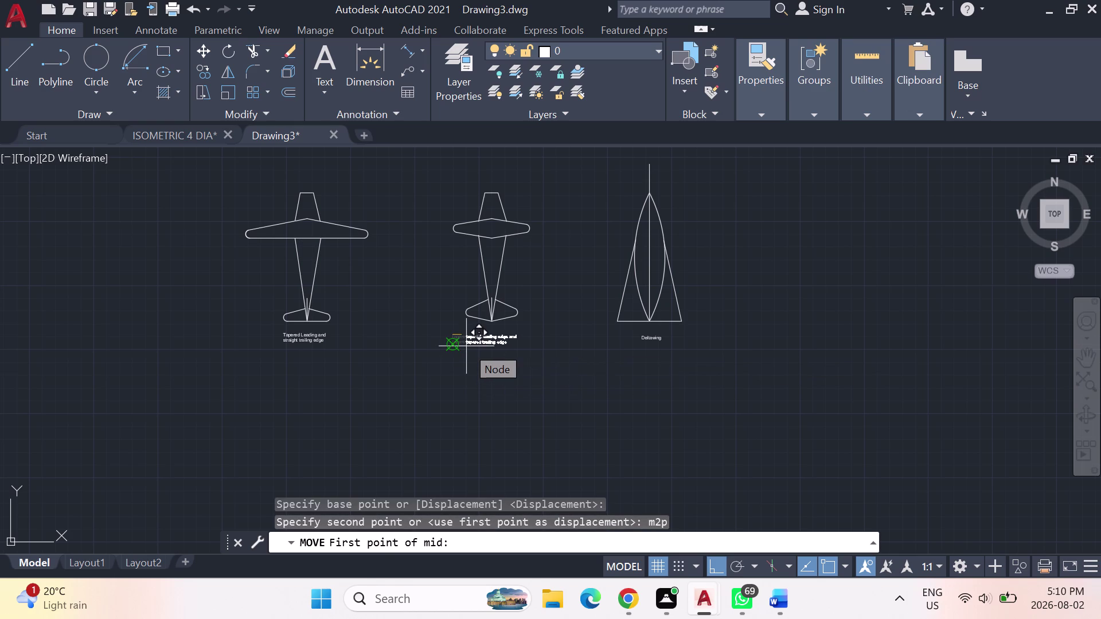
click(467, 346)
click(531, 352)
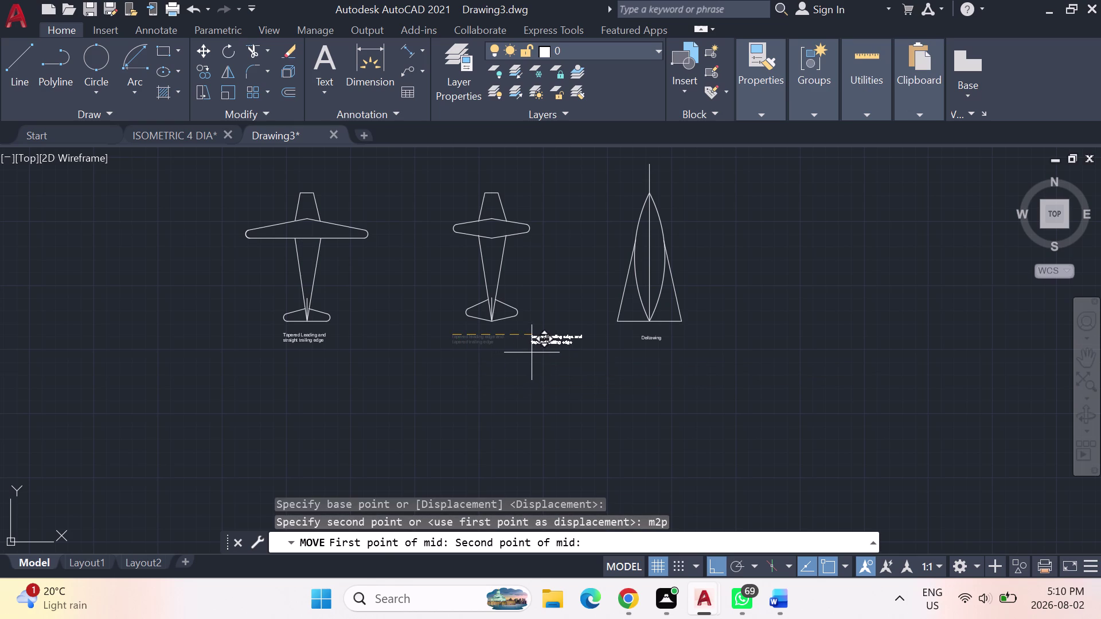
click(513, 351)
Slide the middle label horizontally so it sits centred beneath the tail.
right_click(513, 351)
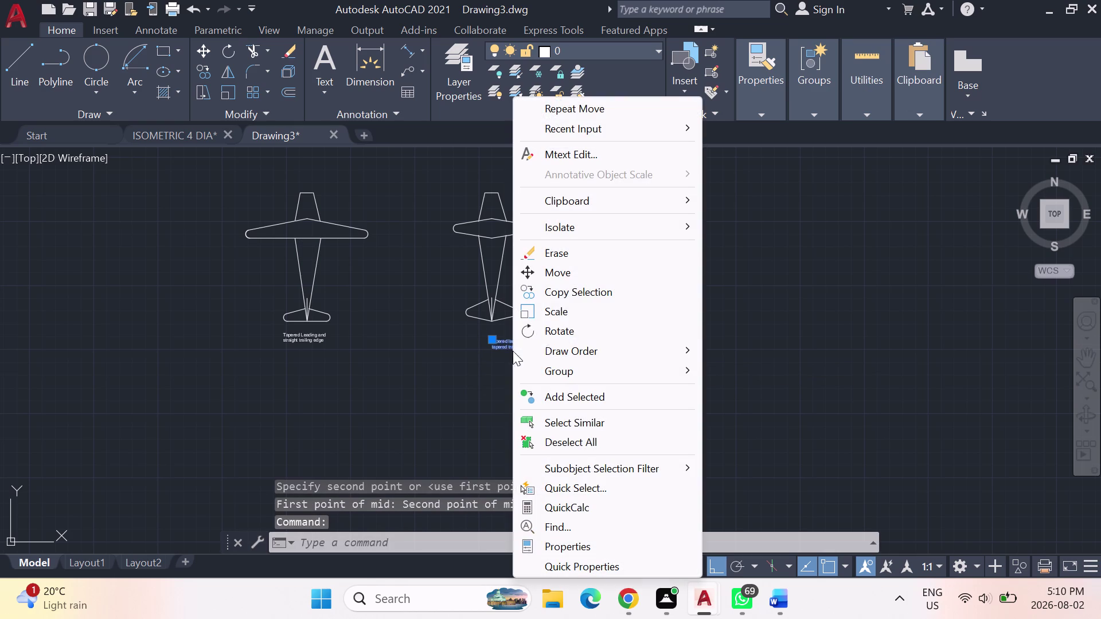
click(568, 275)
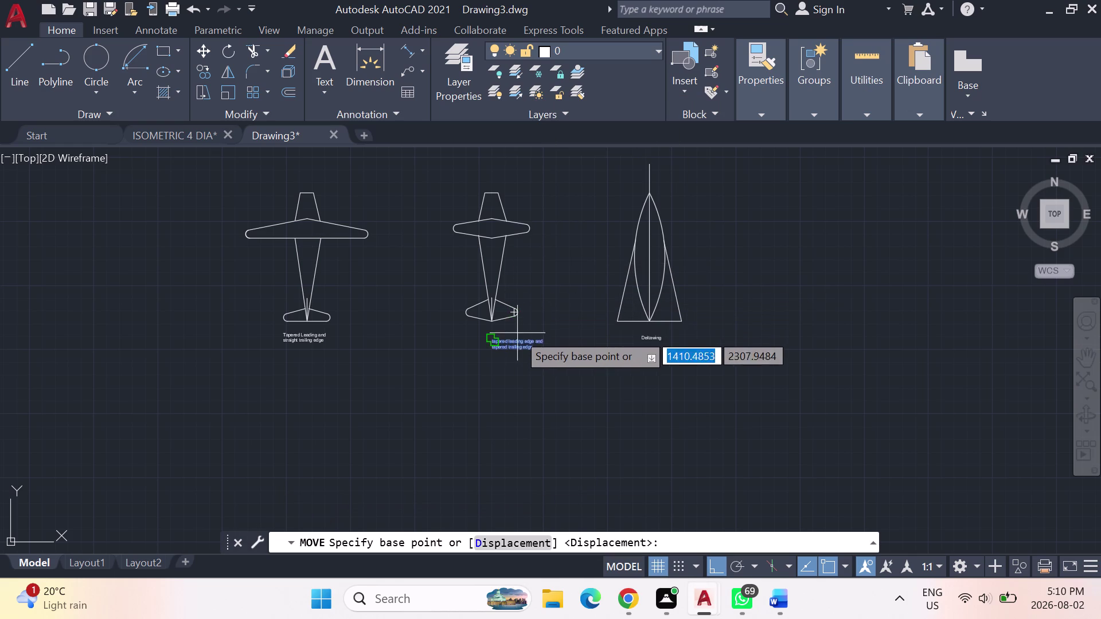
drag(509, 339, 484, 346)
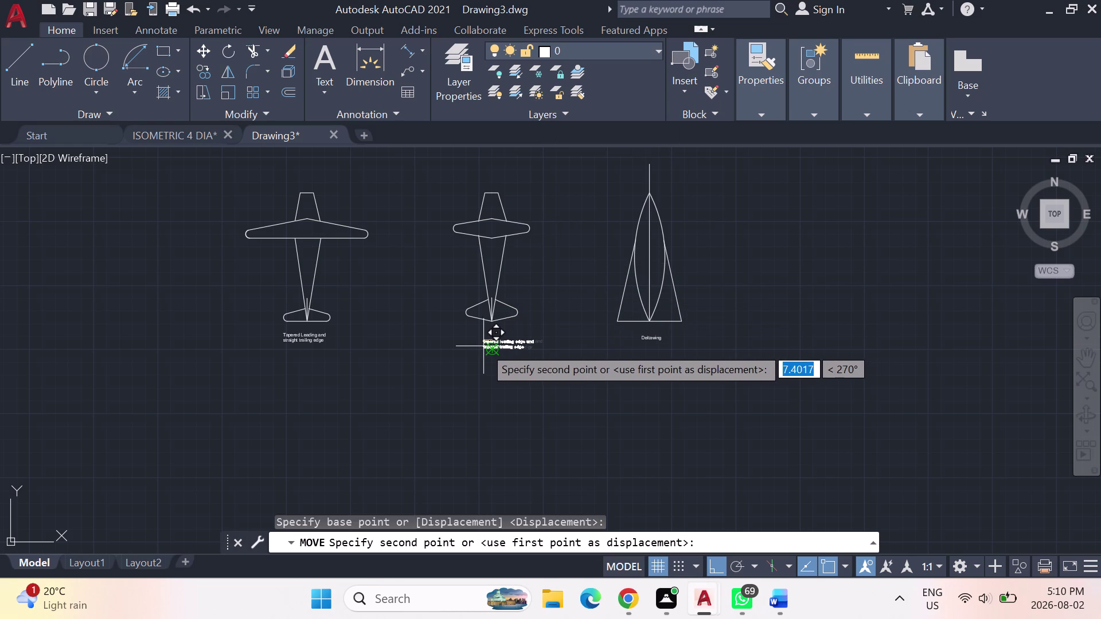
drag(484, 346, 475, 348)
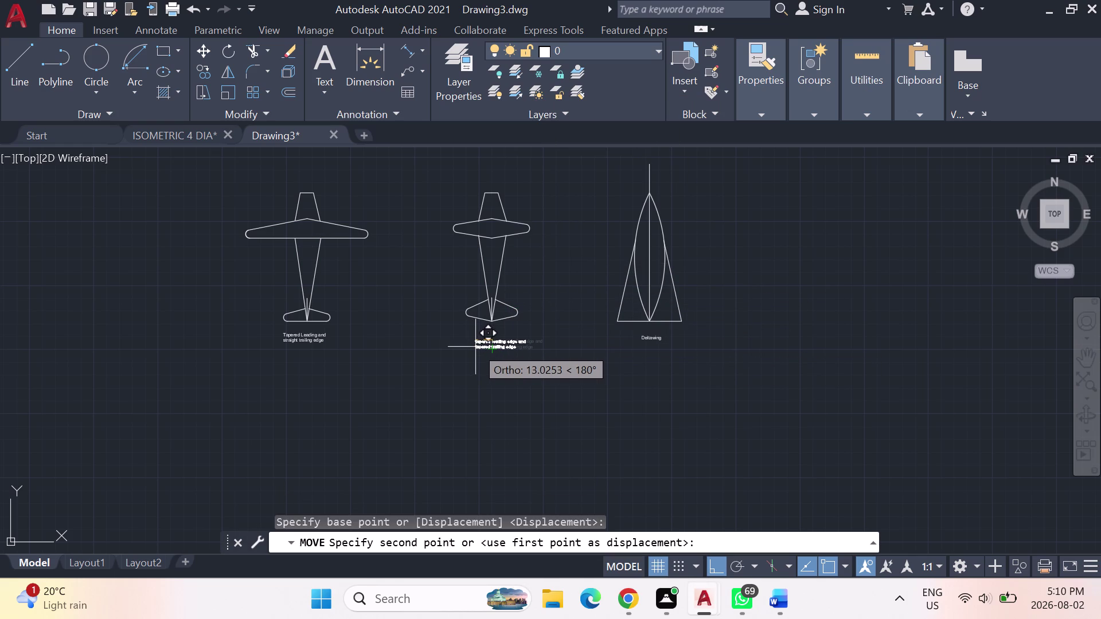
click(464, 344)
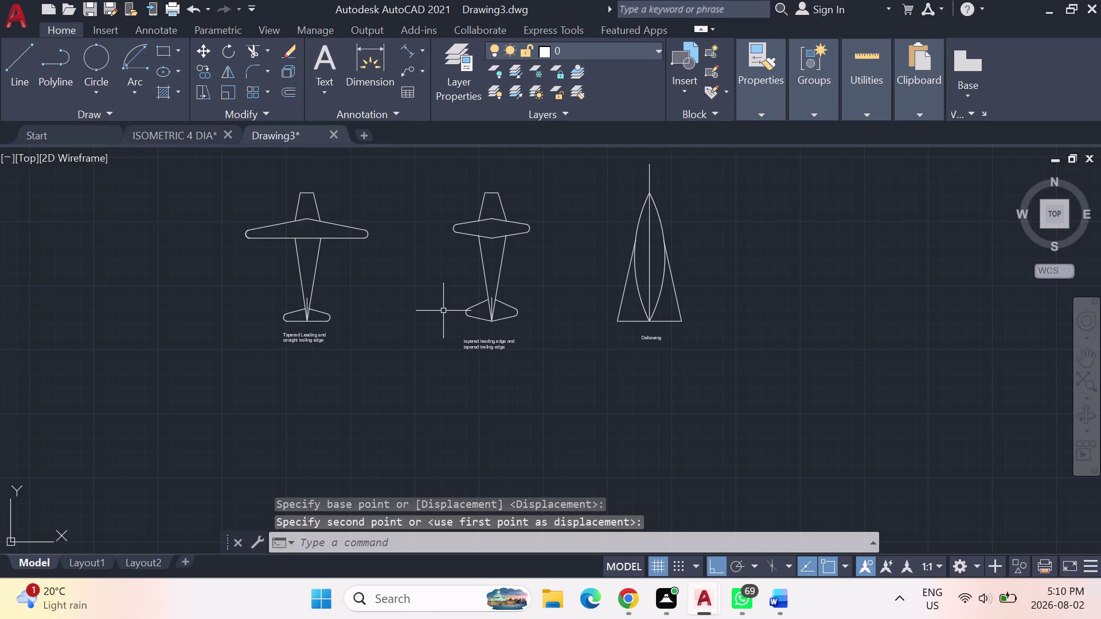
click(474, 343)
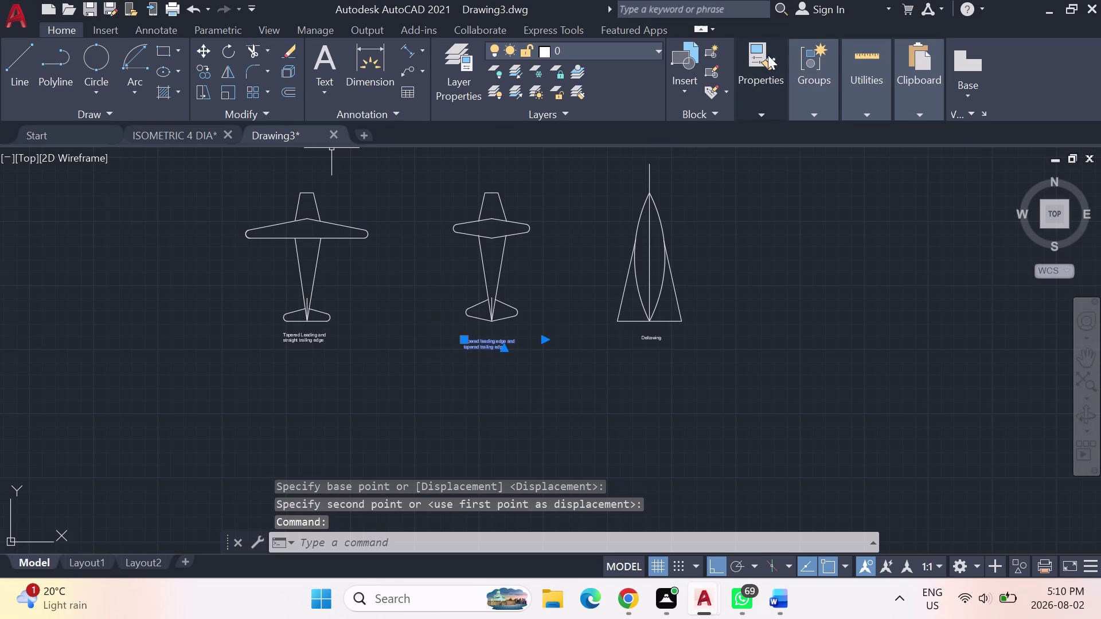
Change the middle label's text height from 2.5 to 4 in Properties.
click(755, 106)
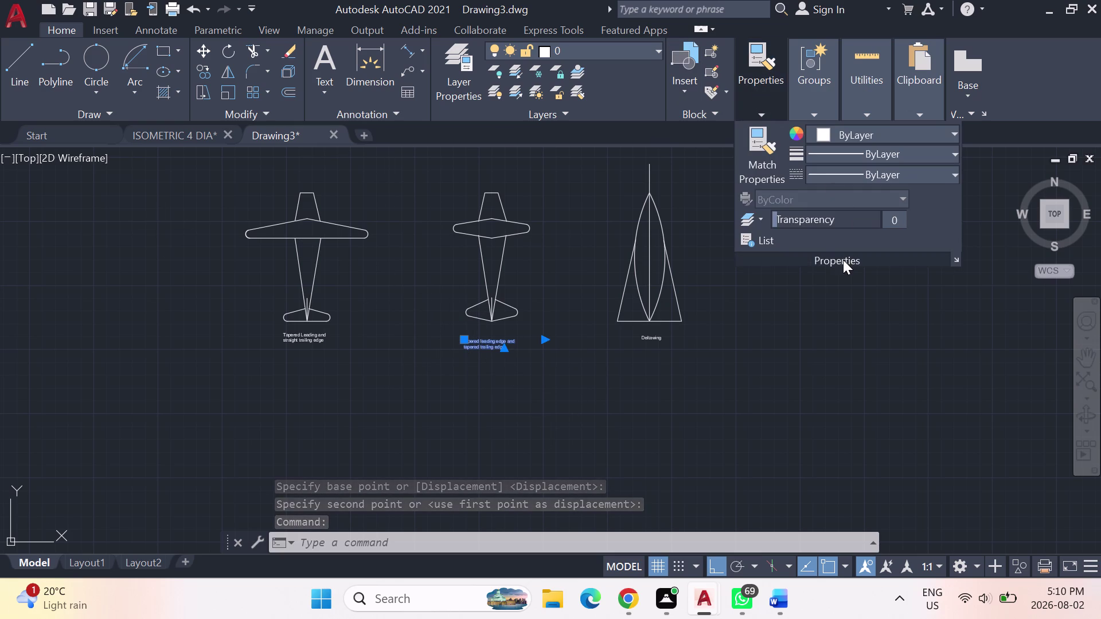
click(844, 260)
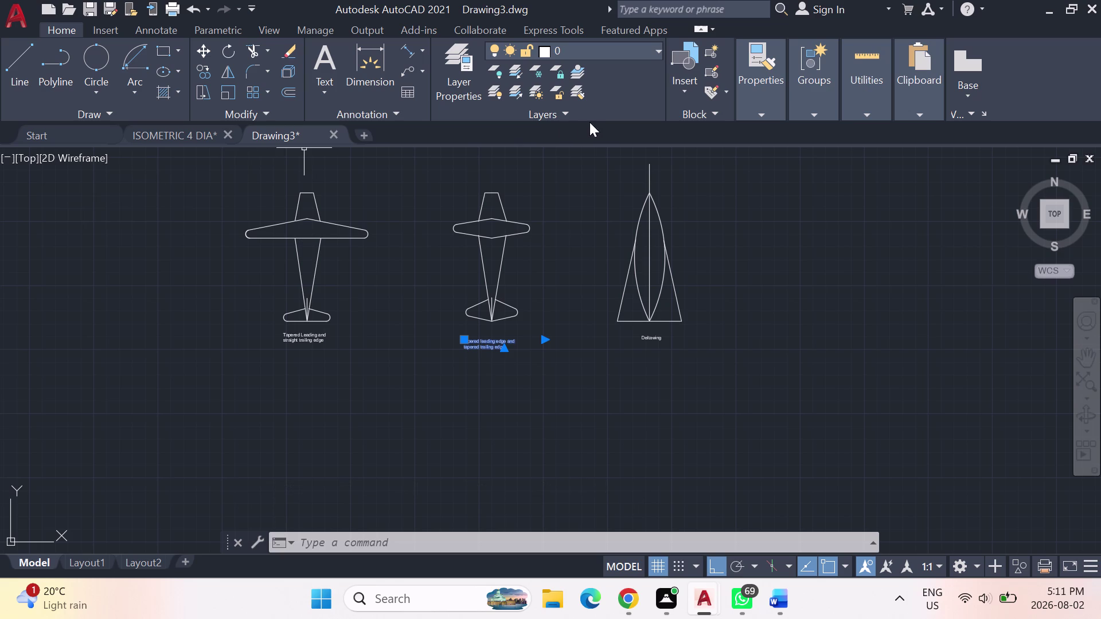
text(mo)
key(Return)
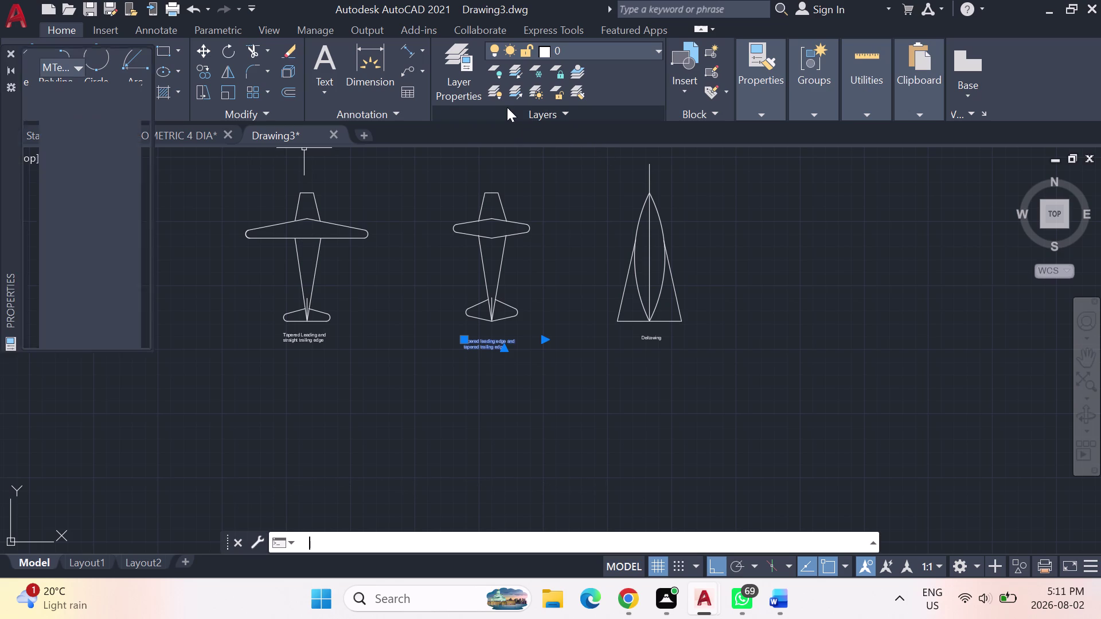
scroll(down, 3)
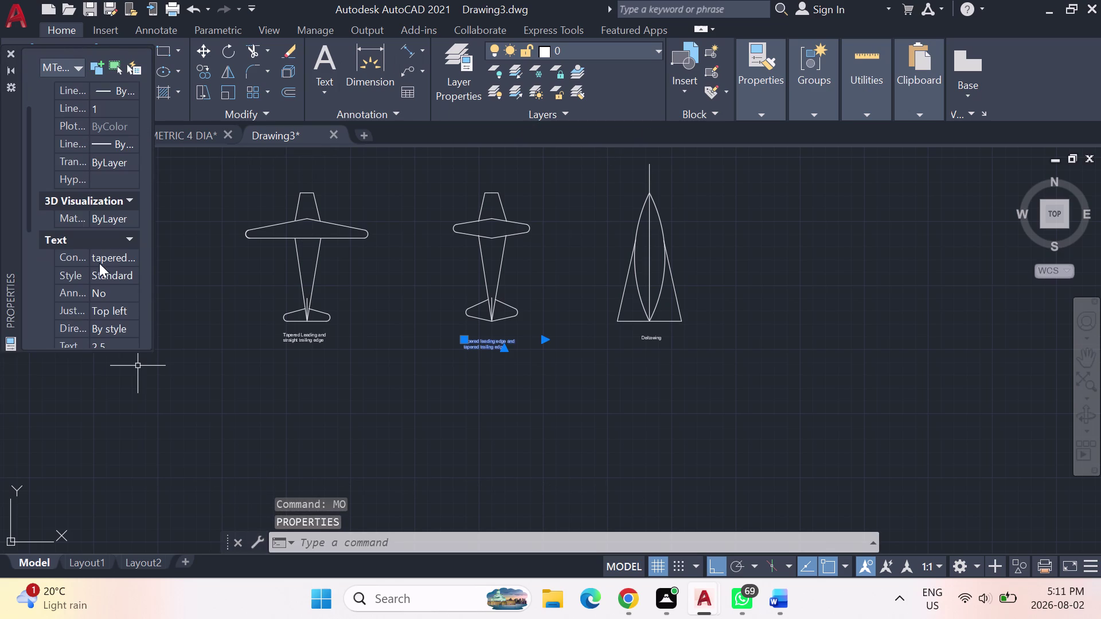
scroll(down, 3)
scroll(down, 3)
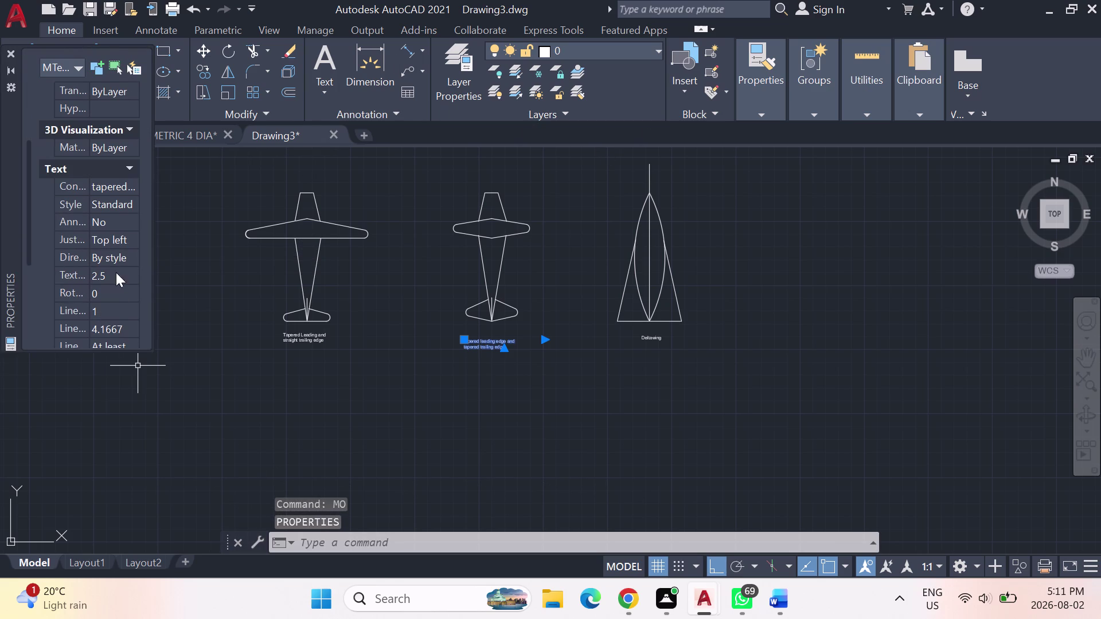
double_click(116, 275)
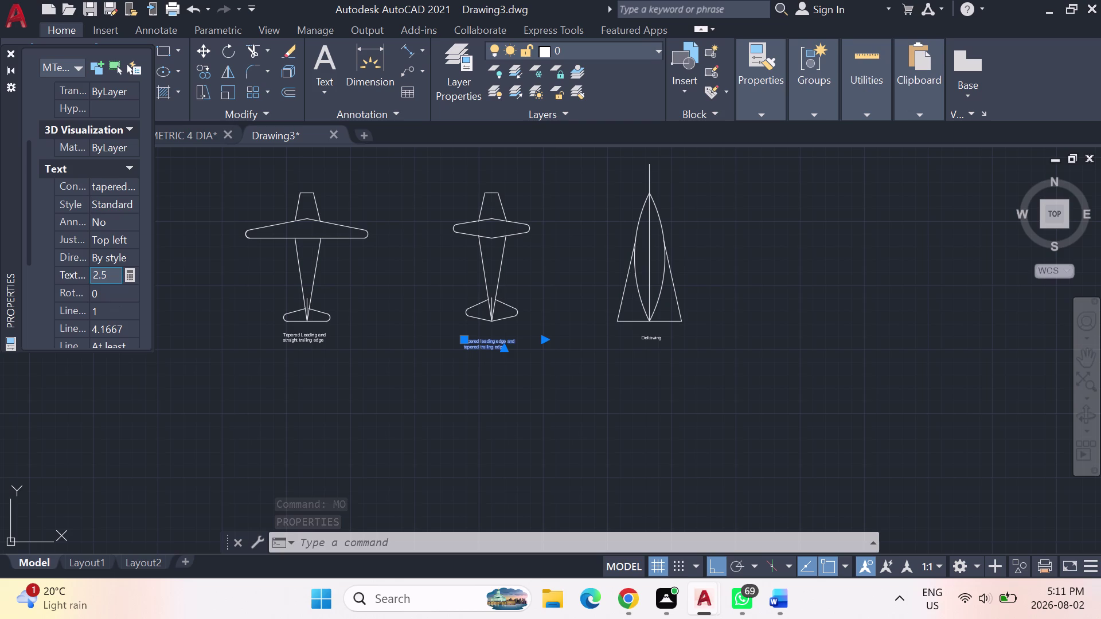
click(116, 275)
key(4)
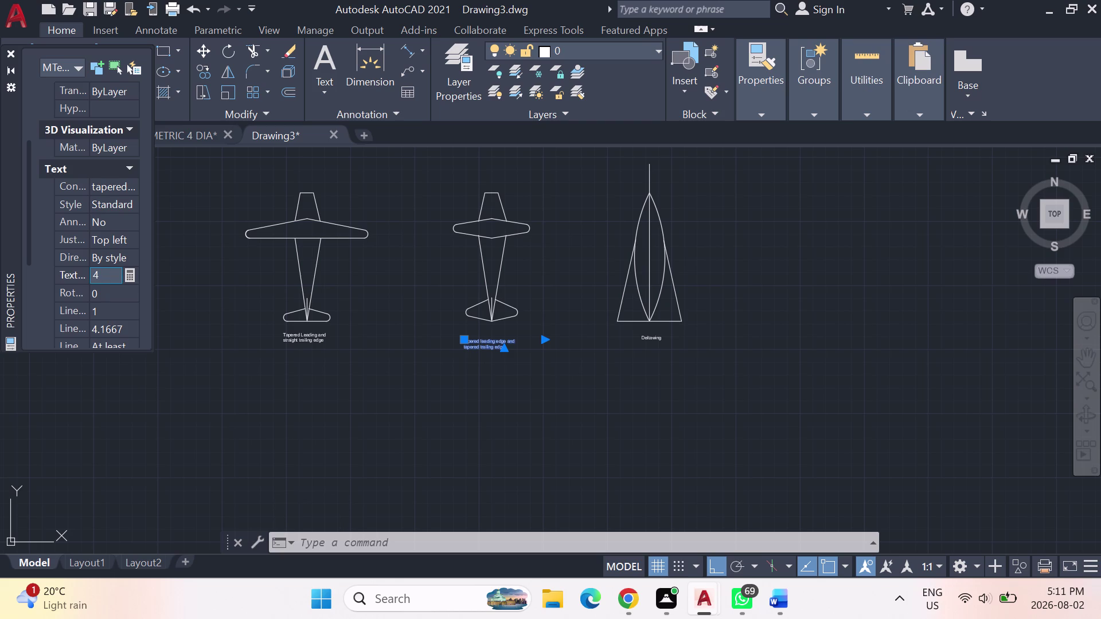
key(Return)
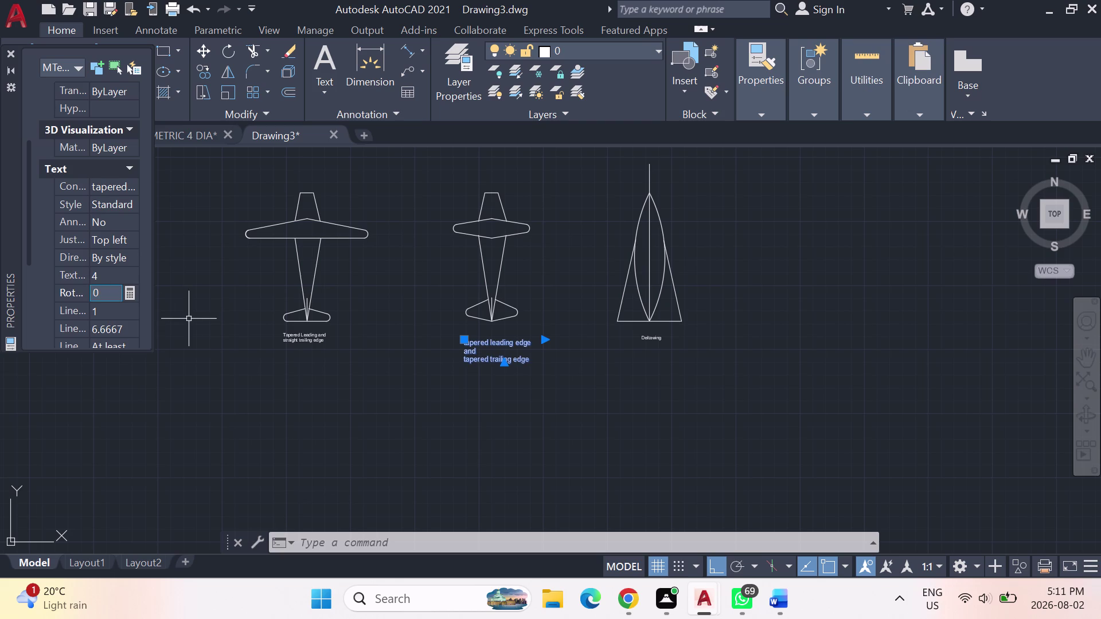
Close the Properties palette and clear the label selection.
click(264, 388)
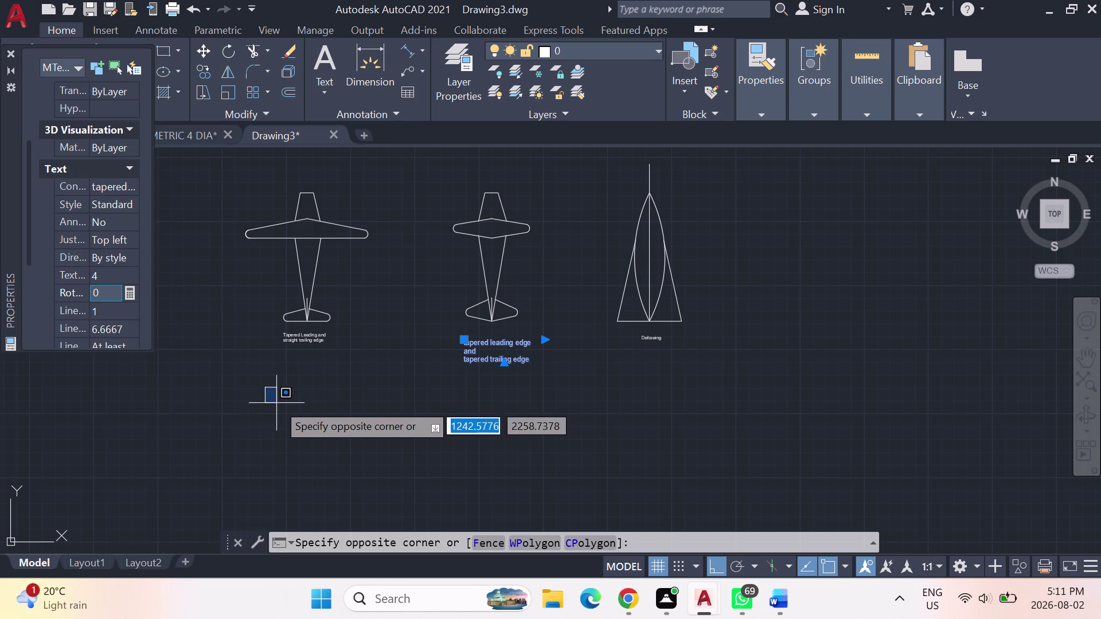
click(280, 414)
double_click(475, 453)
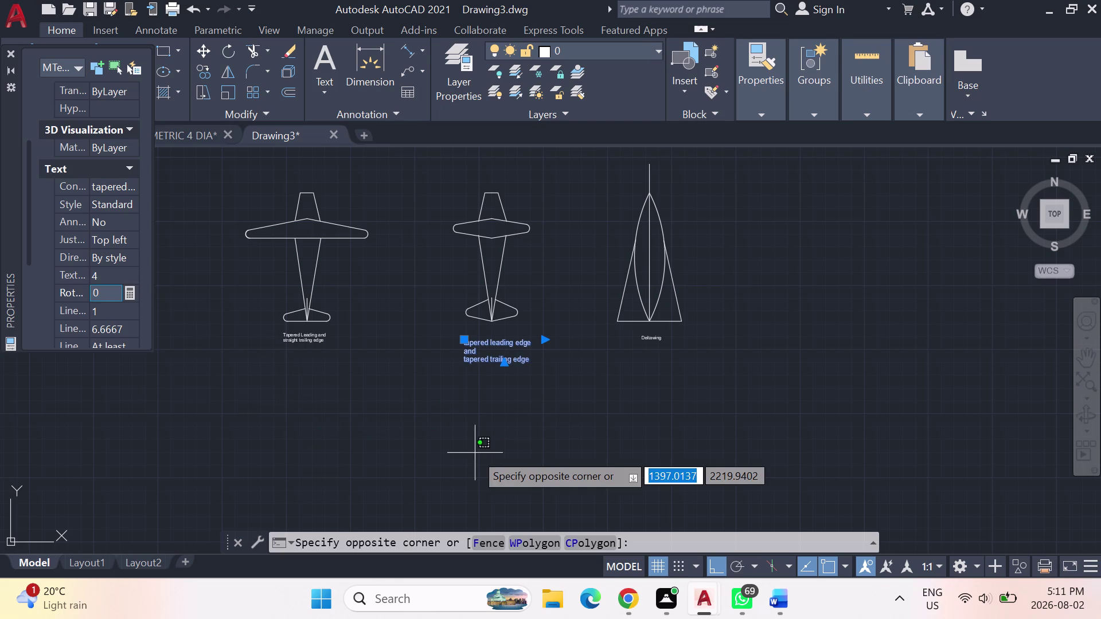
click(3, 53)
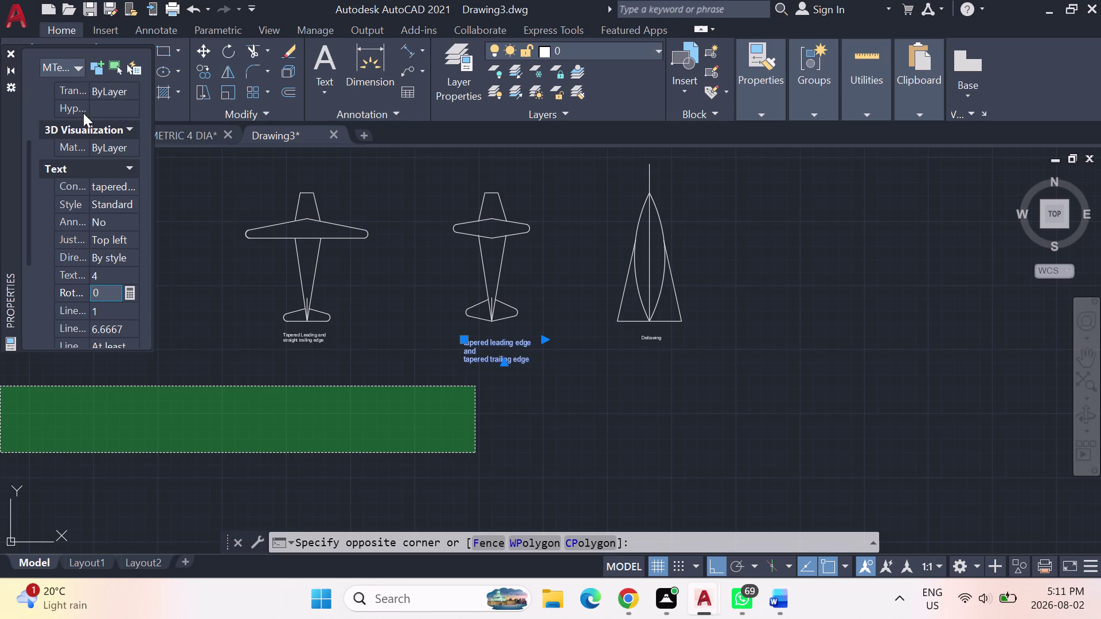
click(15, 54)
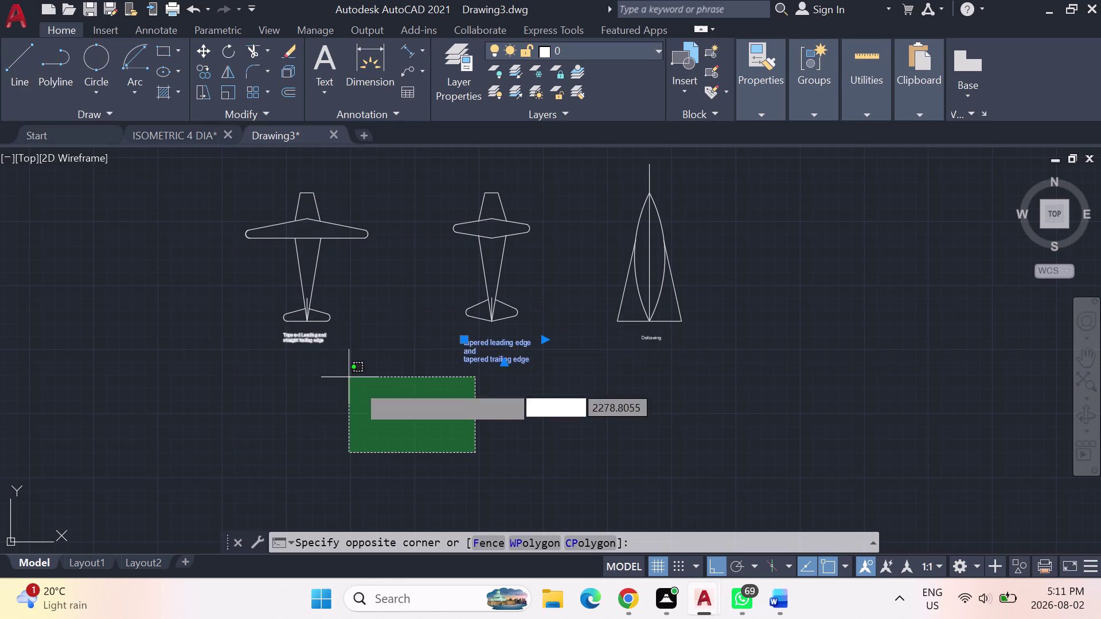
key(Escape)
click(427, 414)
key(Escape)
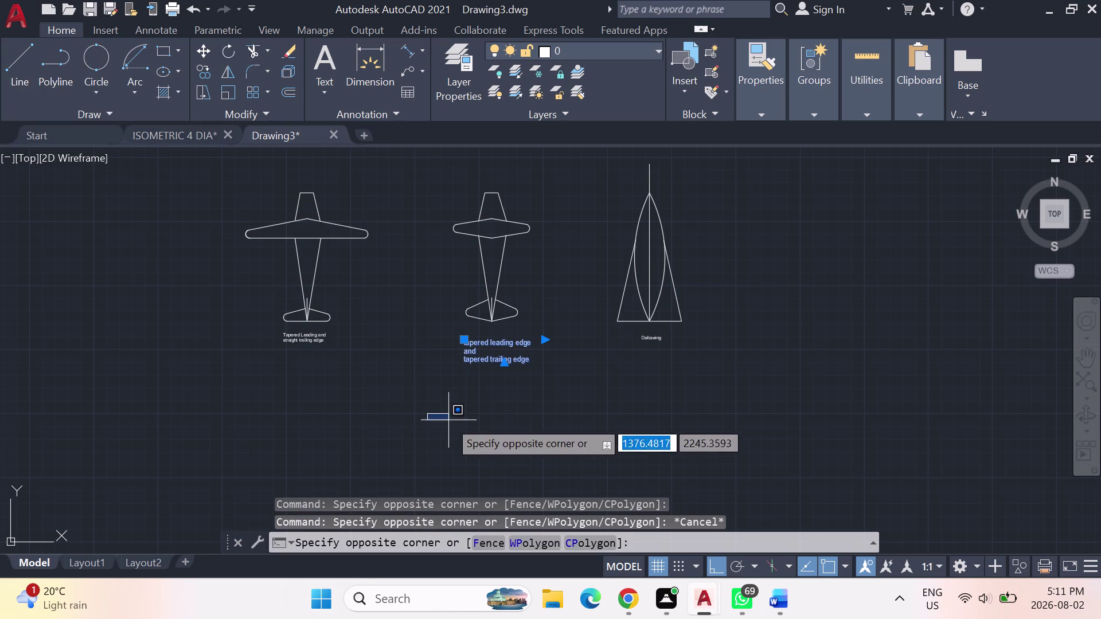
key(Escape)
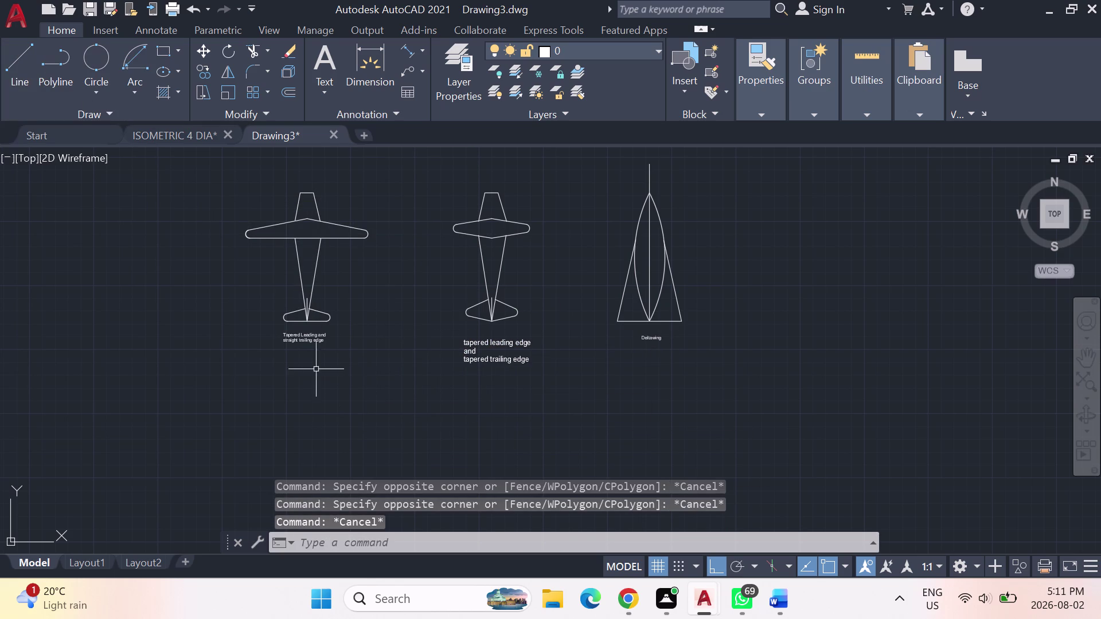
Set the 'Tapered Leading and straight trailing edge' label's text height to 4 in Properties.
click(304, 342)
text(mo)
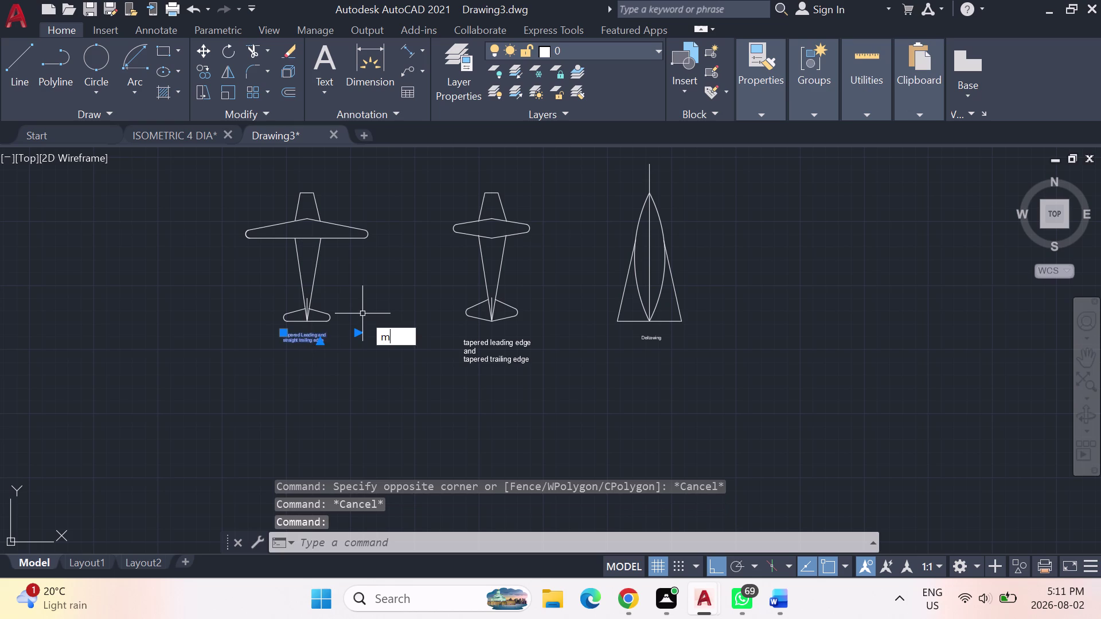
key(Return)
scroll(down, 3)
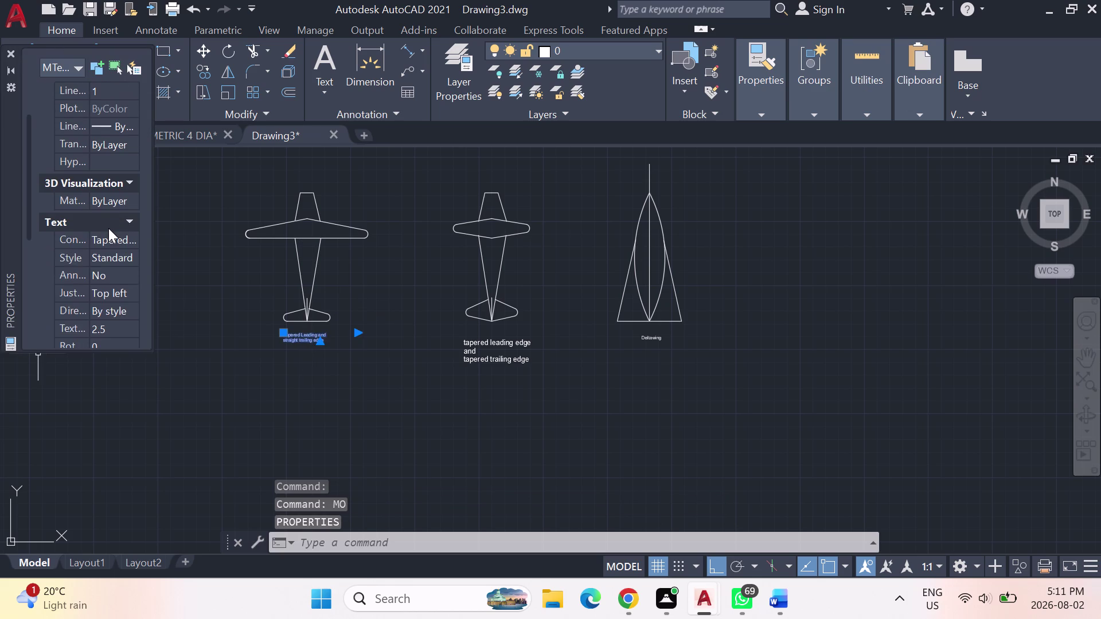
click(112, 324)
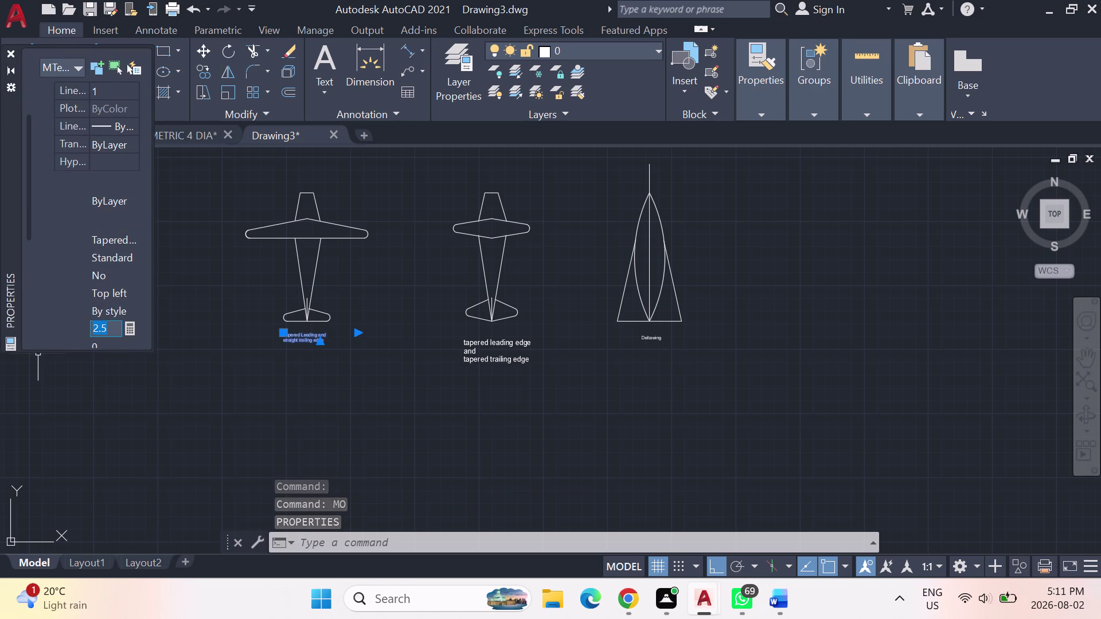
key(4)
key(Return)
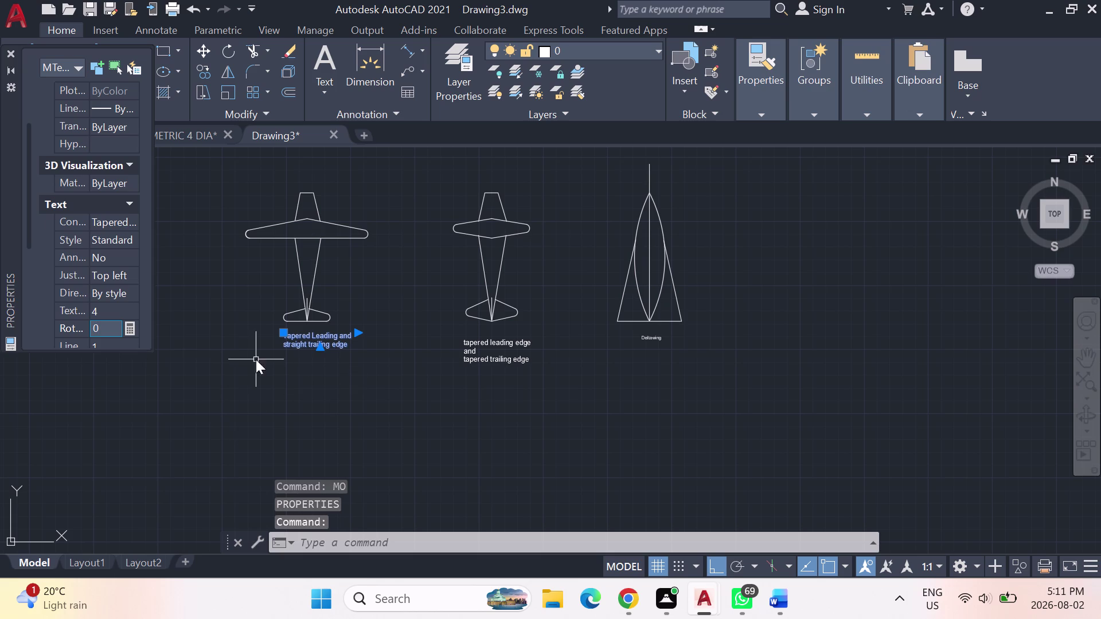
click(10, 53)
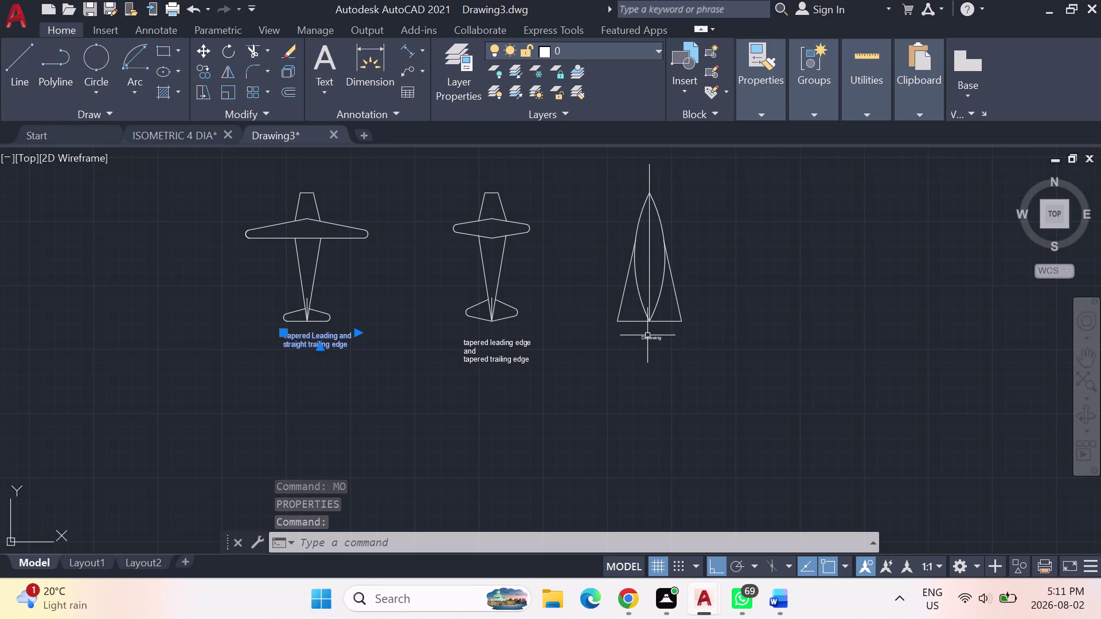
Select the Deltawing label and cancel the accidentally started Move command.
click(650, 340)
right_click(649, 339)
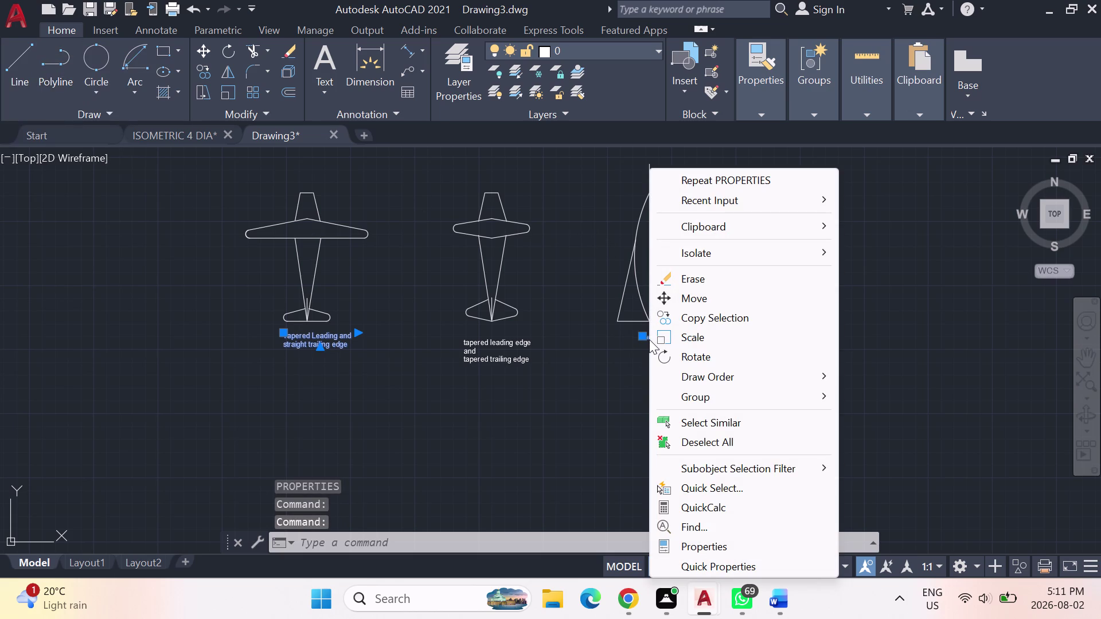
text(mo)
key(Return)
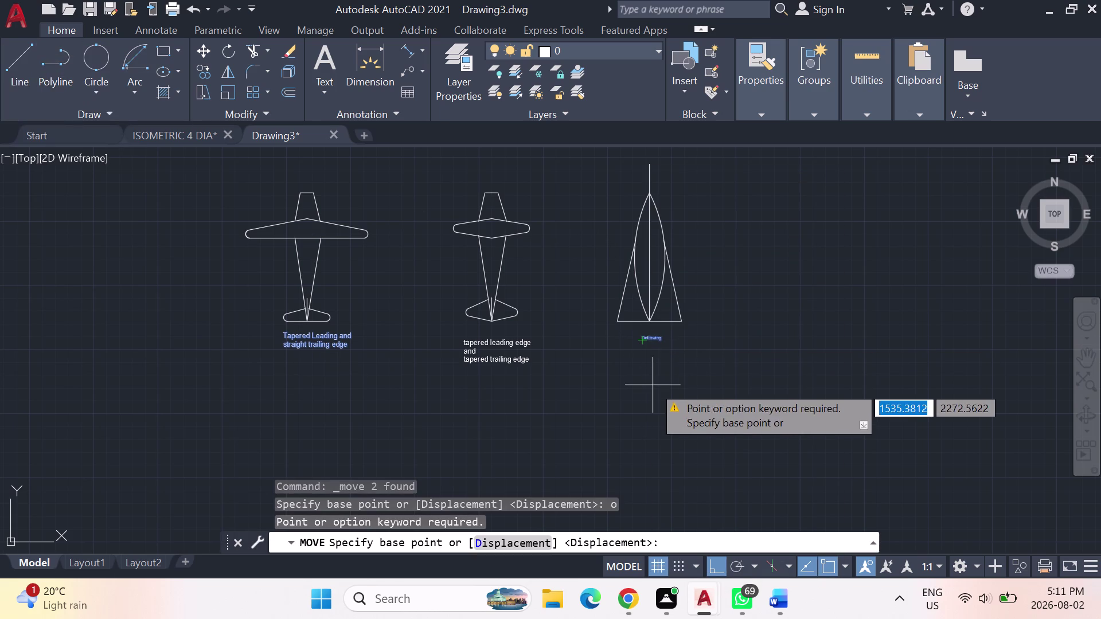
key(Escape)
key(Escape)
Set the Deltawing label's text height to 4 in Properties, then clear the selection.
click(651, 340)
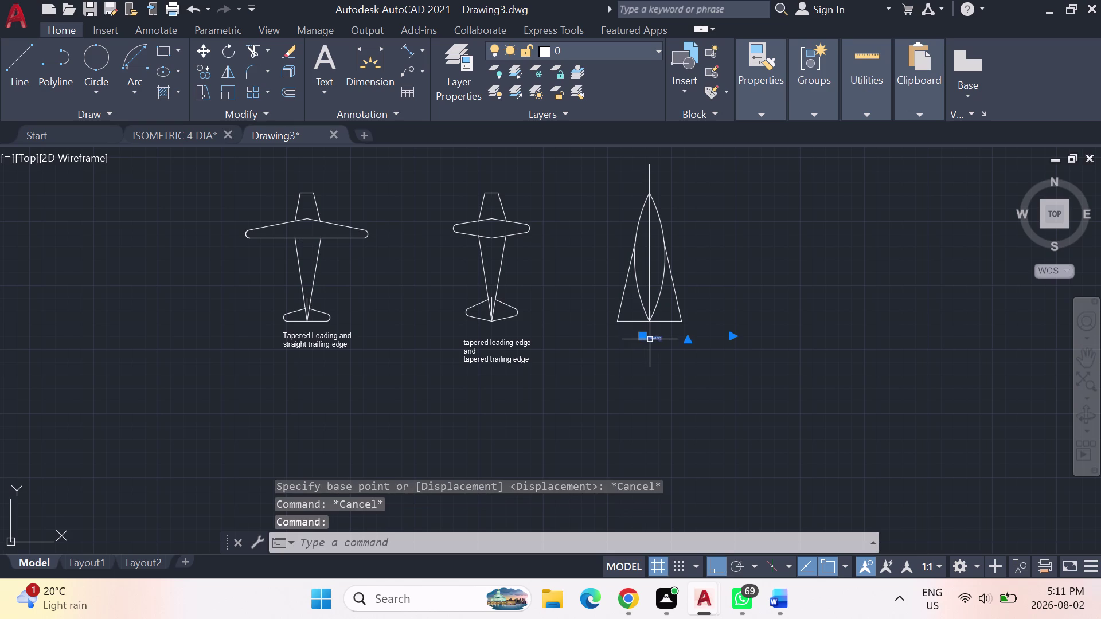
text(mo)
key(Return)
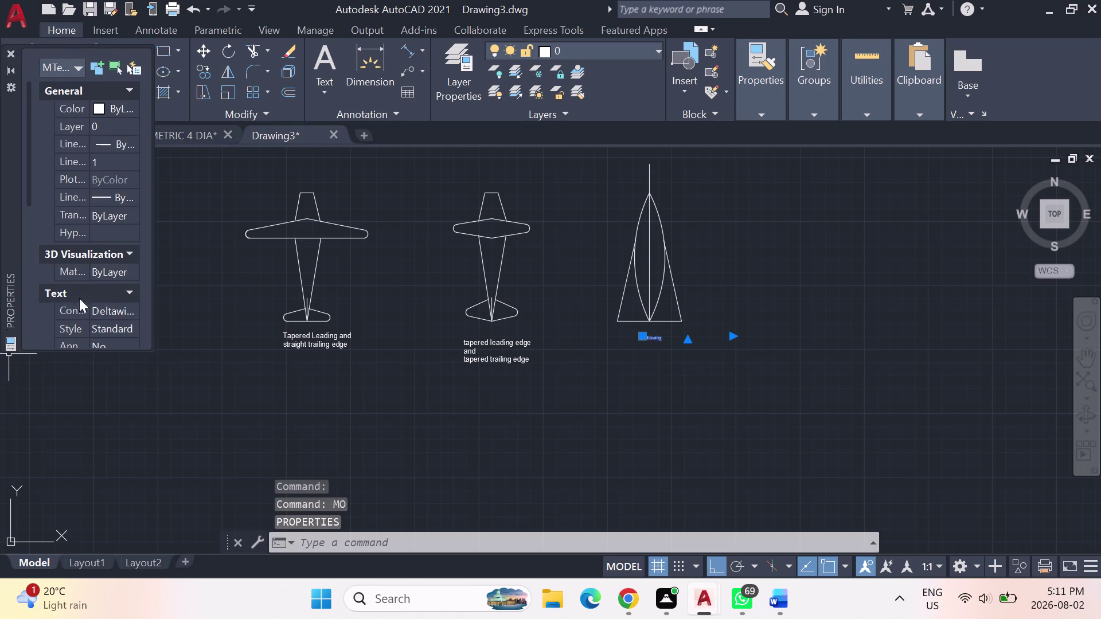
scroll(down, 3)
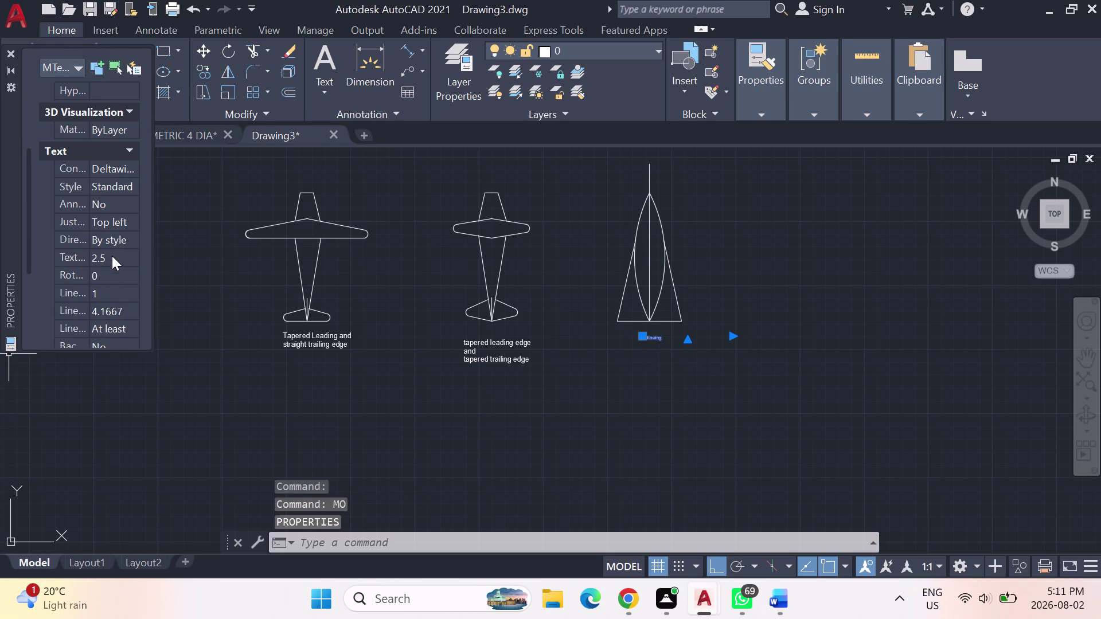
click(112, 256)
key(4)
key(Return)
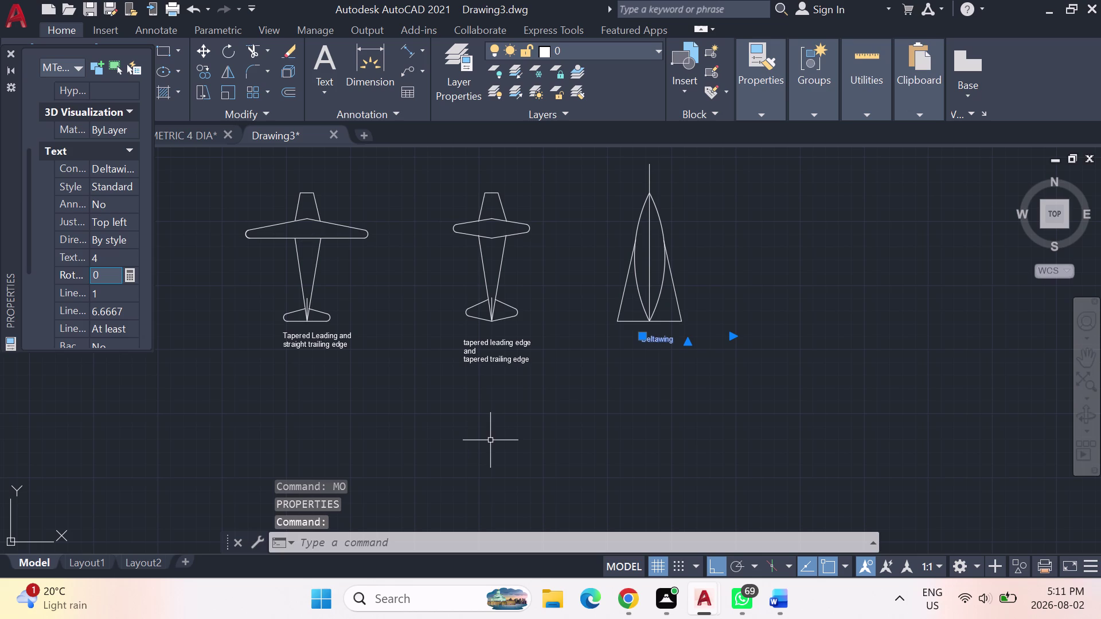
click(10, 49)
click(527, 392)
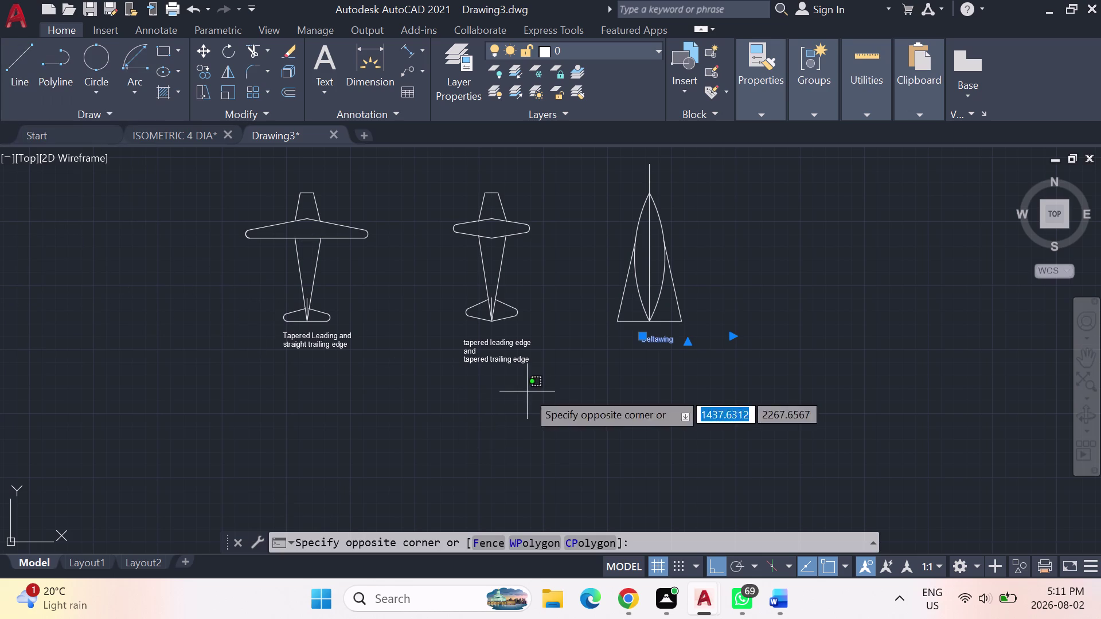
key(Escape)
key(Escape)
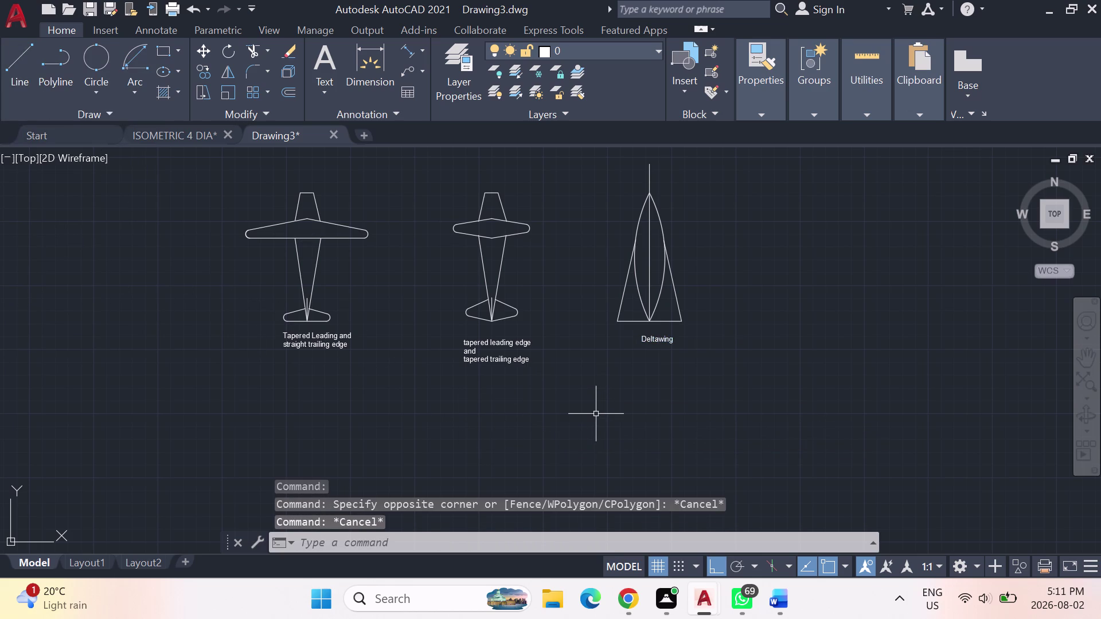
scroll(down, 3)
Zoom out and pan so the three labelled sketches sit at the top of the view.
scroll(up, 3)
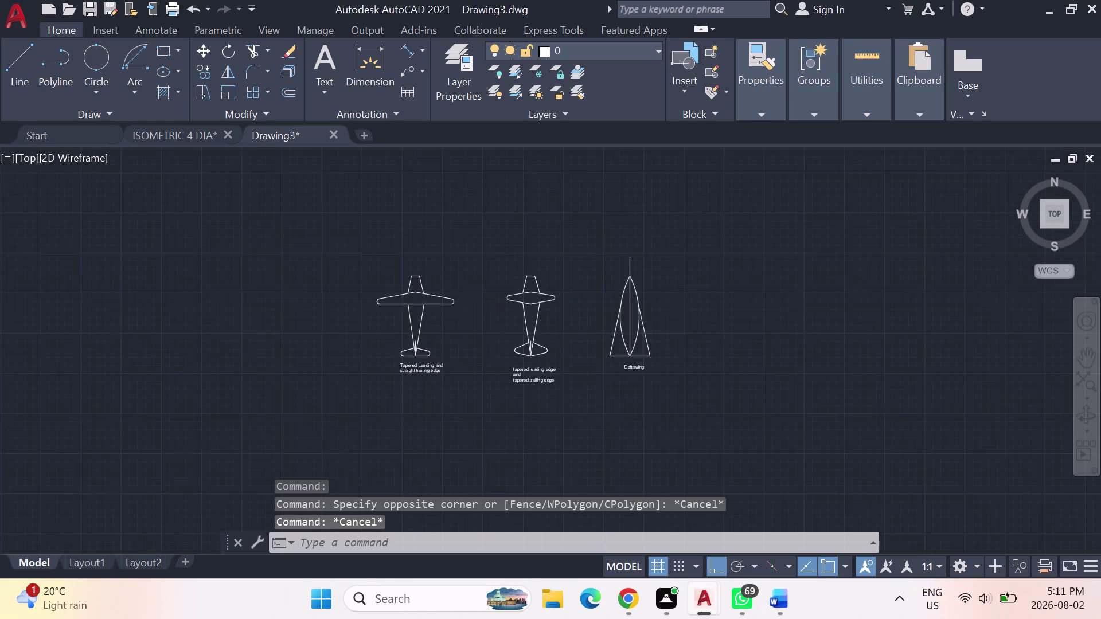
middle_drag(525, 431, 512, 395)
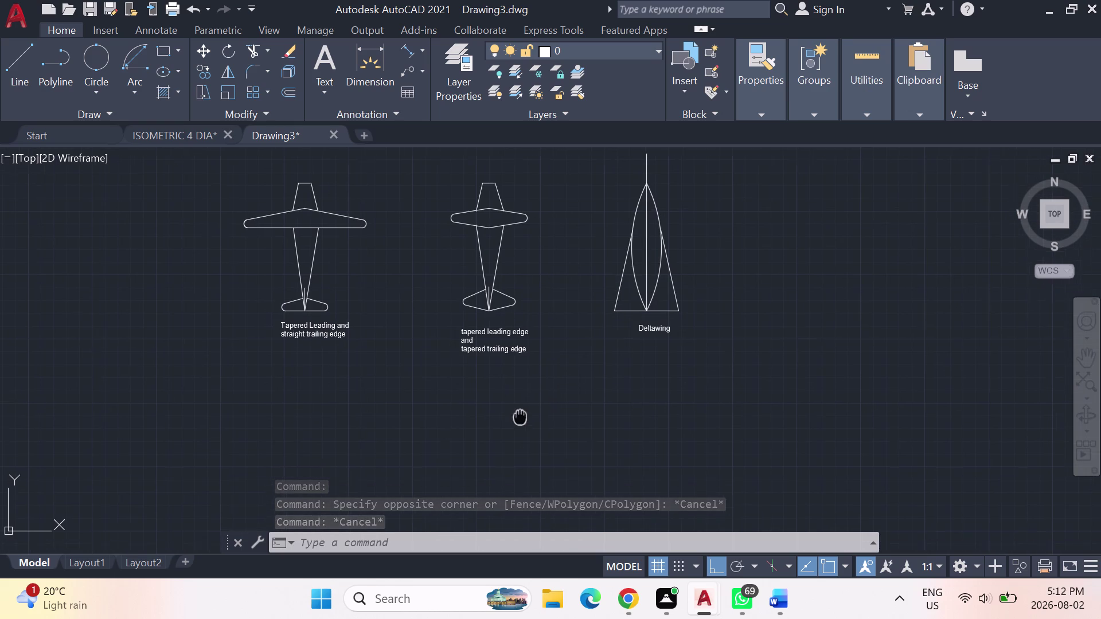
middle_drag(513, 394, 499, 317)
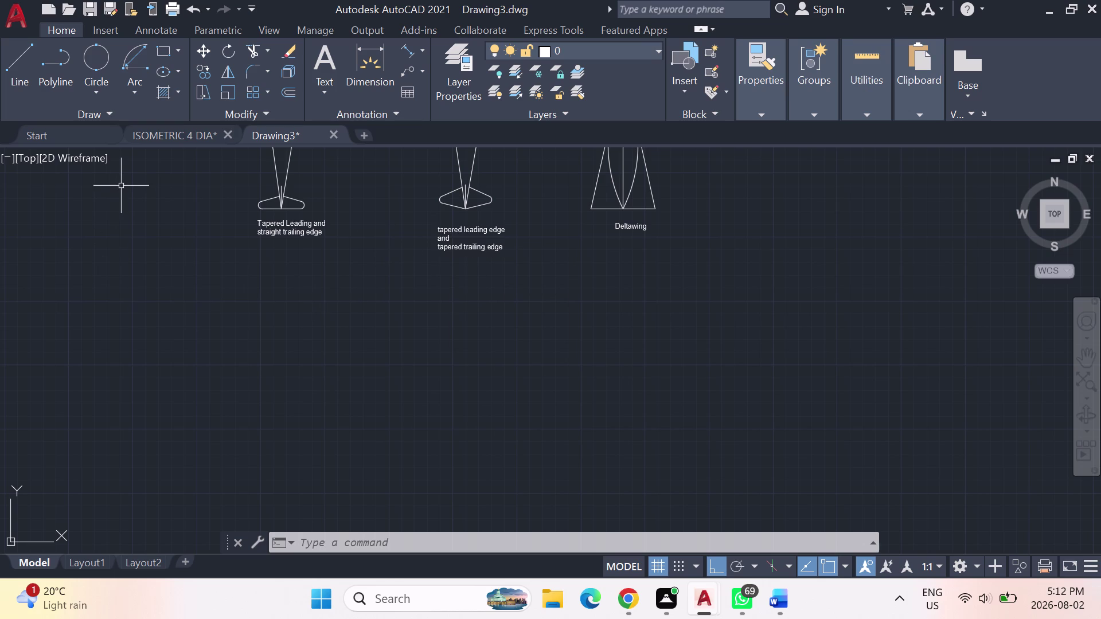
click(26, 59)
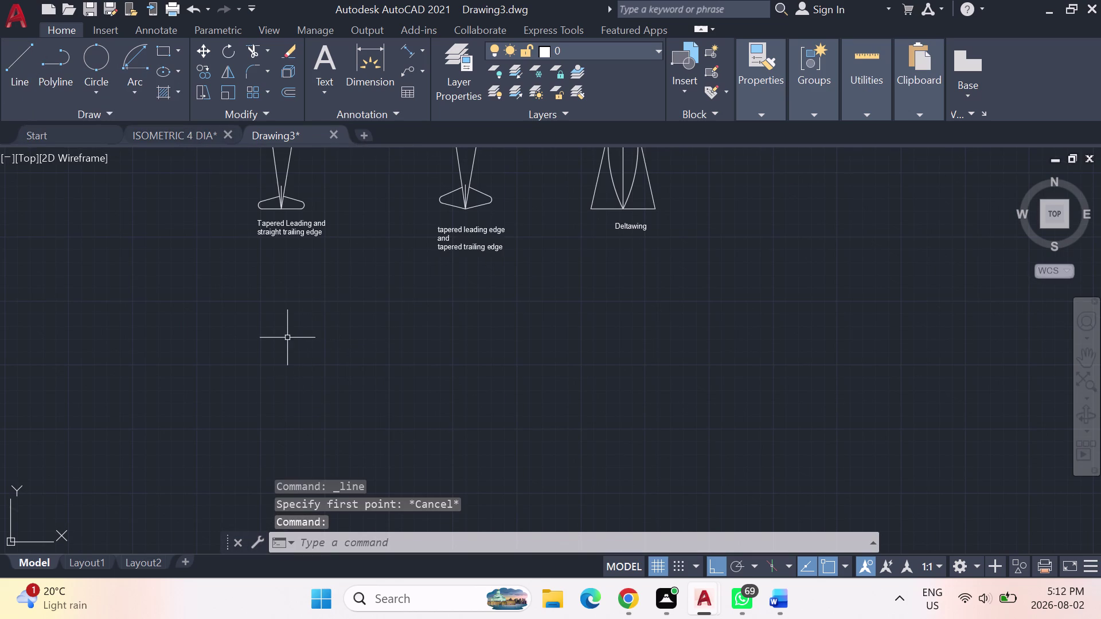
click(252, 315)
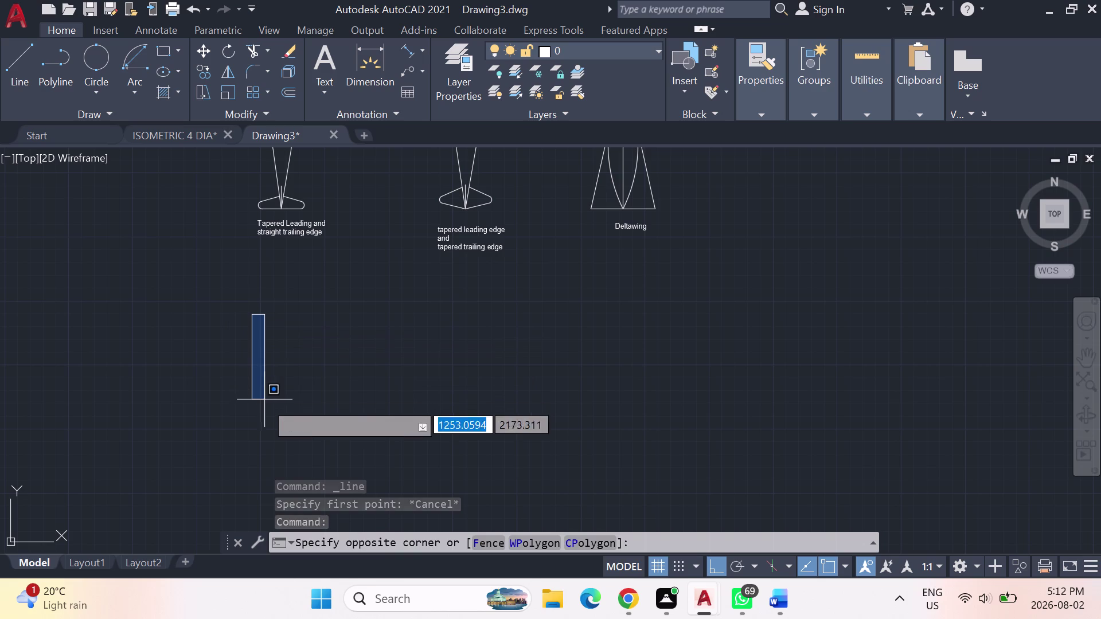
Draw a 100 by 50 rectangle with LINE below the sketches.
click(283, 424)
click(15, 60)
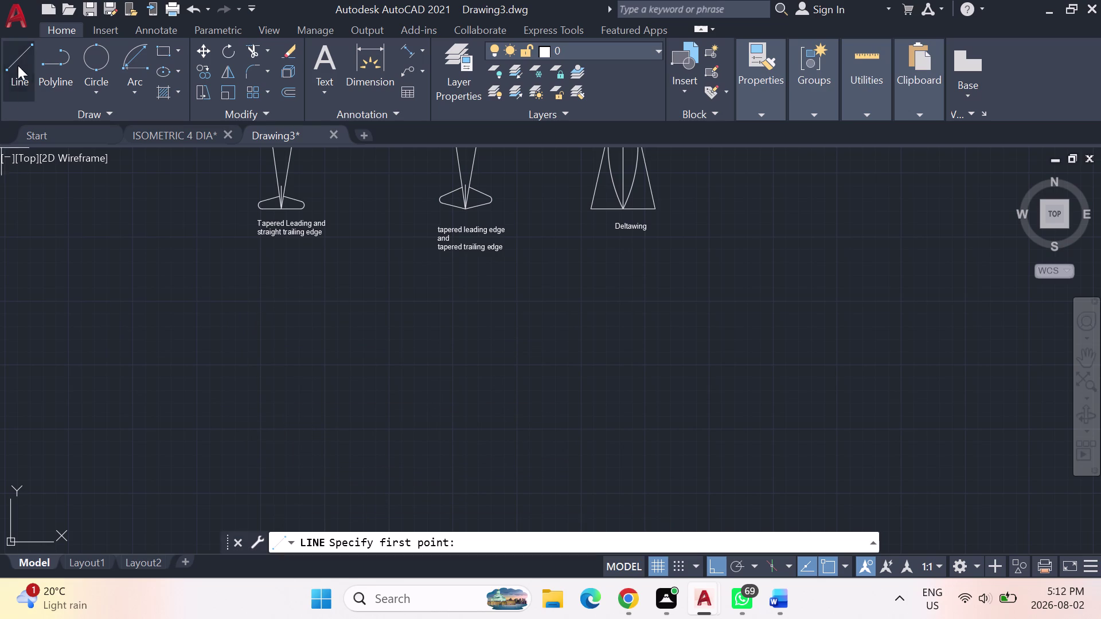
click(251, 323)
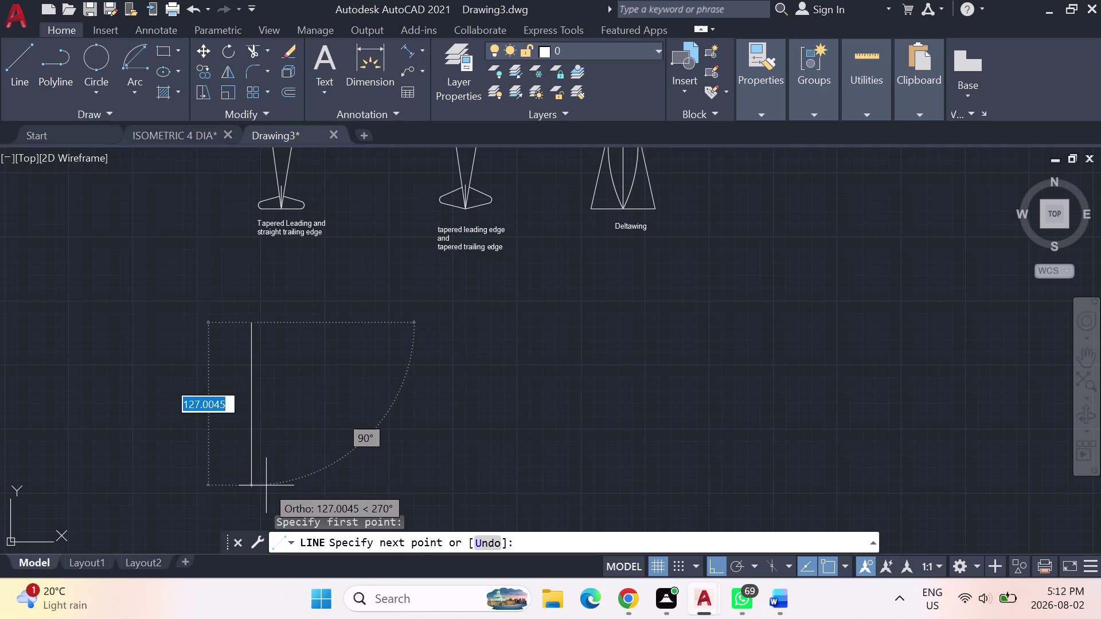
text(100)
key(Return)
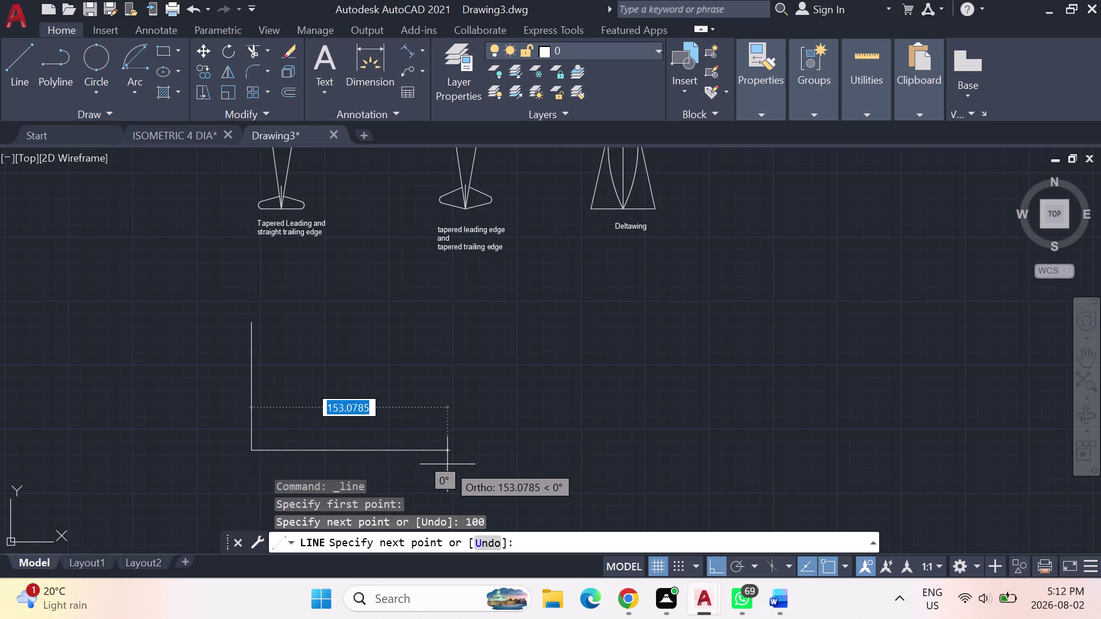
text(50)
key(Return)
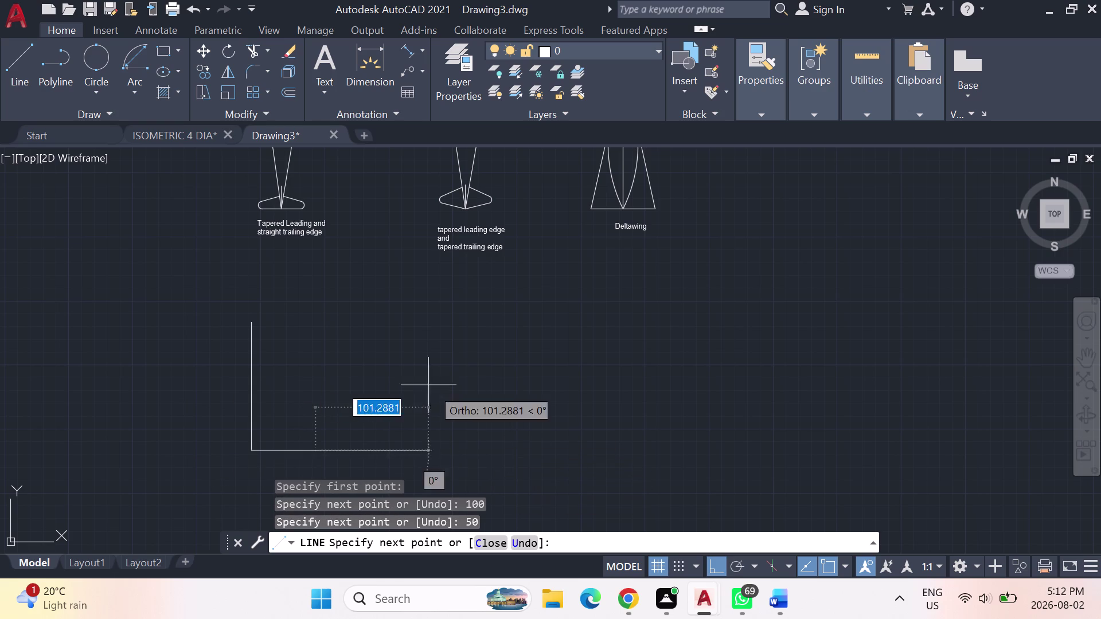
text(100)
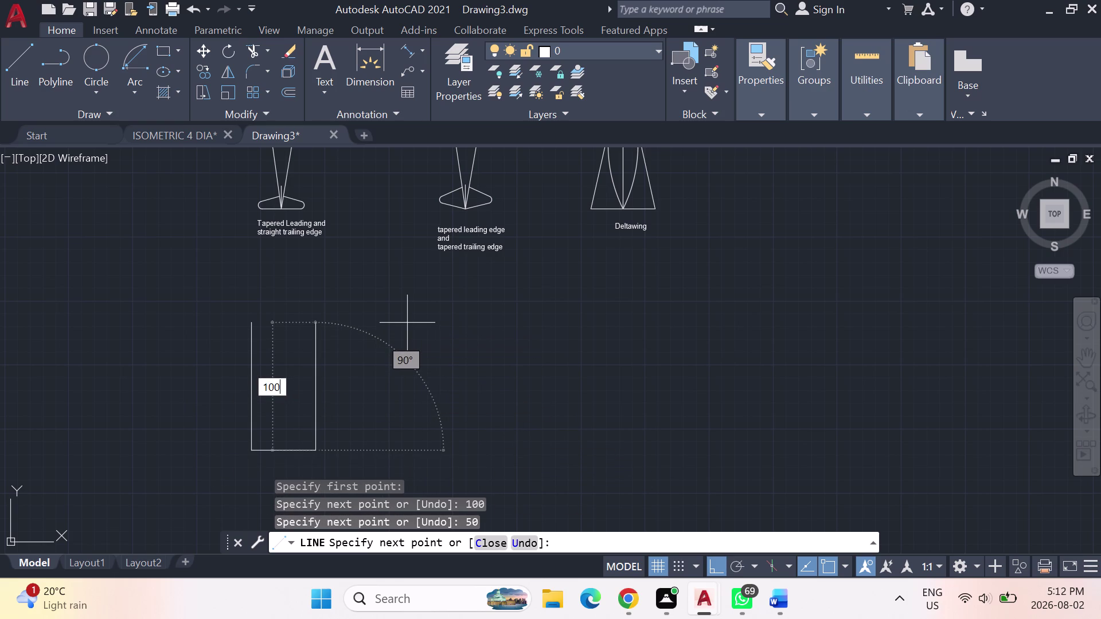
key(Return)
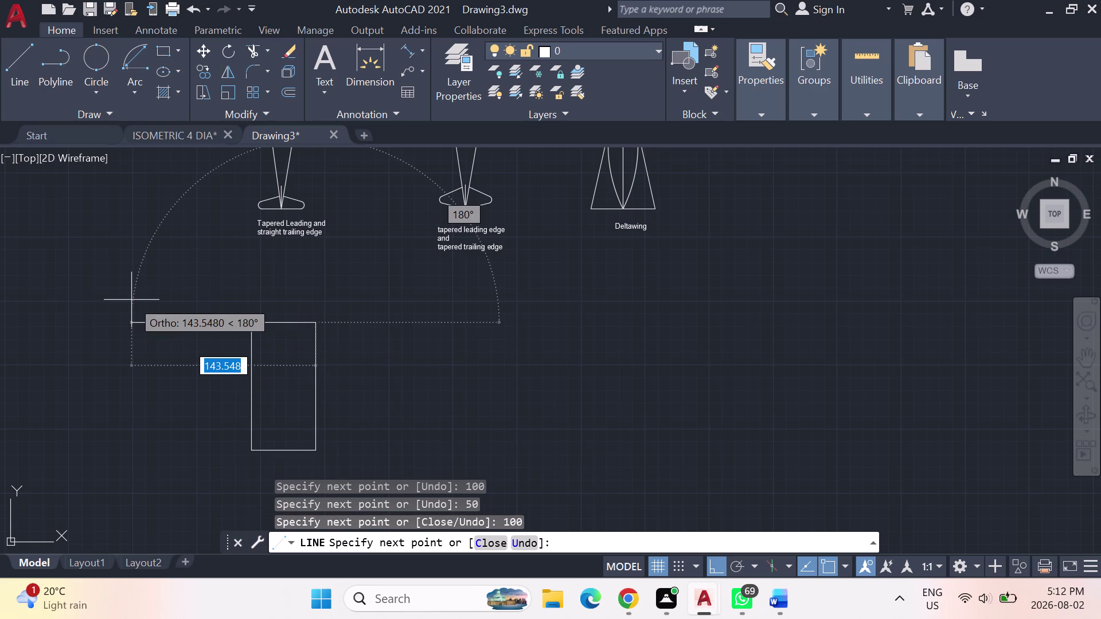
text(50)
key(Return)
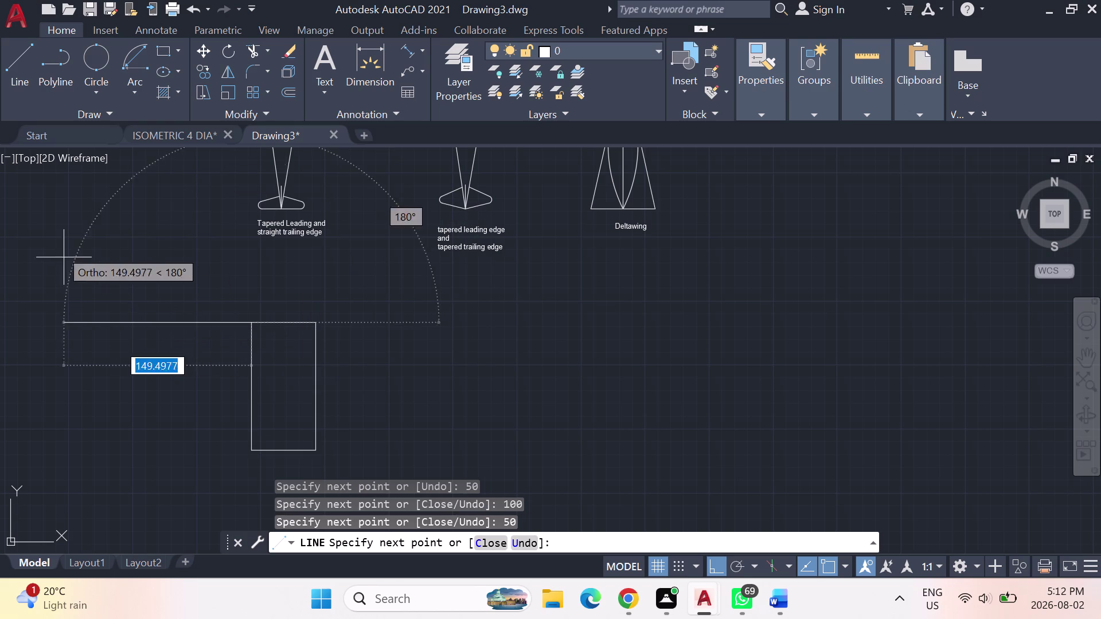
key(Escape)
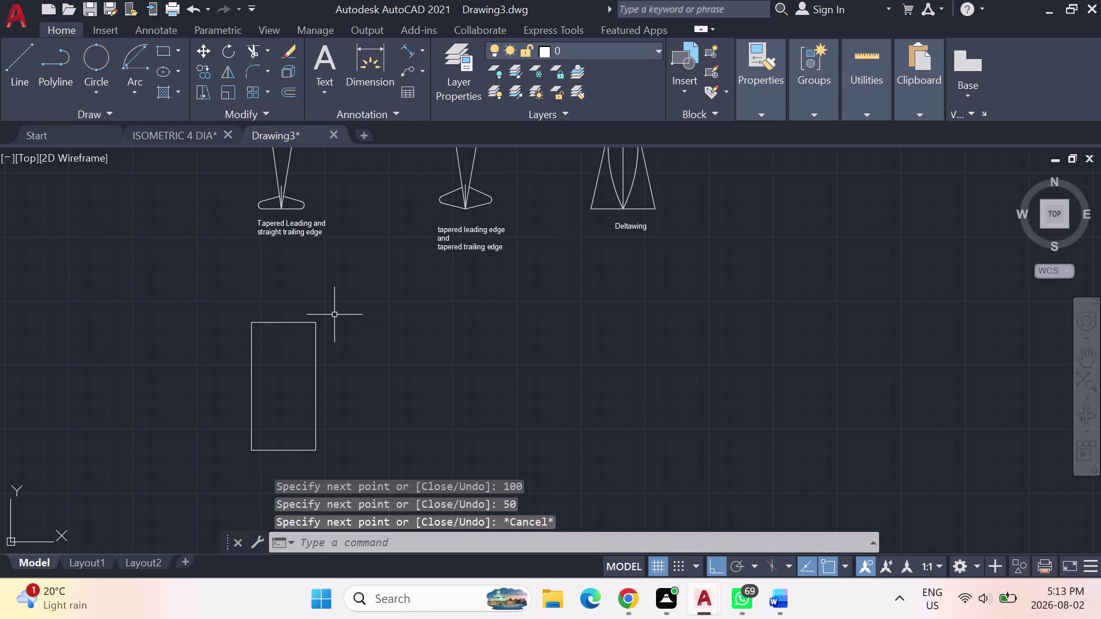
Draw a vertical centre line from the rectangle's top midpoint down past its bottom.
click(25, 61)
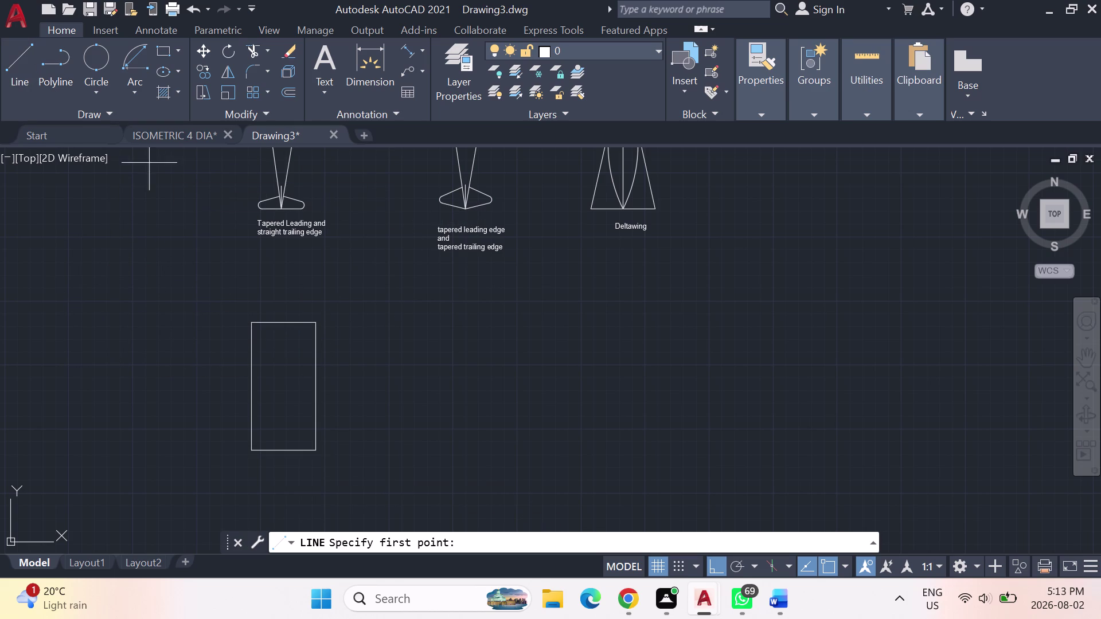
click(285, 319)
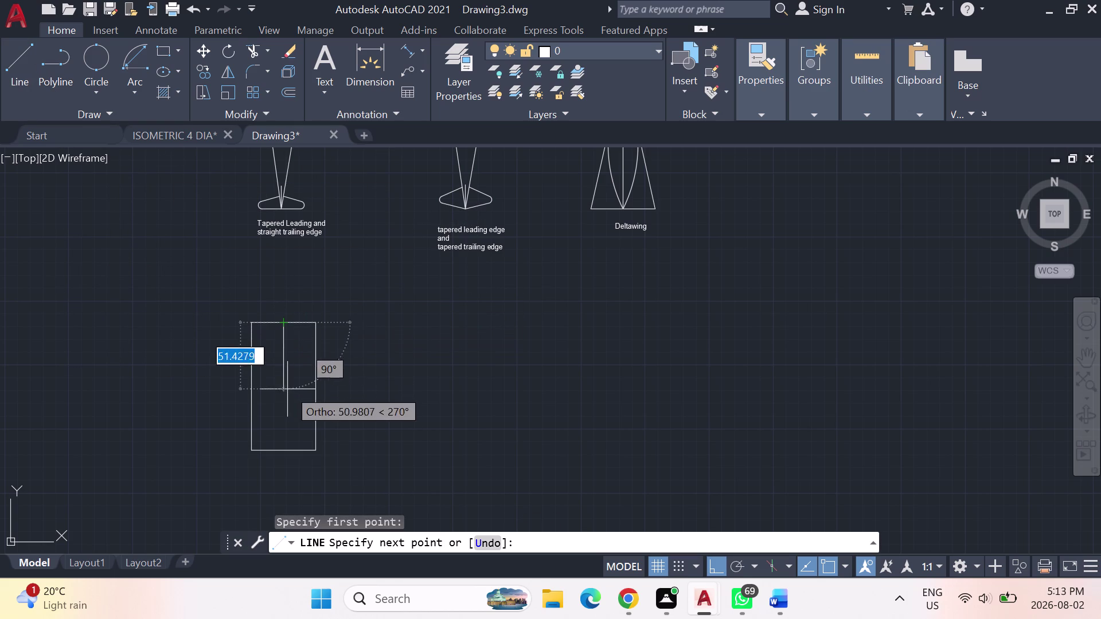
click(285, 471)
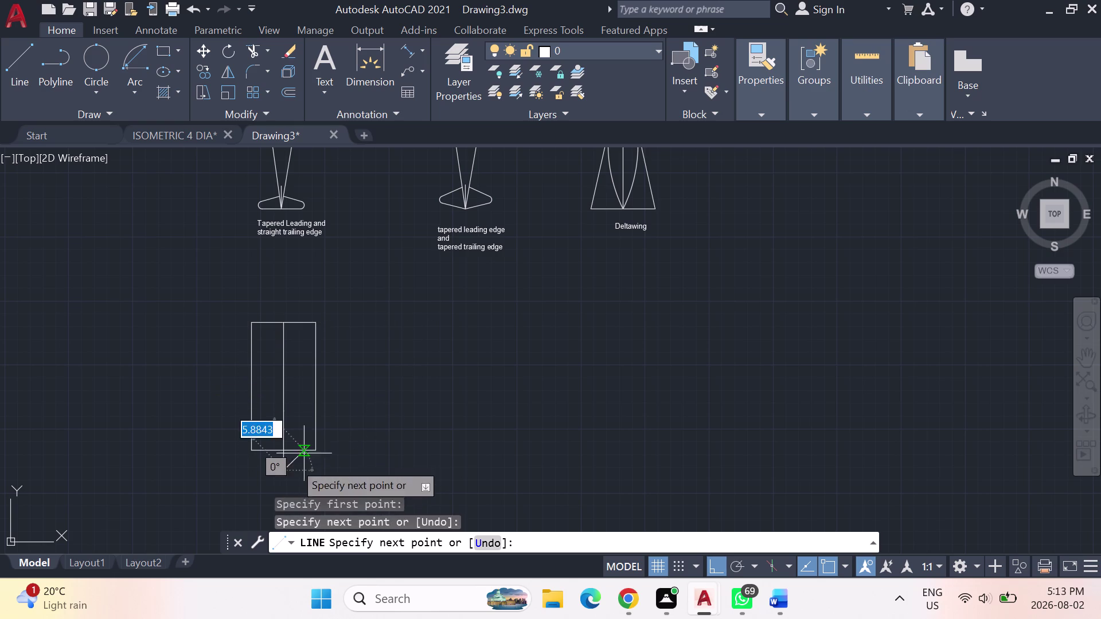
key(Escape)
key(Escape)
text(trim)
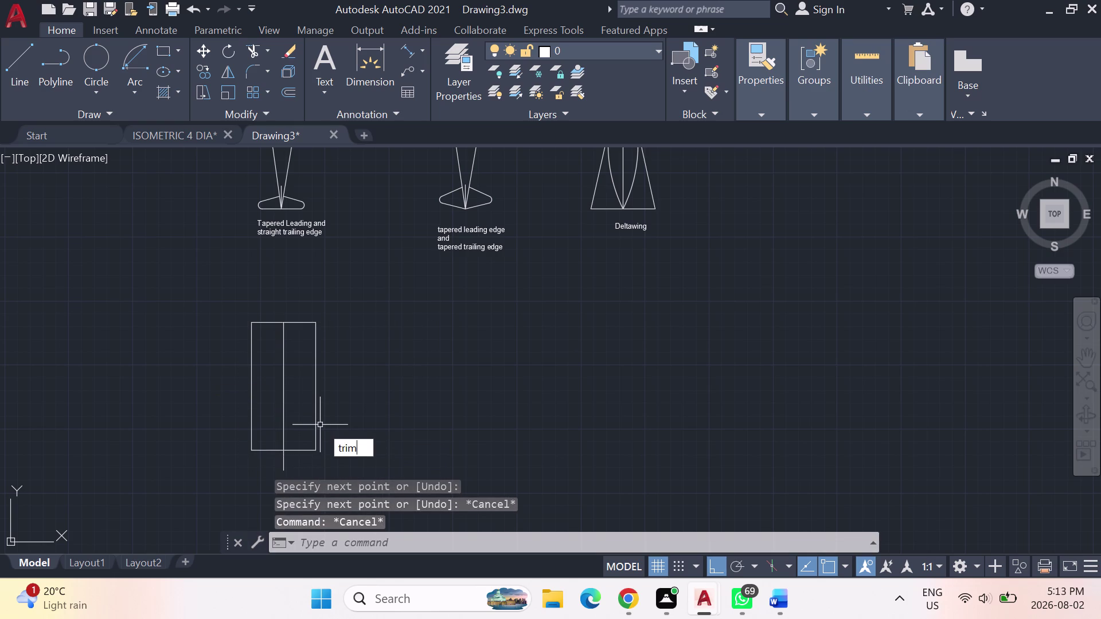
key(Return)
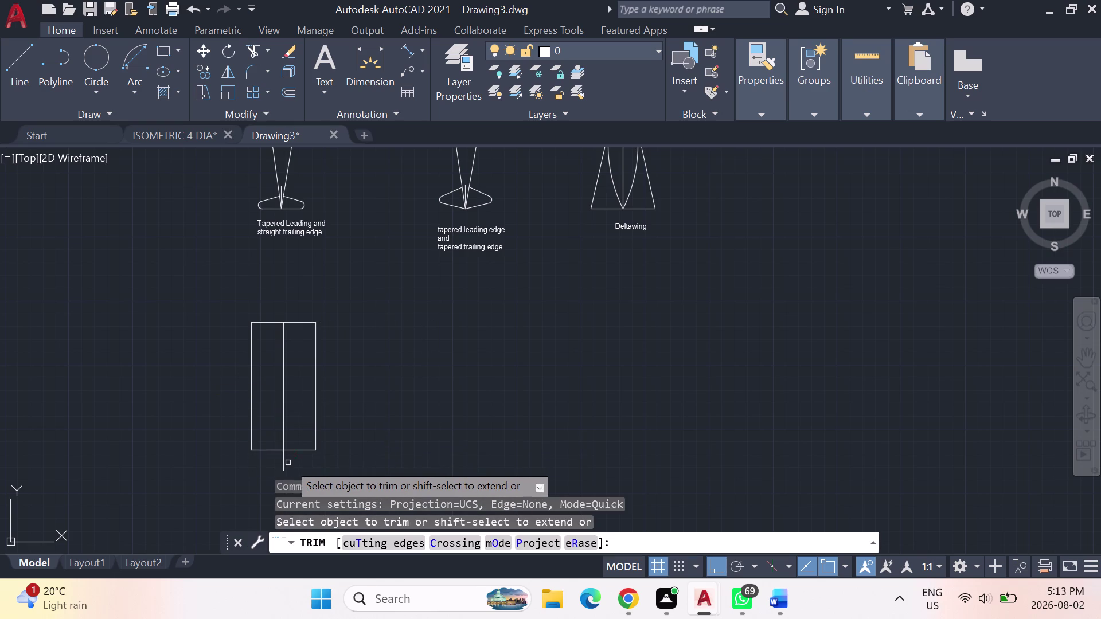
Trim the centre line's overhang below the rectangle and open the Arc dropdown.
click(283, 463)
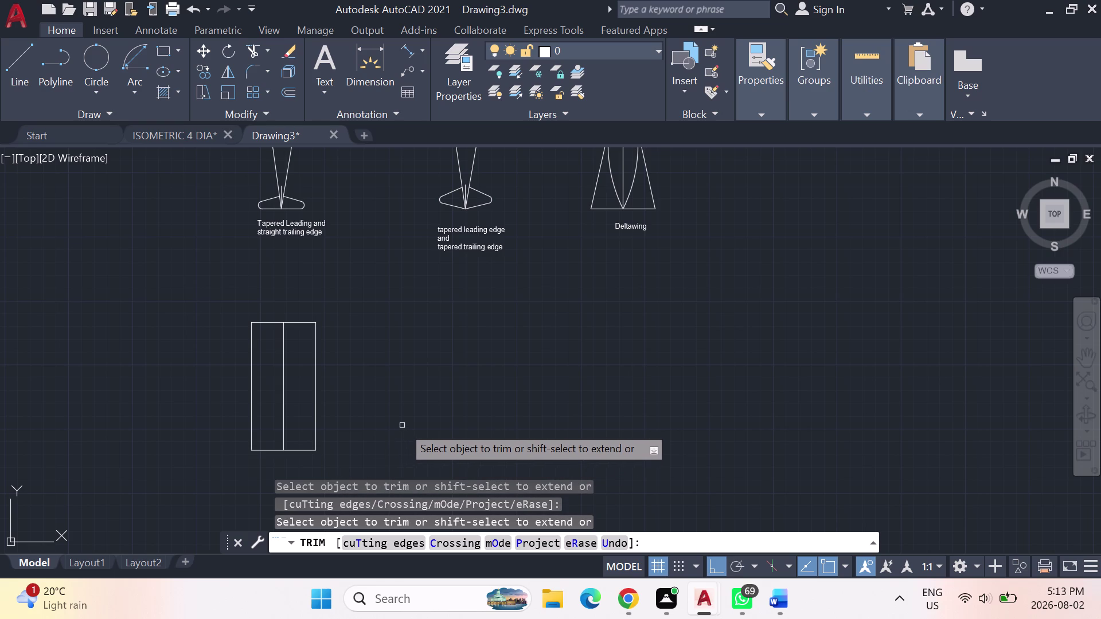
click(134, 81)
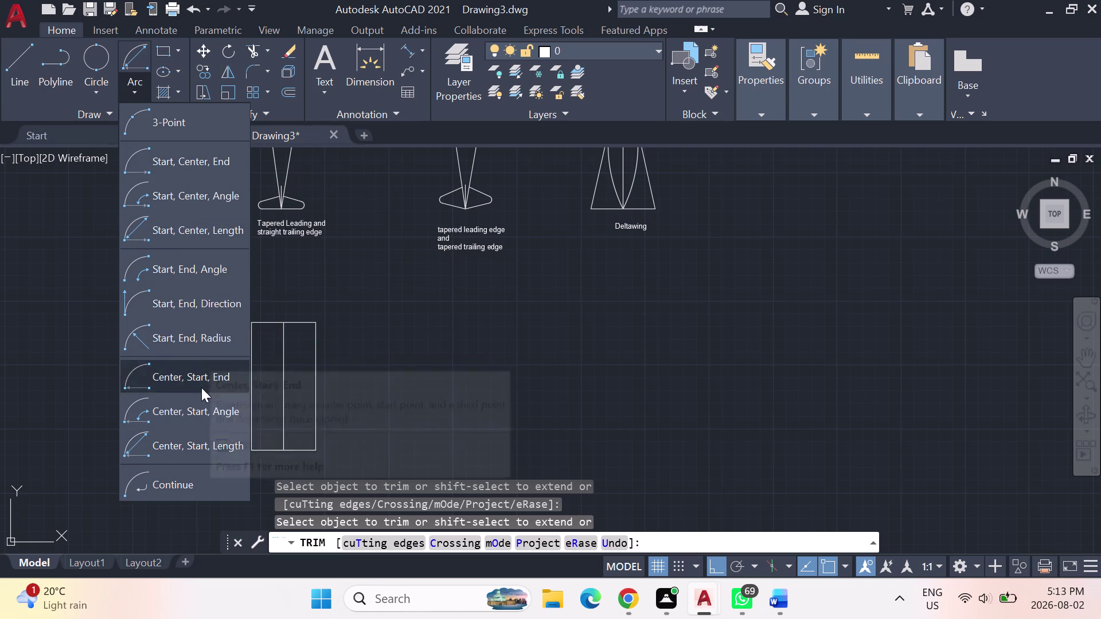
Draw a Center, Start, End arc with chord length 100 from the centre-line midpoint, then delete it.
click(175, 445)
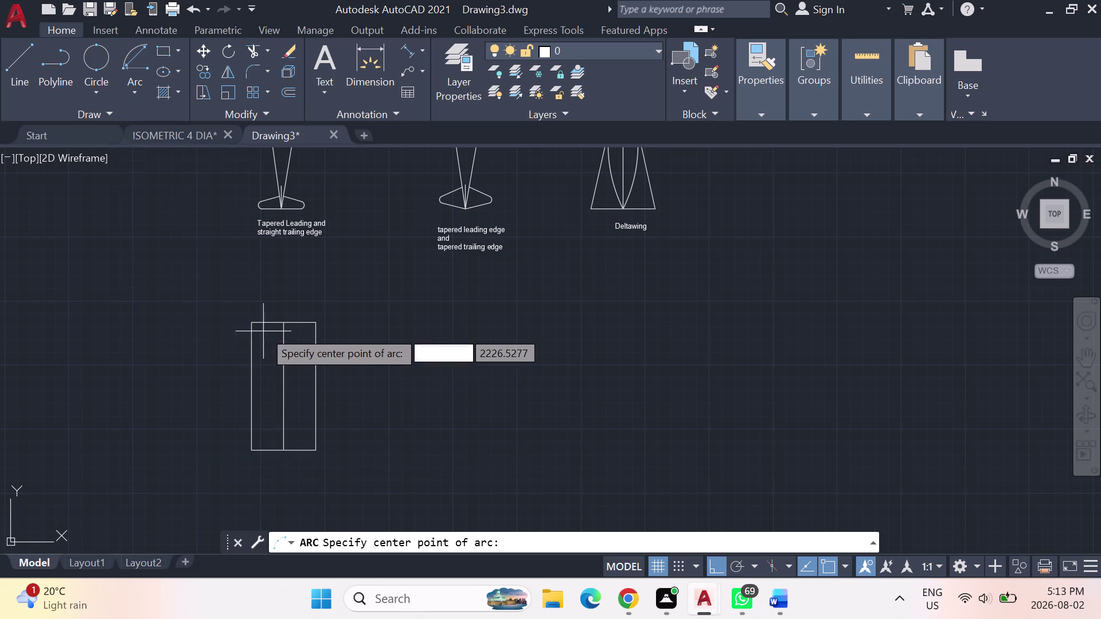
click(284, 319)
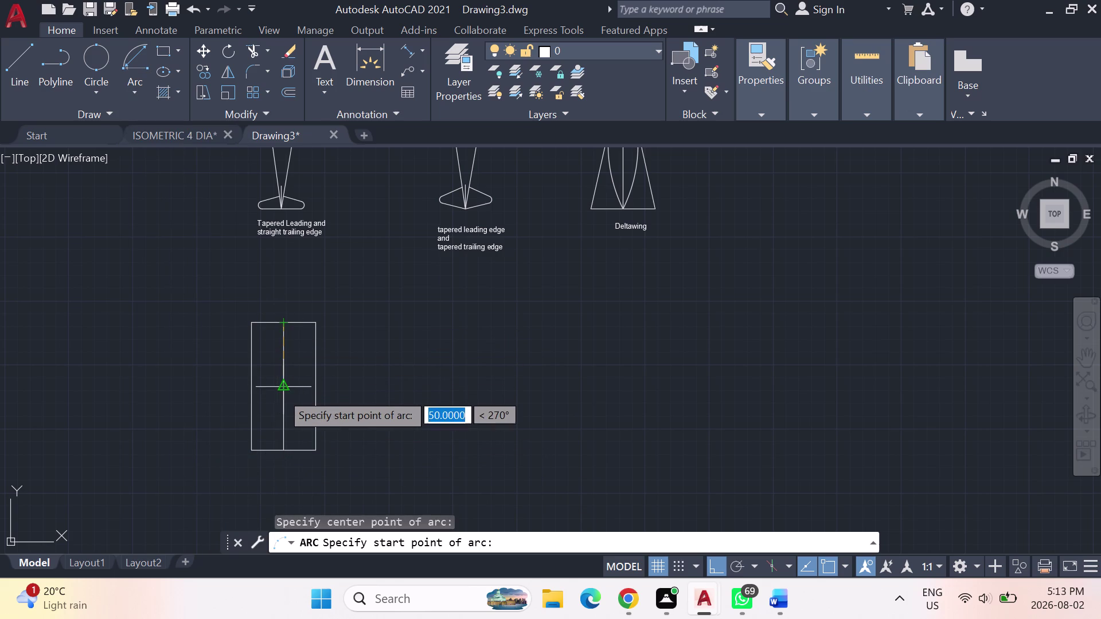
click(280, 392)
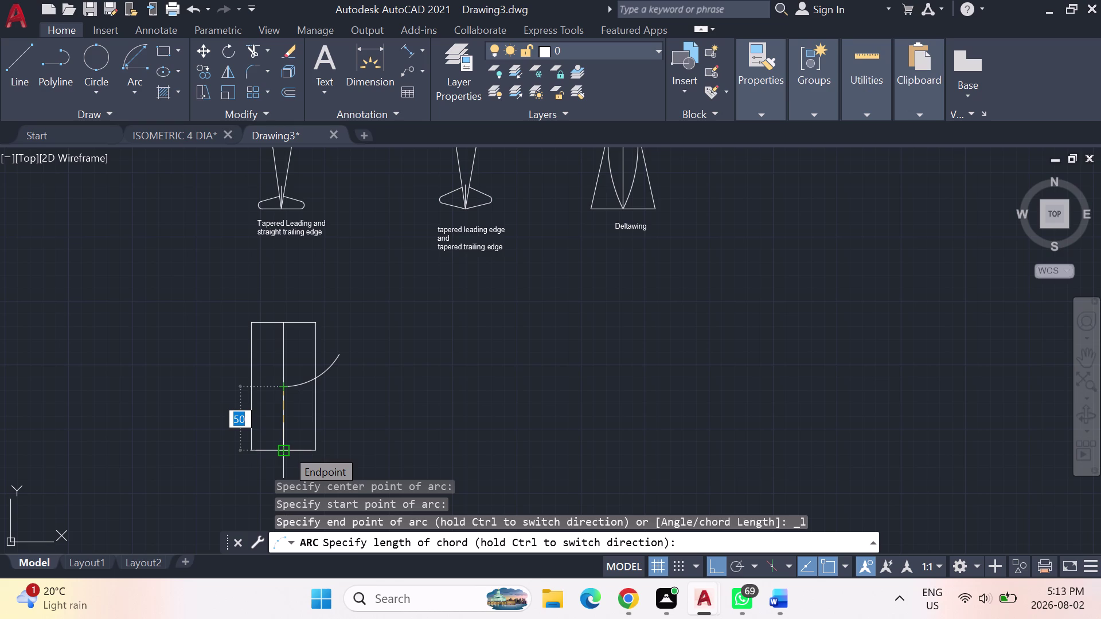
text(100)
key(Return)
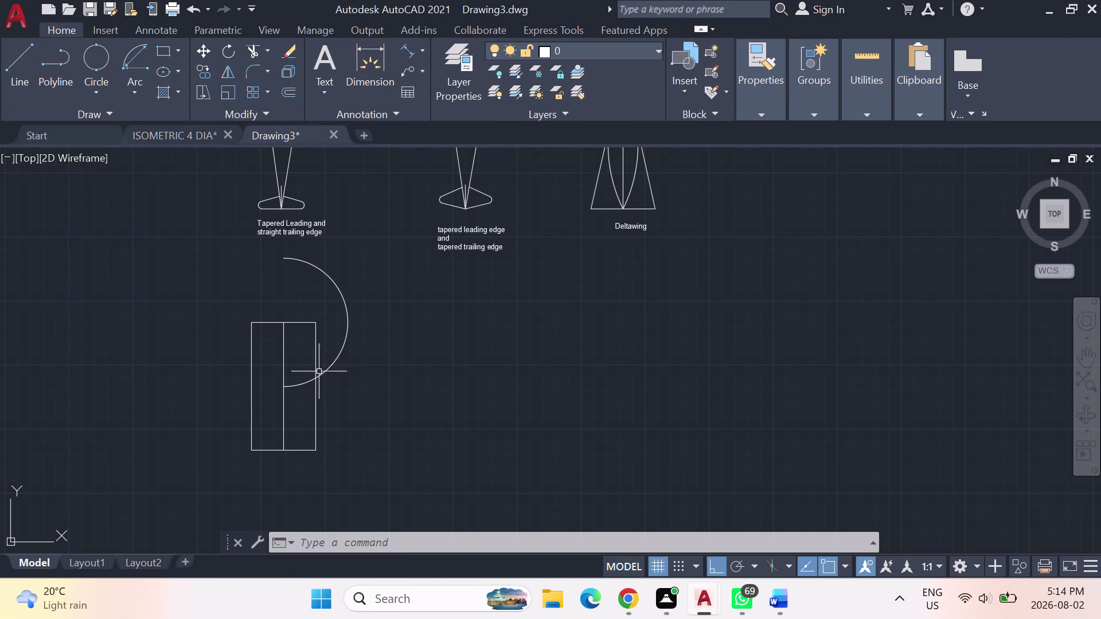
click(344, 302)
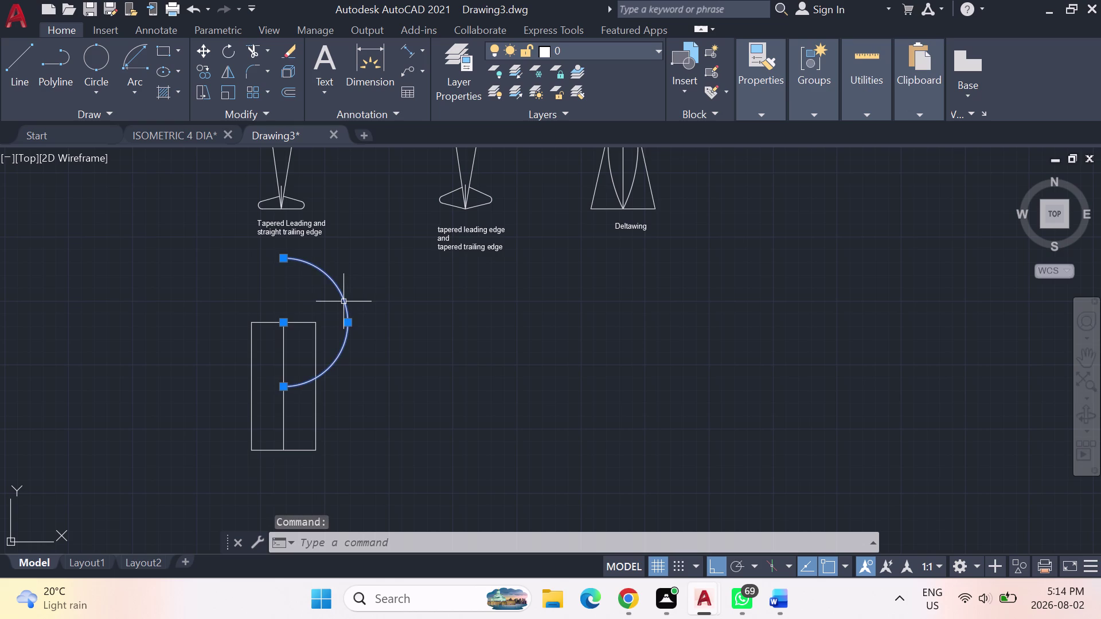
key(Delete)
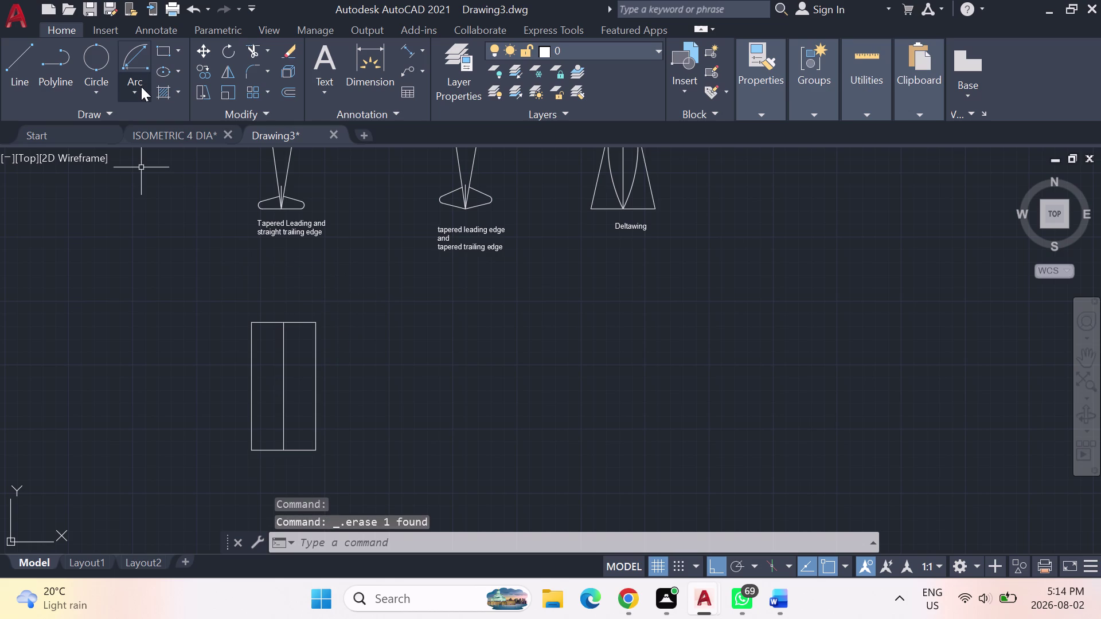
Draw a Start, End, Direction arc from the centre line's bottom to top end, bulging right.
click(141, 87)
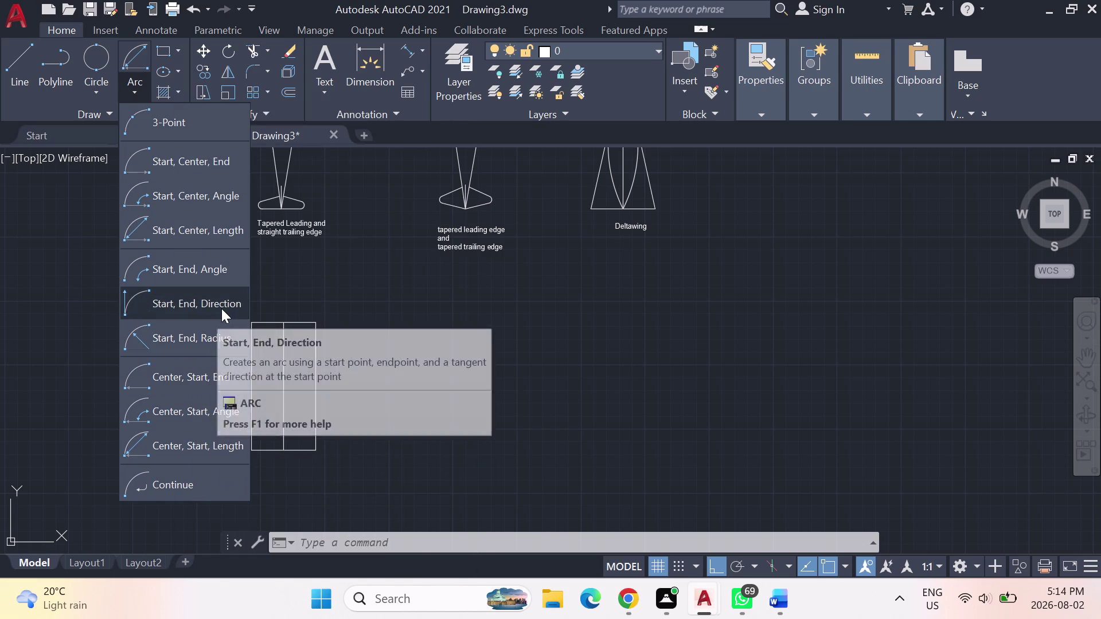
click(221, 308)
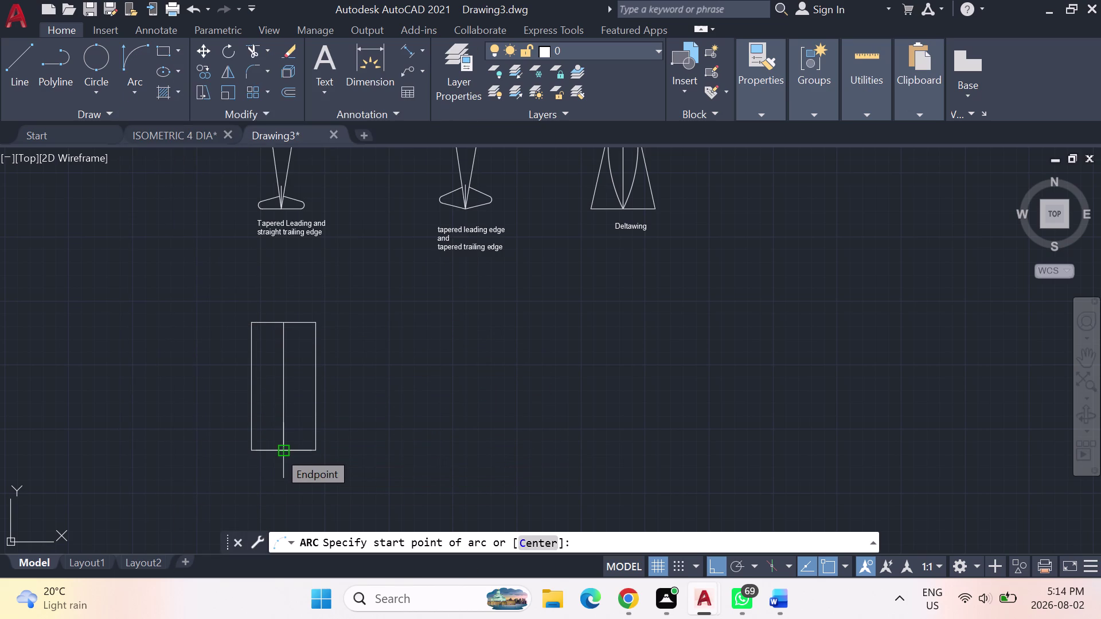
click(278, 452)
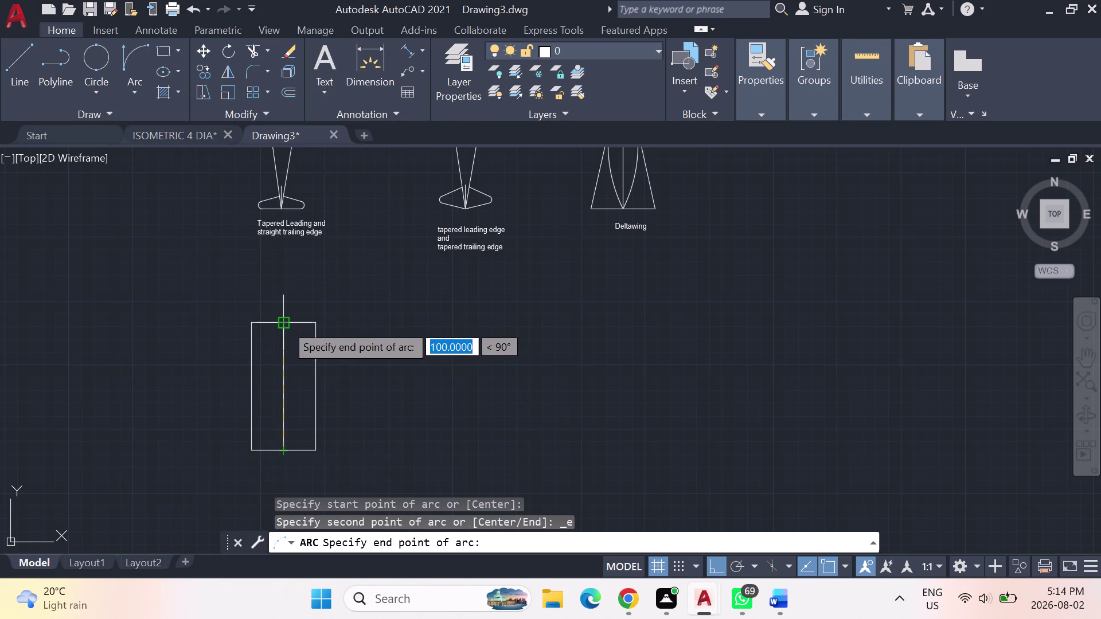
click(285, 325)
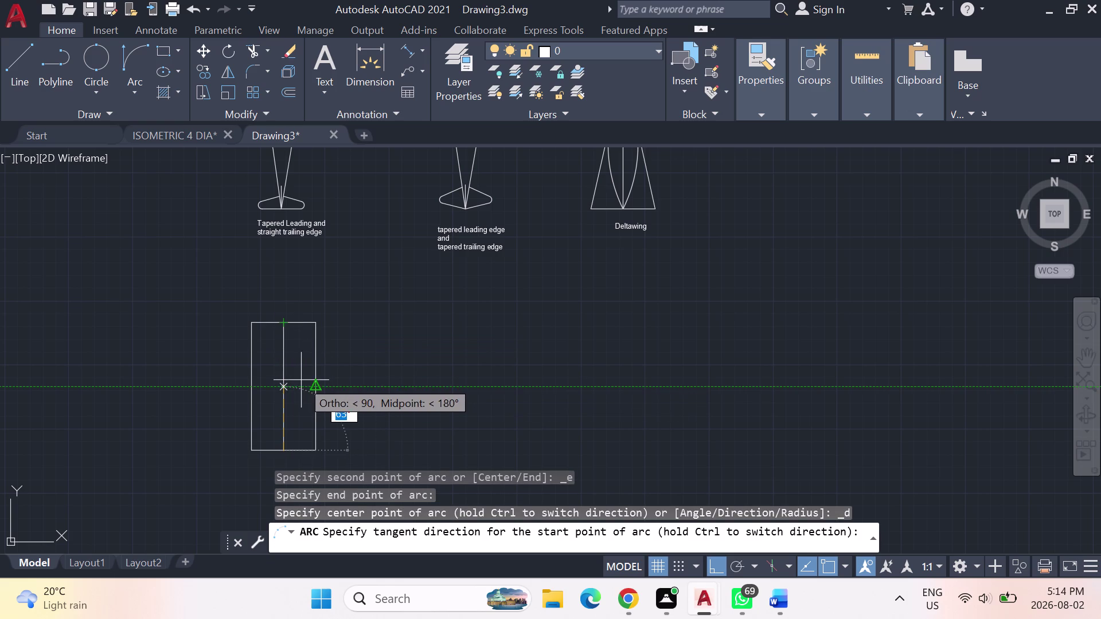
click(293, 383)
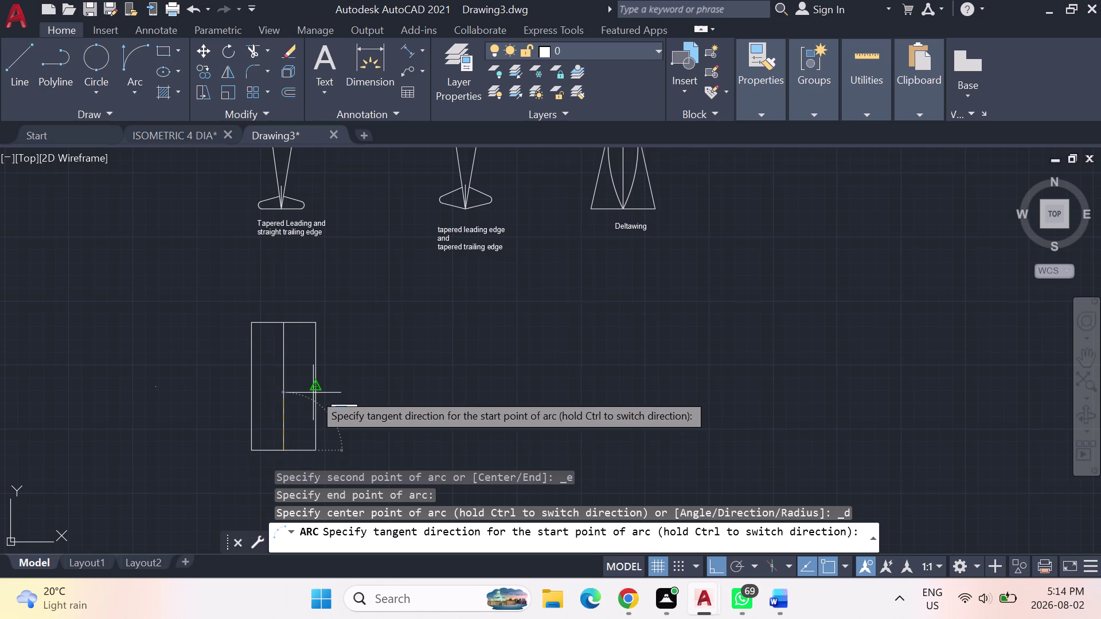
click(313, 392)
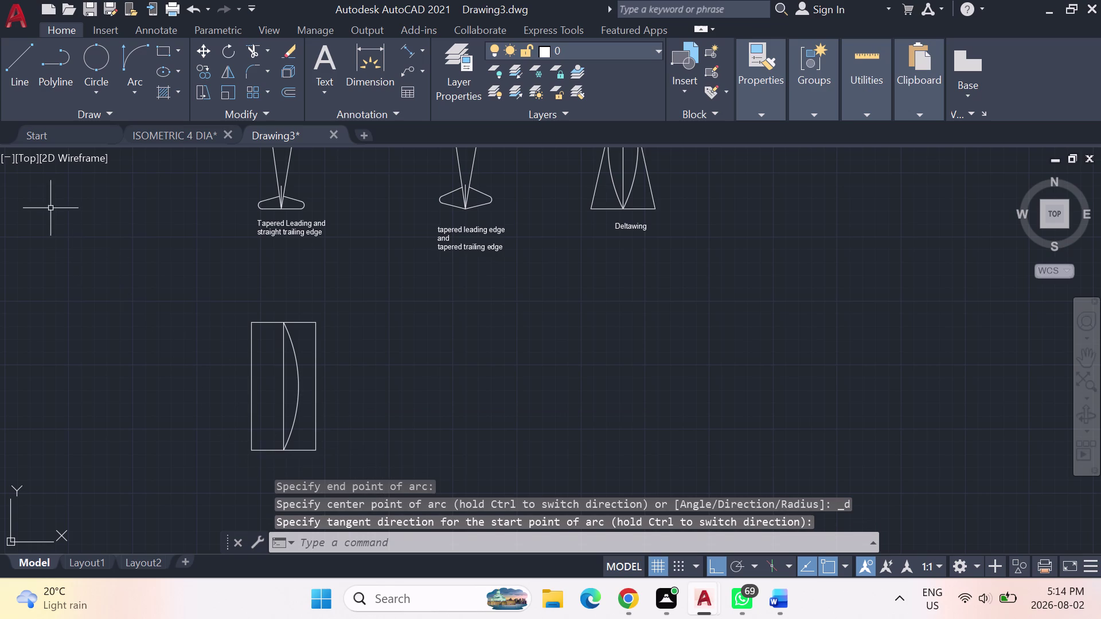
click(23, 83)
click(284, 326)
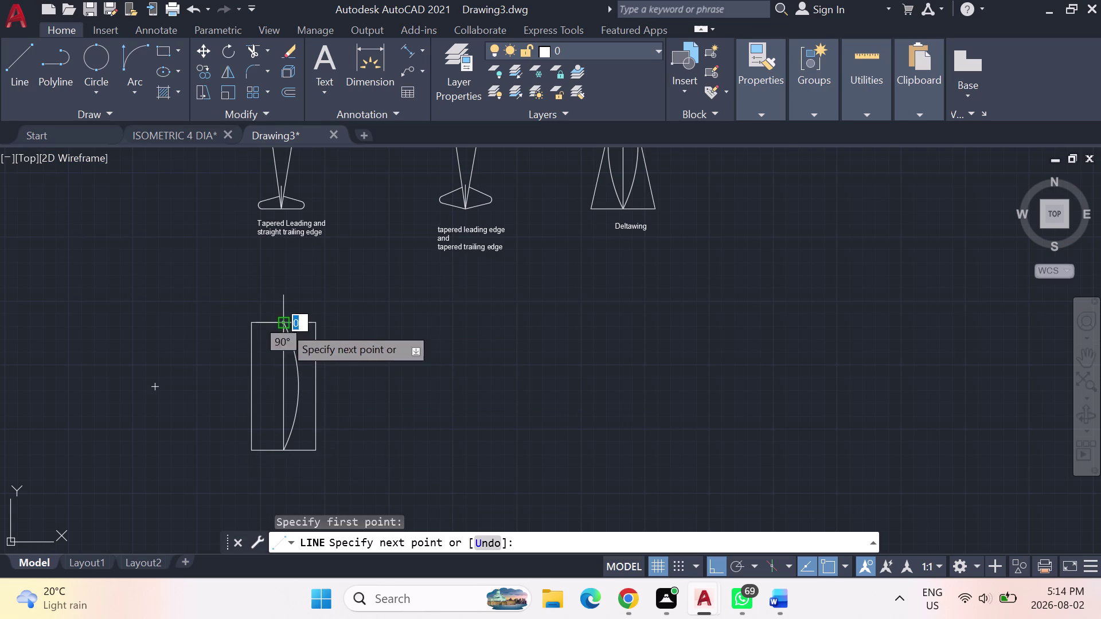
click(280, 449)
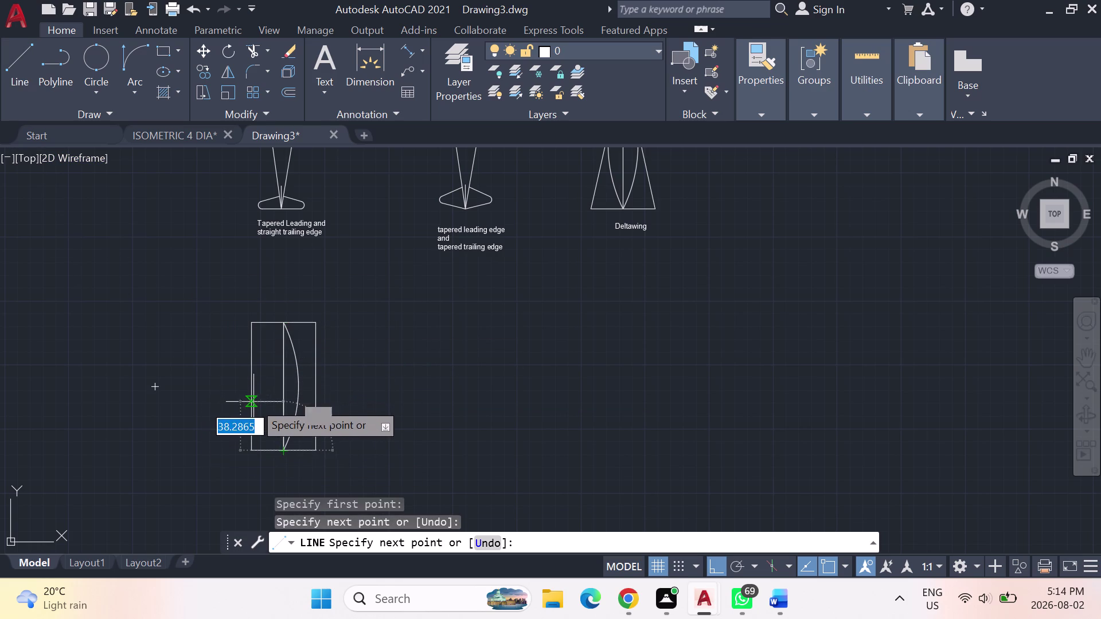
click(254, 406)
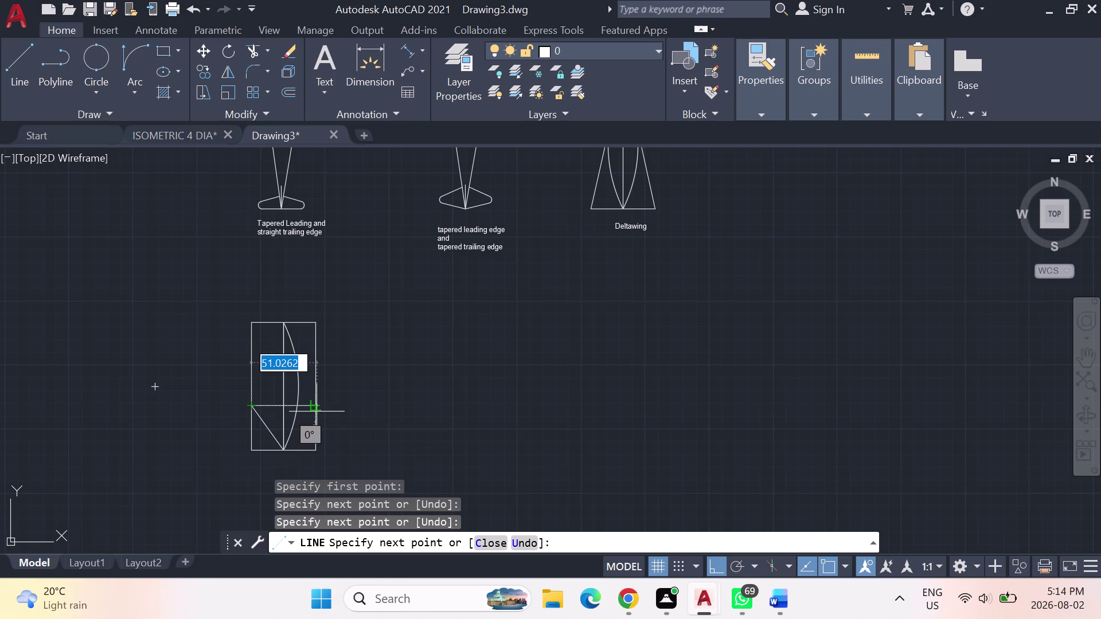
key(Escape)
key(Escape)
click(261, 421)
key(Delete)
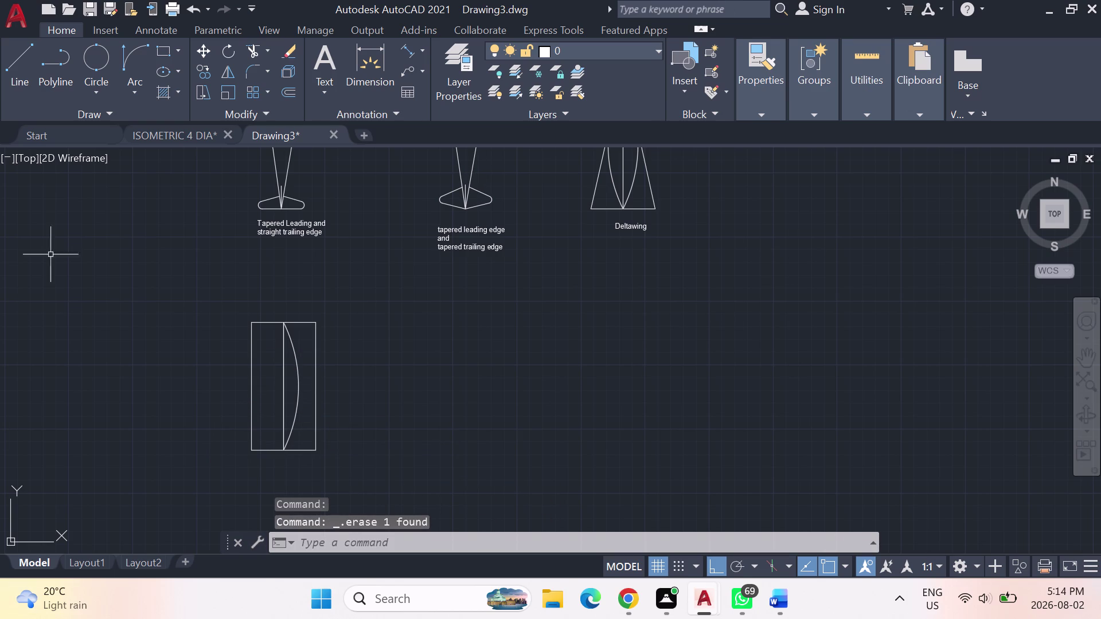
click(21, 66)
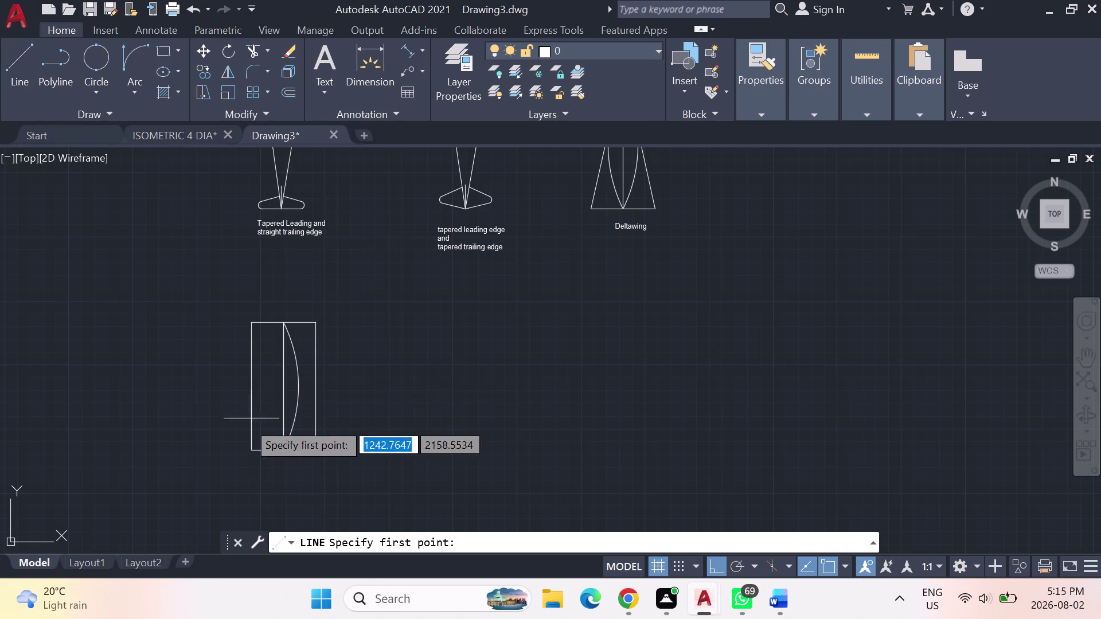
key(Escape)
key(Escape)
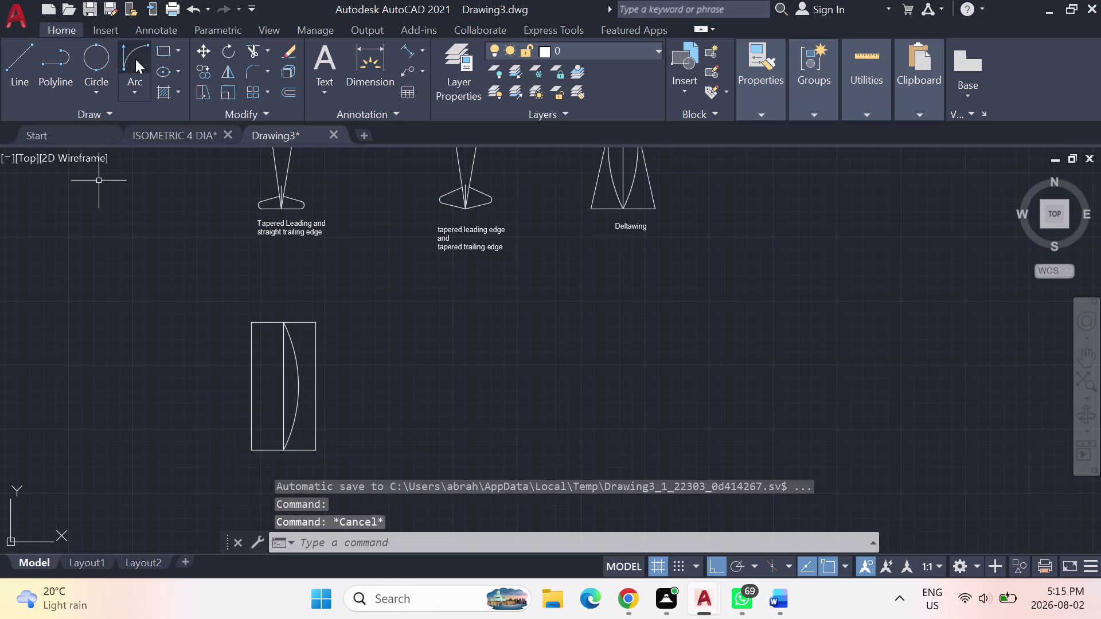
Start an arc between the centre line's bottom and top ends, then cancel it.
click(136, 59)
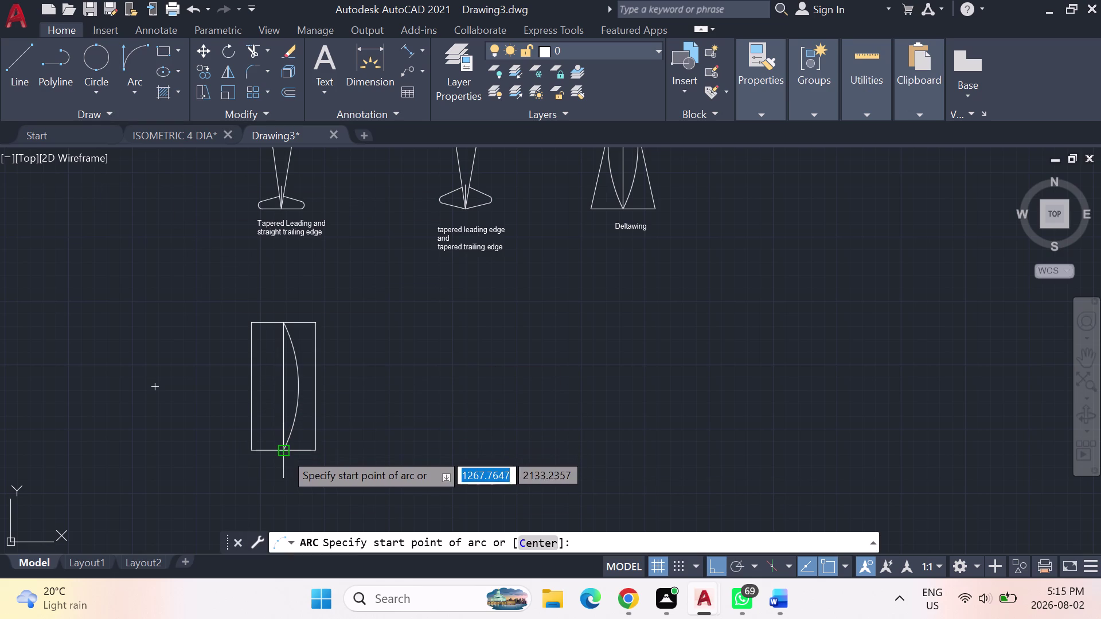
click(285, 452)
click(286, 321)
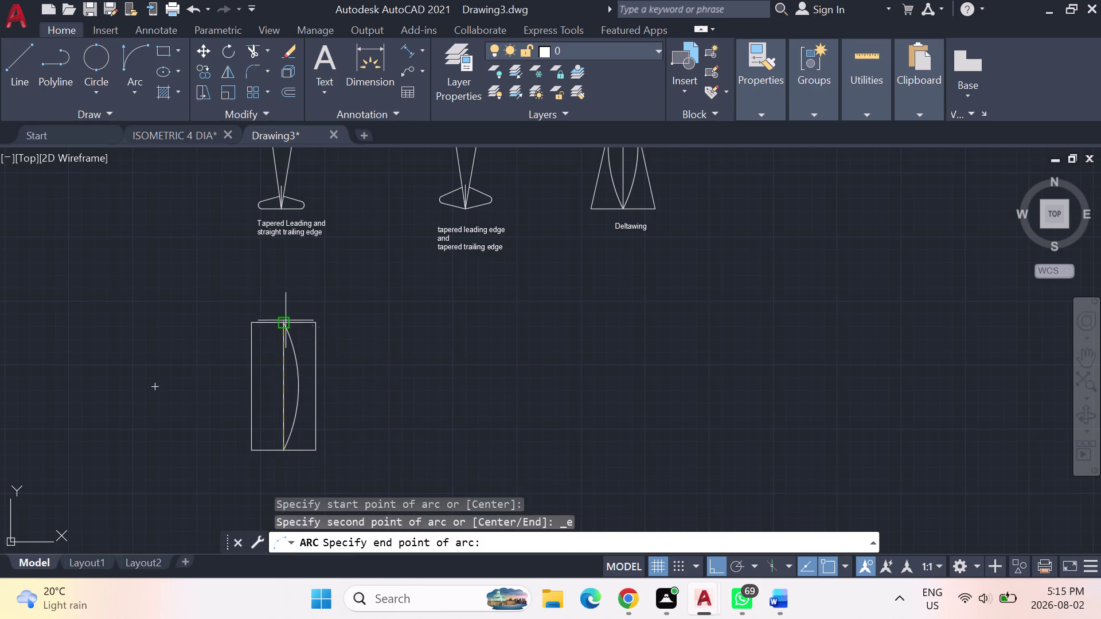
key(Escape)
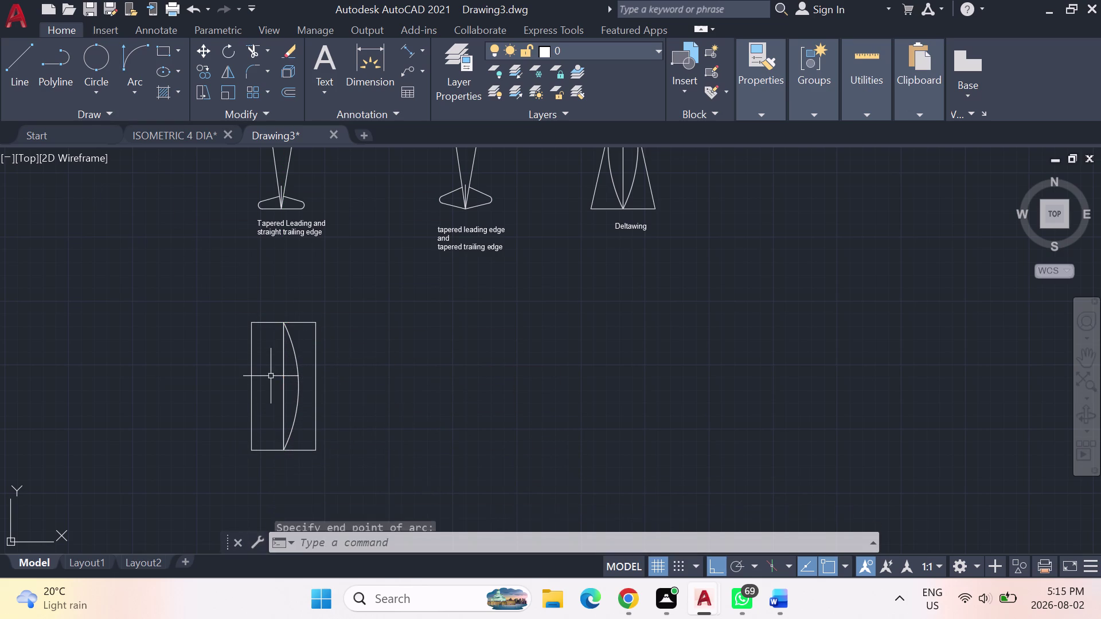
key(Escape)
key(Escape)
key(Escape)
Begin a Start, End, Direction arc from the centre line's top end to its bottom end.
click(136, 90)
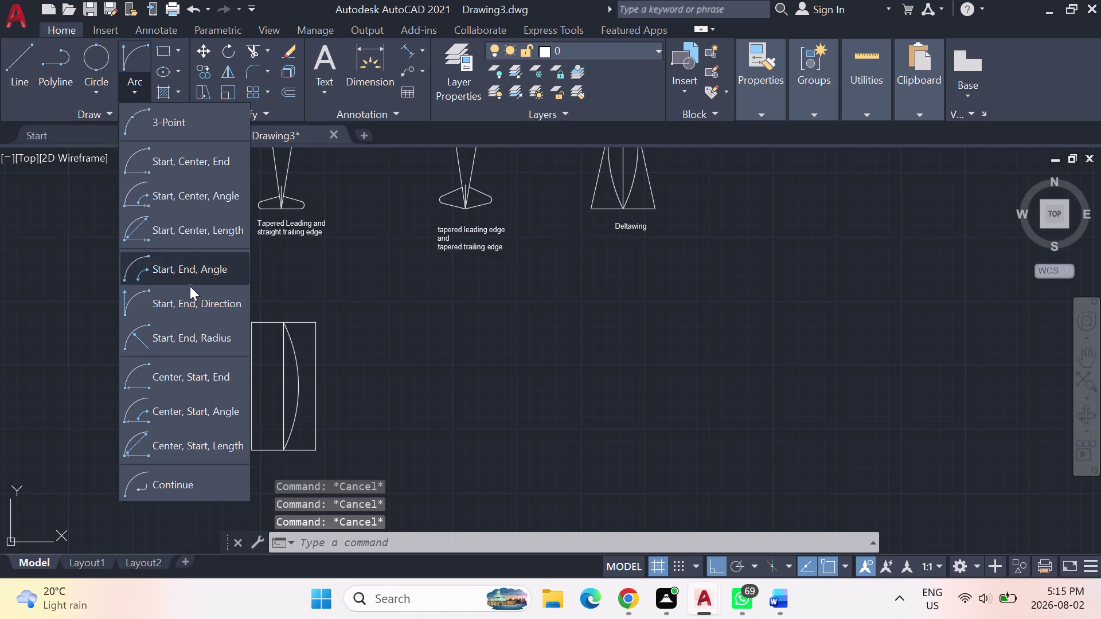
click(195, 303)
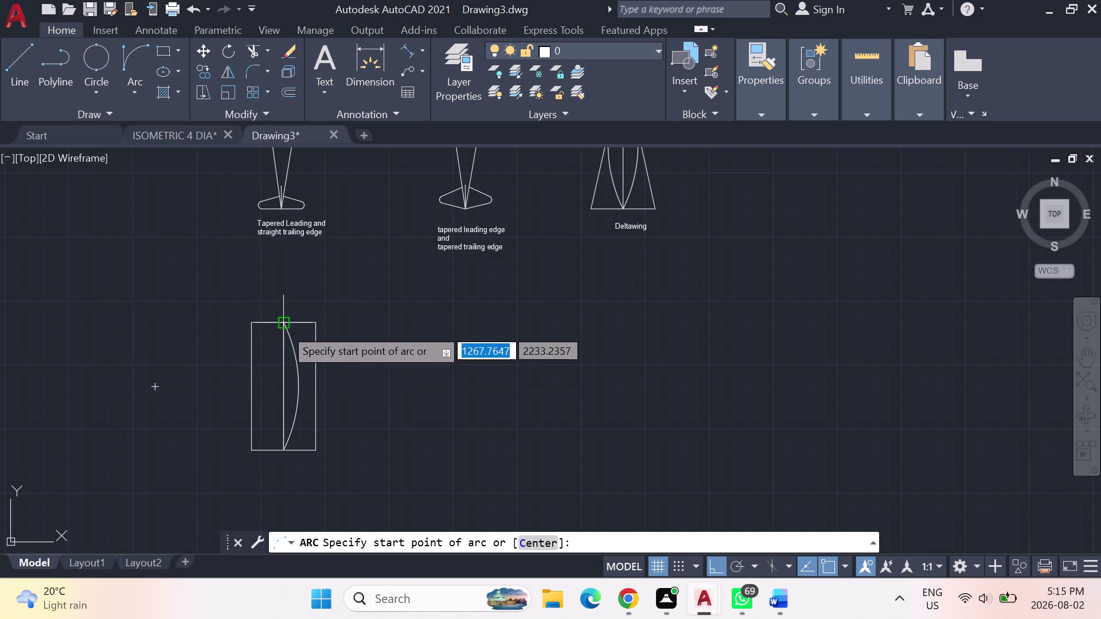
click(282, 323)
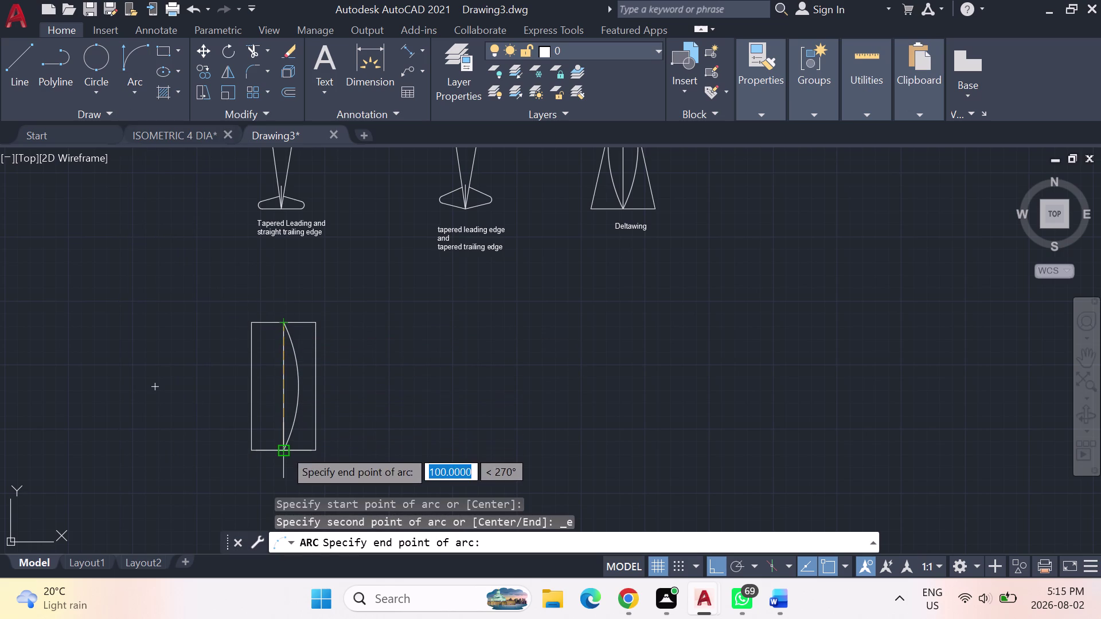
click(284, 450)
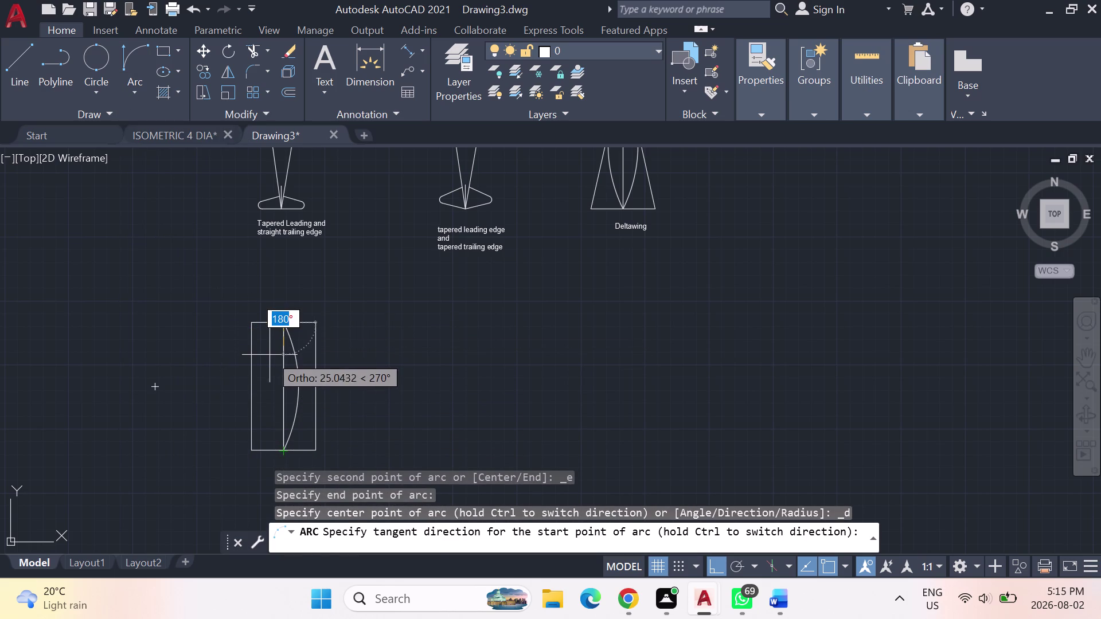